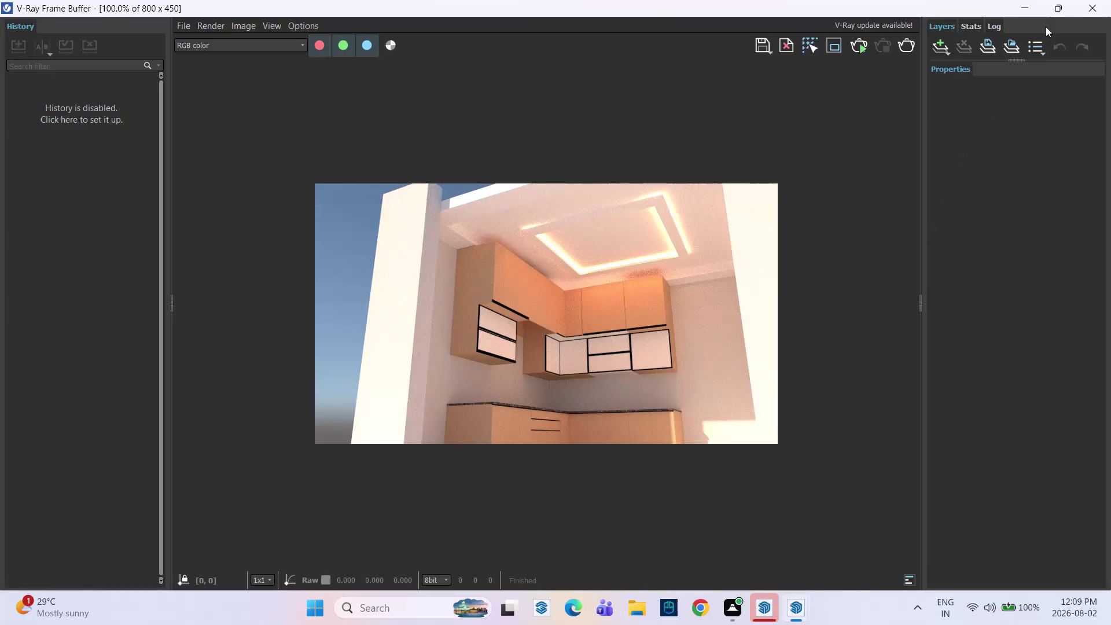
Close the V-Ray Frame Buffer showing the finished kitchen render.
click(1093, 3)
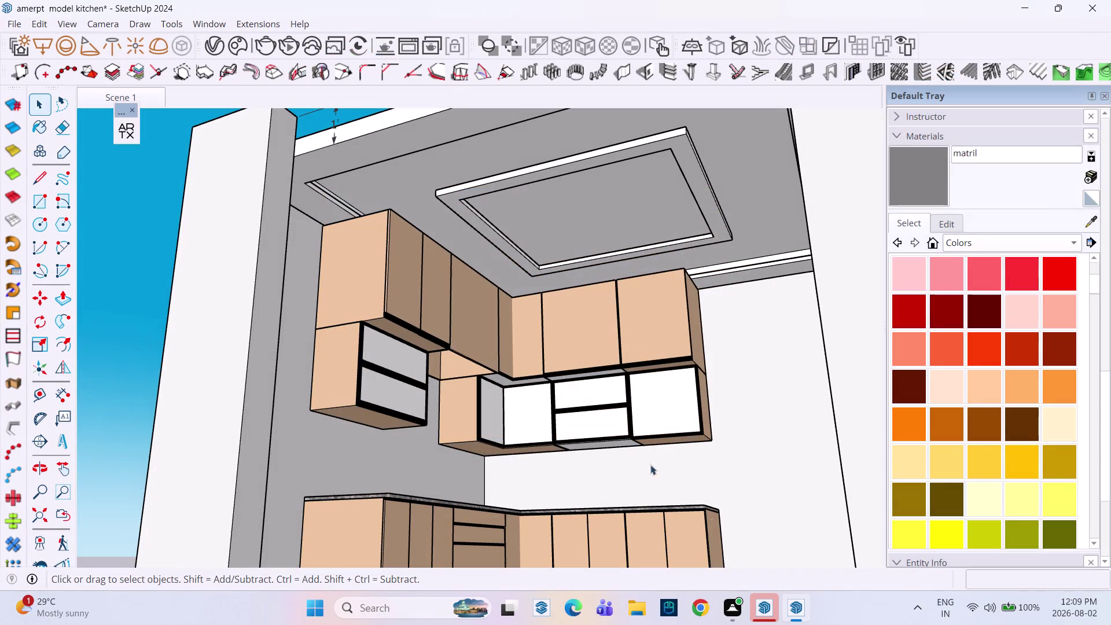
Orbit above the ceiling and delete the inner ceiling panel face.
scroll(down, 3)
middle_drag(572, 405, 569, 393)
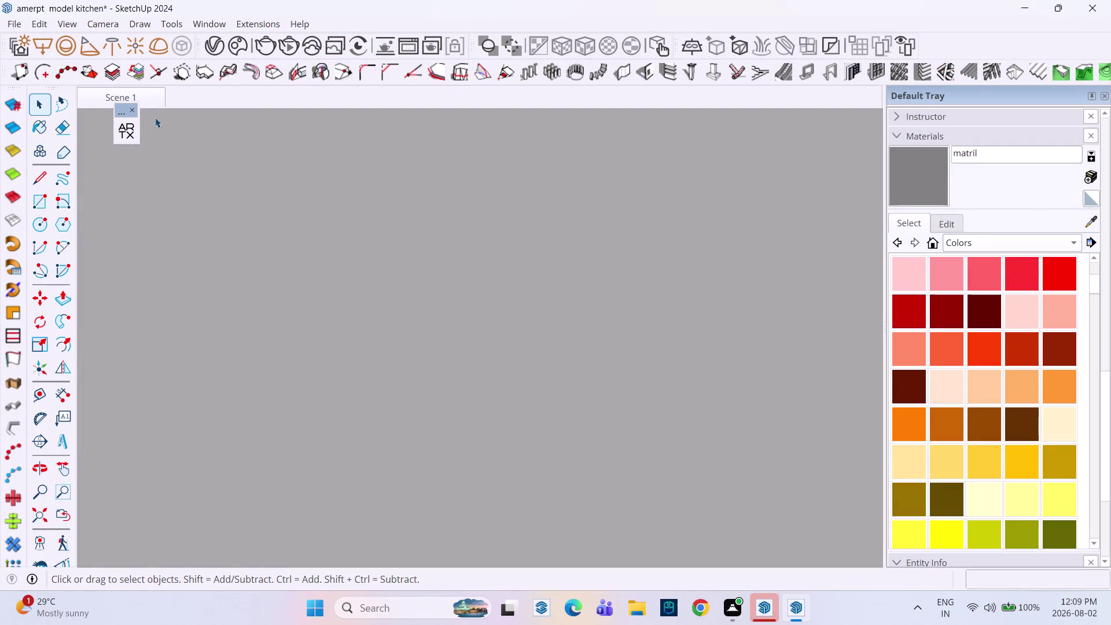
click(96, 90)
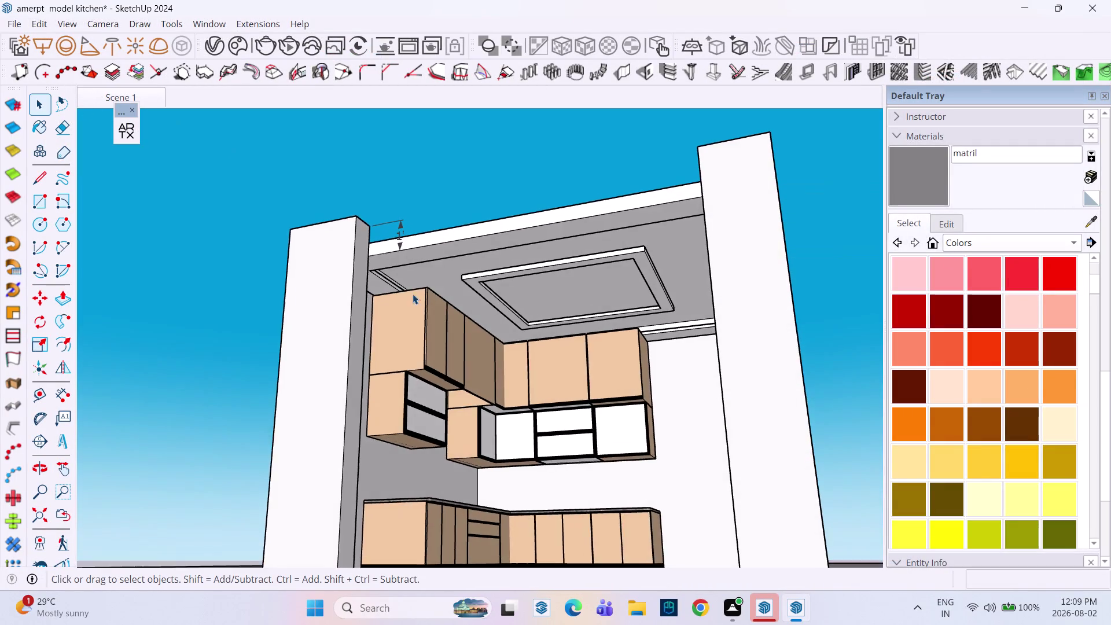
middle_drag(499, 312, 593, 375)
scroll(up, 3)
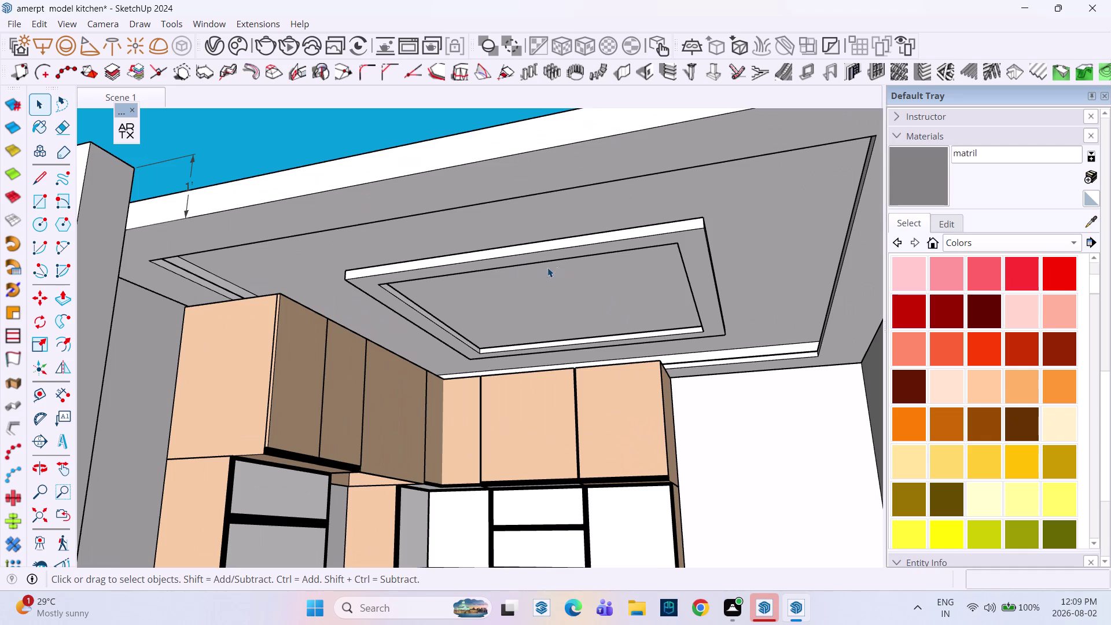
middle_drag(511, 267, 685, 489)
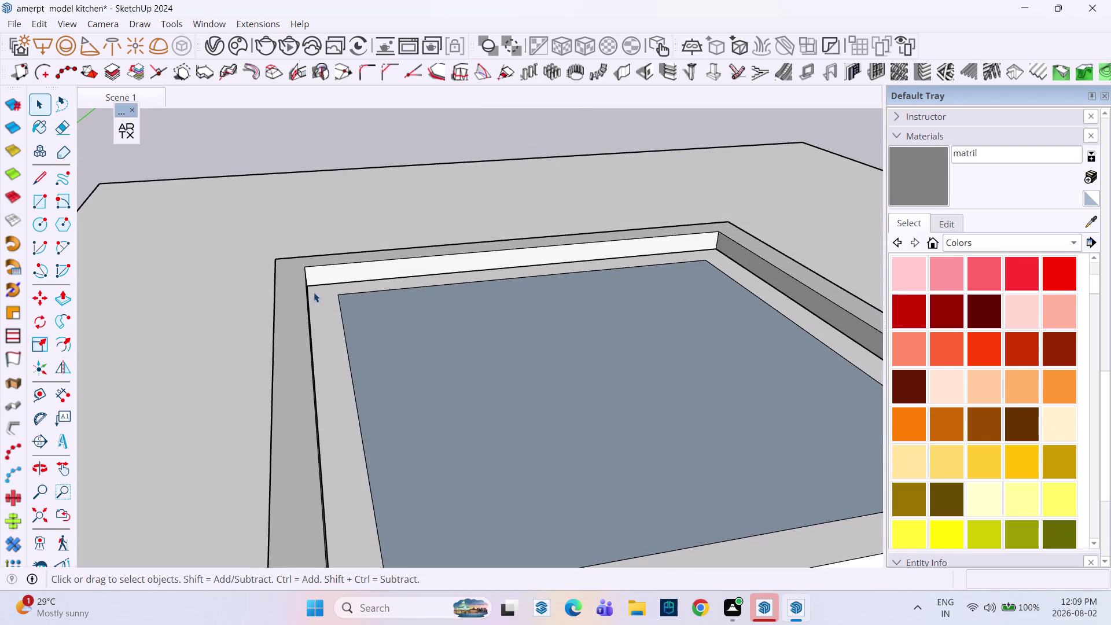
click(397, 335)
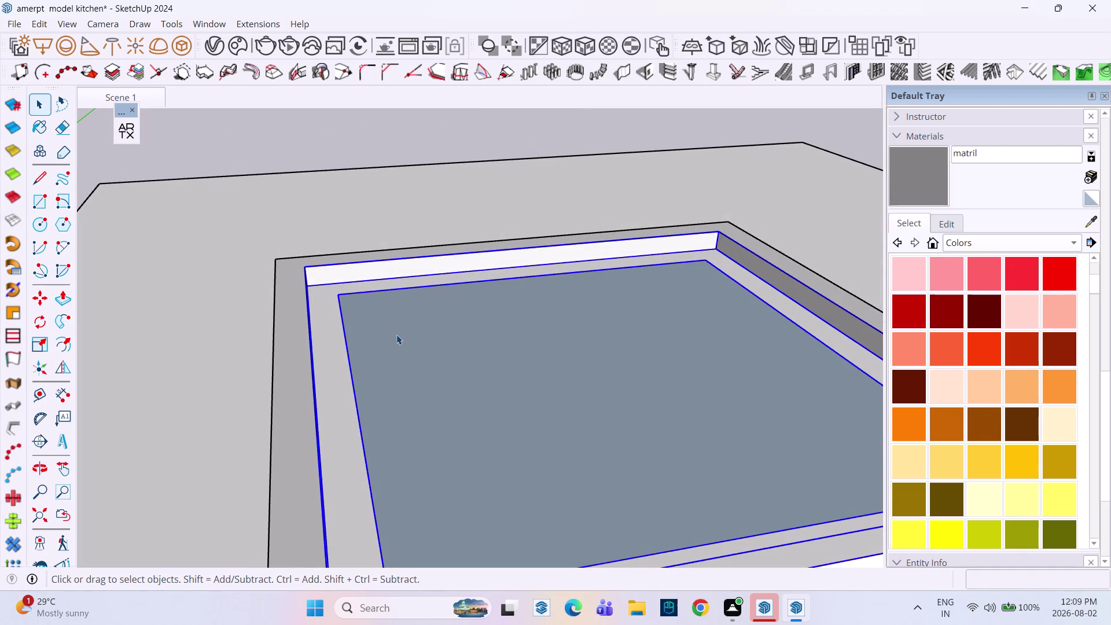
click(425, 346)
click(430, 346)
click(525, 388)
middle_drag(544, 392, 412, 471)
middle_click(411, 471)
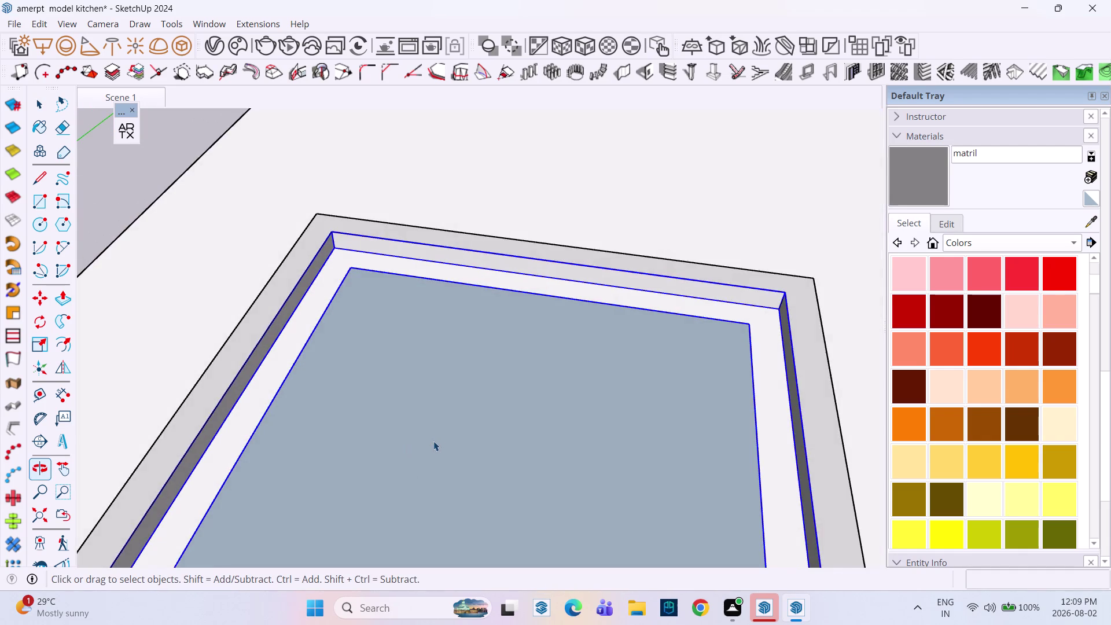
double_click(437, 439)
click(437, 439)
scroll(up, 3)
click(460, 433)
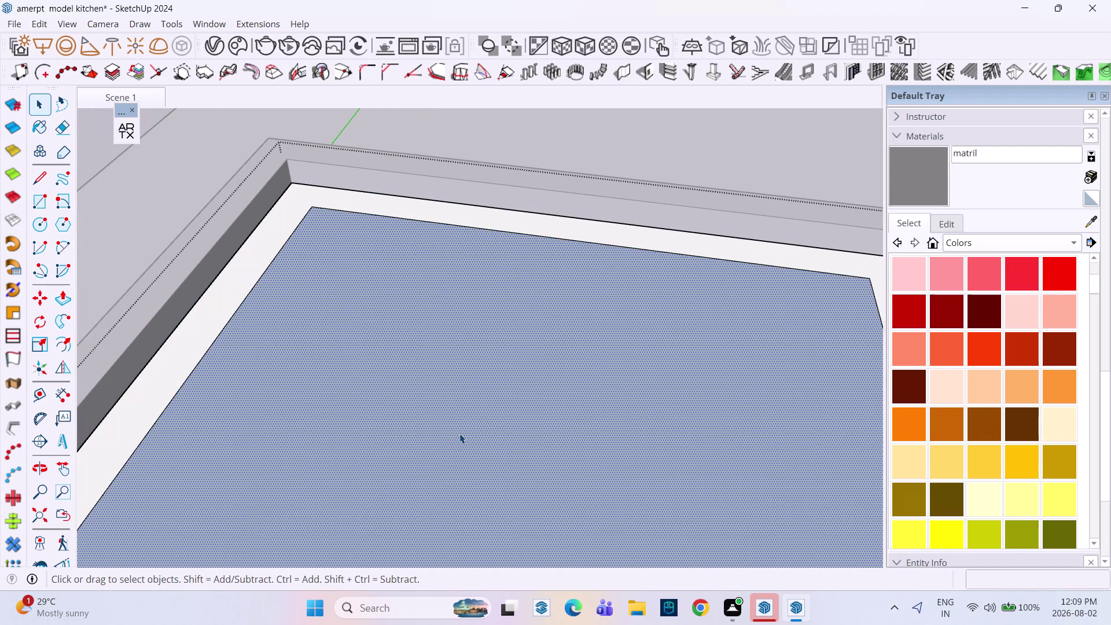
key(Delete)
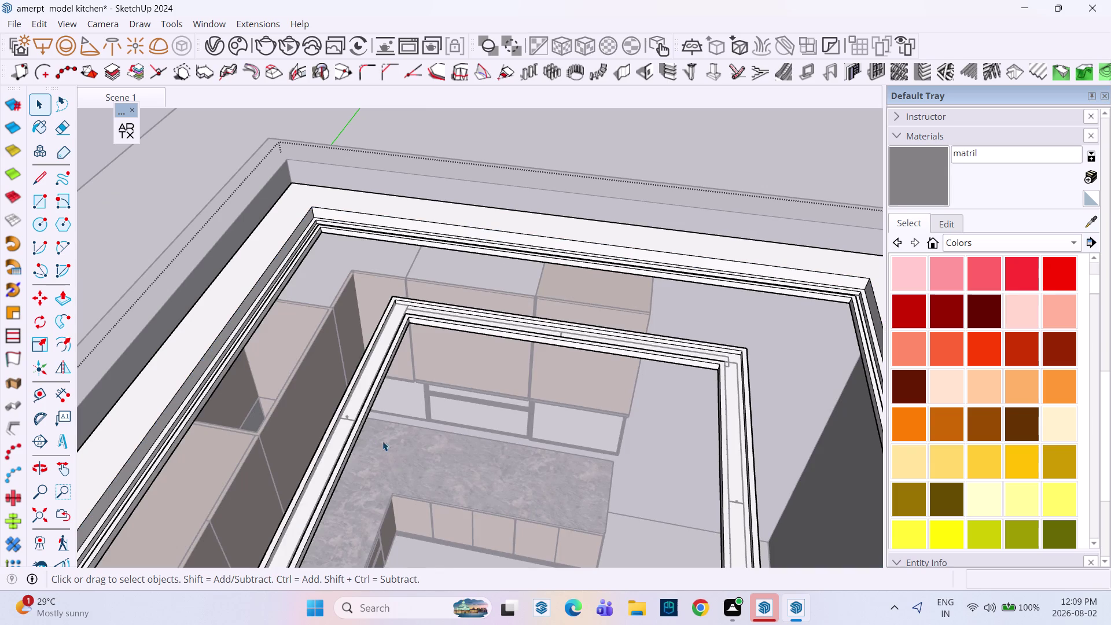
Orbit through the opened cove to inspect the frame and L-shaped granite counter.
scroll(down, 3)
middle_drag(397, 398, 418, 319)
middle_drag(412, 424, 460, 490)
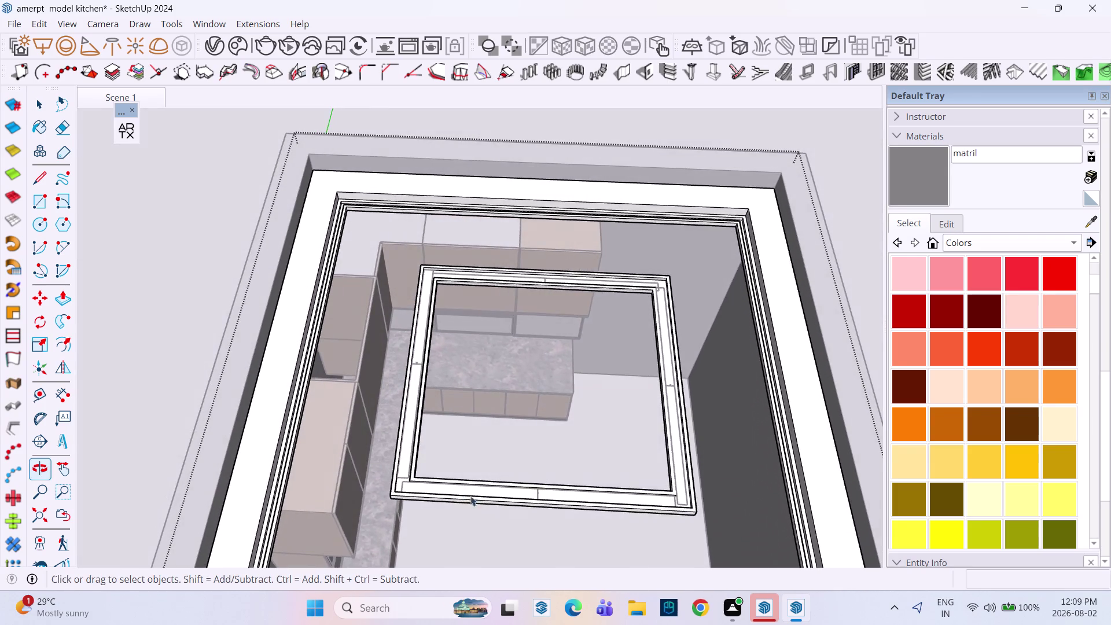
scroll(up, 3)
click(547, 439)
click(582, 384)
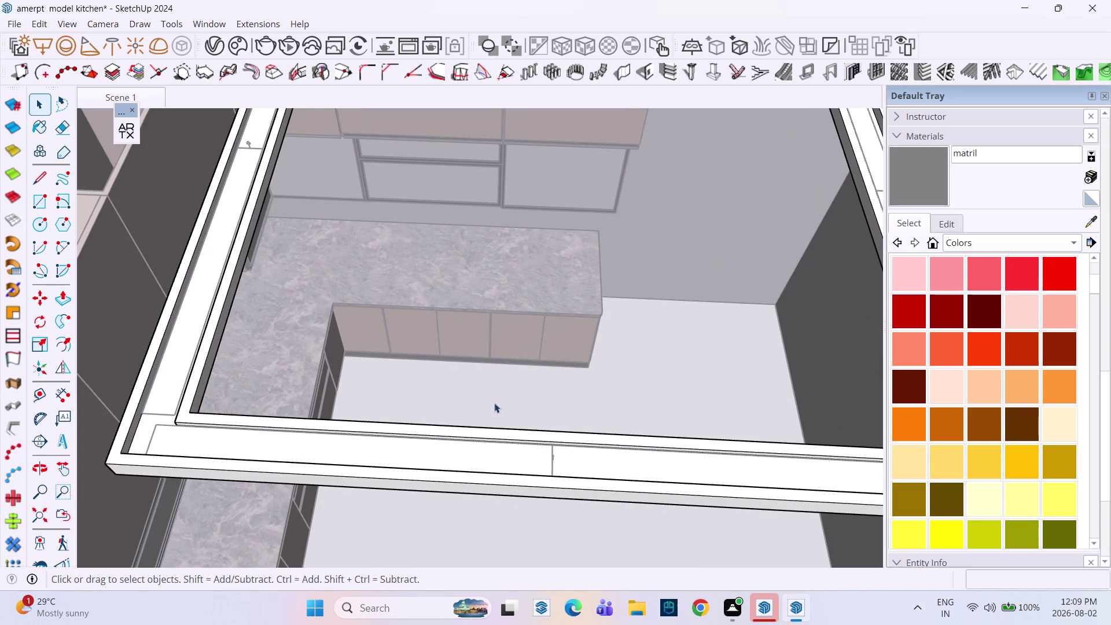
scroll(down, 3)
middle_drag(579, 487, 332, 471)
middle_drag(397, 444, 192, 409)
middle_click(192, 410)
scroll(down, 3)
middle_drag(243, 328, 465, 439)
scroll(up, 3)
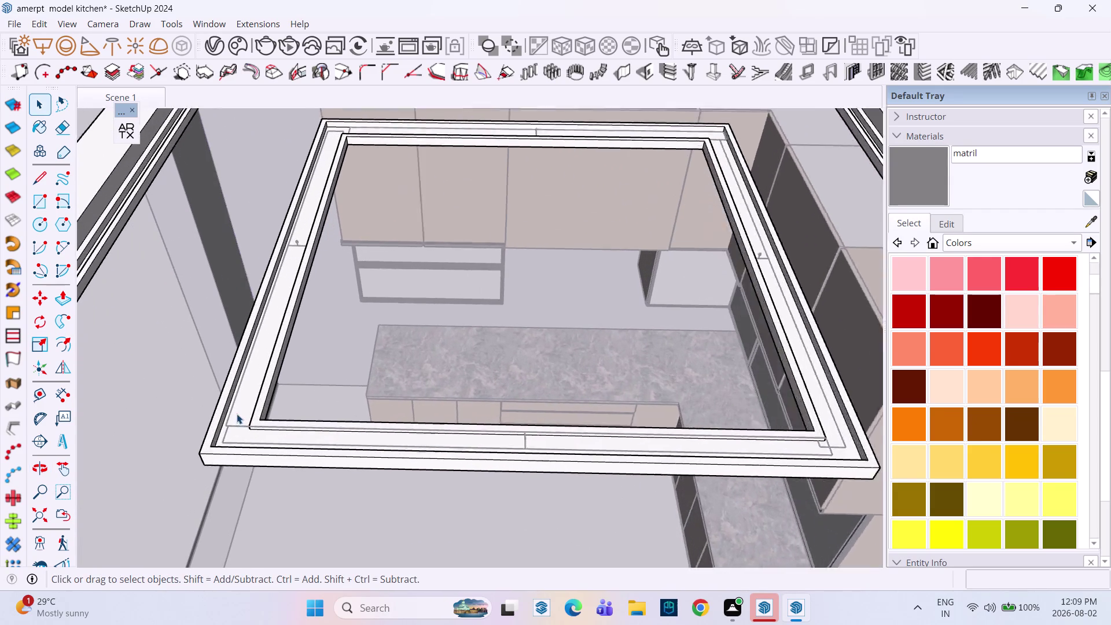
scroll(up, 3)
middle_drag(306, 231, 461, 265)
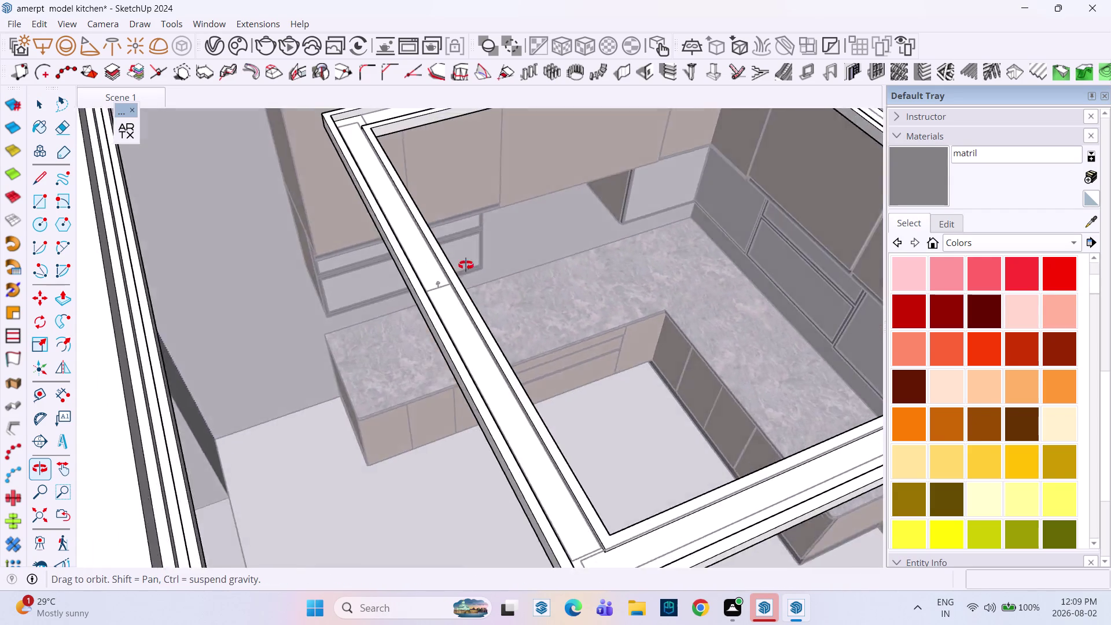
middle_drag(462, 265, 465, 289)
click(591, 278)
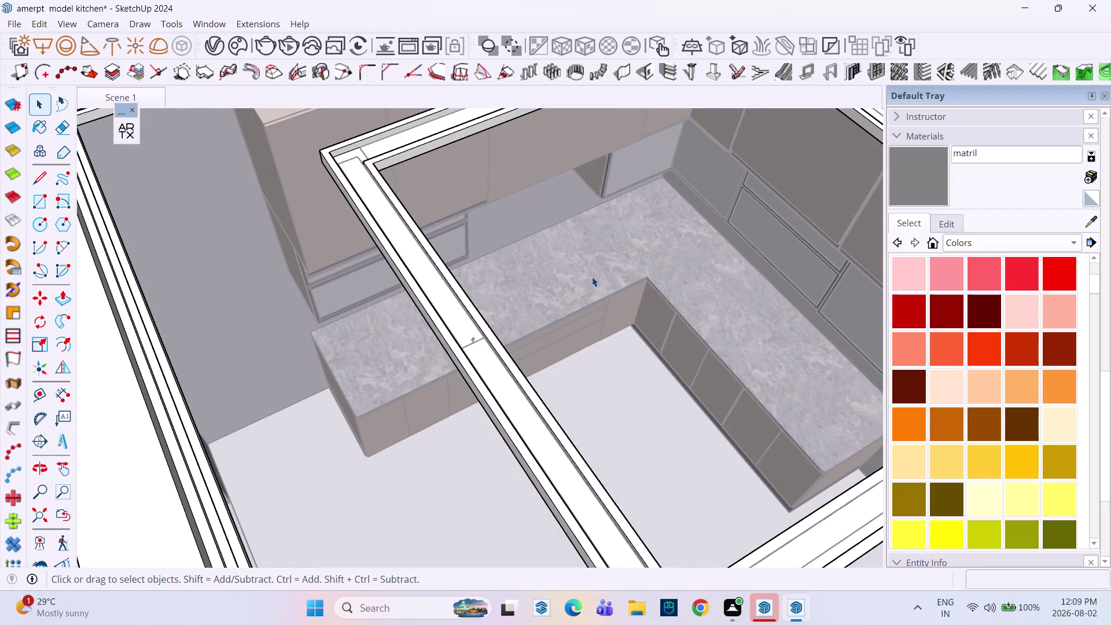
scroll(down, 3)
scroll(up, 3)
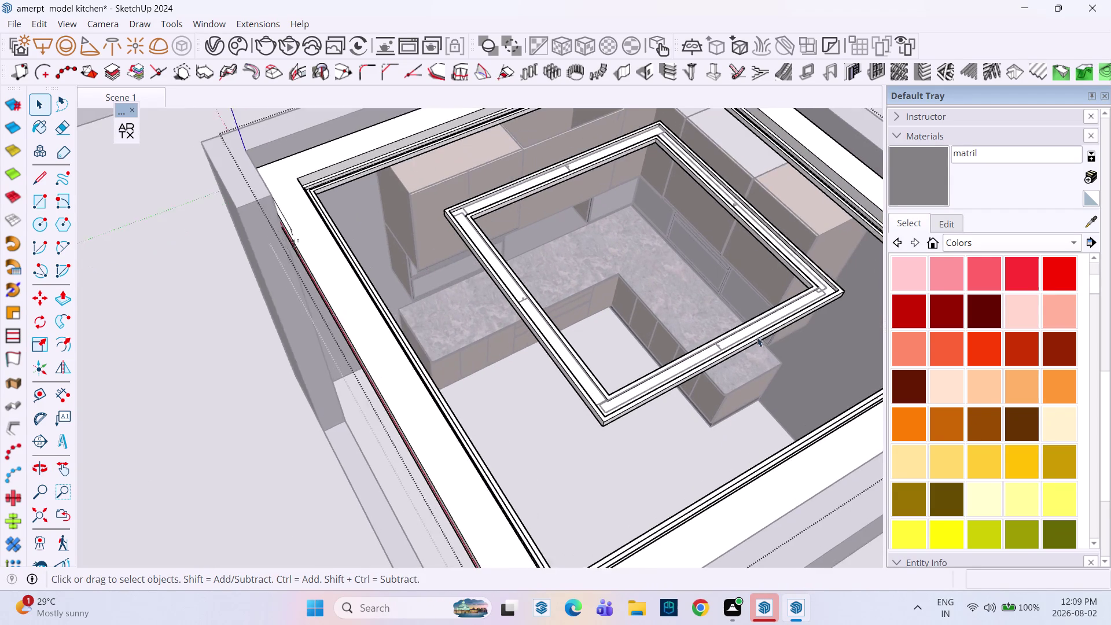
scroll(up, 3)
scroll(down, 3)
scroll(up, 3)
scroll(down, 3)
scroll(up, 3)
scroll(down, 3)
scroll(down, 3)
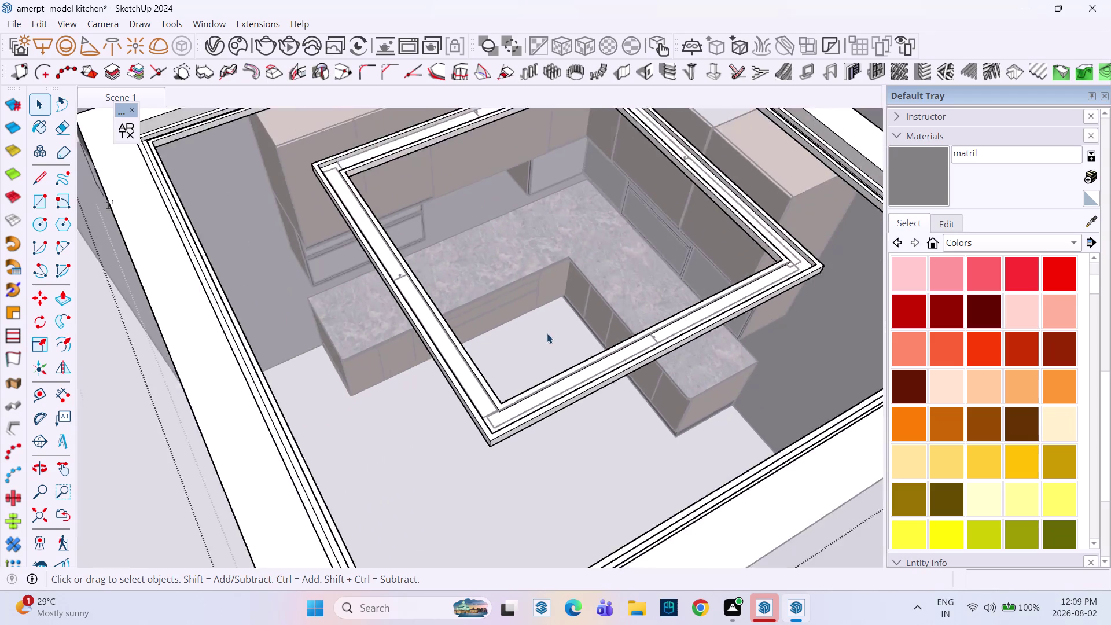
scroll(down, 3)
key(Escape)
Orbit around the room box from outside and above toward the upper cabinets.
click(215, 250)
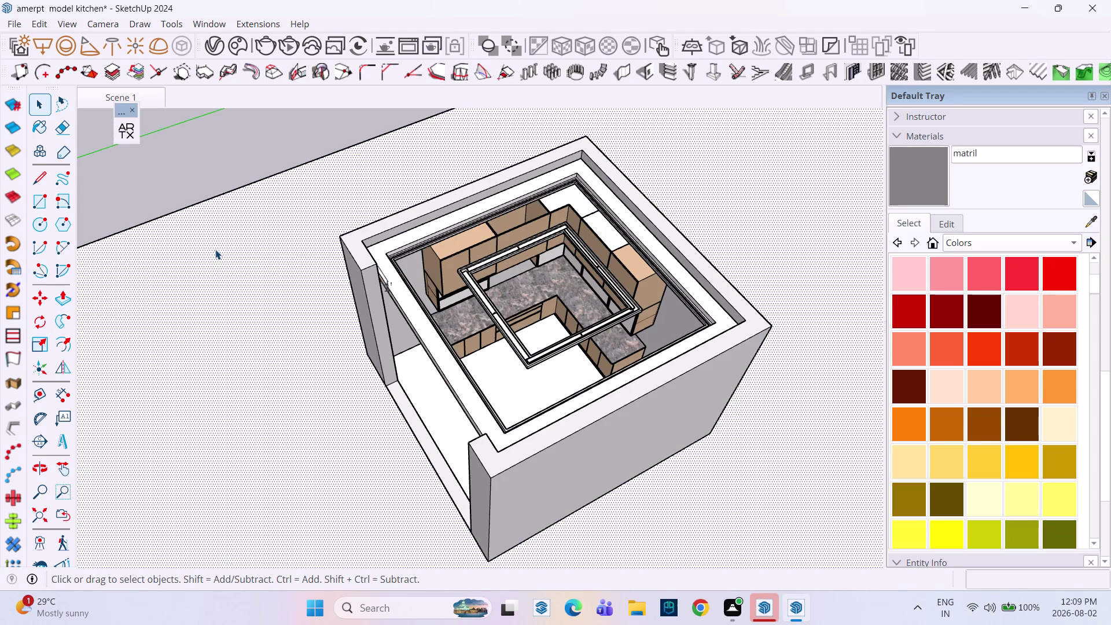
middle_drag(593, 265, 564, 390)
middle_click(564, 390)
scroll(up, 3)
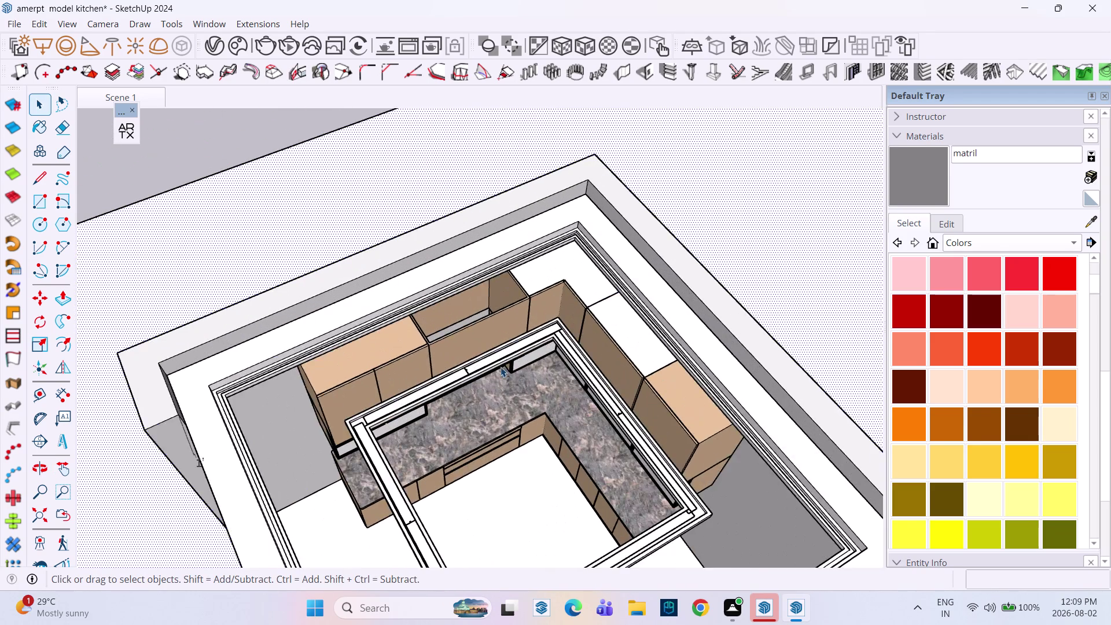
scroll(up, 3)
scroll(down, 3)
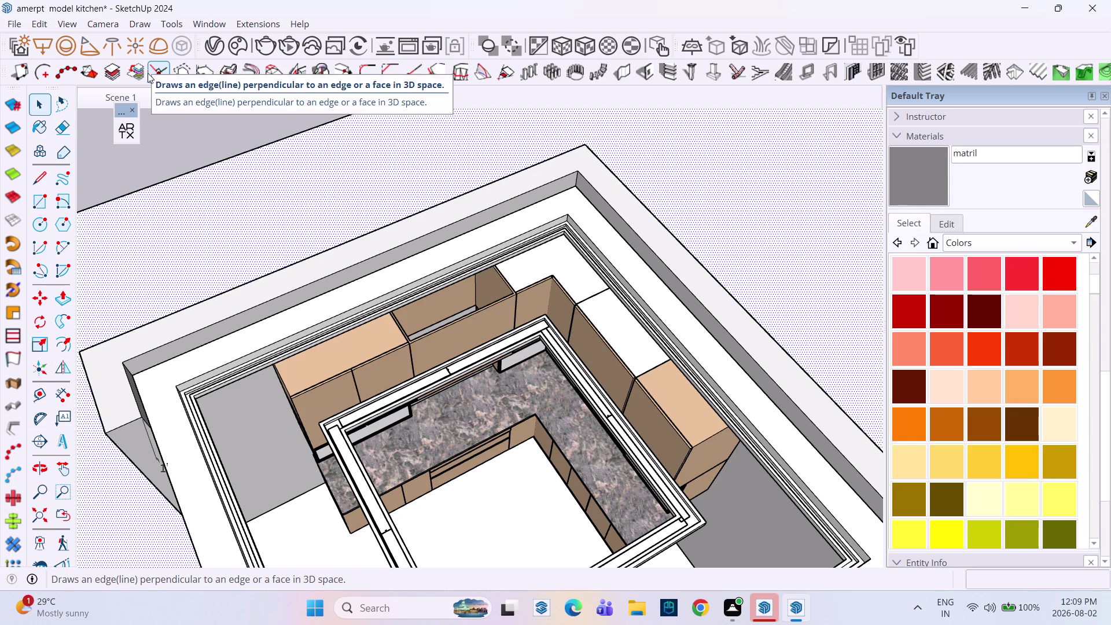
key(Escape)
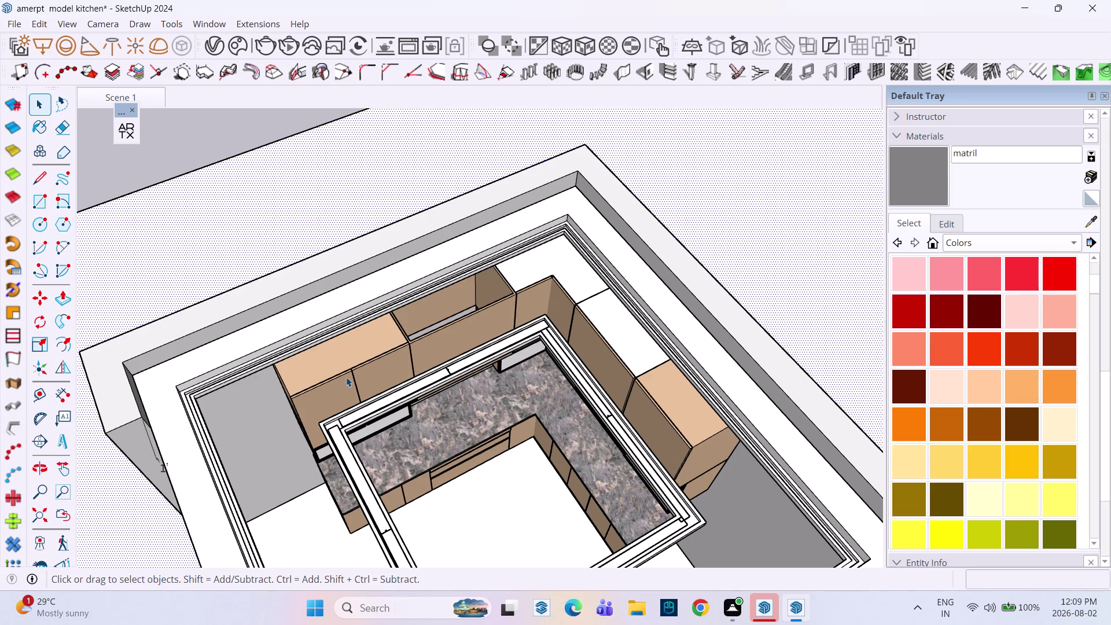
drag(258, 402, 265, 402)
scroll(down, 3)
middle_drag(296, 405, 448, 257)
middle_click(448, 256)
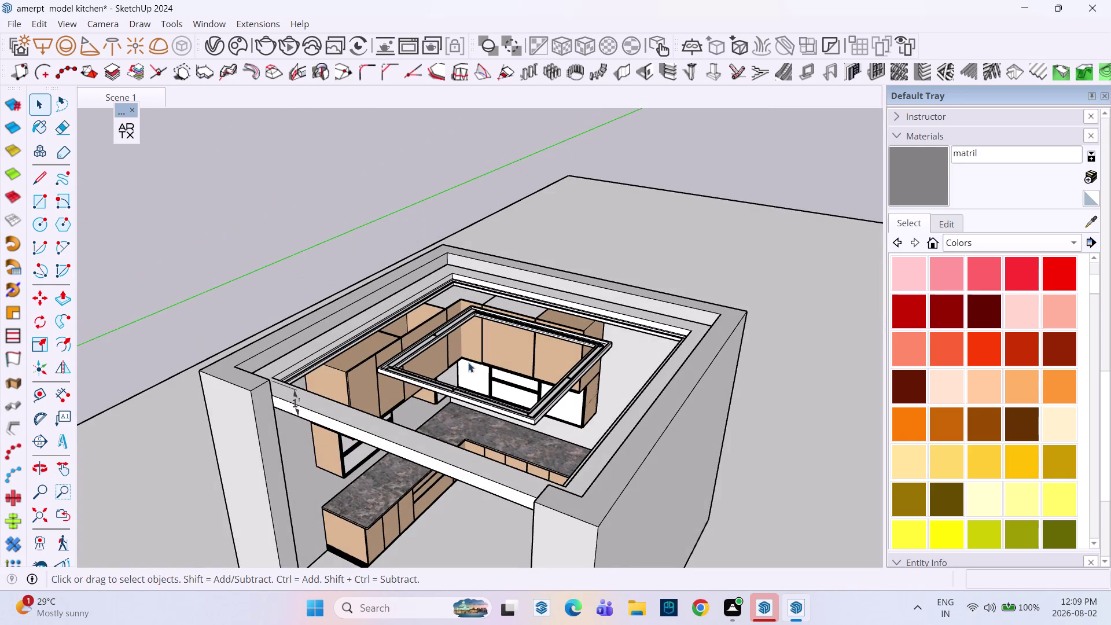
middle_drag(468, 368, 256, 464)
scroll(down, 3)
middle_drag(325, 394, 289, 454)
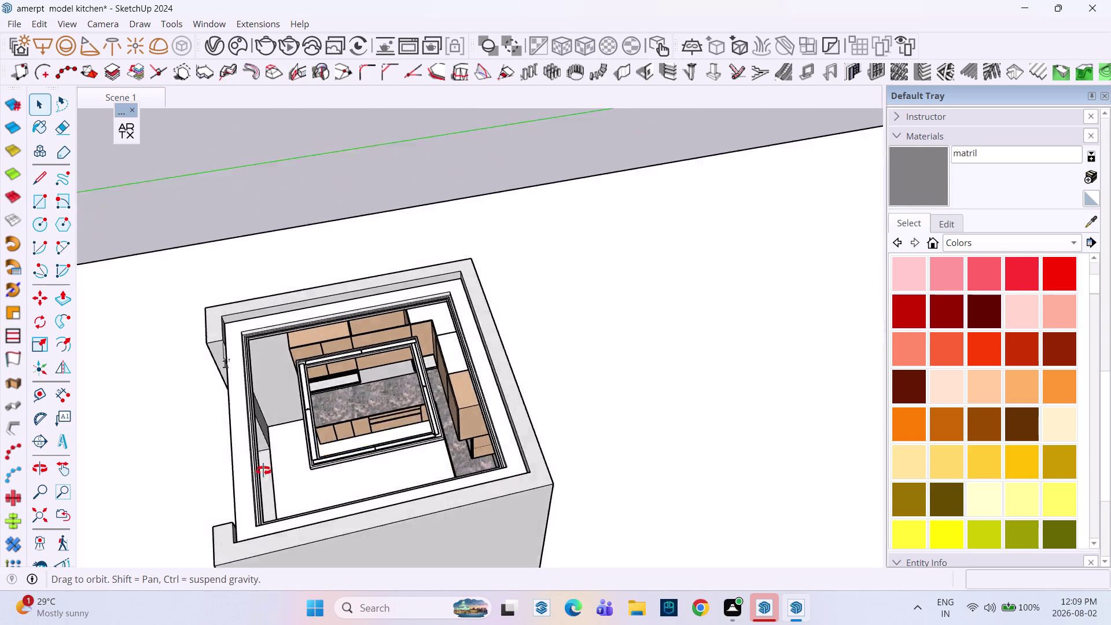
middle_drag(289, 455, 229, 481)
middle_click(229, 480)
scroll(up, 3)
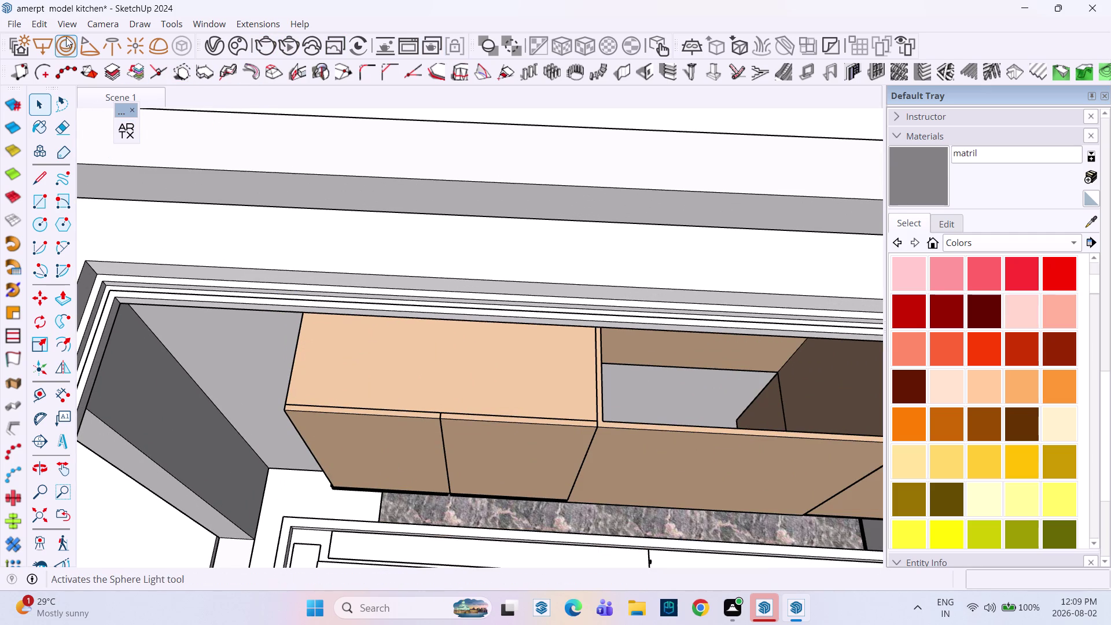
click(35, 42)
scroll(up, 3)
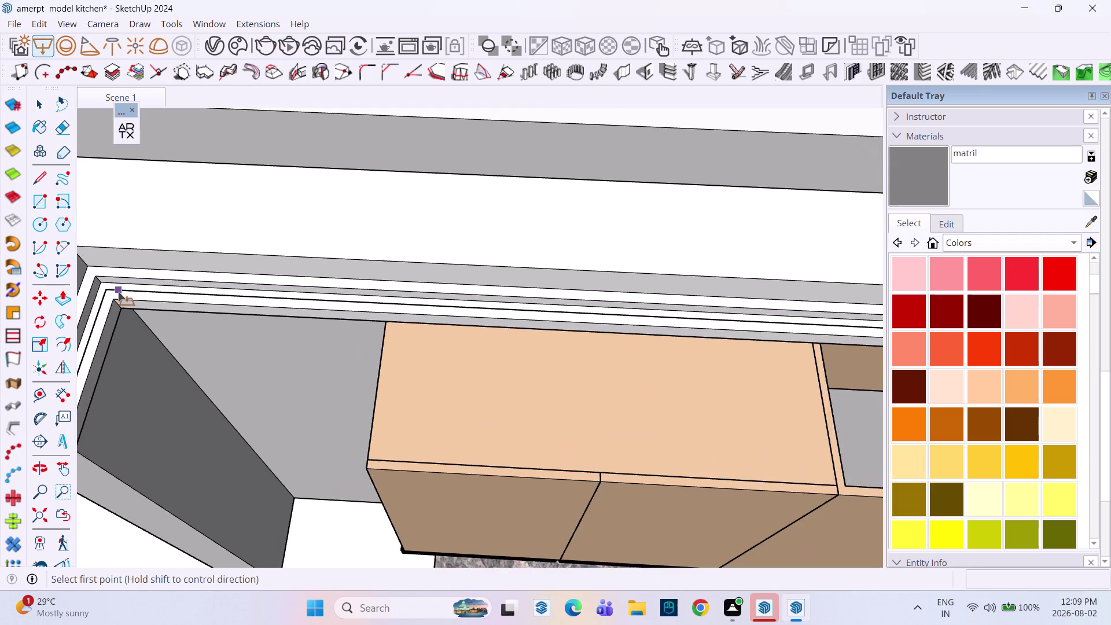
scroll(up, 3)
click(105, 271)
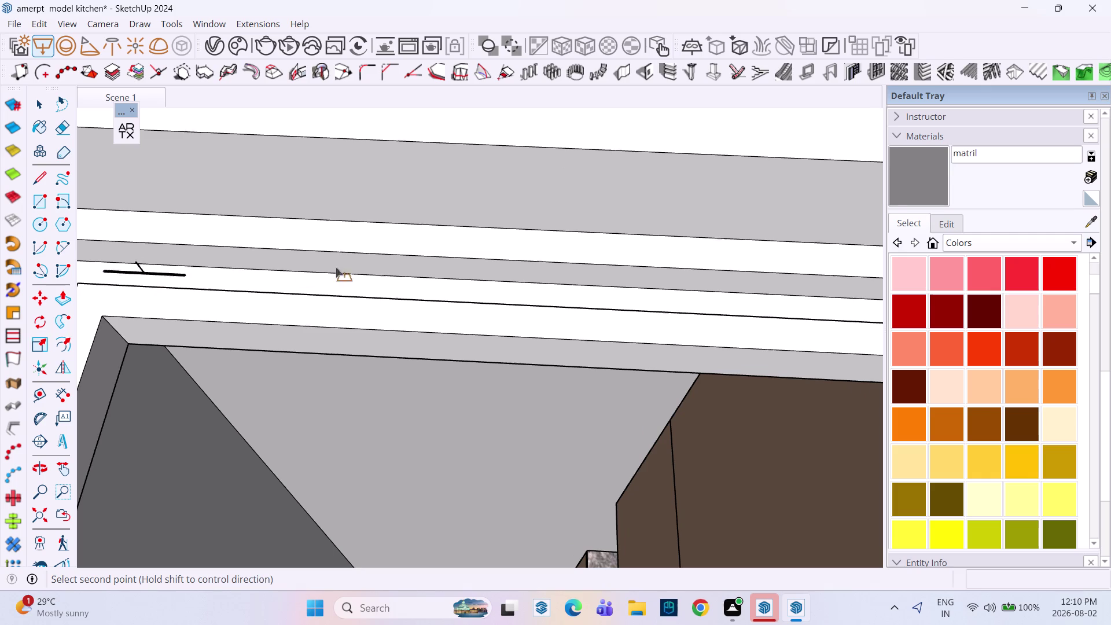
scroll(down, 3)
scroll(down, 3)
middle_drag(641, 299, 339, 332)
middle_click(339, 332)
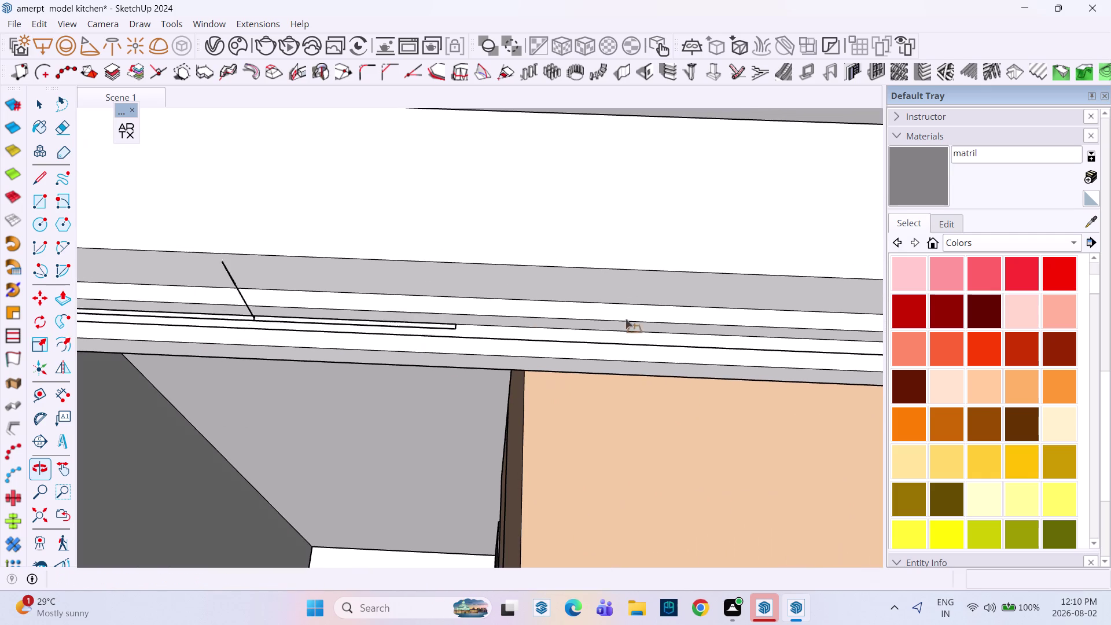
middle_drag(775, 346, 472, 402)
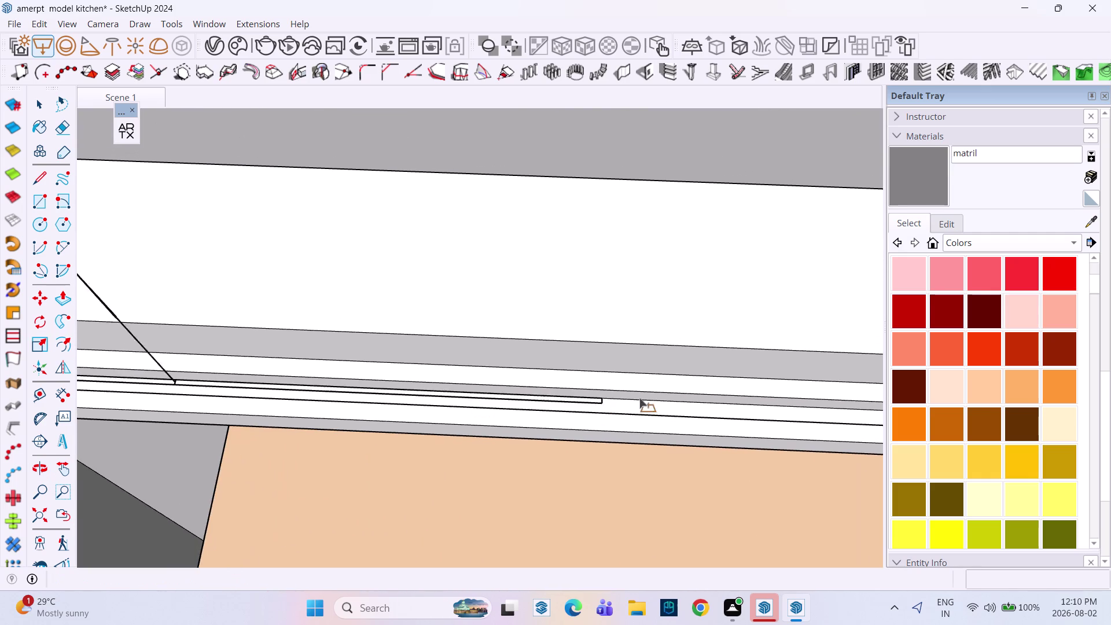
scroll(down, 3)
middle_drag(776, 412, 334, 463)
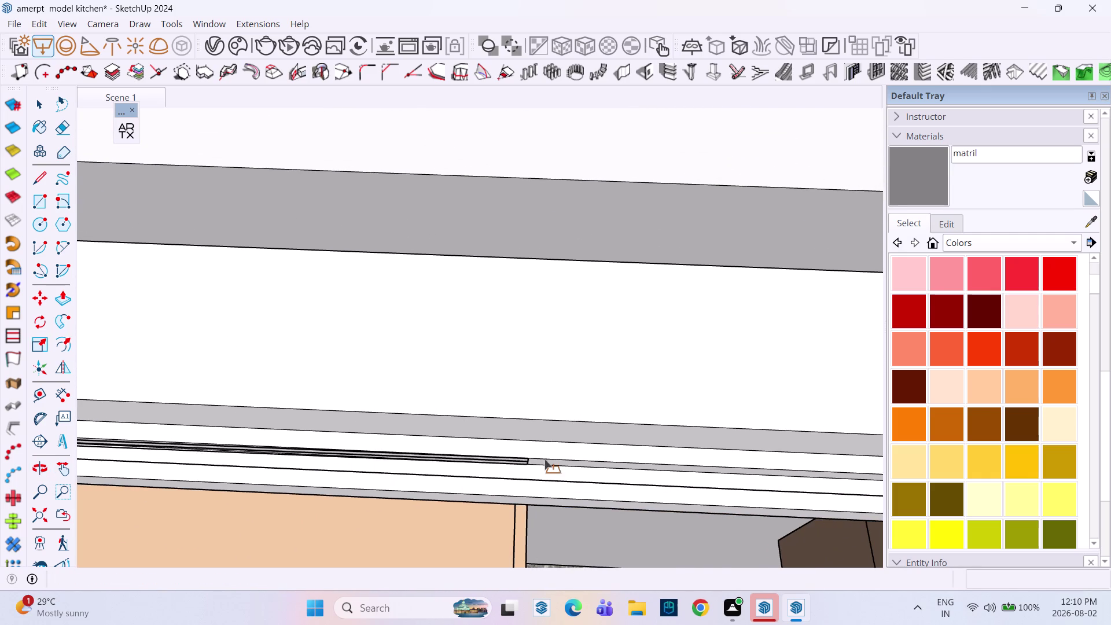
scroll(down, 3)
middle_drag(582, 465, 216, 501)
scroll(down, 3)
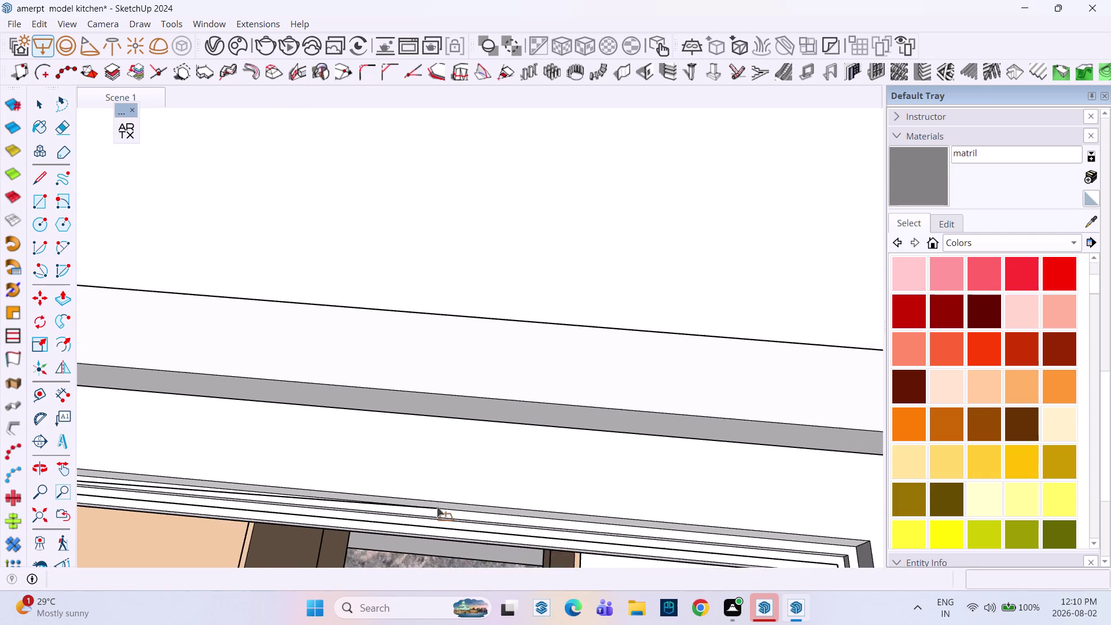
scroll(down, 3)
scroll(up, 3)
scroll(up, 3)
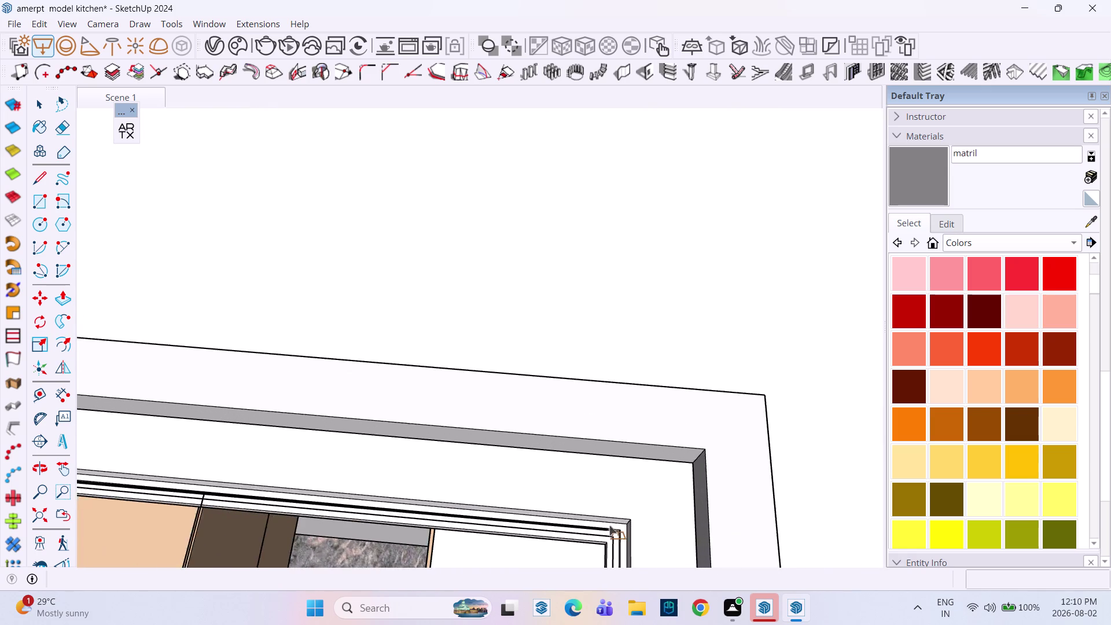
scroll(up, 3)
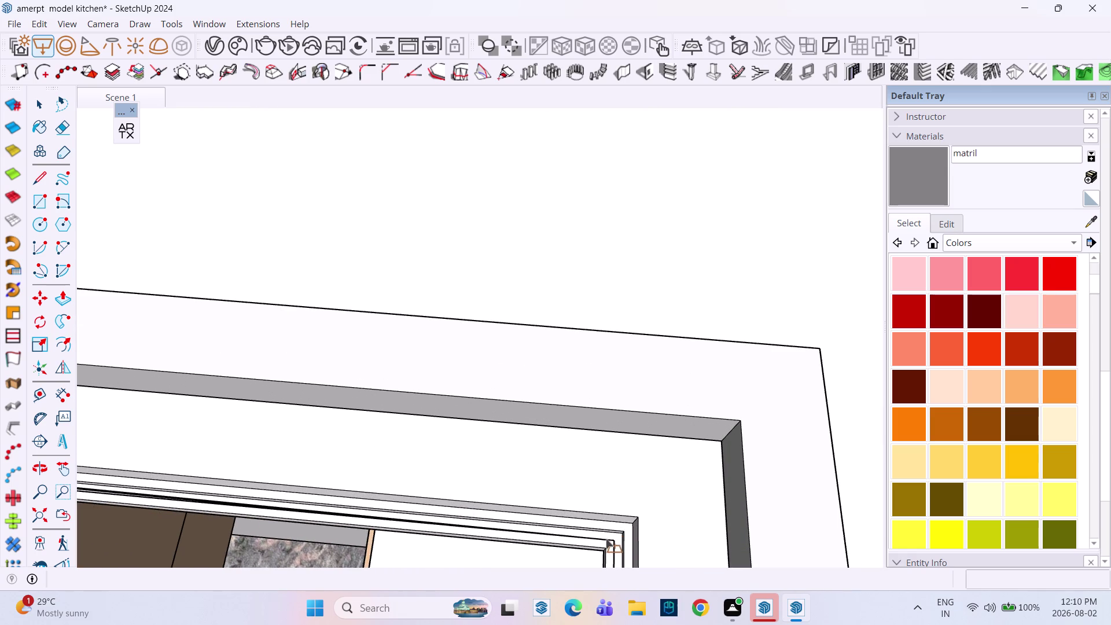
scroll(down, 3)
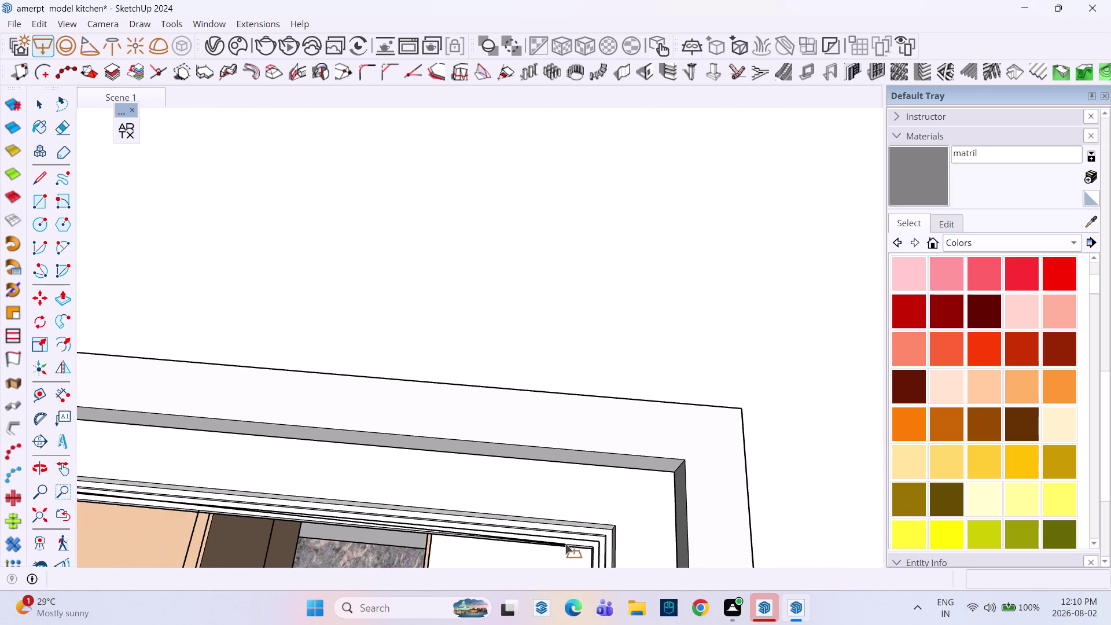
middle_drag(565, 544, 648, 509)
scroll(down, 3)
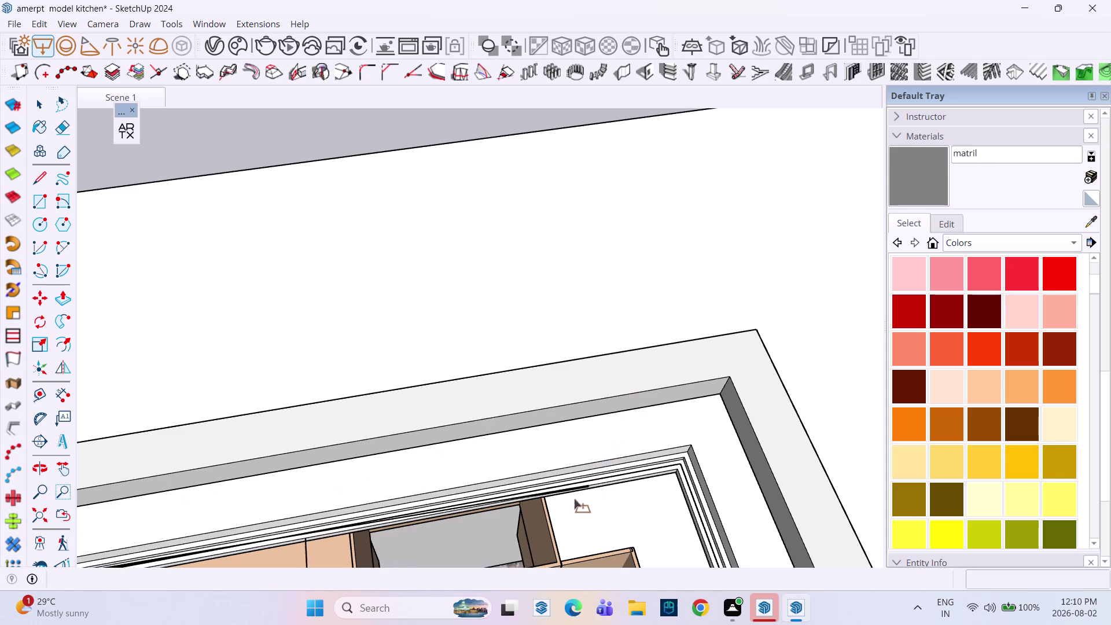
scroll(down, 3)
middle_drag(484, 500, 363, 456)
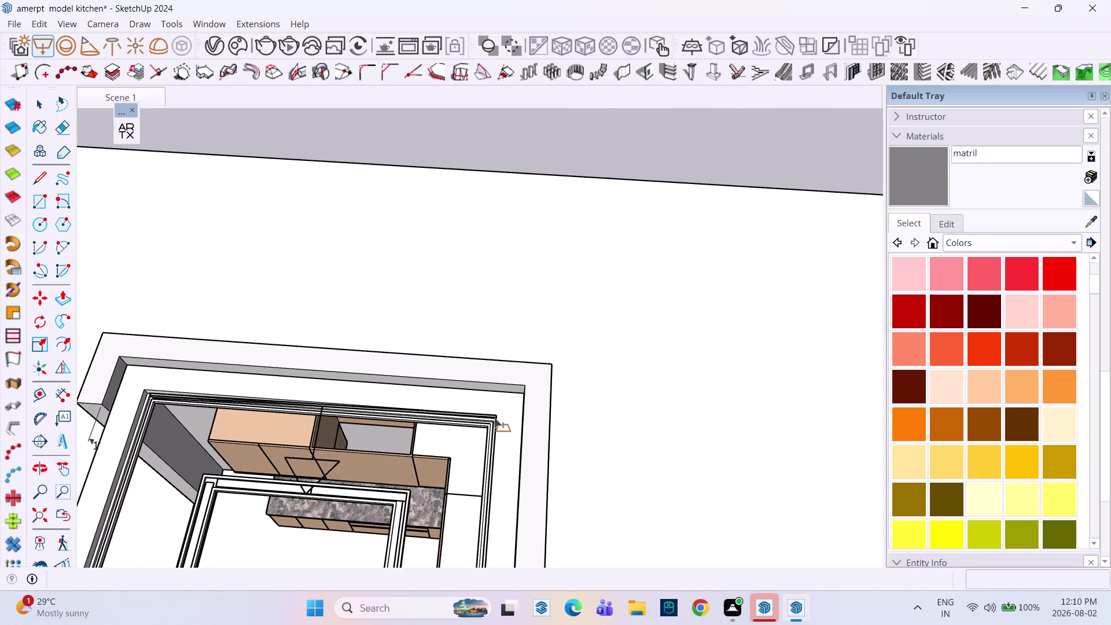
scroll(up, 3)
scroll(up, 3)
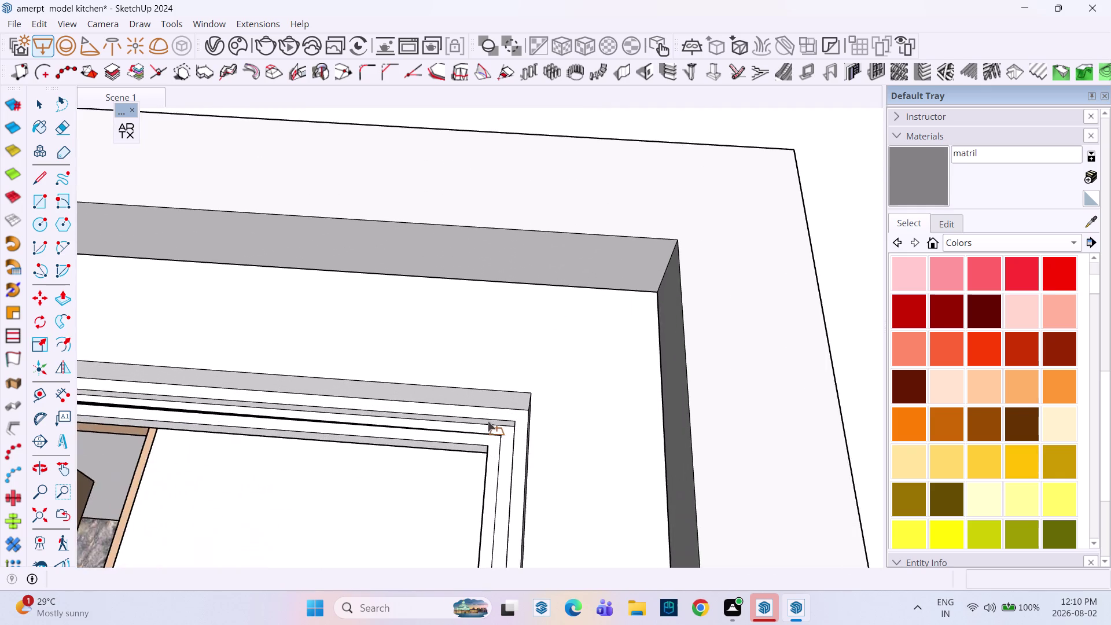
scroll(up, 3)
scroll(up, 3)
scroll(down, 3)
scroll(up, 3)
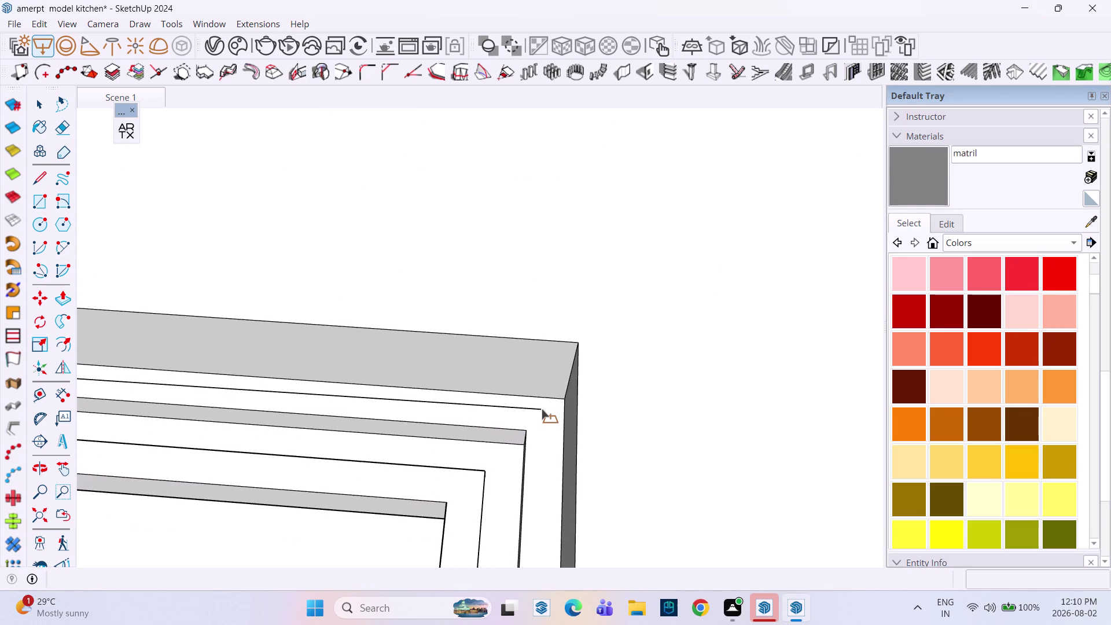
click(542, 409)
scroll(down, 3)
scroll(up, 3)
scroll(down, 3)
scroll(down, 3)
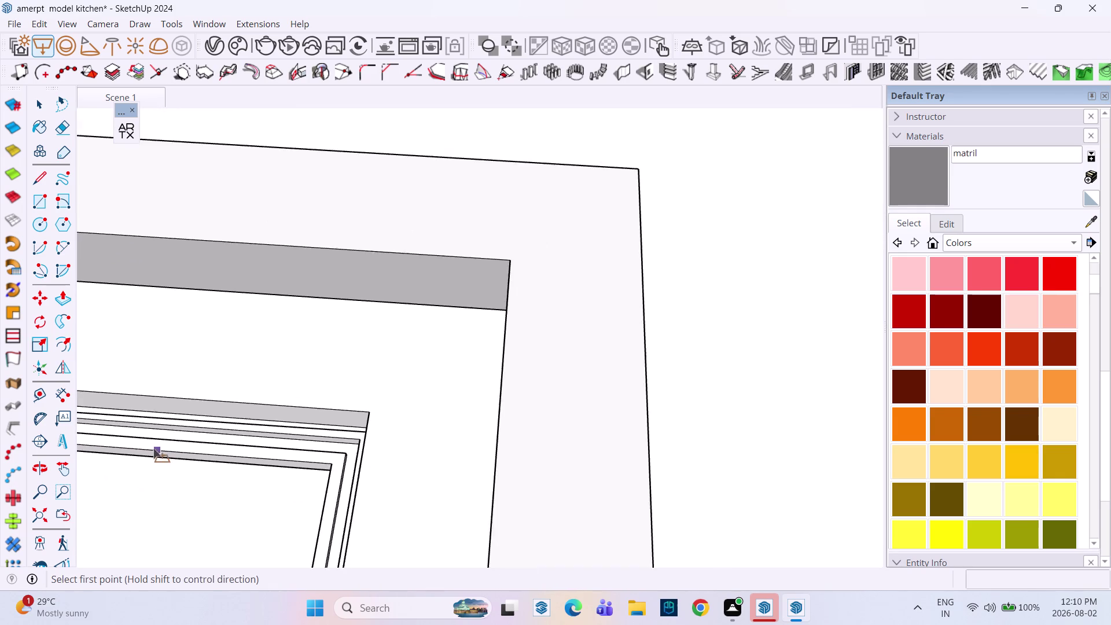
scroll(down, 3)
scroll(down, 3)
middle_drag(153, 447, 507, 386)
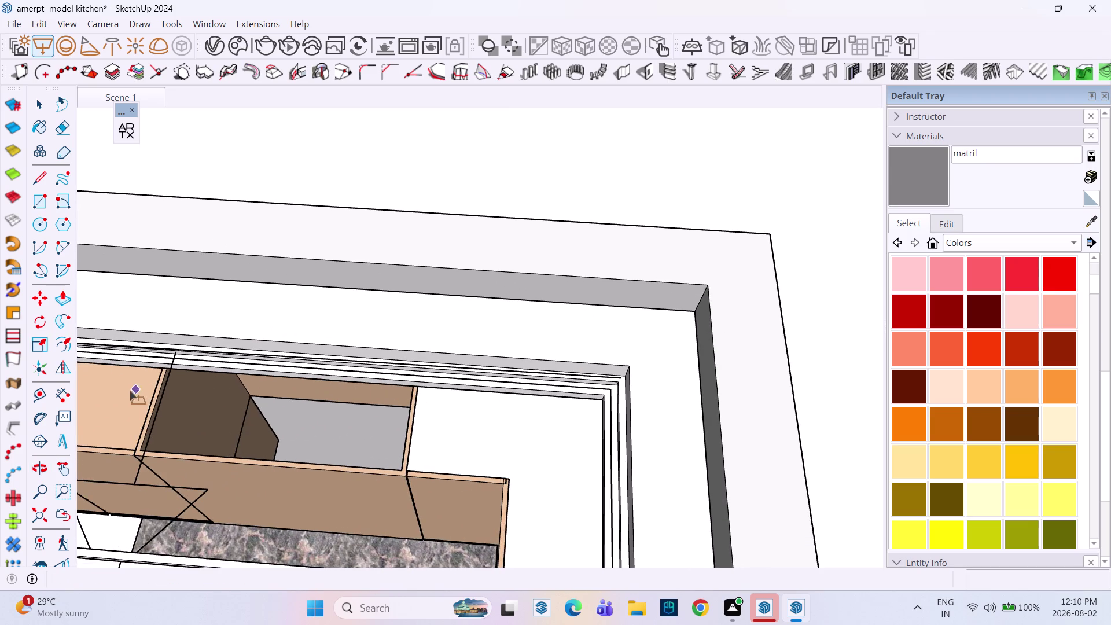
middle_drag(143, 388, 428, 326)
key(space)
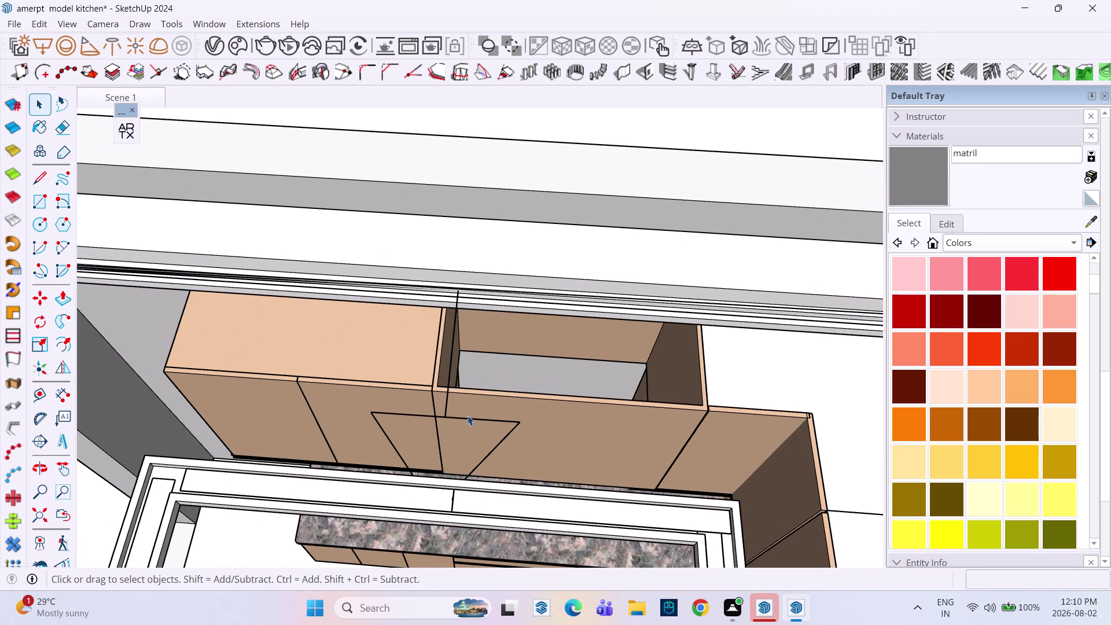
click(468, 416)
click(399, 419)
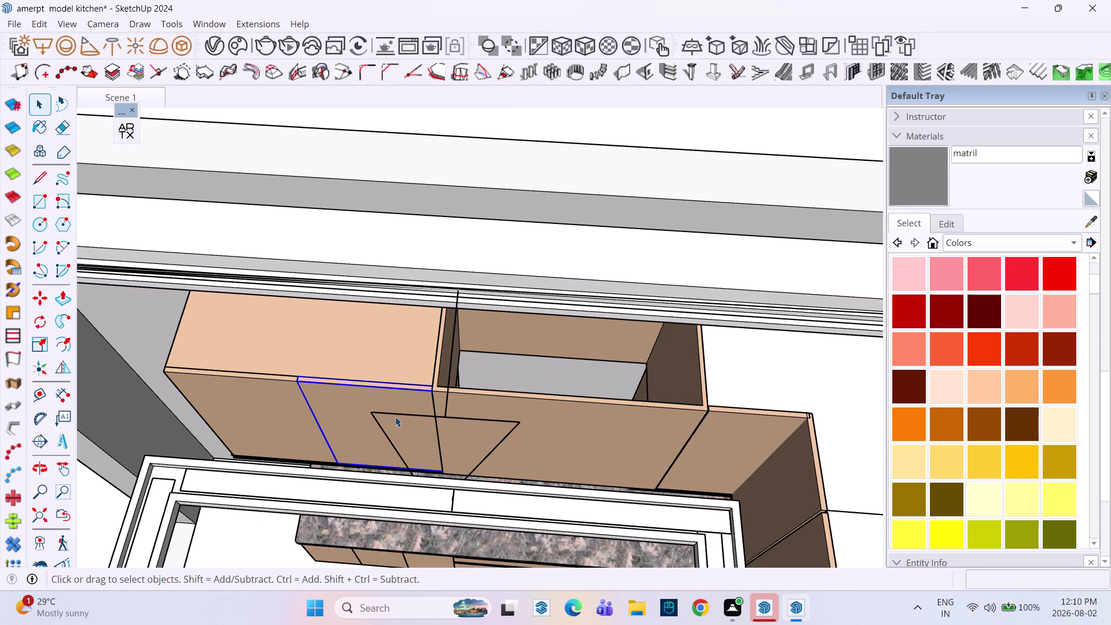
double_click(404, 412)
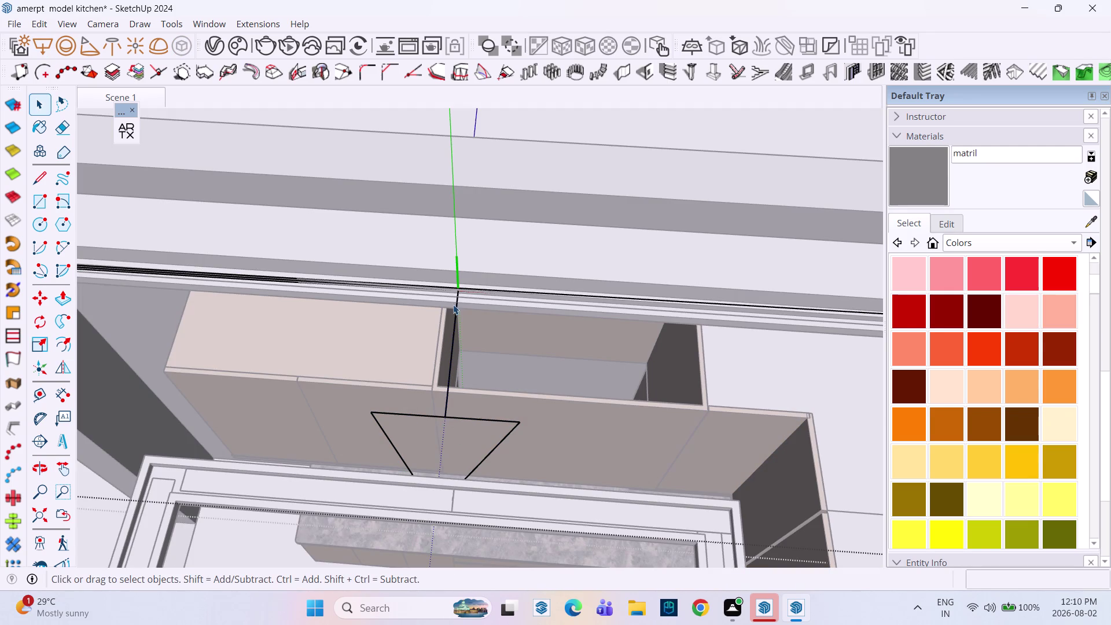
click(456, 297)
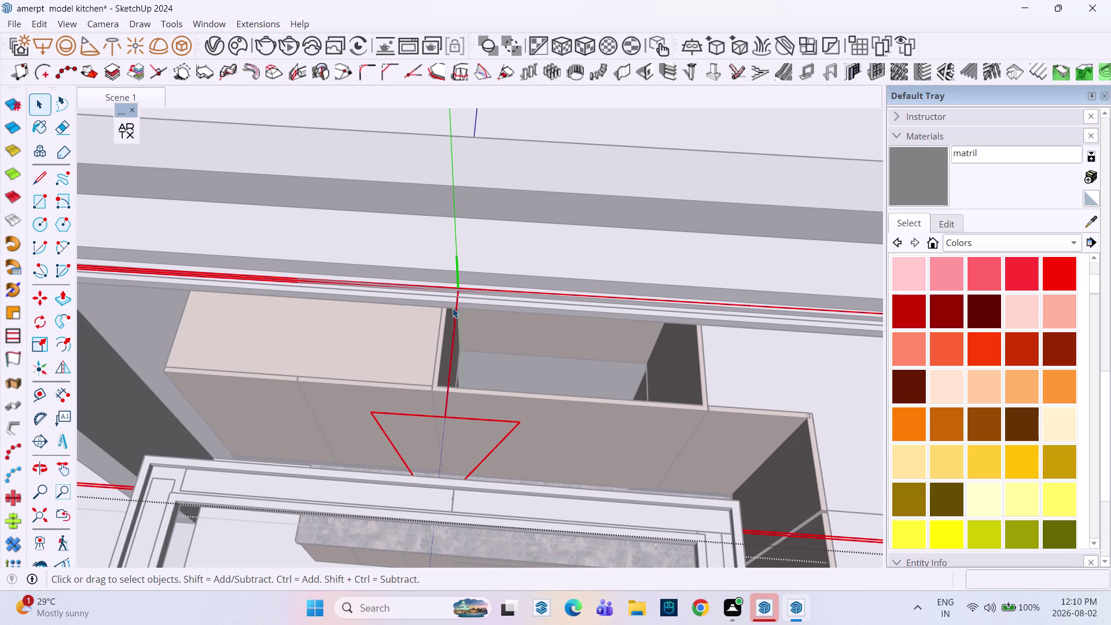
key(q)
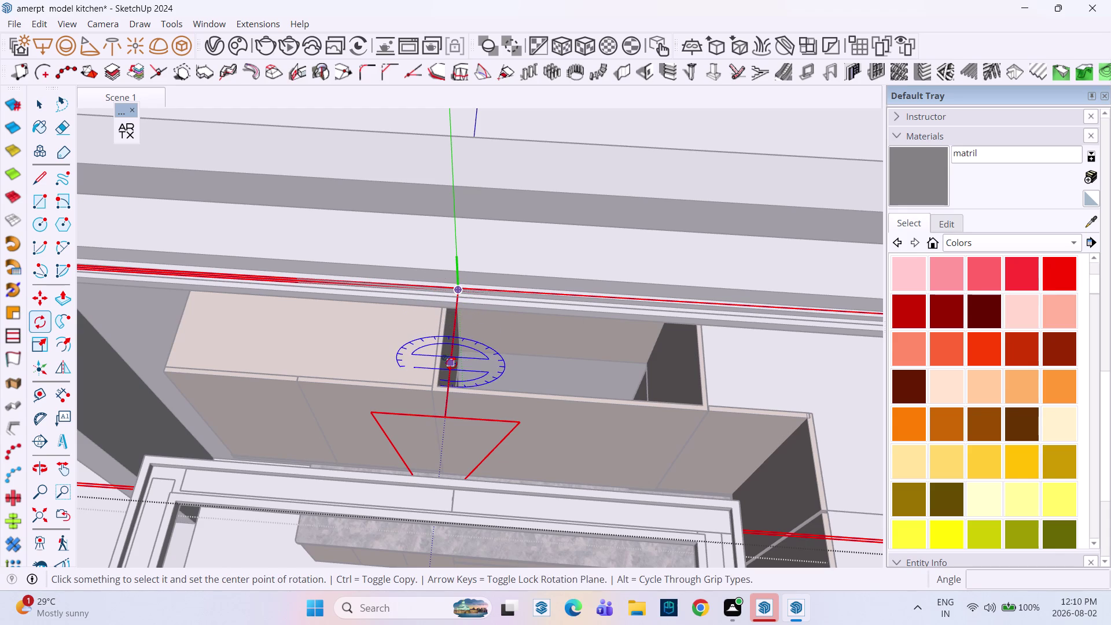
key(Left)
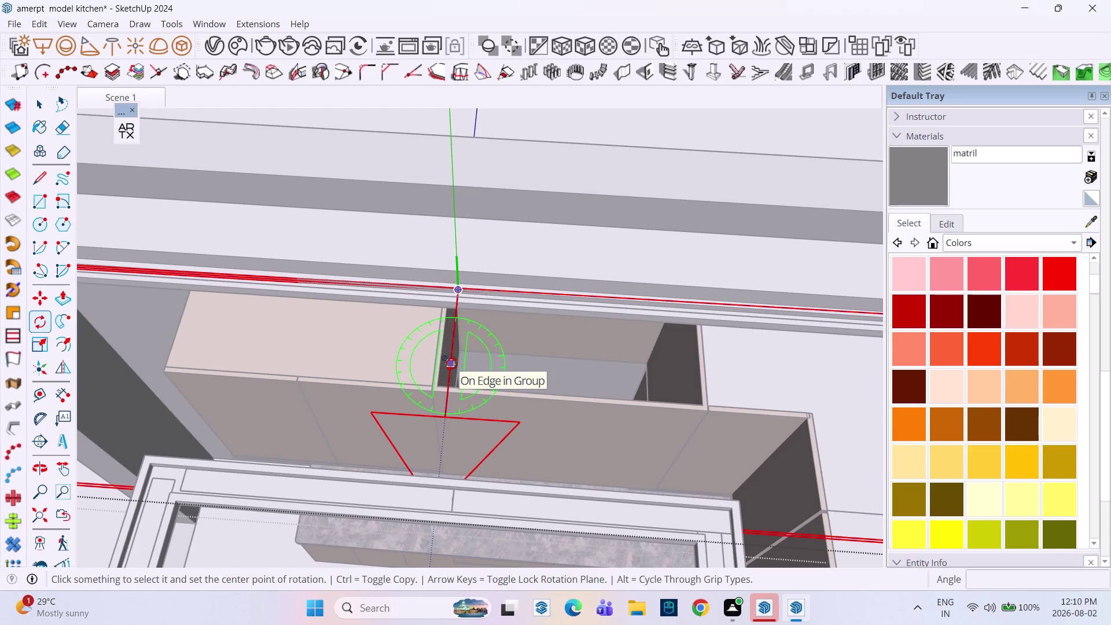
key(Up)
click(452, 364)
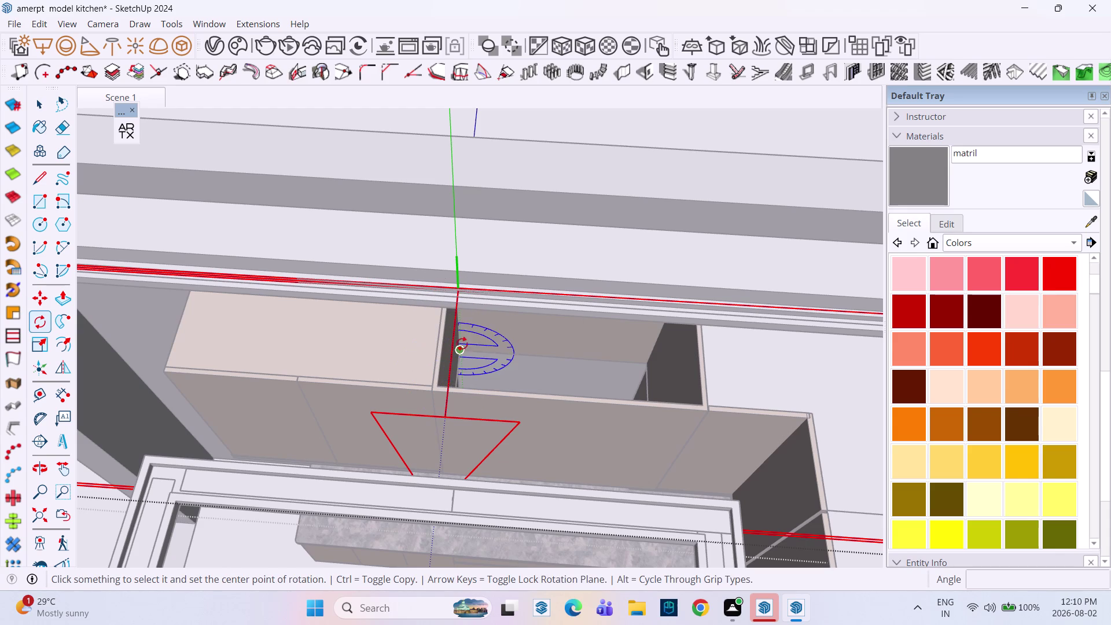
click(455, 333)
key(Escape)
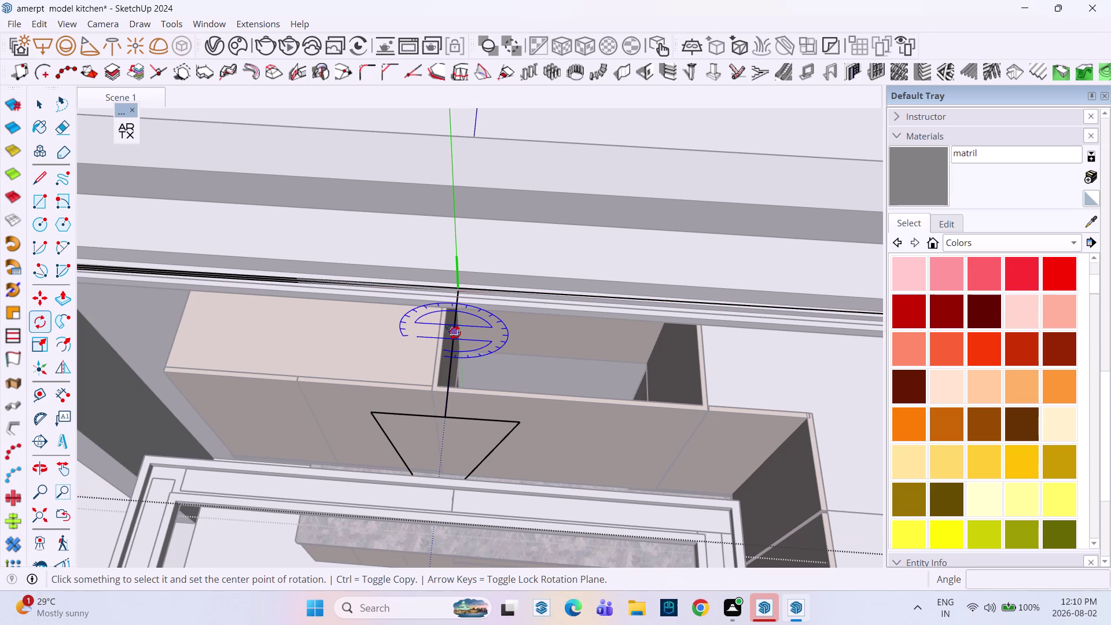
key(Left)
key(Up)
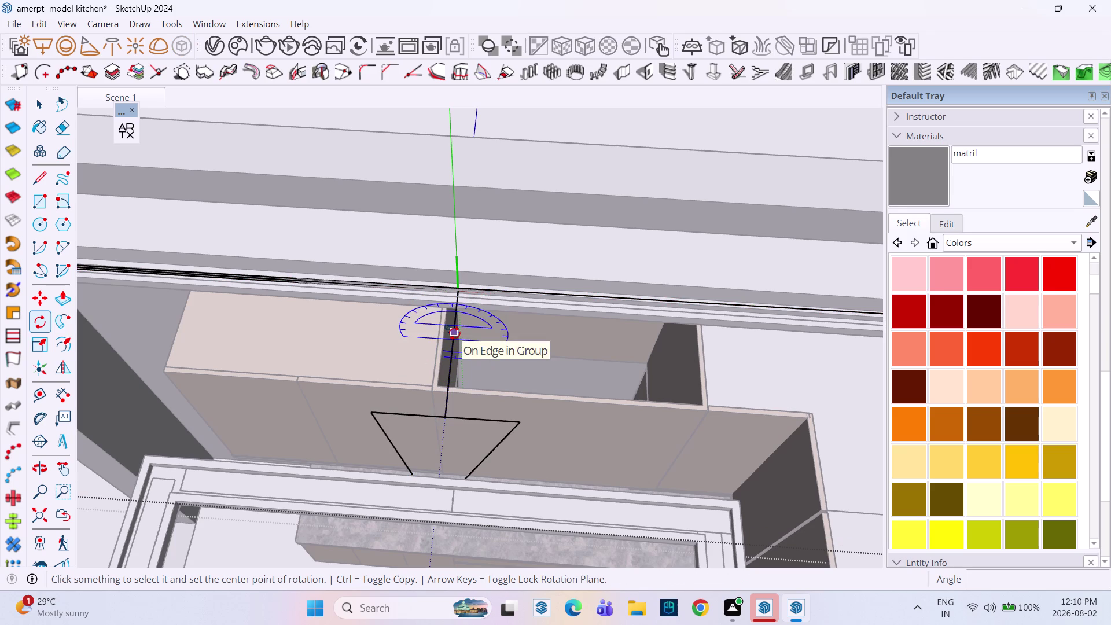
key(Right)
click(454, 333)
click(456, 310)
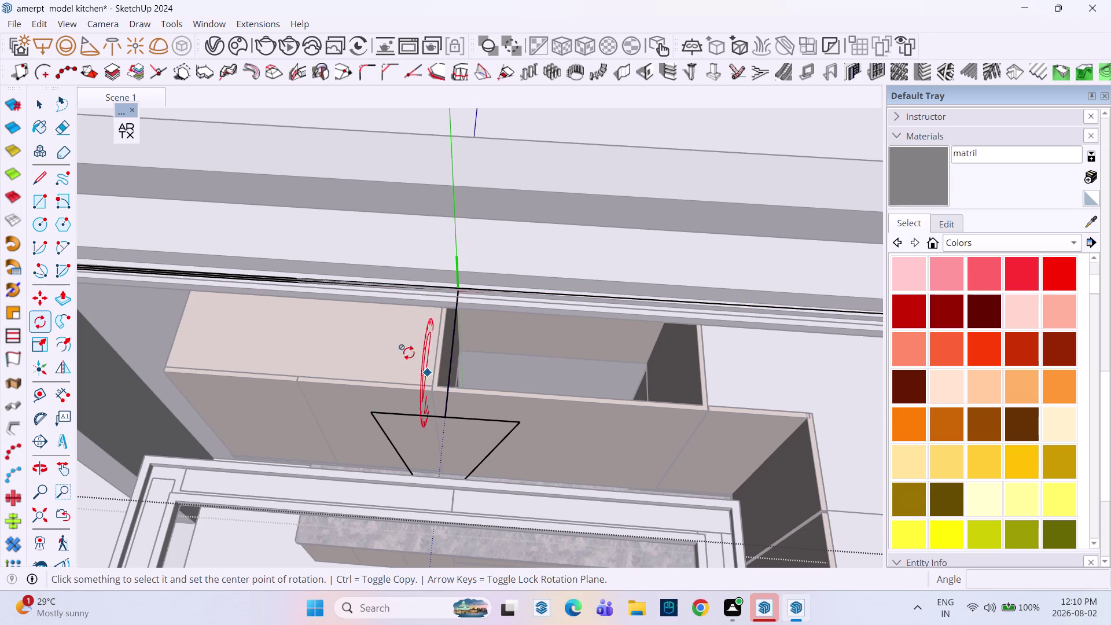
middle_drag(416, 317, 607, 318)
middle_drag(463, 354, 687, 339)
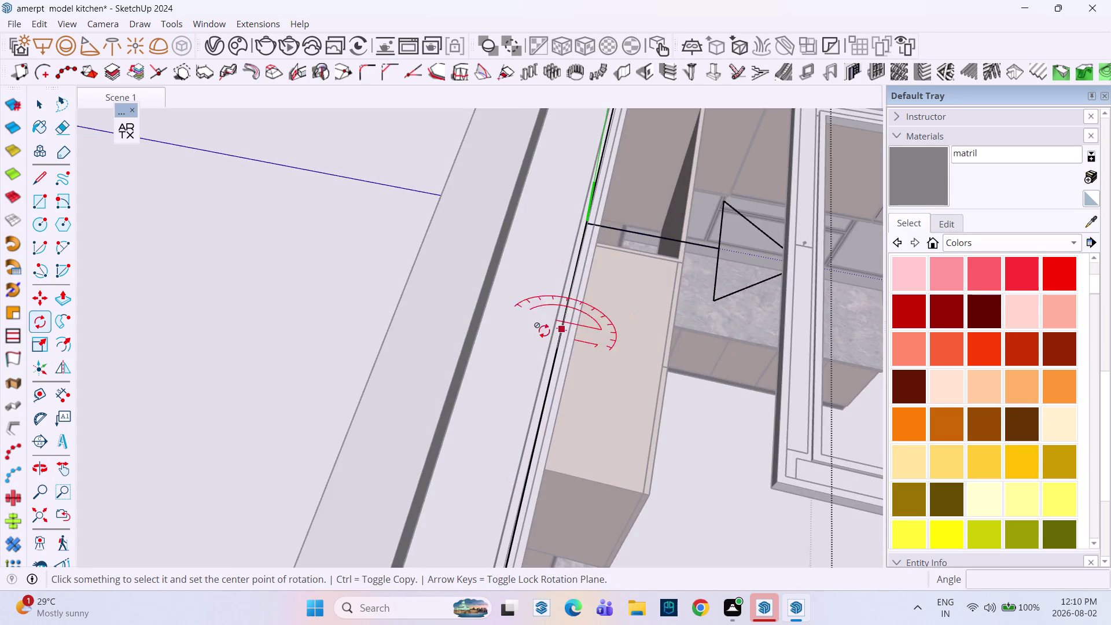
scroll(down, 3)
middle_drag(511, 331, 562, 408)
key(Escape)
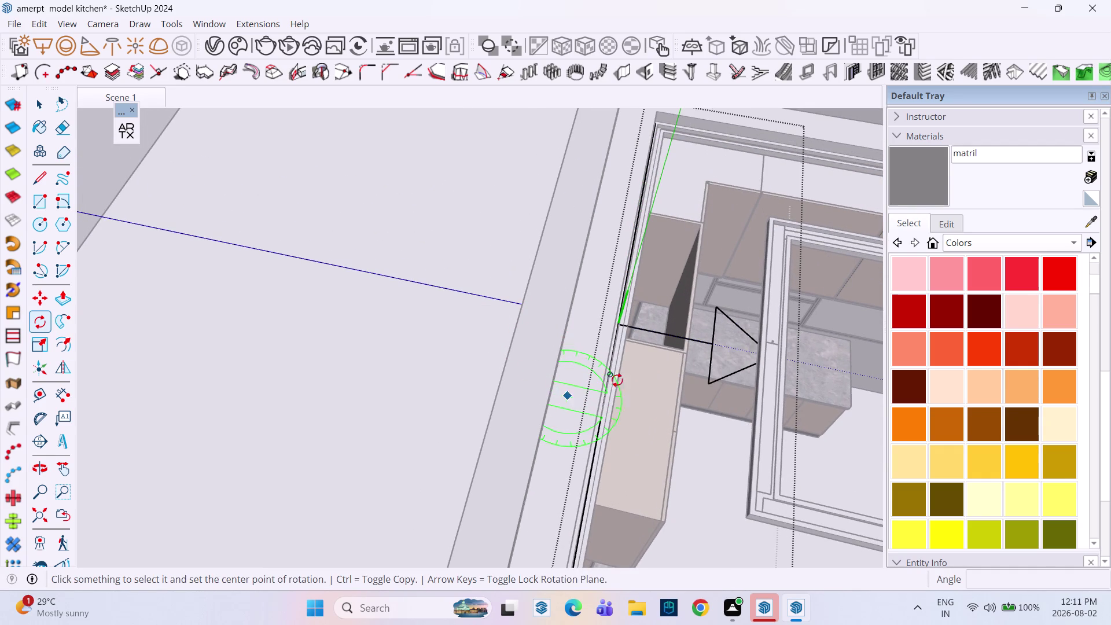
key(Escape)
click(654, 332)
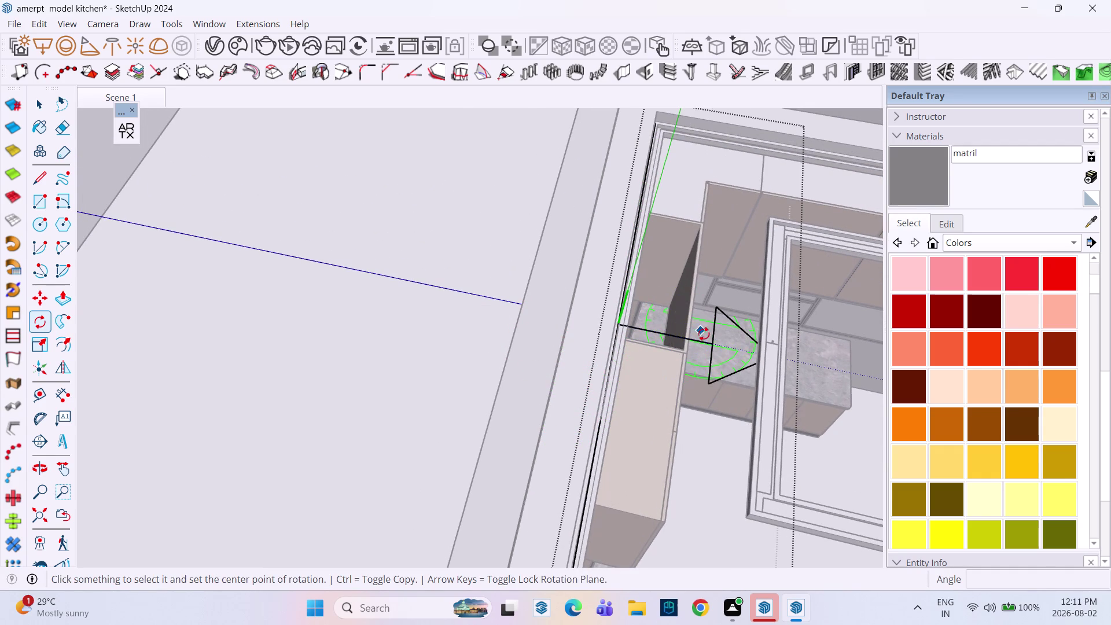
click(707, 340)
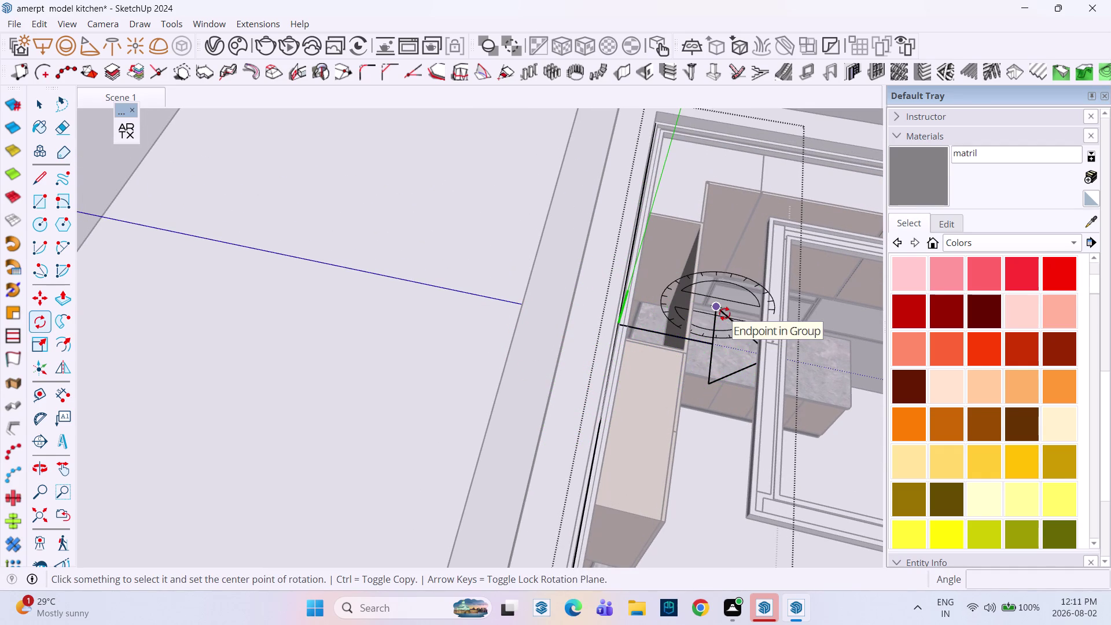
key(Escape)
key(Escape)
key(space)
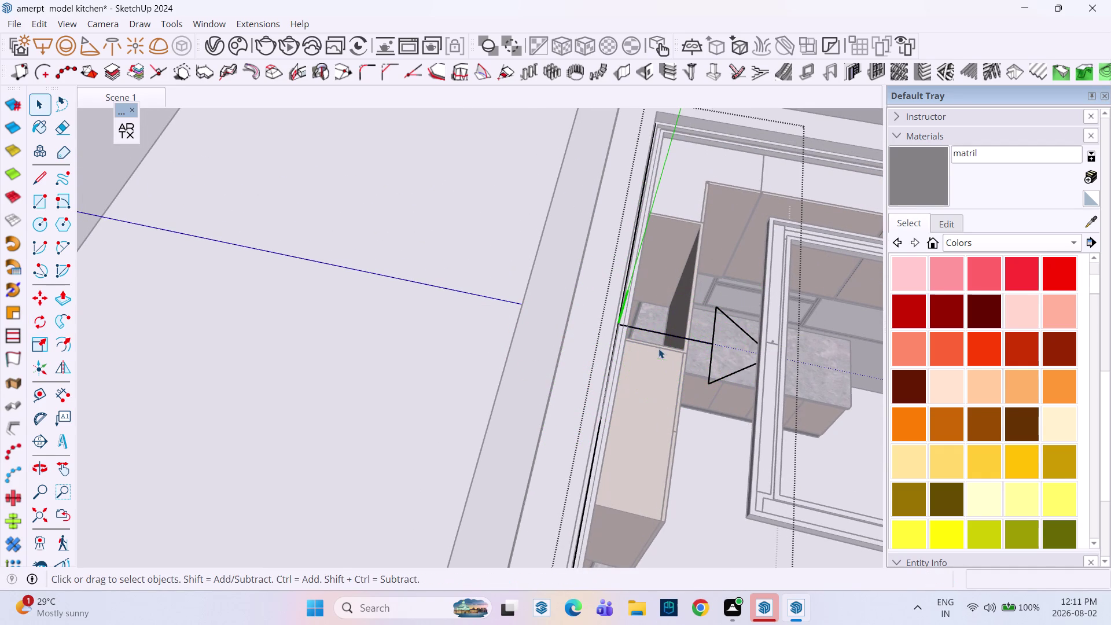
click(684, 336)
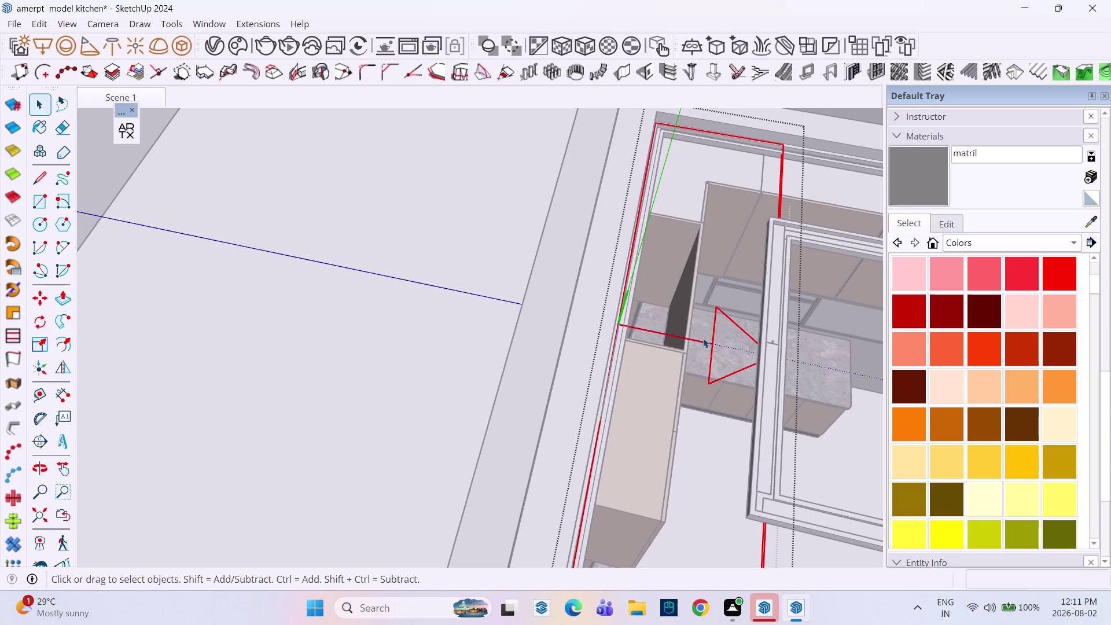
key(q)
click(647, 333)
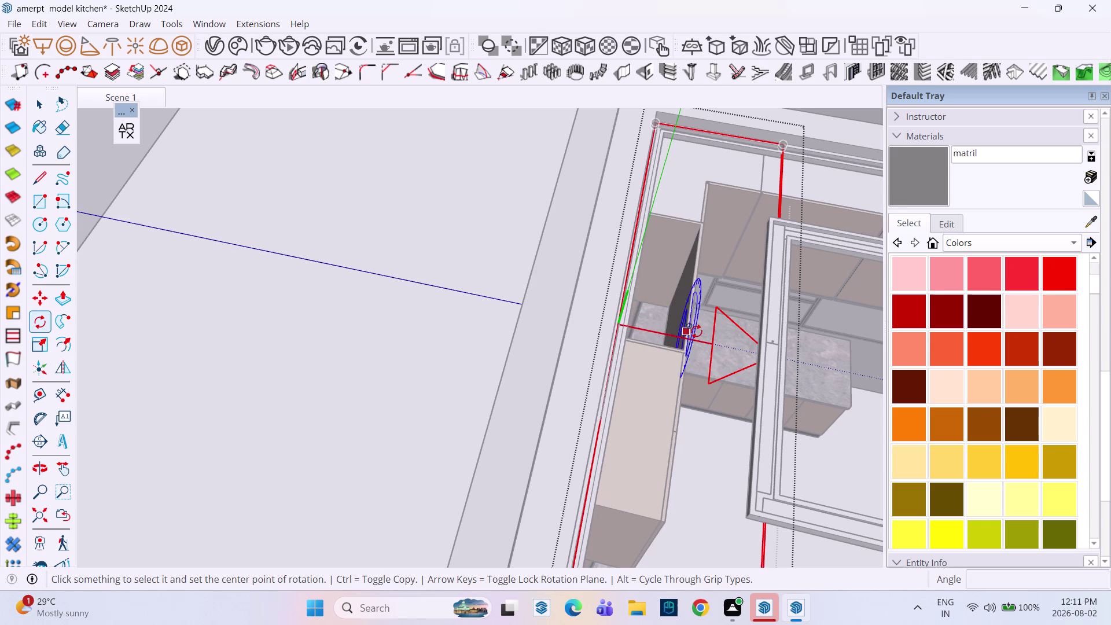
click(718, 341)
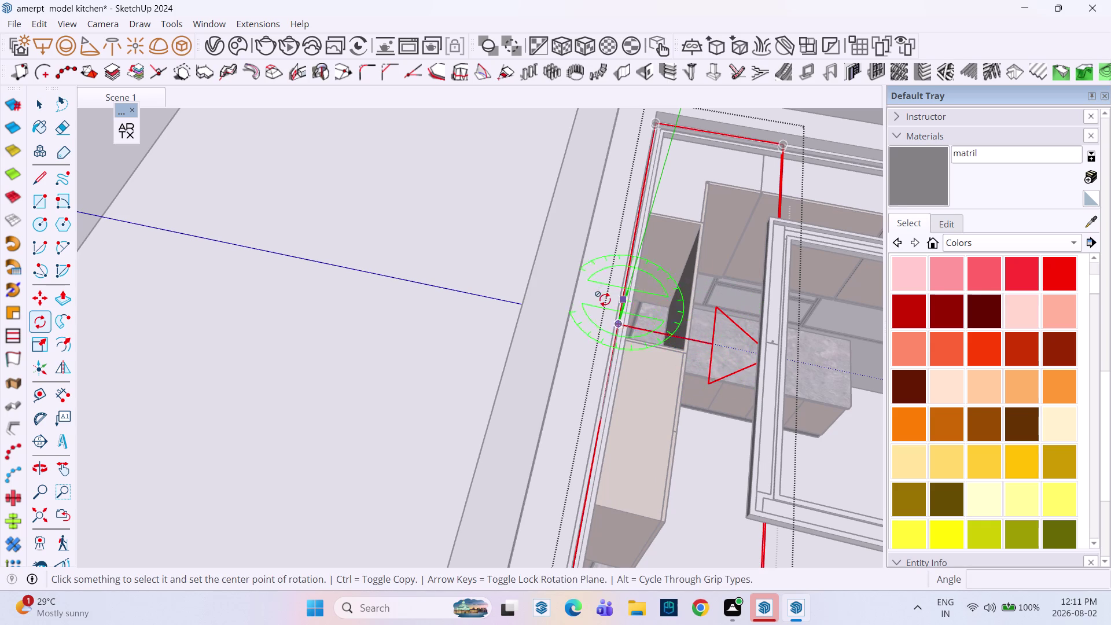
key(Escape)
key(space)
click(406, 293)
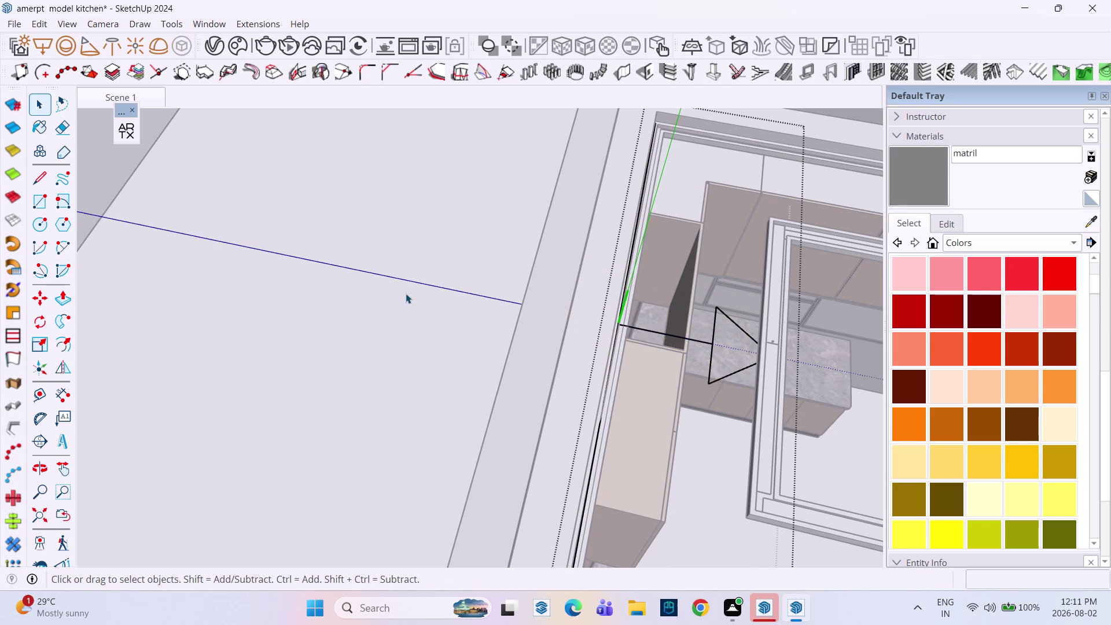
Delete the triangle symbol beside the tall cabinets and view the whole kitchen.
scroll(down, 3)
scroll(up, 3)
scroll(up, 3)
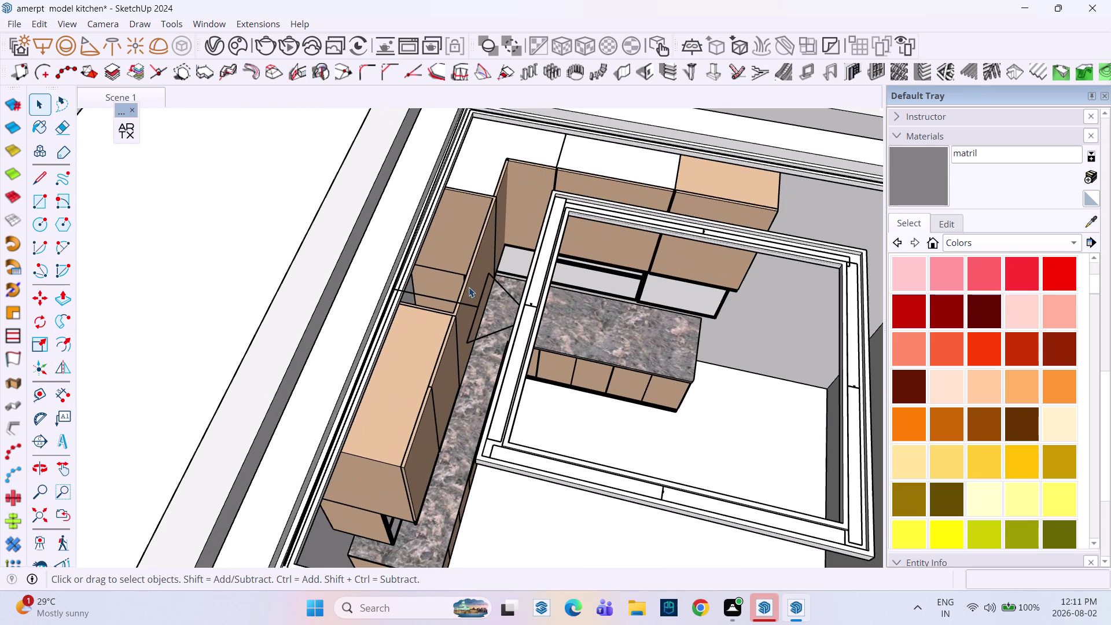
click(470, 304)
scroll(up, 3)
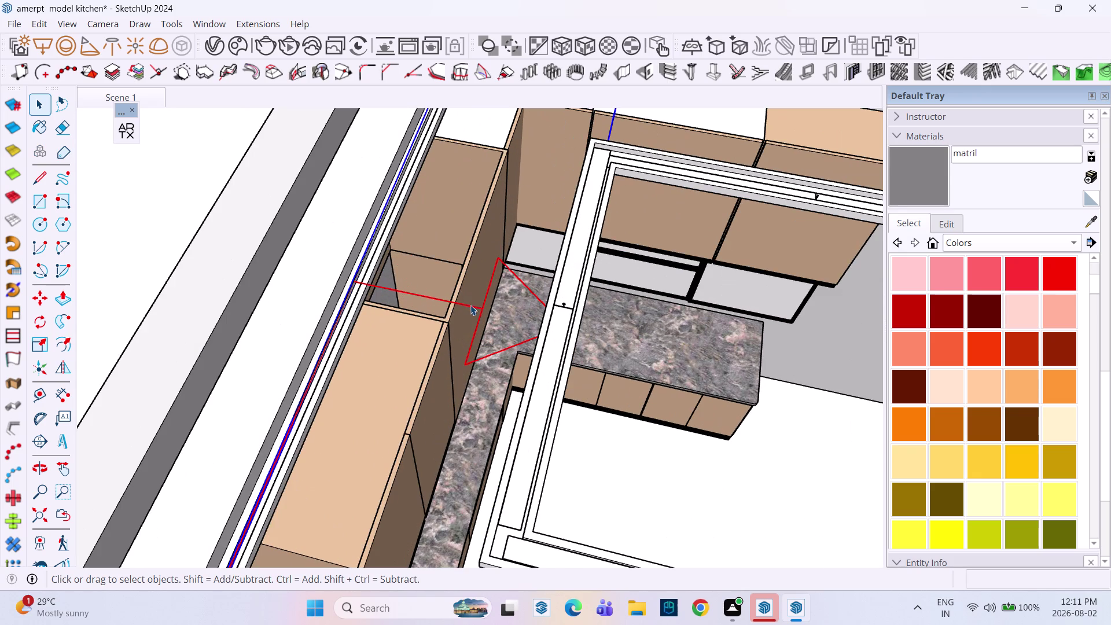
key(Delete)
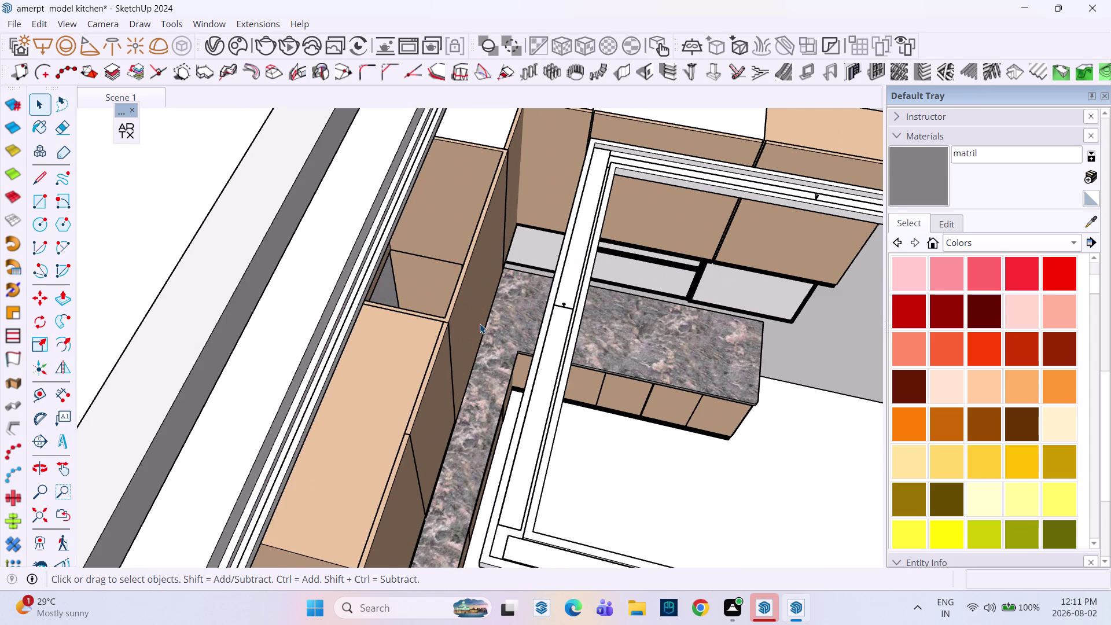
scroll(down, 3)
scroll(down, 3)
middle_drag(380, 348, 444, 347)
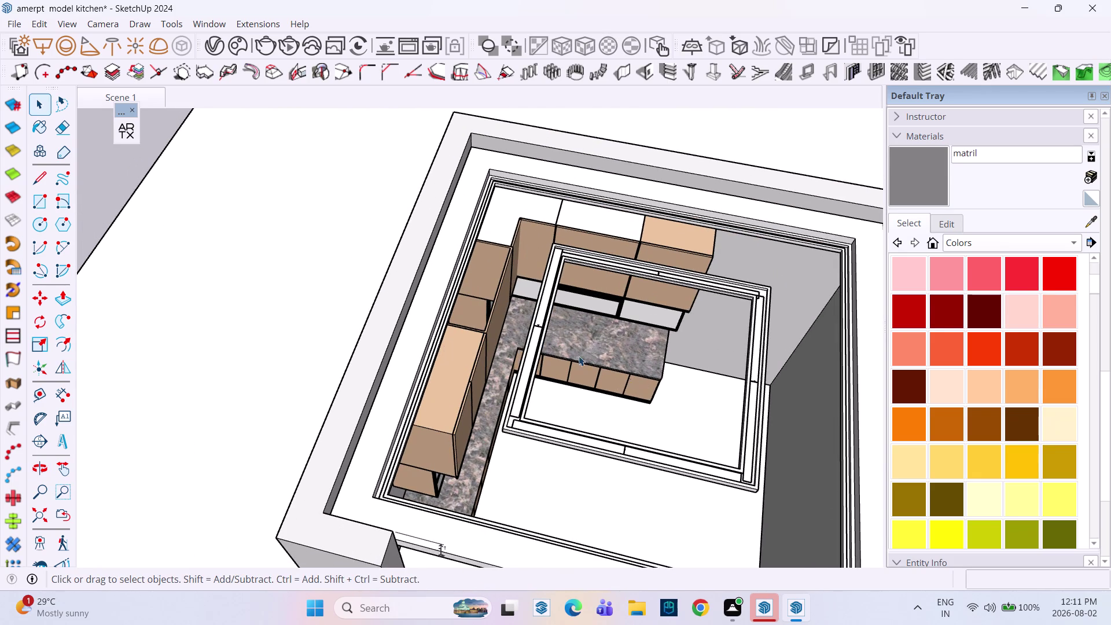
scroll(up, 3)
scroll(up, 3)
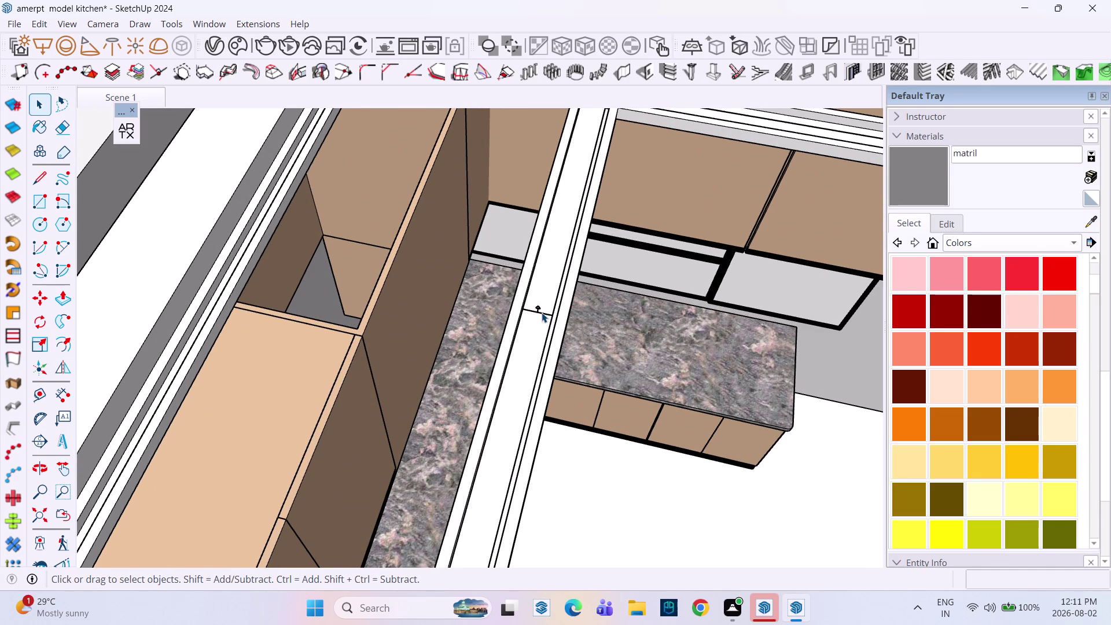
Select the cove strip group and pick up a copy with Move.
click(541, 312)
key(m)
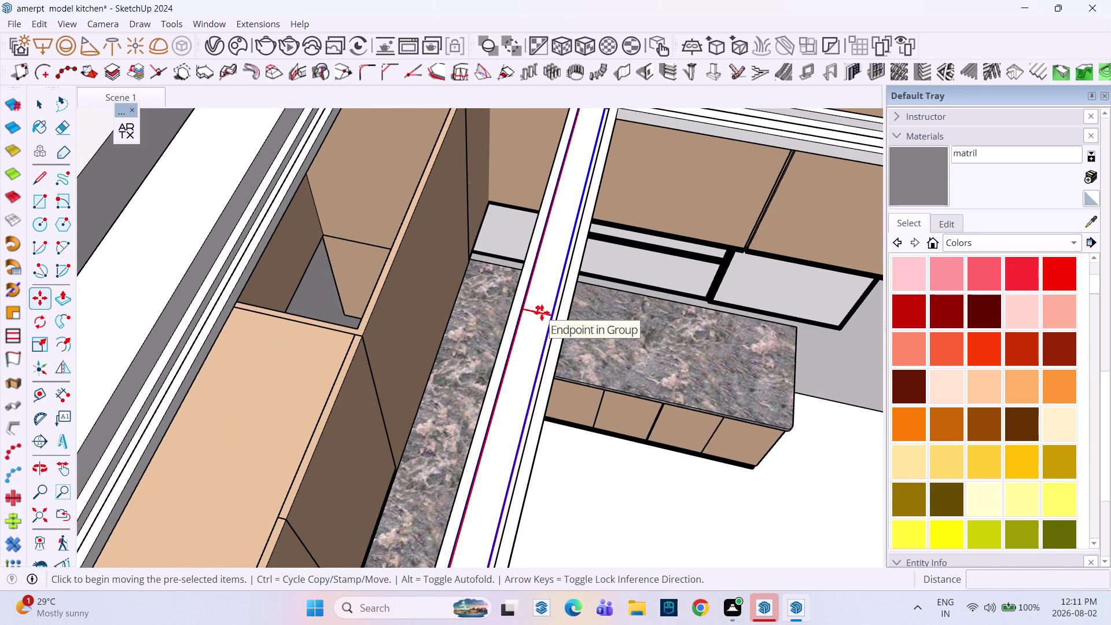
scroll(down, 3)
middle_drag(537, 305, 586, 410)
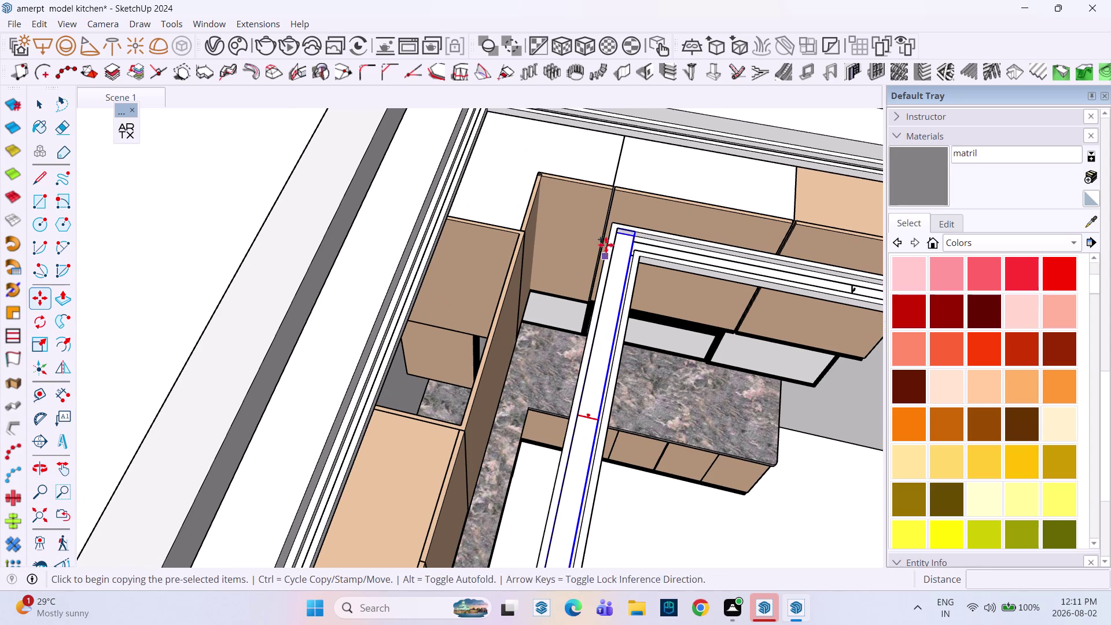
click(620, 231)
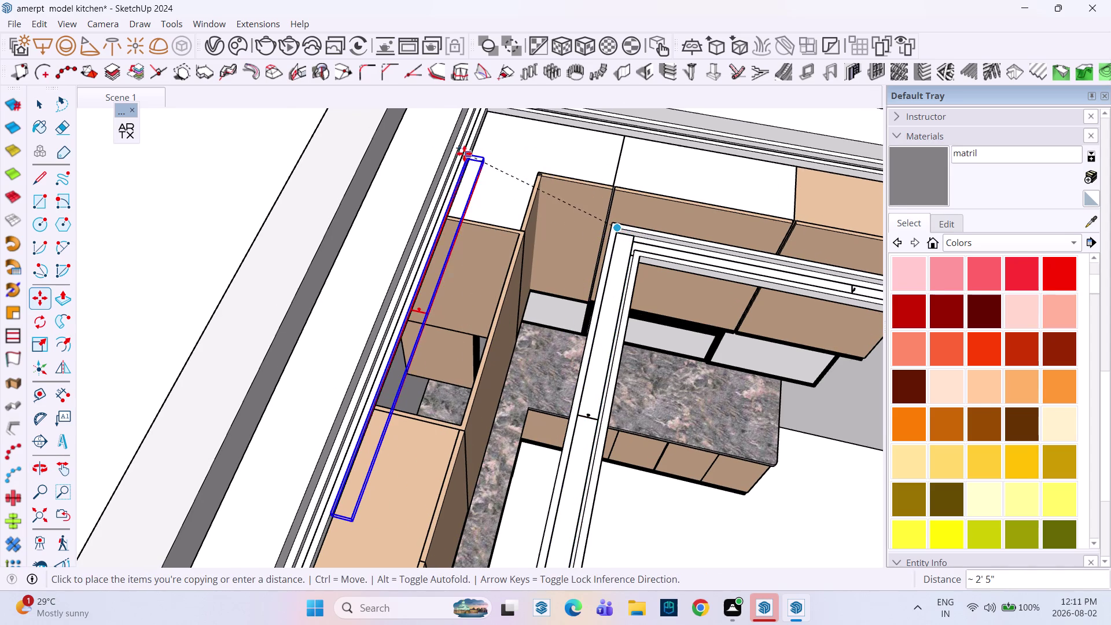
Snap the copied cove strip to the top-left ceiling corner endpoint.
middle_drag(464, 168, 508, 374)
scroll(up, 3)
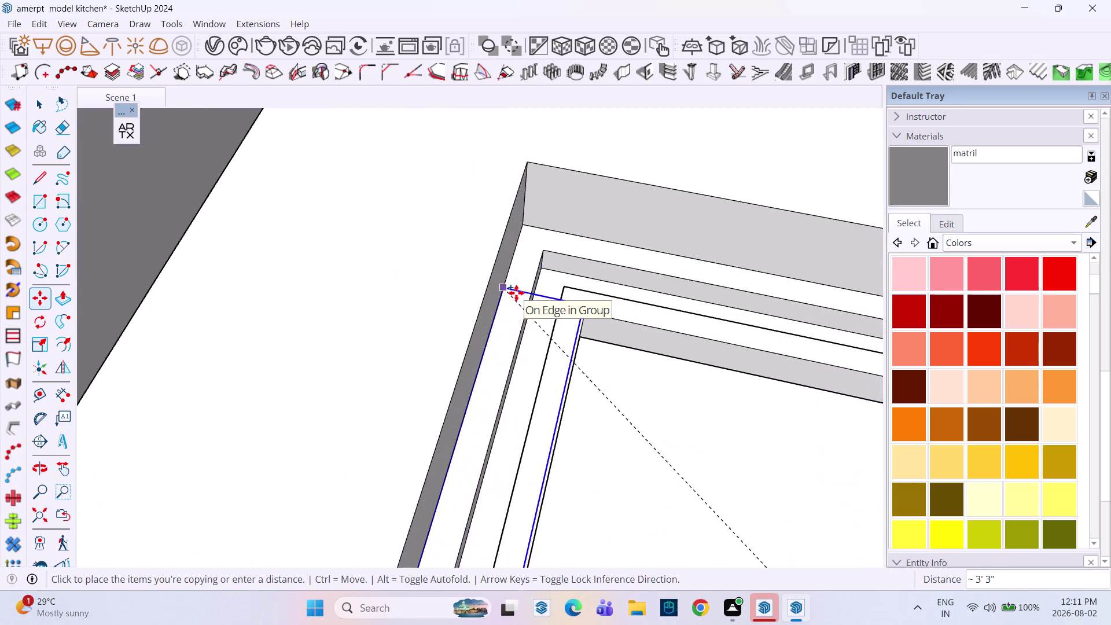
scroll(up, 3)
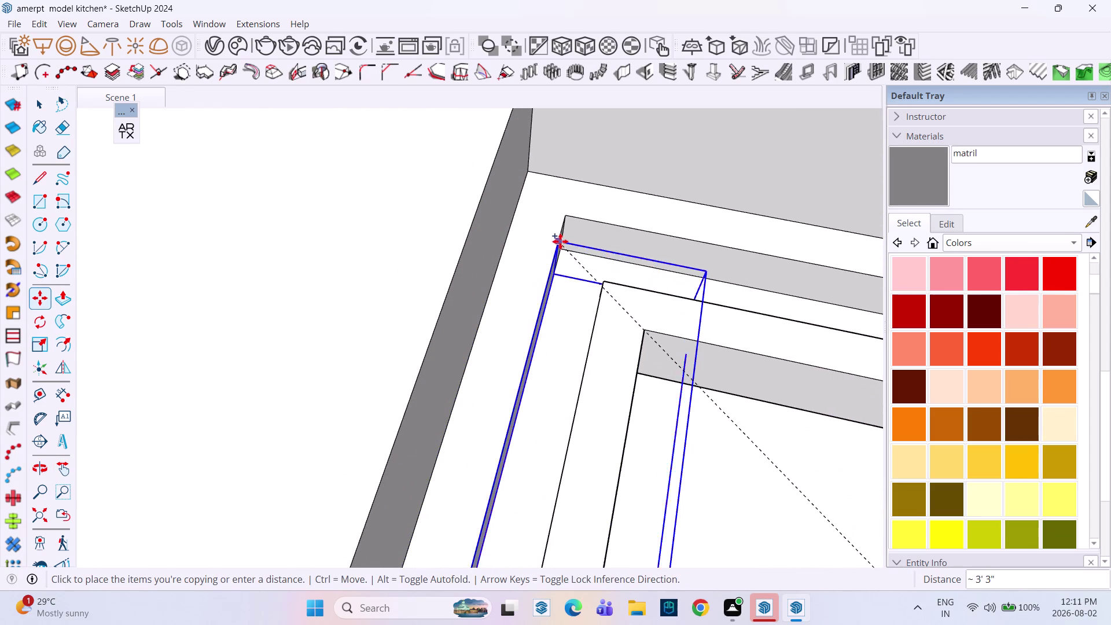
click(562, 236)
scroll(down, 3)
scroll(up, 3)
scroll(down, 3)
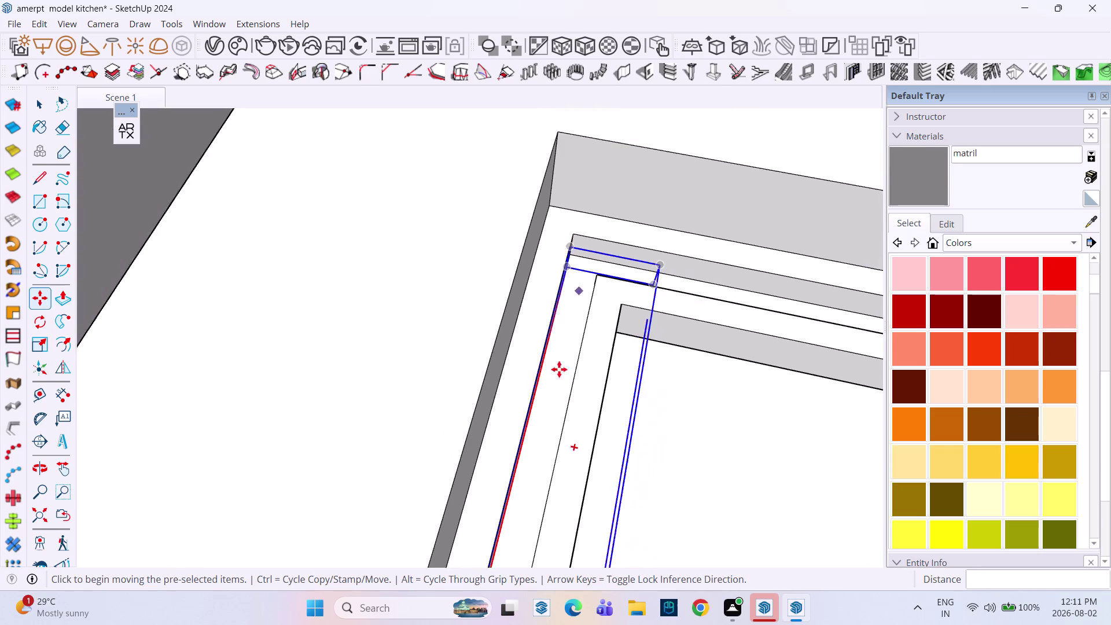
scroll(down, 3)
scroll(down, 3)
scroll(down, 3)
scroll(down, 3)
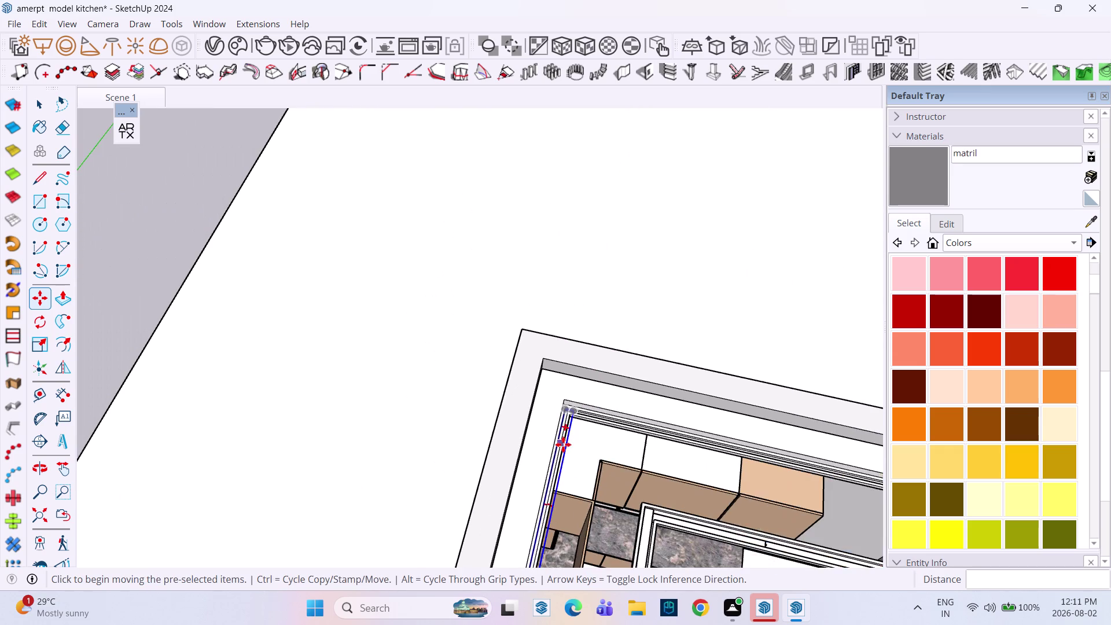
middle_drag(563, 444, 566, 252)
scroll(up, 3)
Activate Scale on the copied strip and zoom in on its far end.
key(s)
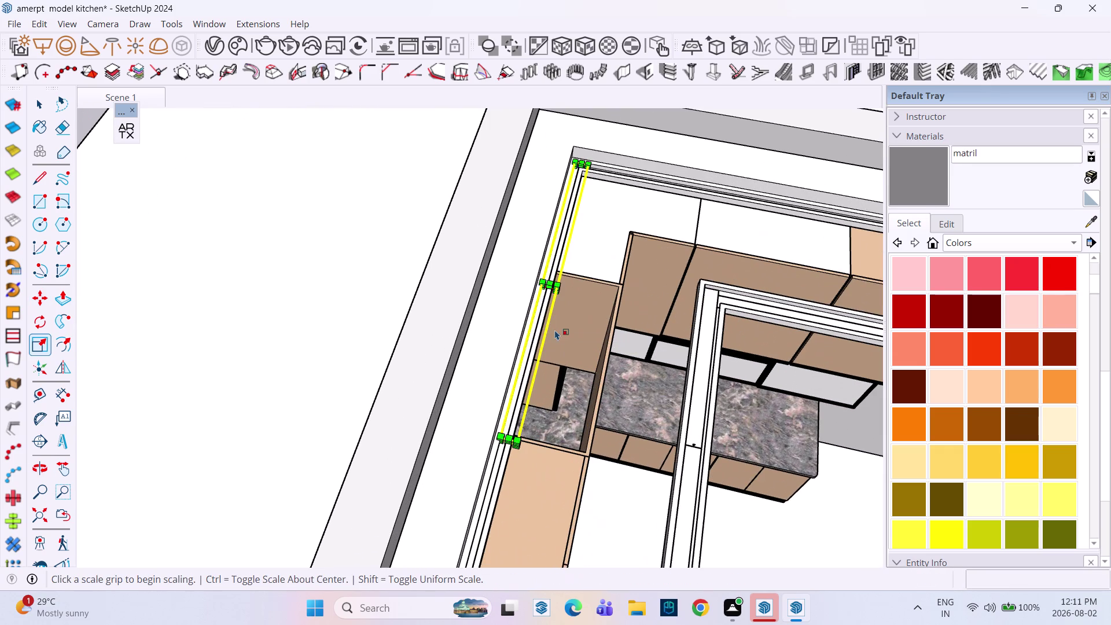
middle_drag(550, 422, 684, 189)
middle_drag(718, 263, 665, 272)
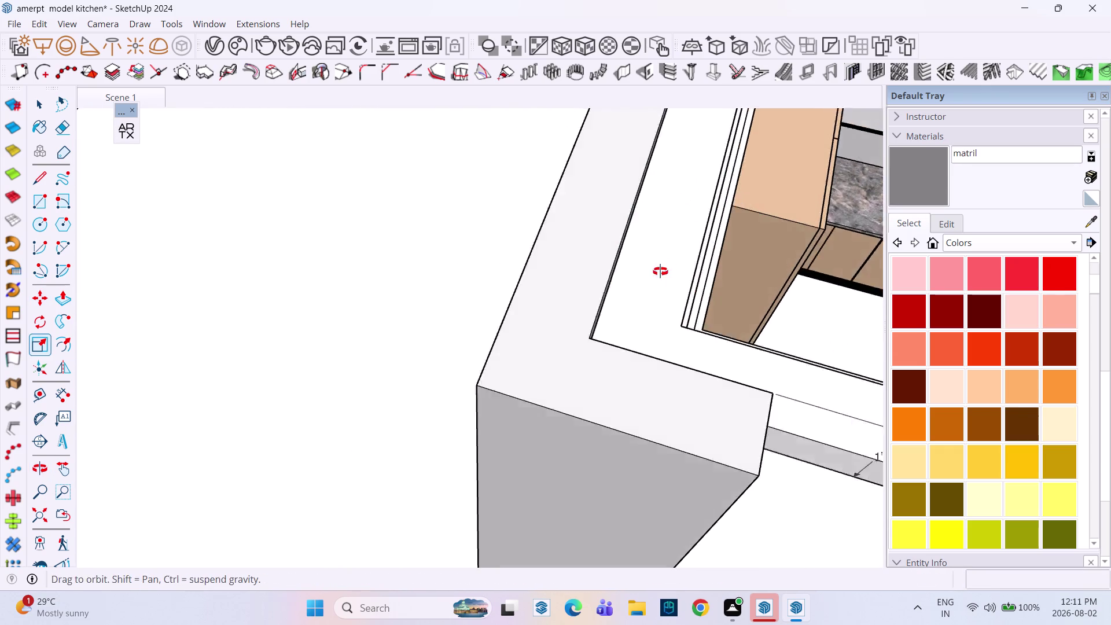
middle_drag(664, 271, 647, 271)
scroll(up, 3)
middle_drag(725, 238, 571, 287)
scroll(down, 3)
scroll(down, 3)
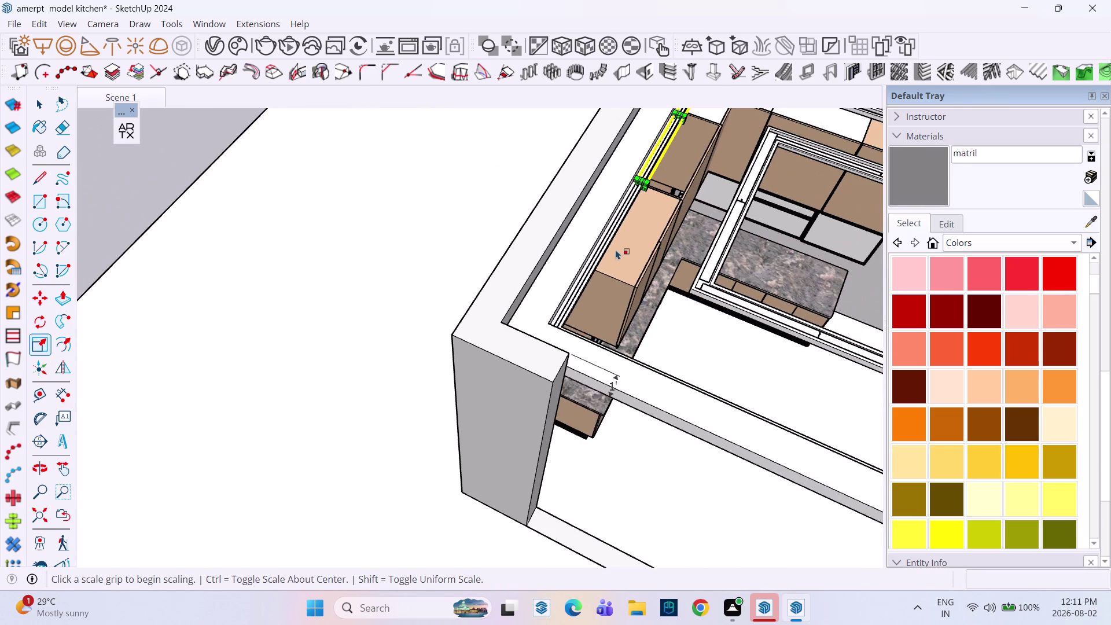
scroll(up, 3)
scroll(up, 3)
scroll(up, 3)
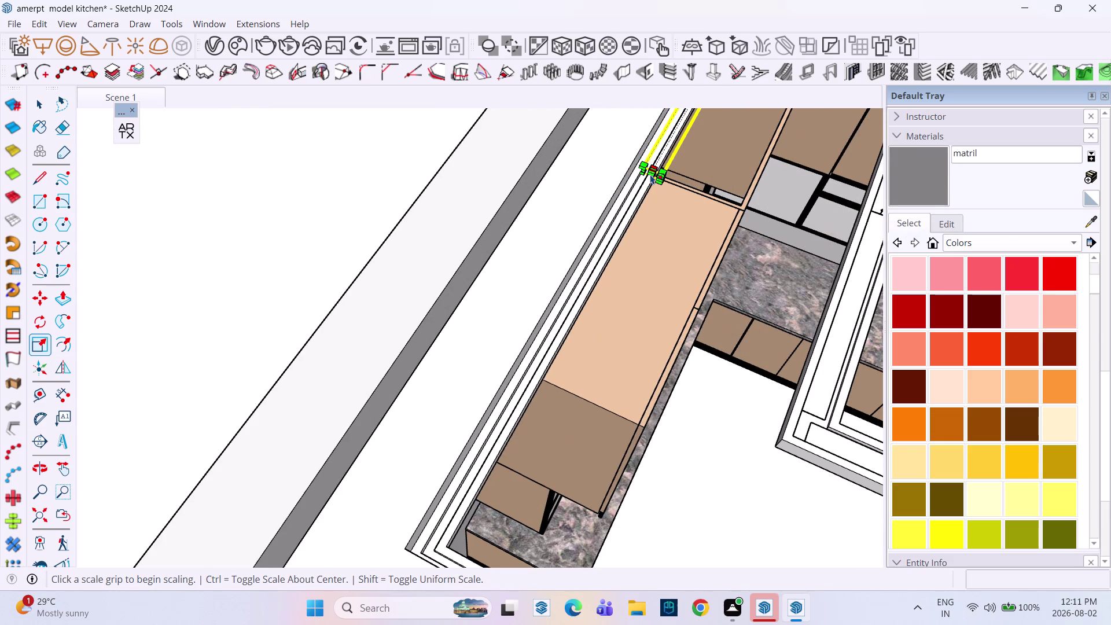
scroll(up, 3)
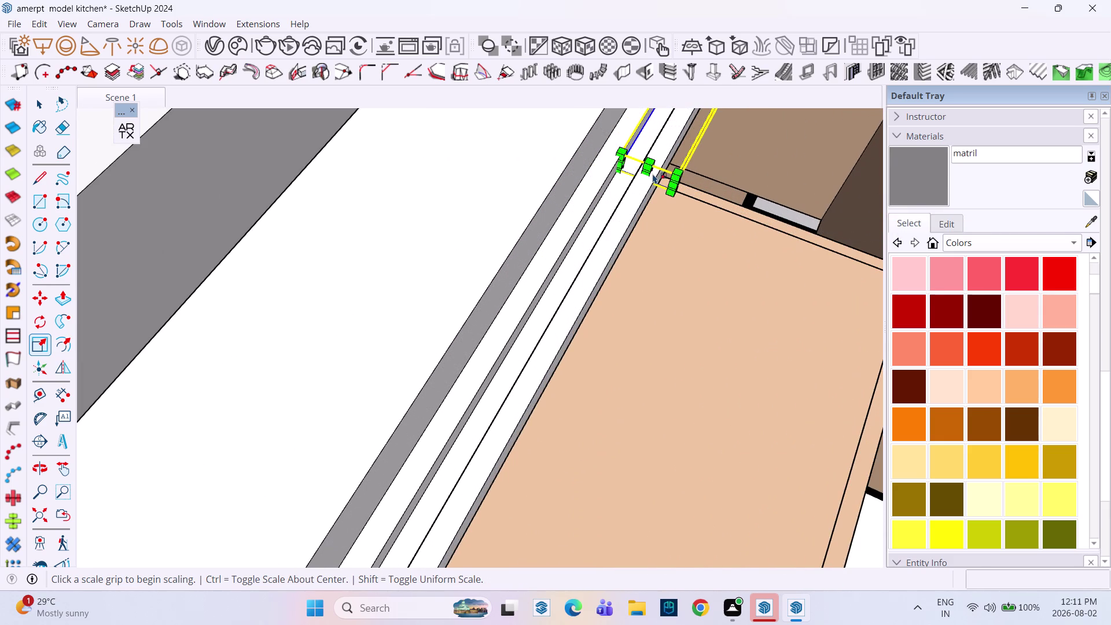
Stretch the strip's end grip along the green axis to the wall's far end.
click(647, 175)
scroll(down, 3)
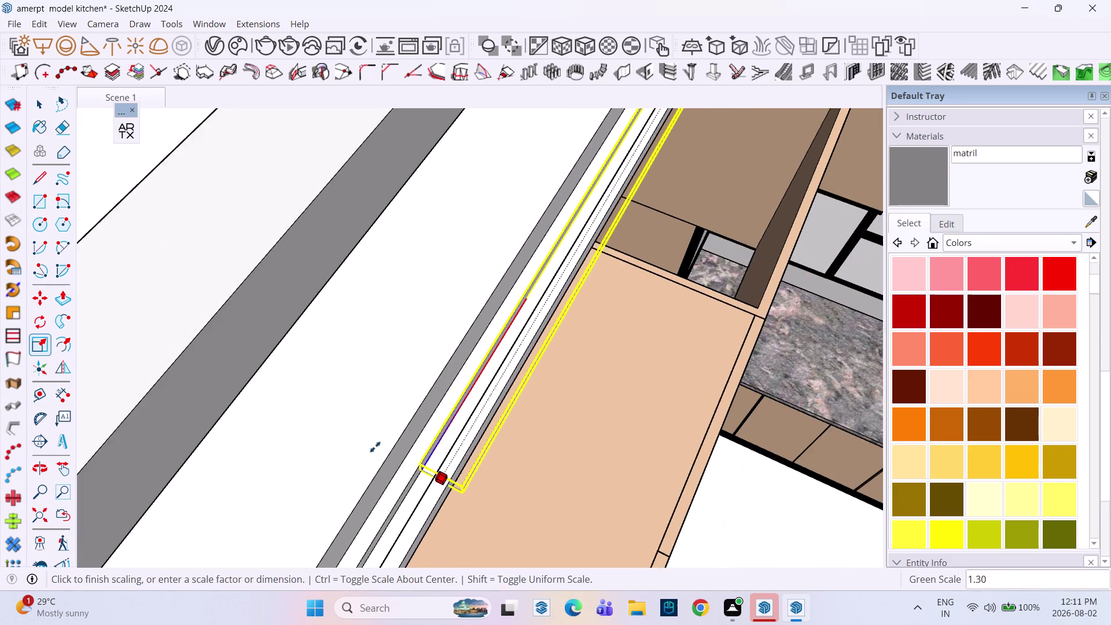
scroll(down, 3)
scroll(down, 3)
middle_drag(365, 469, 551, 314)
scroll(down, 3)
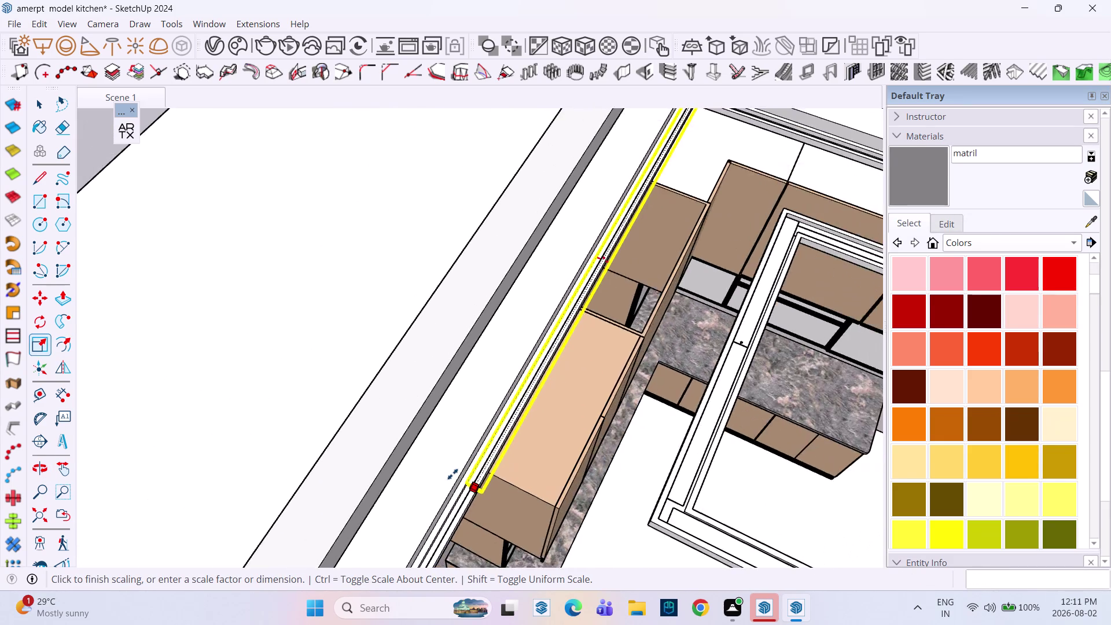
scroll(down, 3)
middle_drag(460, 484, 511, 364)
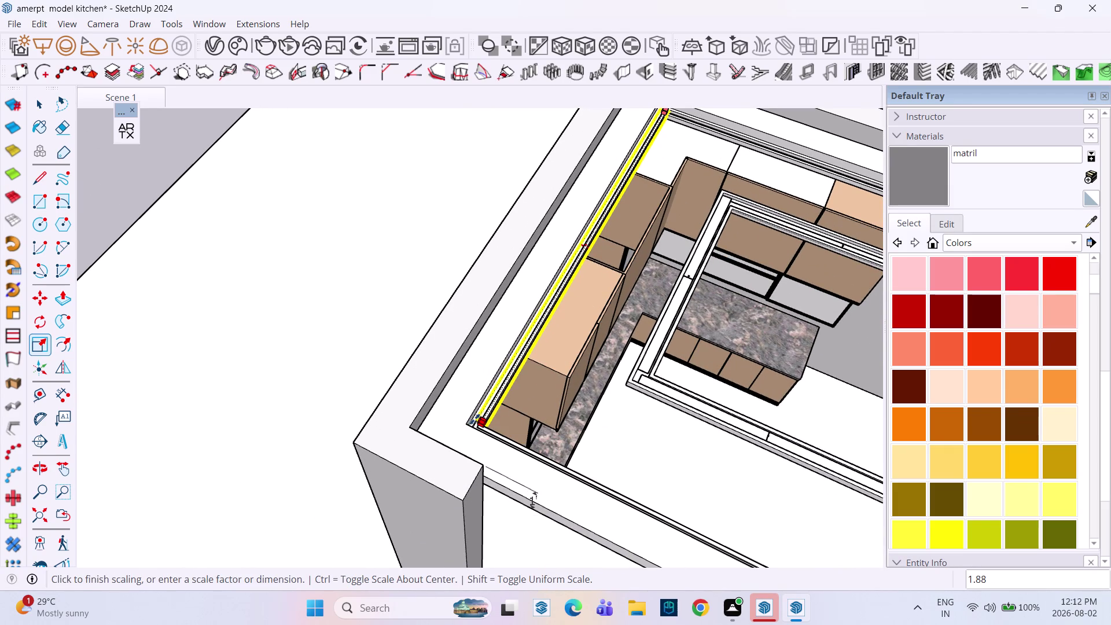
click(475, 420)
key(space)
scroll(up, 3)
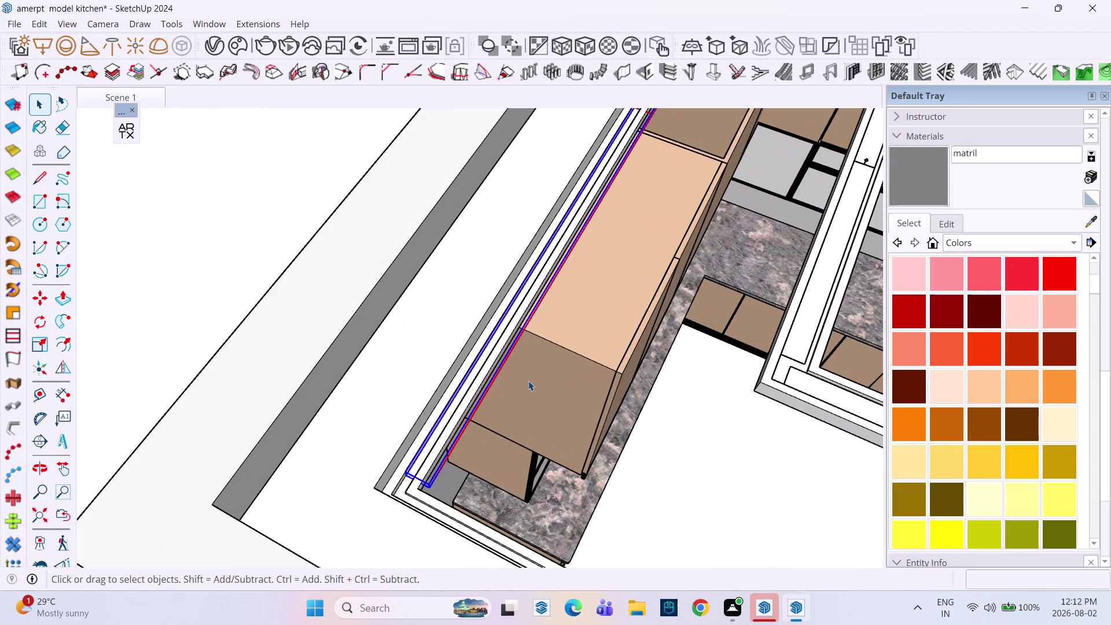
Move the stretched strip about 1" by its end corner into the ceiling corner.
key(m)
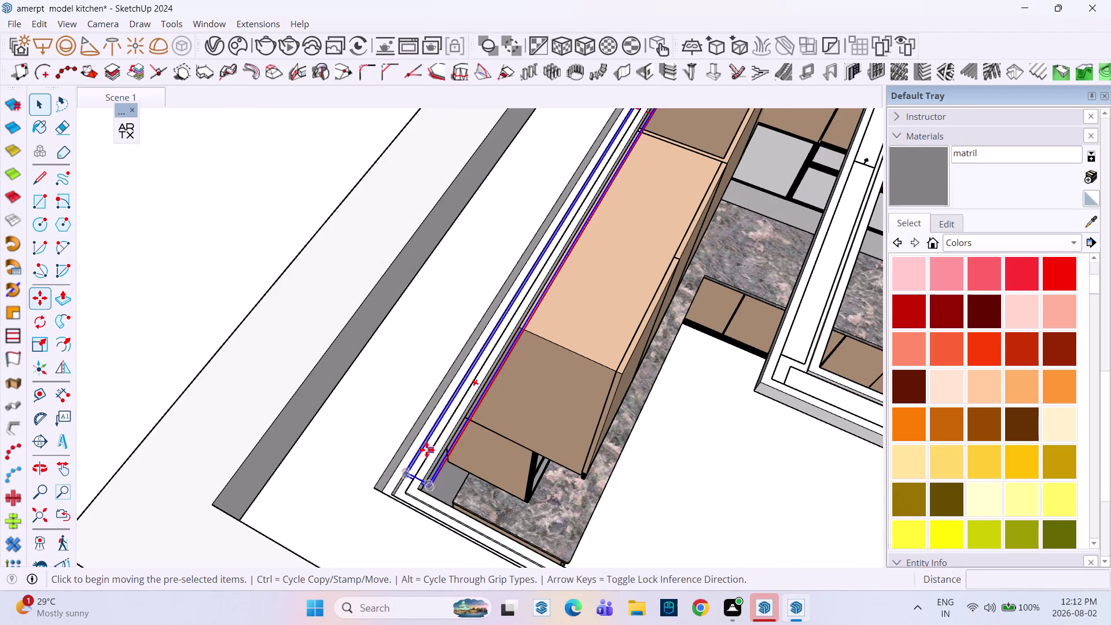
click(405, 472)
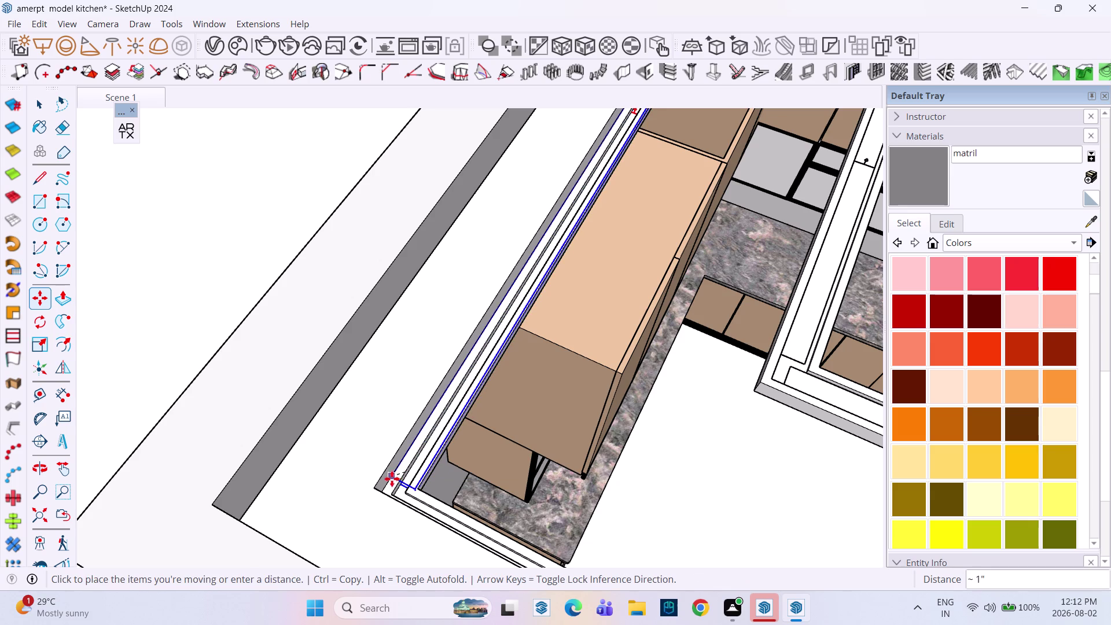
click(388, 481)
key(space)
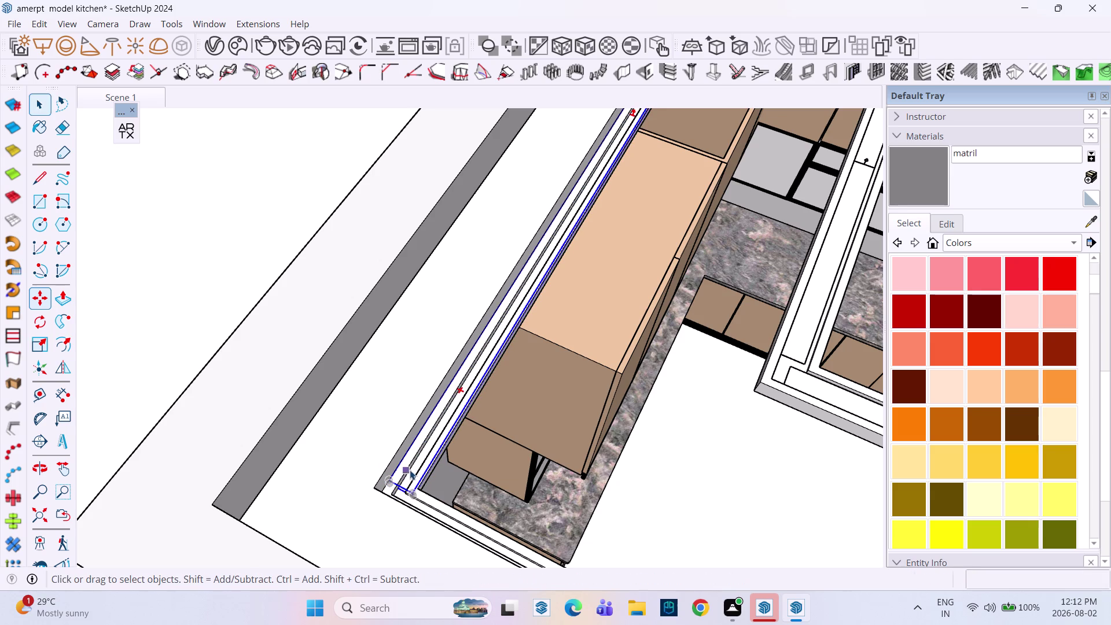
key(space)
scroll(down, 3)
middle_drag(590, 393, 574, 342)
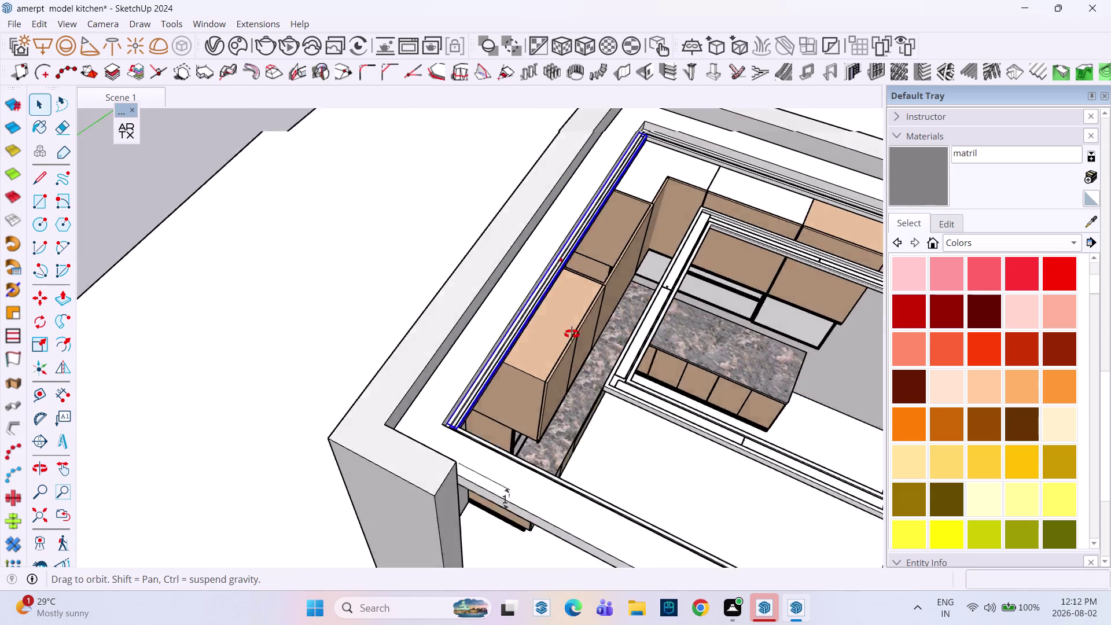
middle_drag(575, 342, 450, 202)
middle_drag(536, 319, 626, 160)
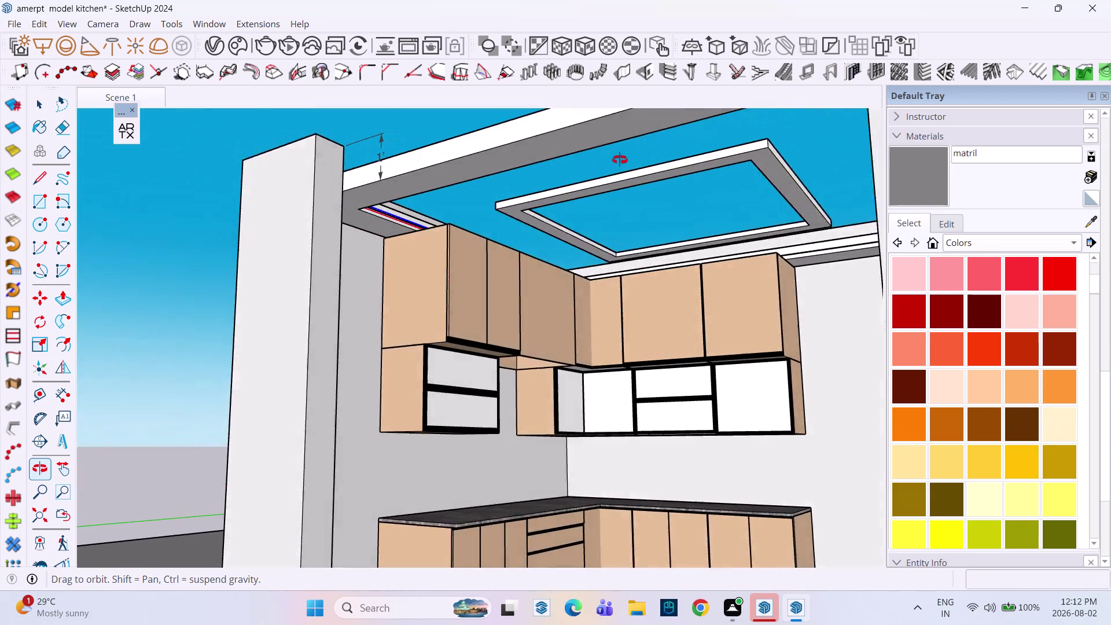
middle_drag(626, 160, 737, 440)
scroll(up, 3)
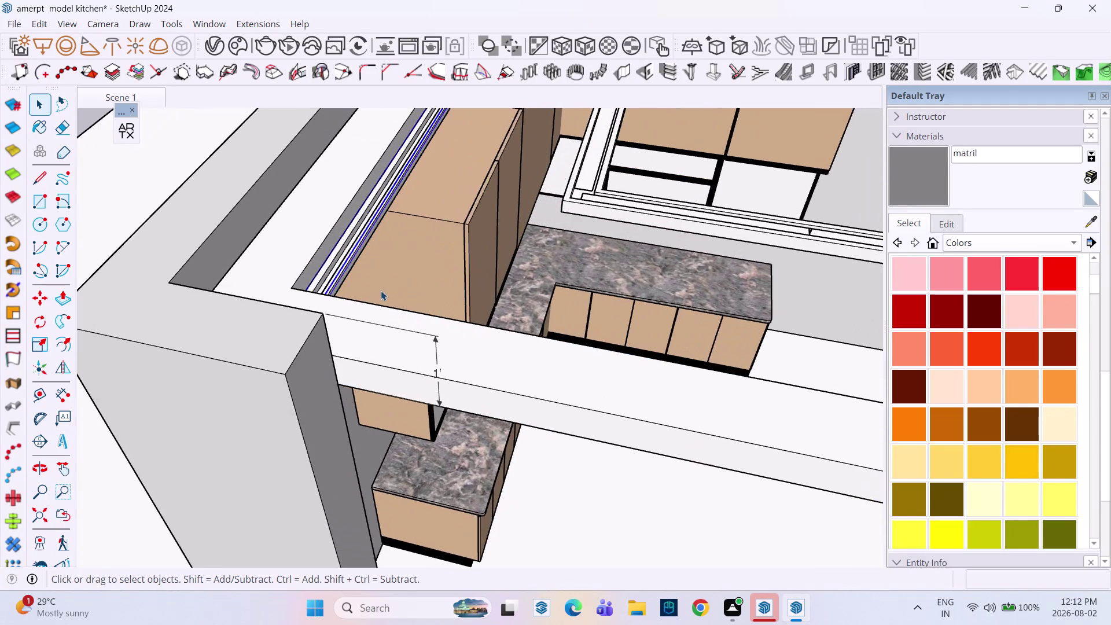
scroll(up, 3)
middle_drag(387, 286, 234, 214)
scroll(down, 3)
scroll(down, 3)
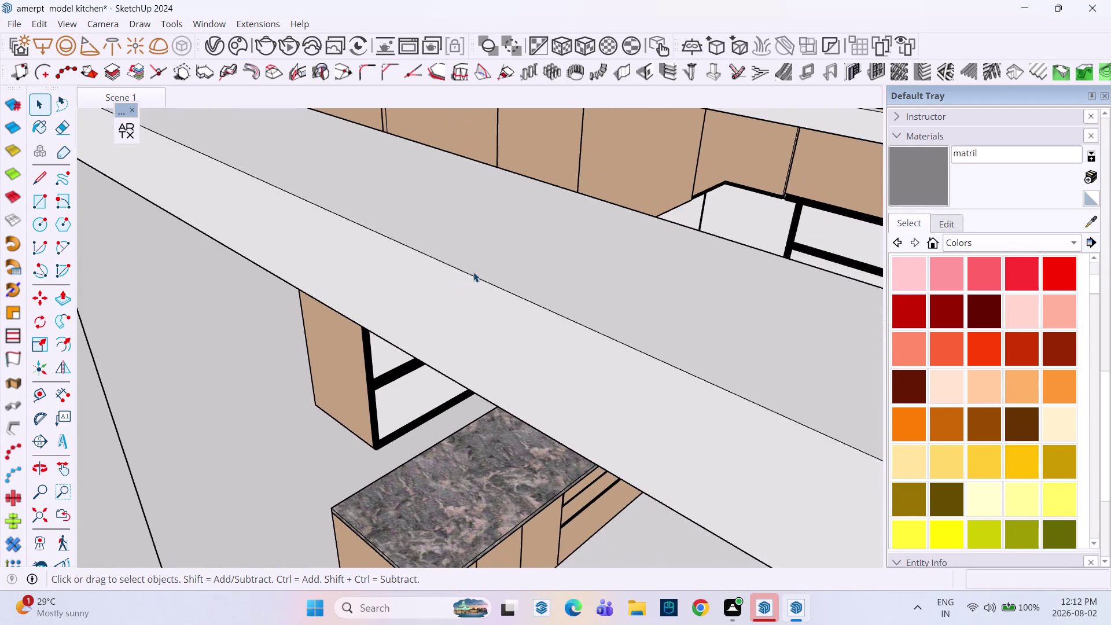
scroll(down, 3)
scroll(down, 3)
scroll(up, 3)
scroll(down, 3)
middle_drag(568, 213, 547, 295)
middle_click(547, 296)
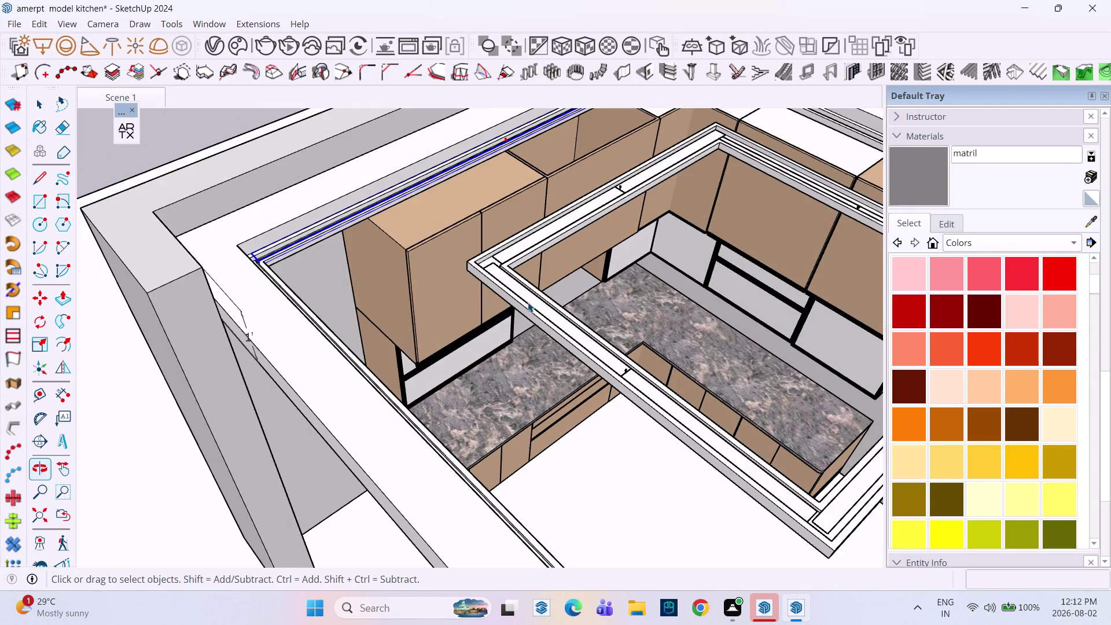
scroll(down, 3)
middle_drag(363, 329, 691, 330)
middle_drag(538, 240, 528, 256)
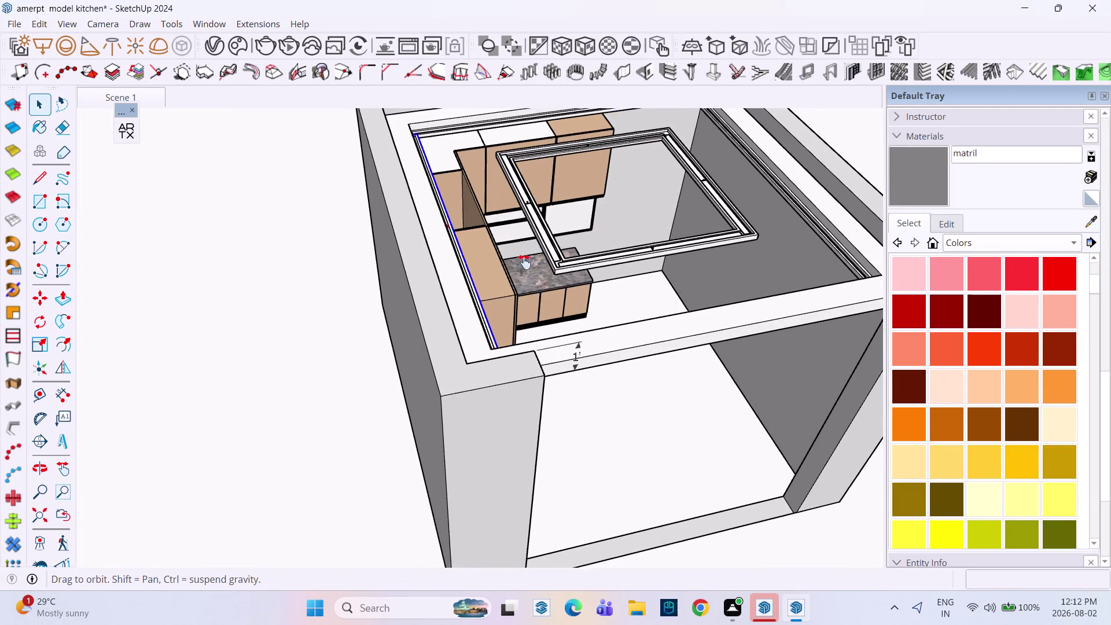
middle_drag(528, 256, 472, 395)
scroll(up, 3)
scroll(up, 3)
scroll(up, 3)
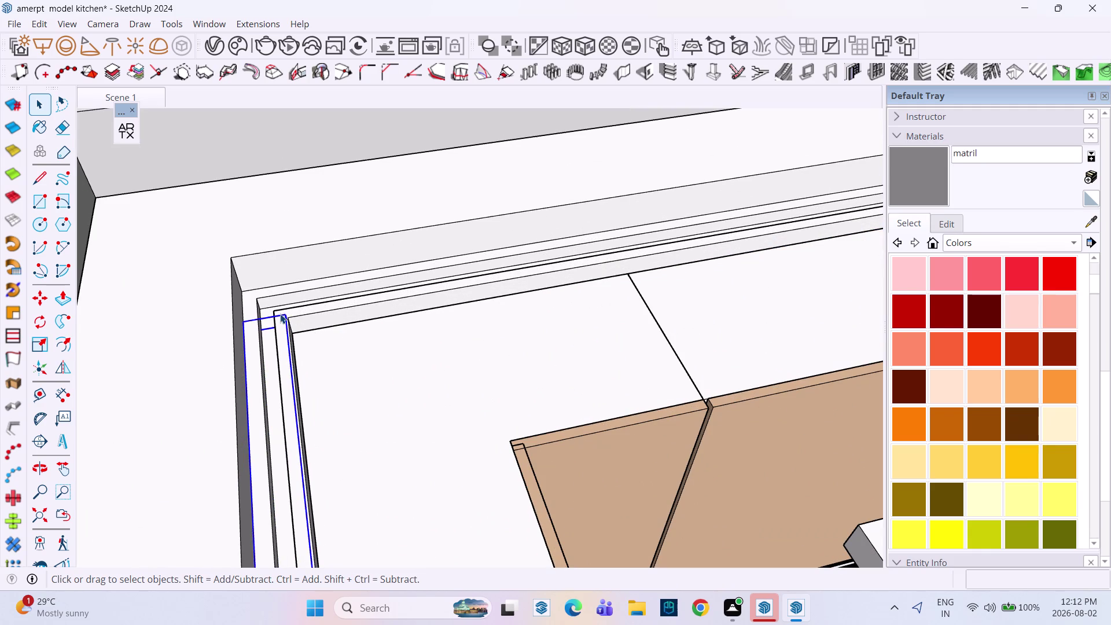
Scale the ceiling trim strip narrower so its width fits the cove edge.
key(s)
scroll(down, 3)
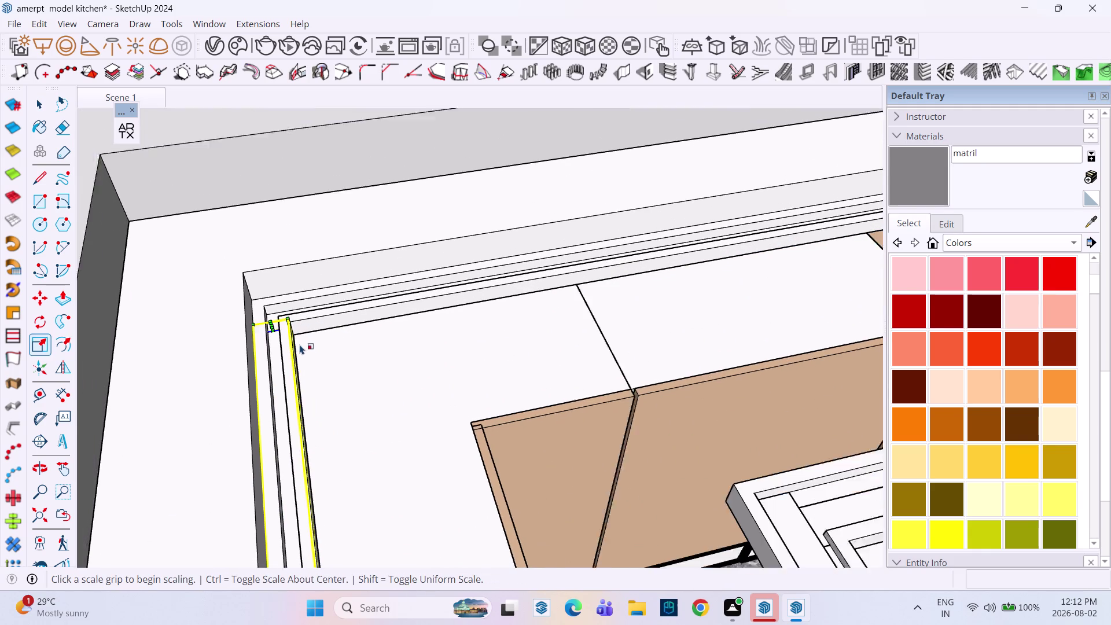
scroll(down, 3)
scroll(down, 3)
middle_drag(316, 372, 325, 142)
scroll(down, 3)
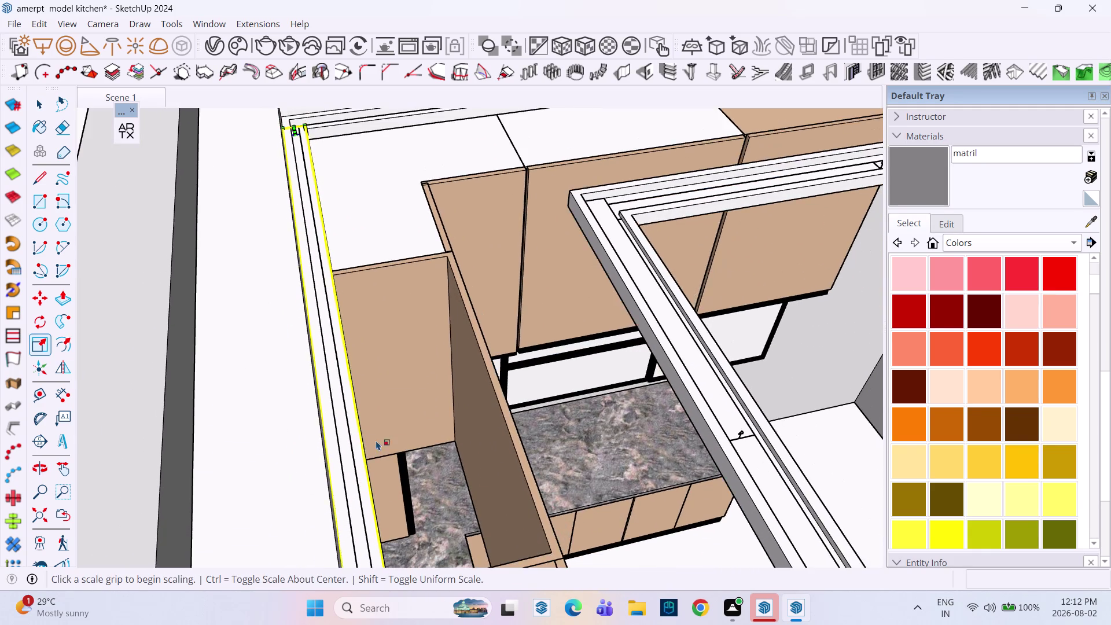
scroll(down, 3)
scroll(up, 3)
scroll(down, 3)
middle_drag(435, 433, 203, 403)
scroll(up, 3)
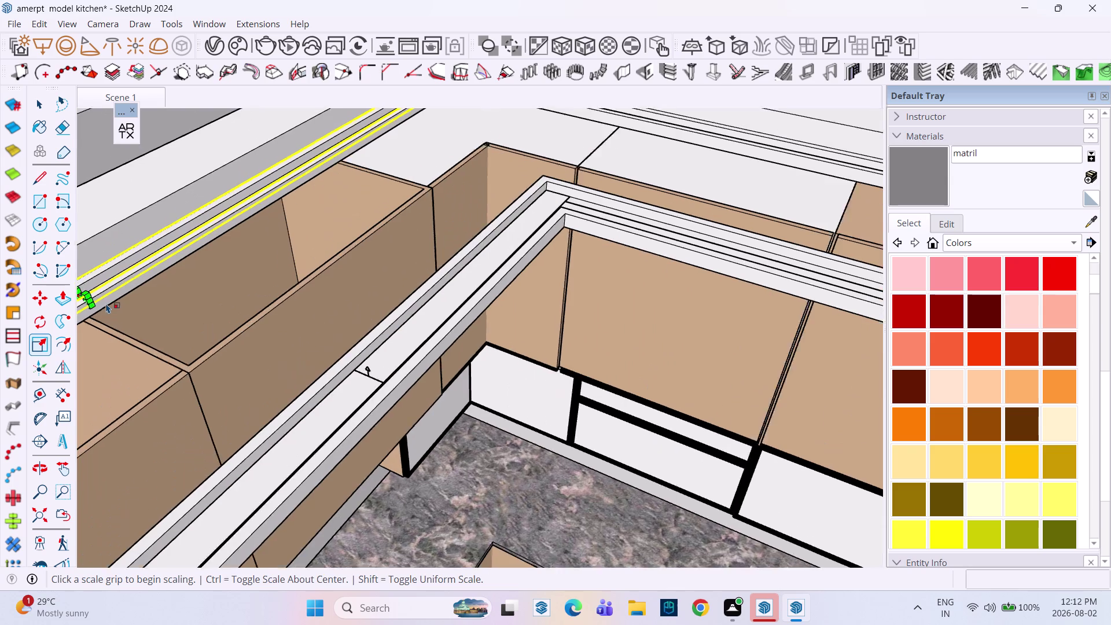
scroll(up, 3)
middle_drag(110, 304, 344, 313)
scroll(up, 3)
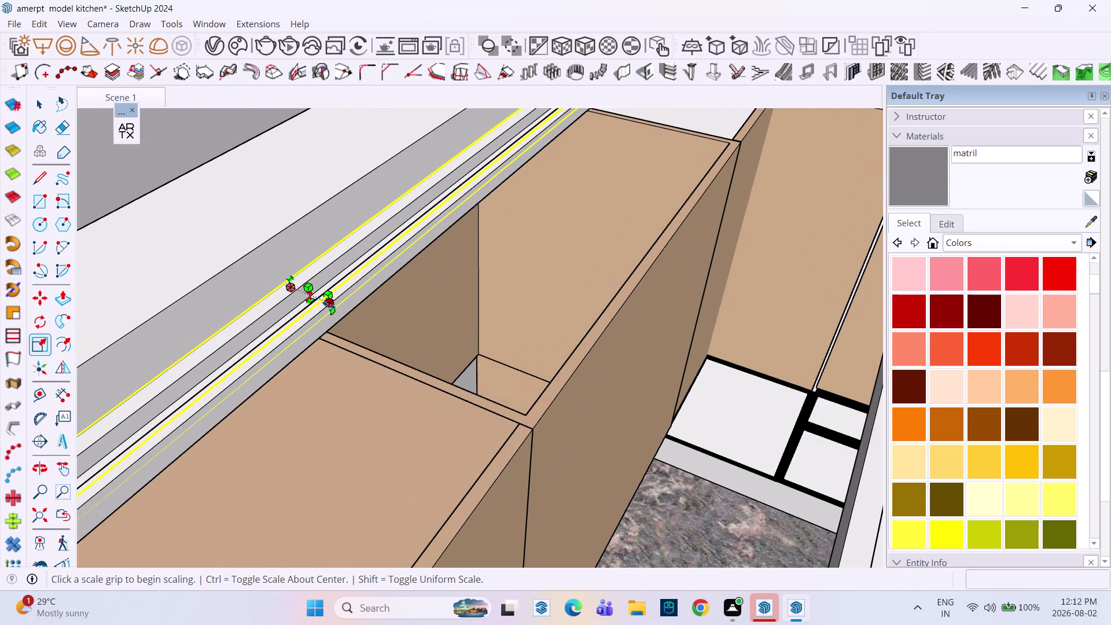
click(330, 304)
click(307, 302)
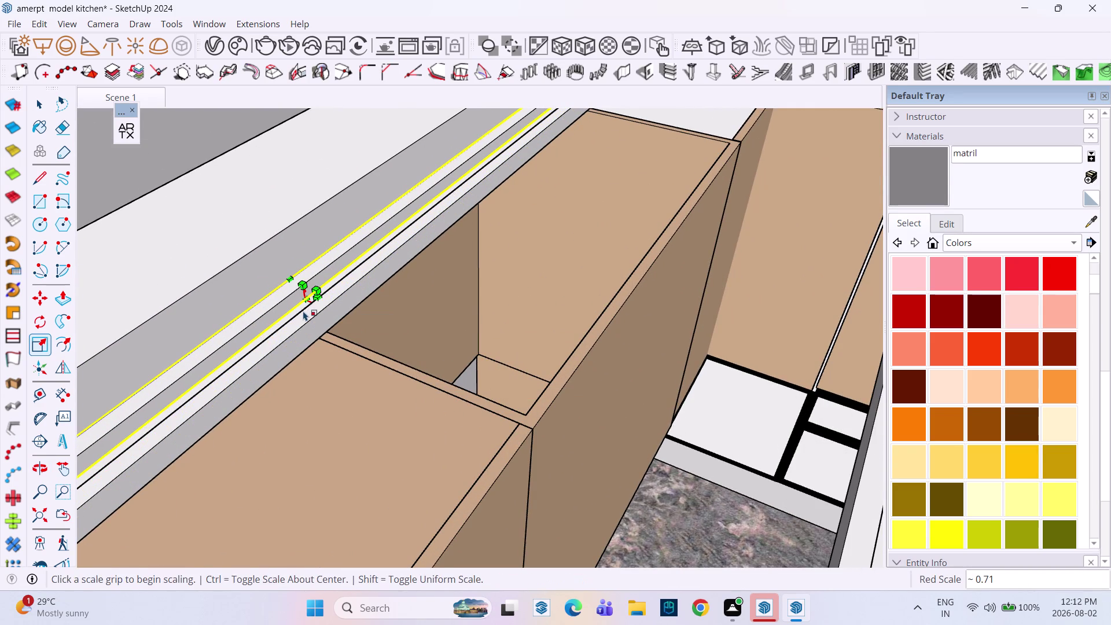
key(space)
scroll(down, 3)
scroll(down, 3)
scroll(up, 3)
scroll(down, 3)
scroll(down, 3)
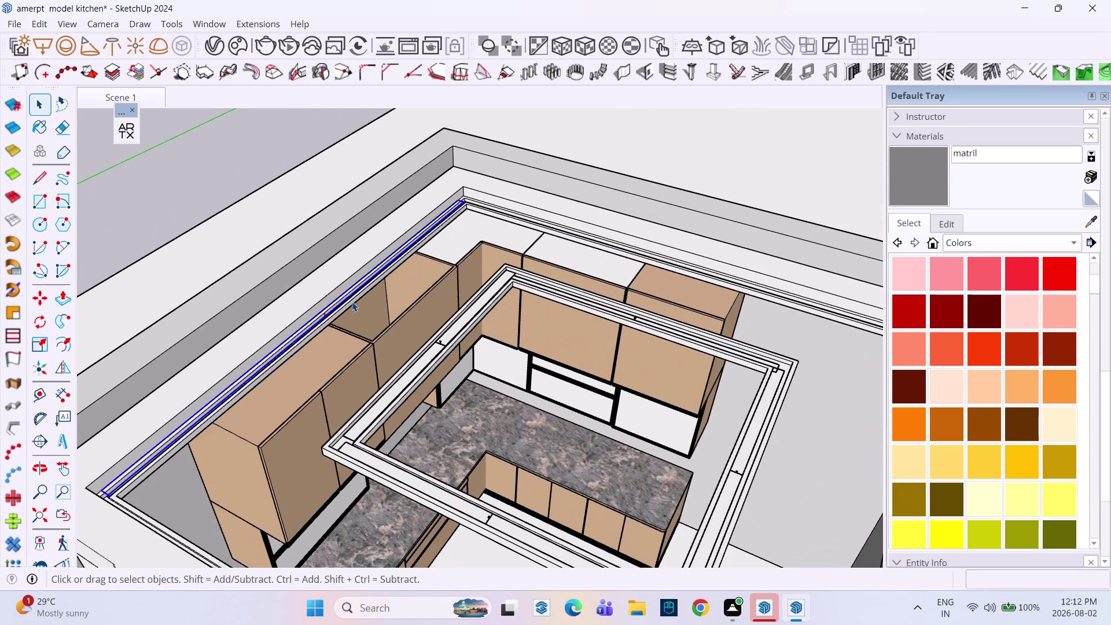
Copy the trim strip onto the cove's right inner corner and inspect the result.
key(m)
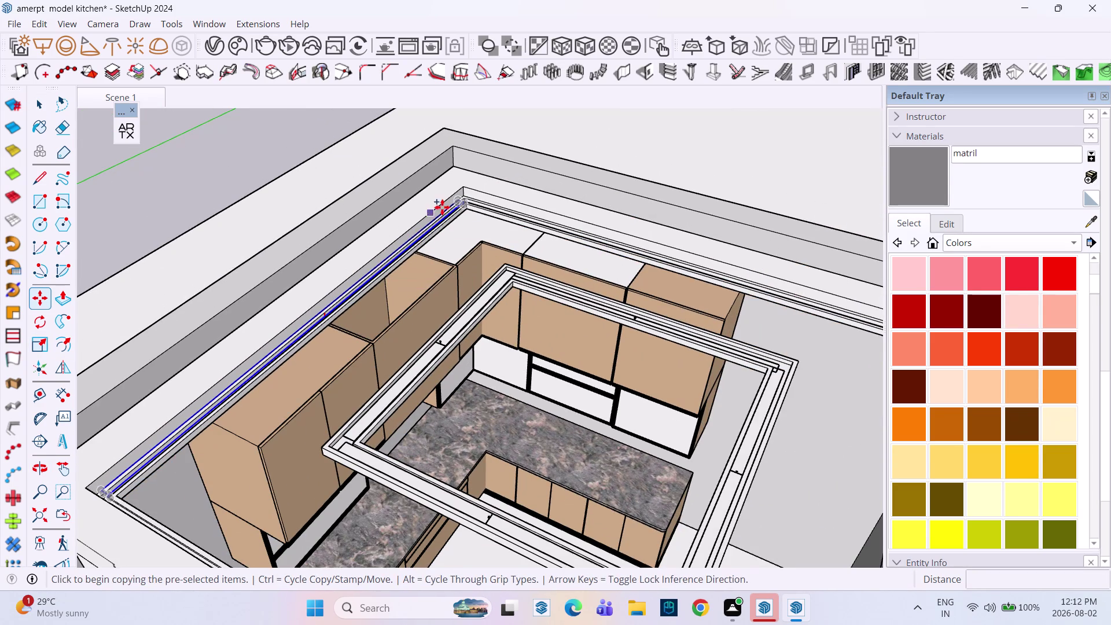
click(456, 198)
scroll(down, 3)
middle_drag(693, 299, 508, 220)
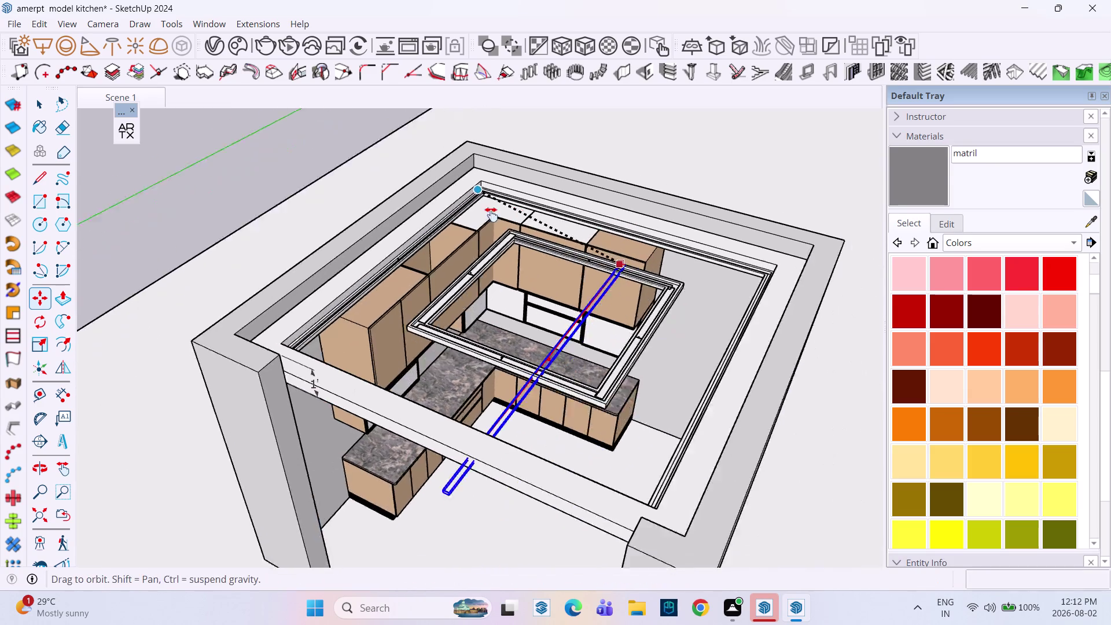
middle_drag(508, 220, 475, 207)
middle_drag(589, 210, 772, 253)
scroll(up, 3)
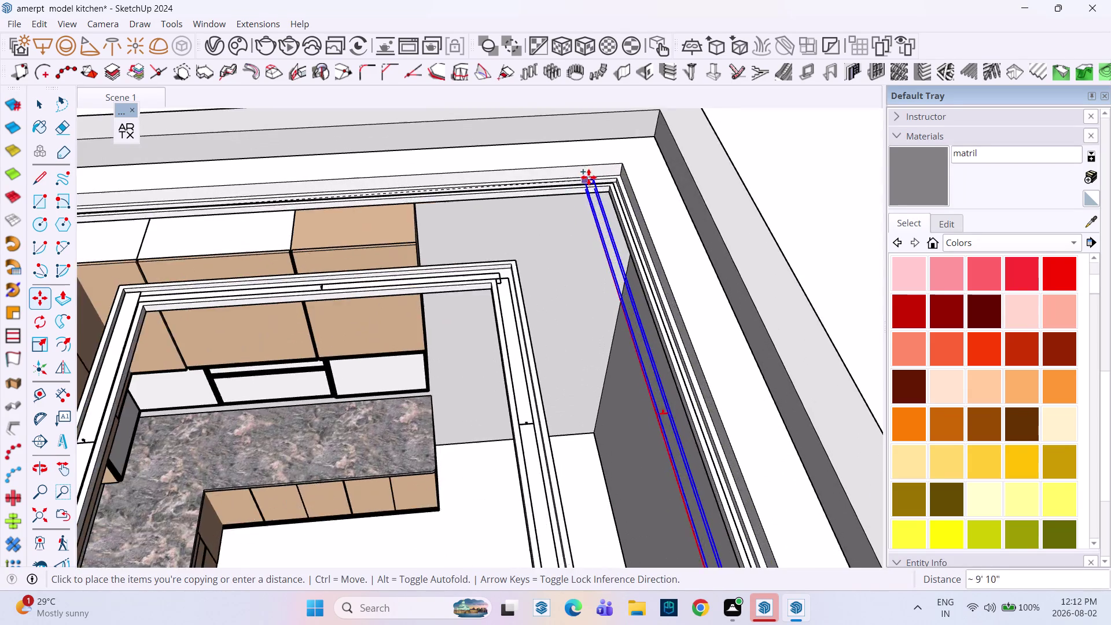
scroll(up, 3)
scroll(down, 3)
scroll(up, 3)
scroll(up, 3)
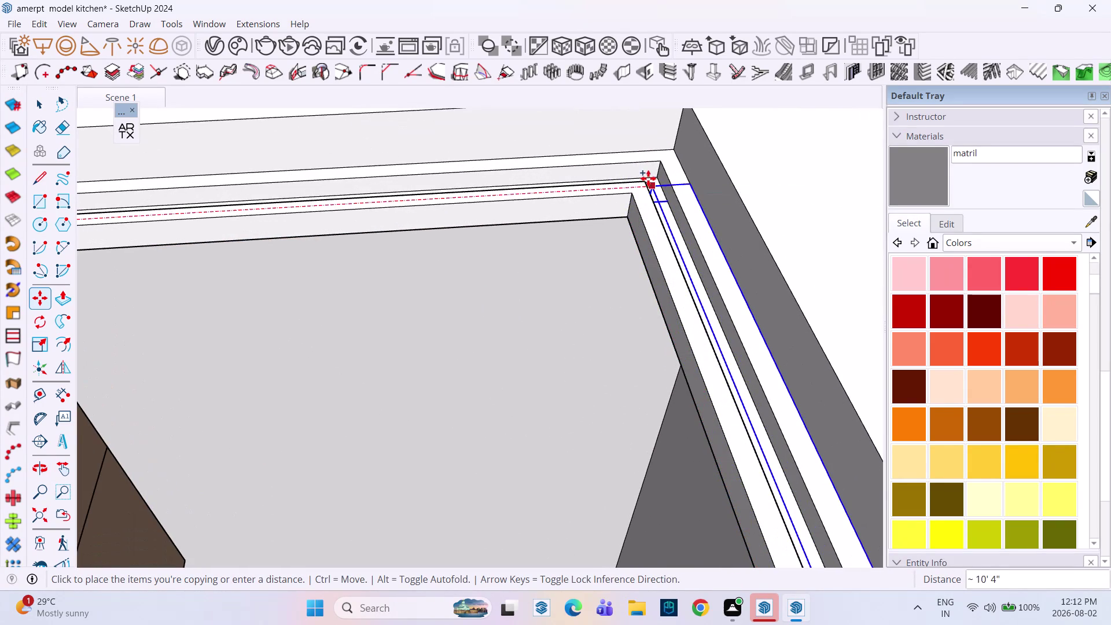
click(648, 177)
scroll(down, 3)
scroll(down, 3)
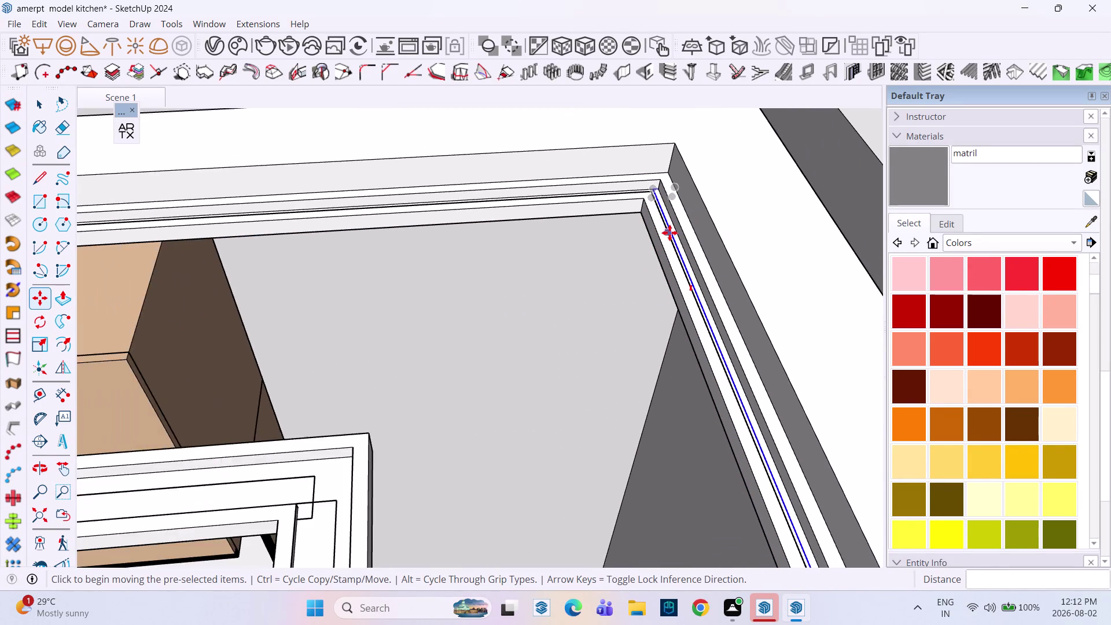
scroll(down, 3)
scroll(down, 3)
scroll(down, 3)
scroll(up, 3)
scroll(down, 3)
middle_drag(468, 294, 507, 294)
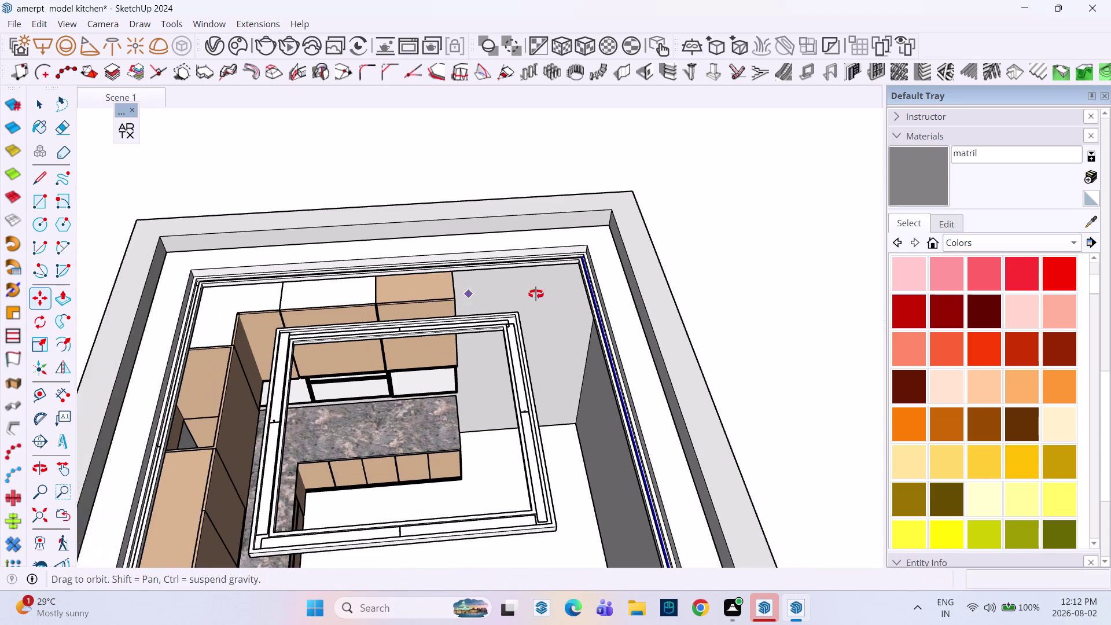
middle_drag(506, 294, 615, 288)
middle_drag(532, 307, 293, 320)
scroll(down, 3)
middle_drag(324, 309, 475, 326)
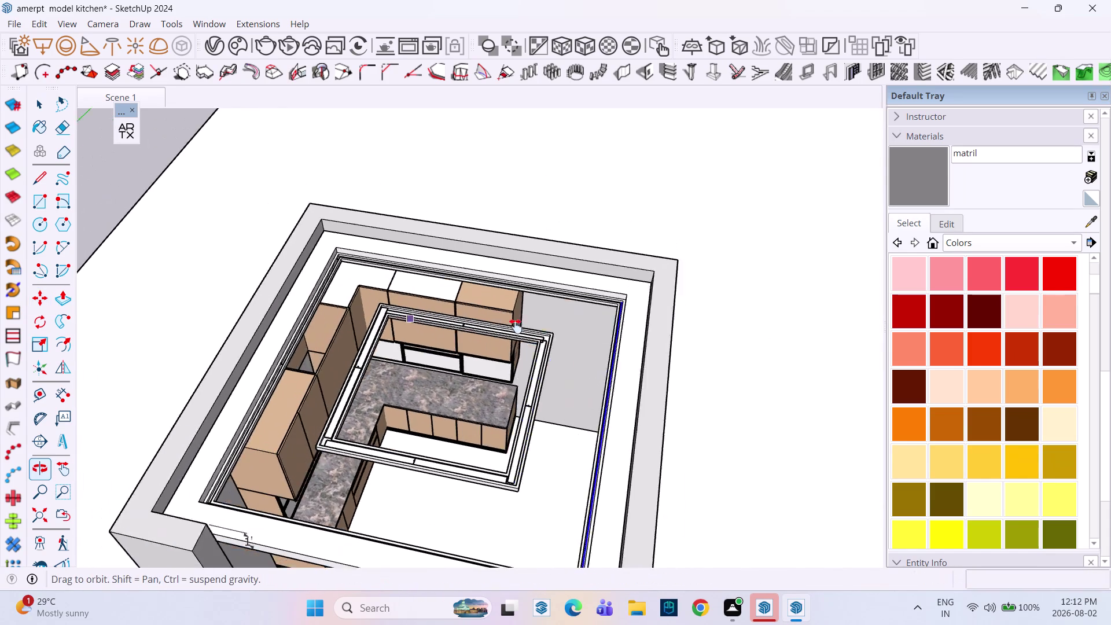
middle_drag(475, 326, 523, 327)
scroll(up, 3)
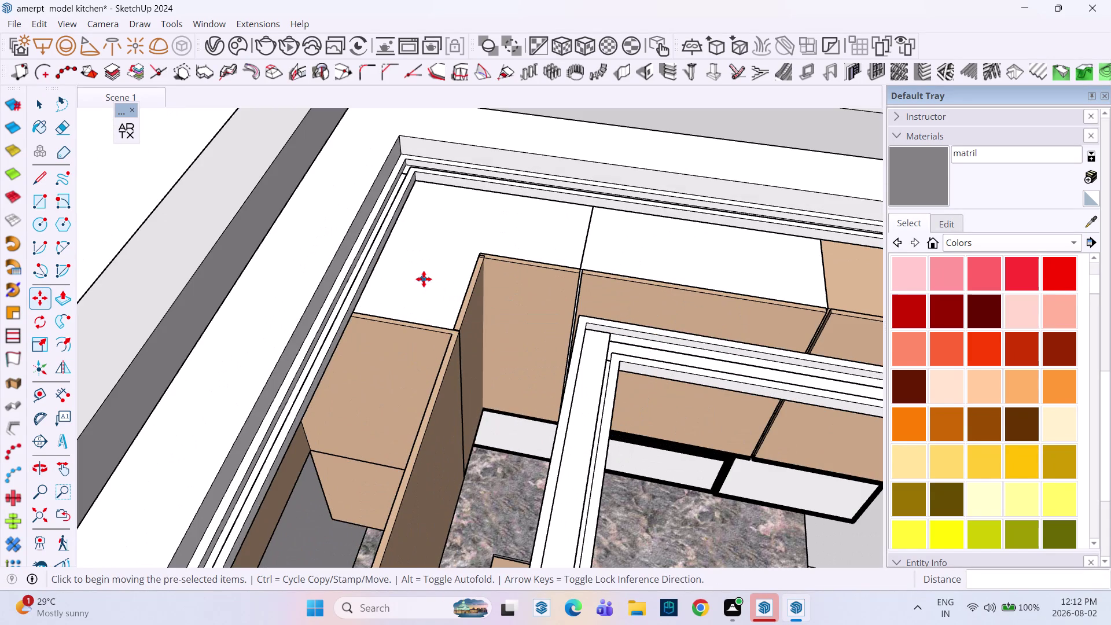
middle_drag(342, 350, 422, 286)
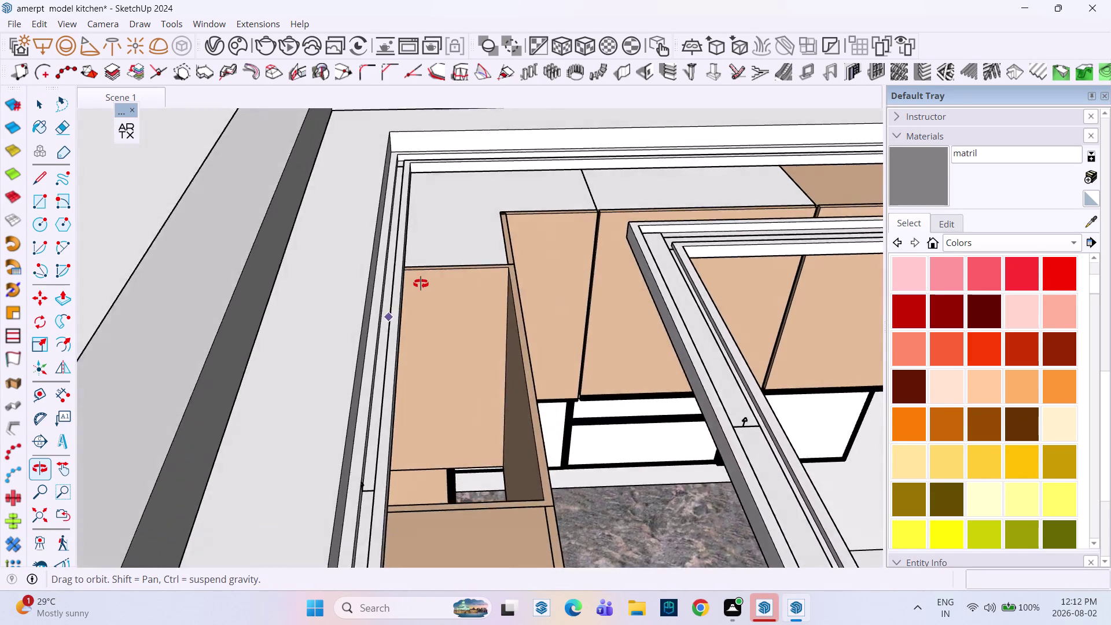
middle_drag(422, 286, 400, 272)
key(space)
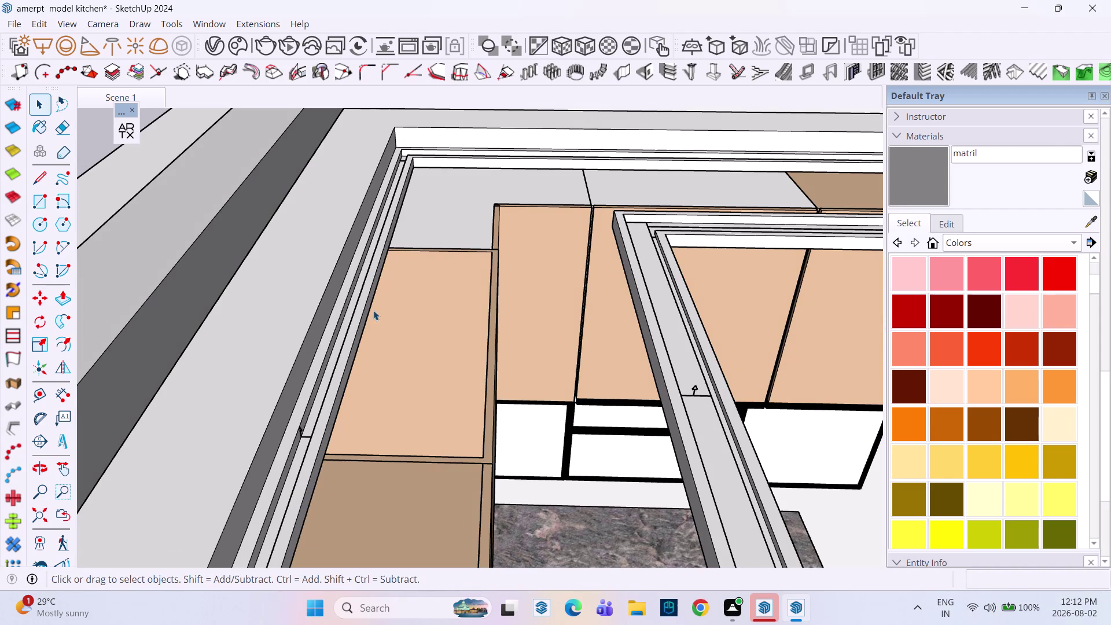
Rotate a copy of the left cove strip by 90 degrees about its end.
click(301, 434)
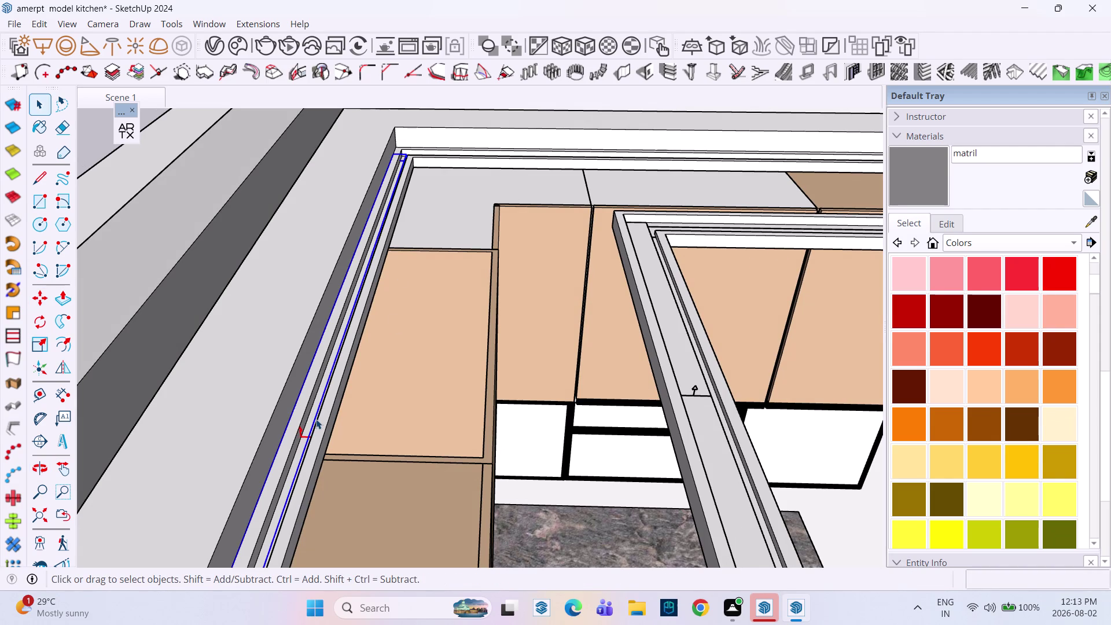
key(q)
click(312, 424)
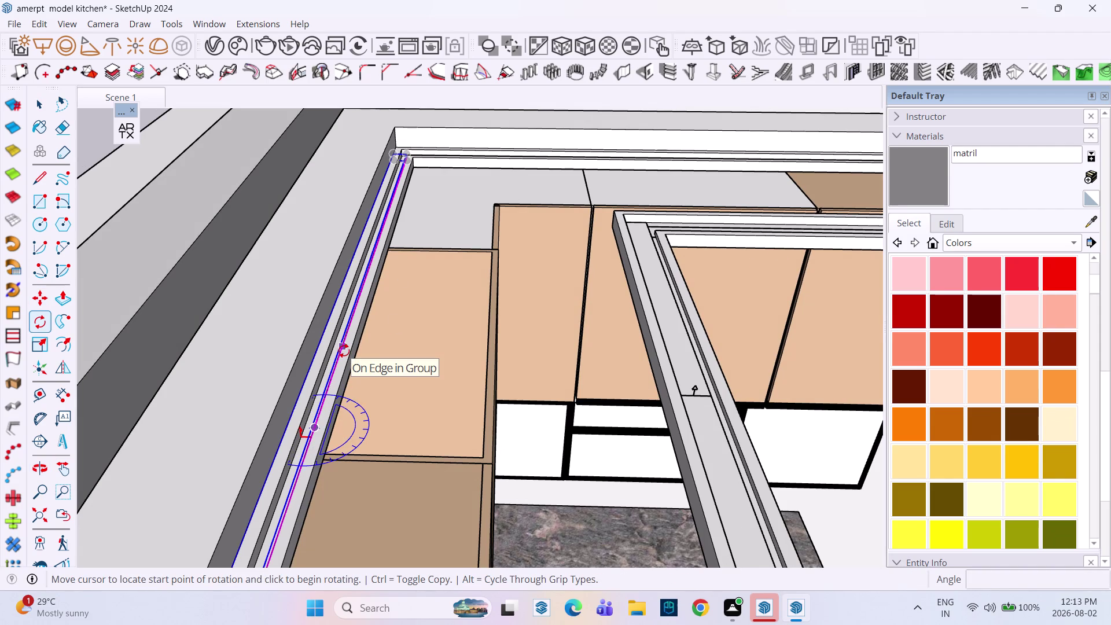
click(343, 350)
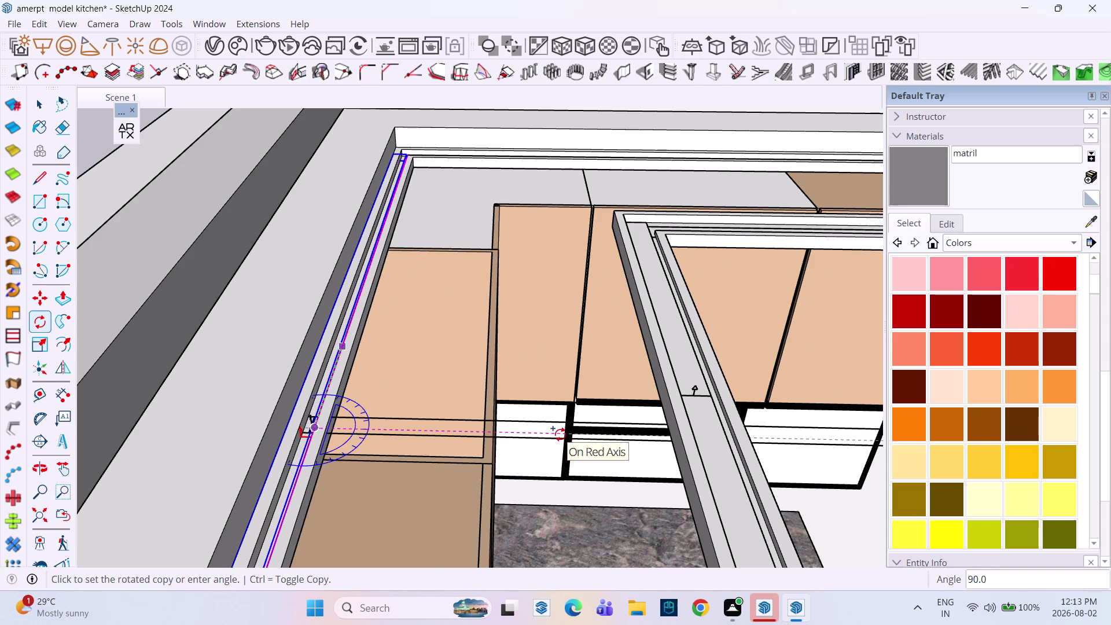
text(90)
key(Return)
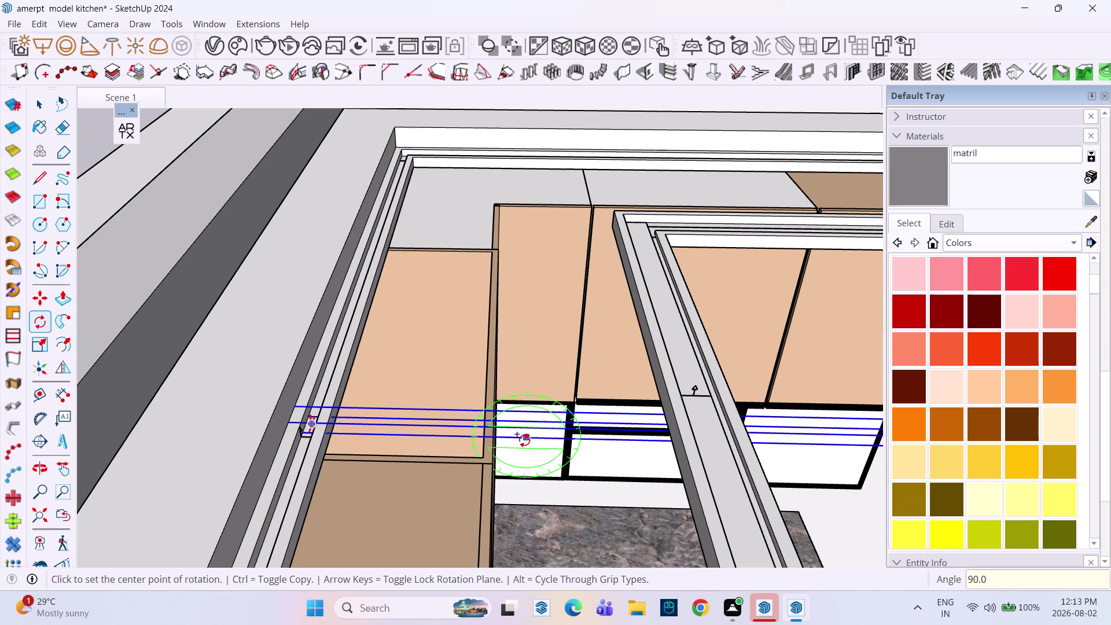
Pick up the rotated strip by its end to reposition it.
key(m)
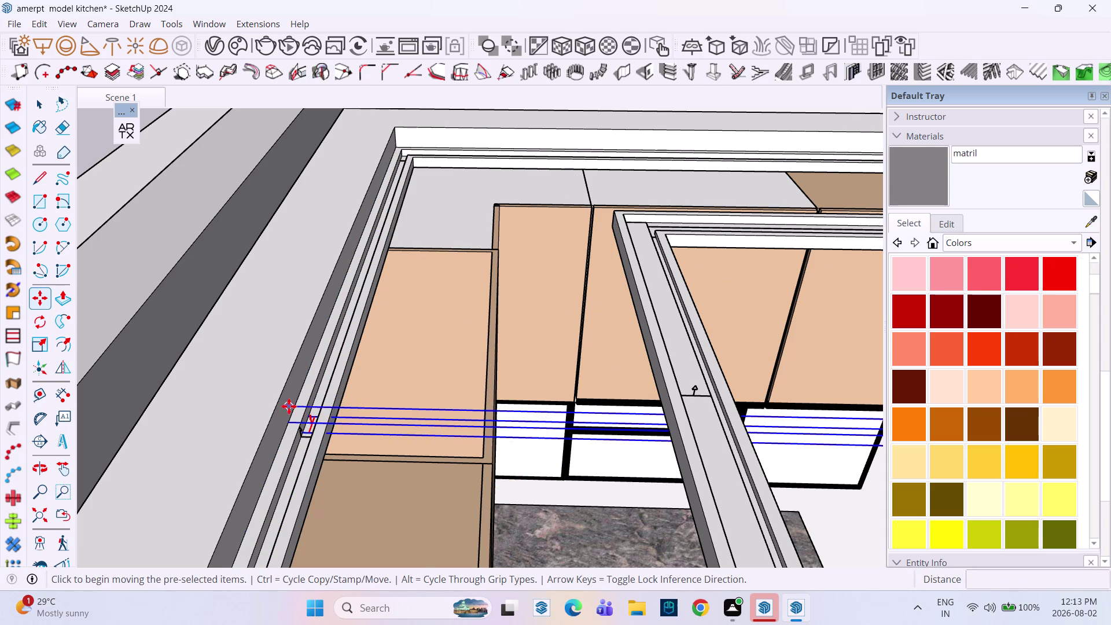
click(290, 407)
scroll(down, 3)
Place the rotated strip along the top cove edge.
scroll(down, 3)
middle_drag(503, 202, 518, 290)
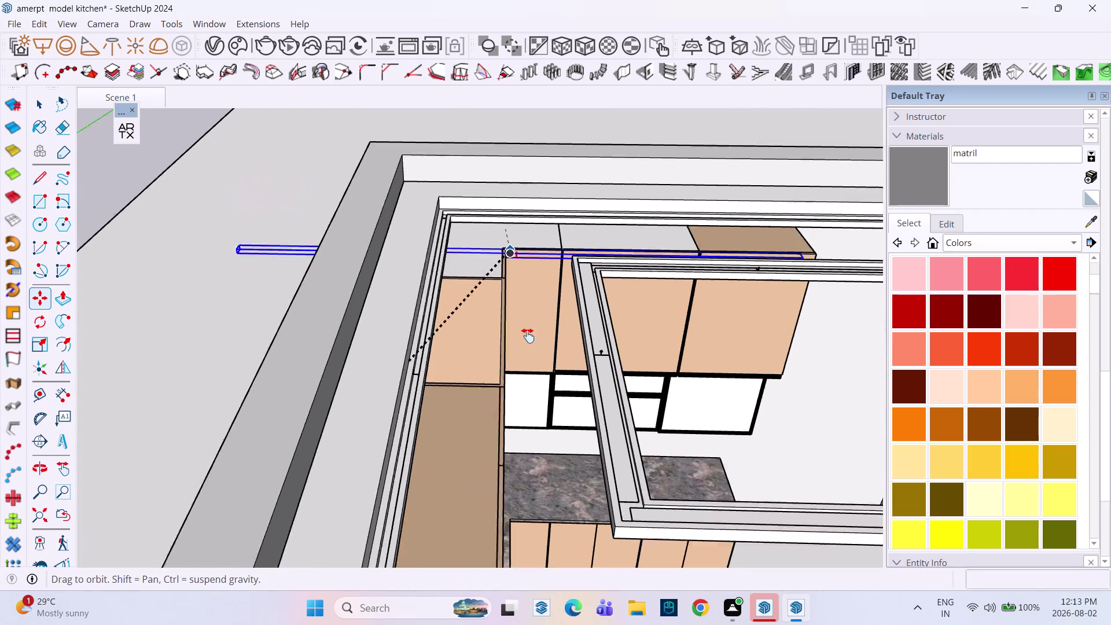
middle_drag(518, 290, 546, 405)
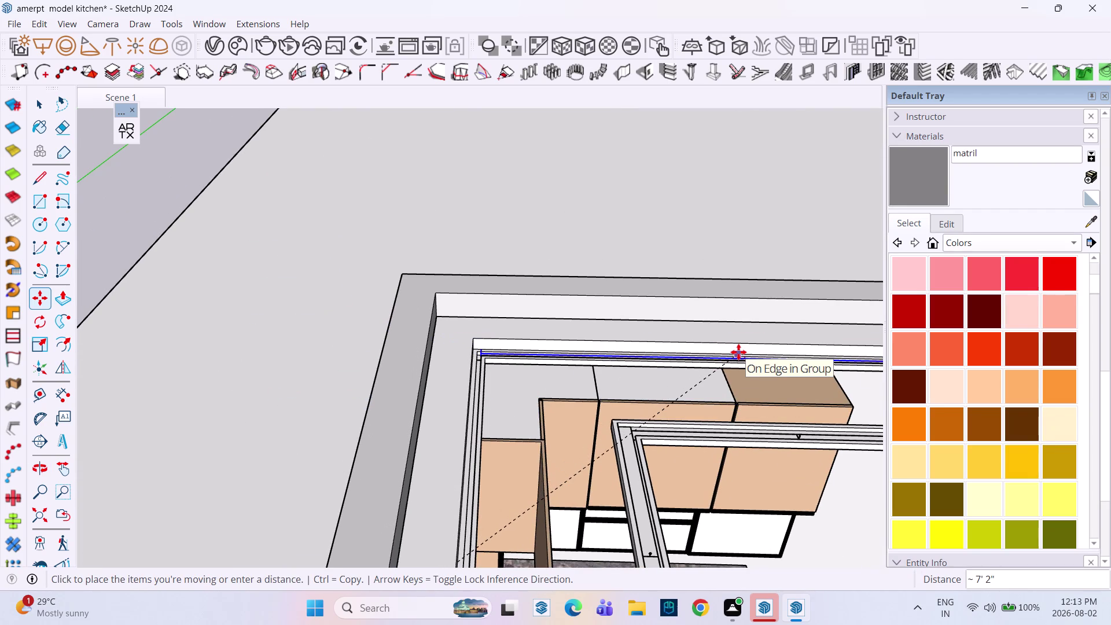
click(737, 353)
Copy the strip onto the bottom cove edge at the bottom-left corner.
scroll(down, 3)
key(m)
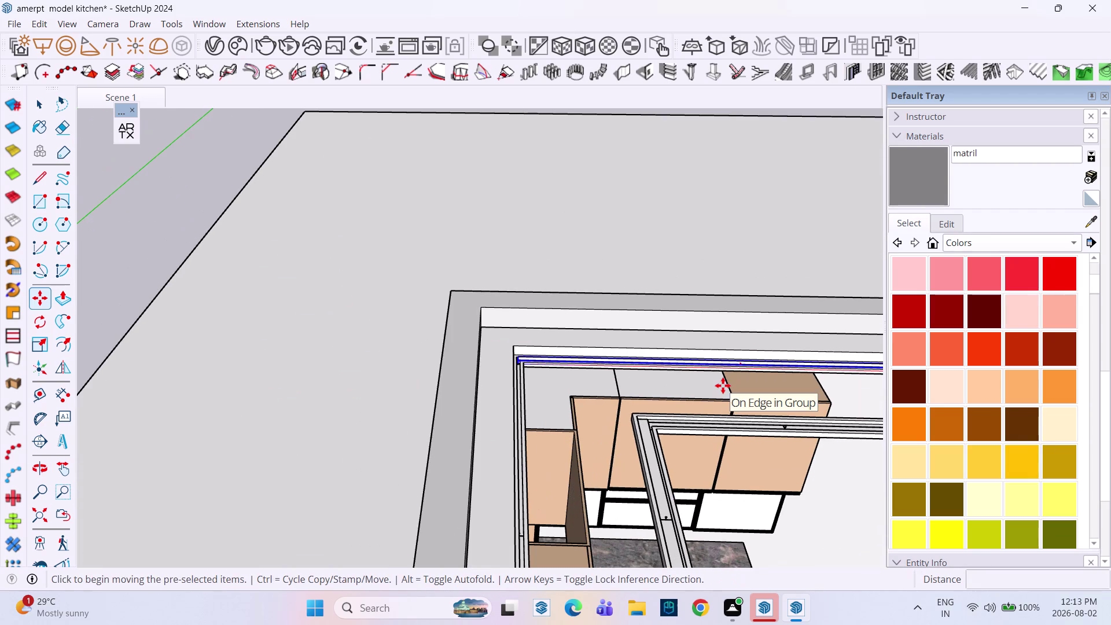
click(522, 353)
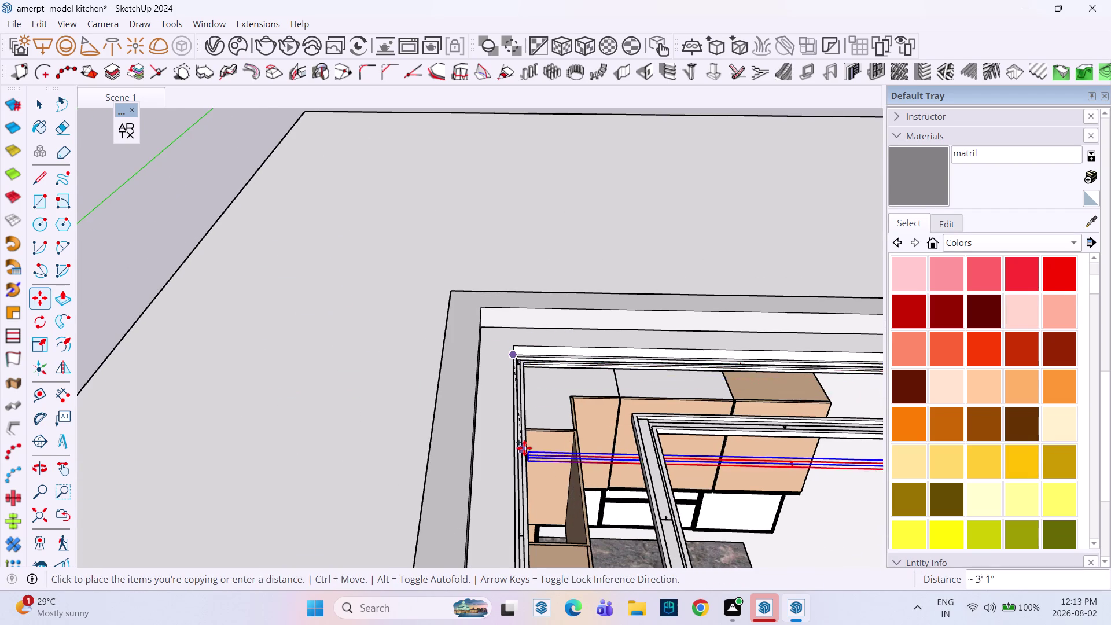
scroll(down, 3)
scroll(up, 3)
scroll(down, 3)
scroll(down, 3)
middle_drag(573, 452, 545, 202)
scroll(up, 3)
middle_drag(564, 245, 631, 489)
scroll(down, 3)
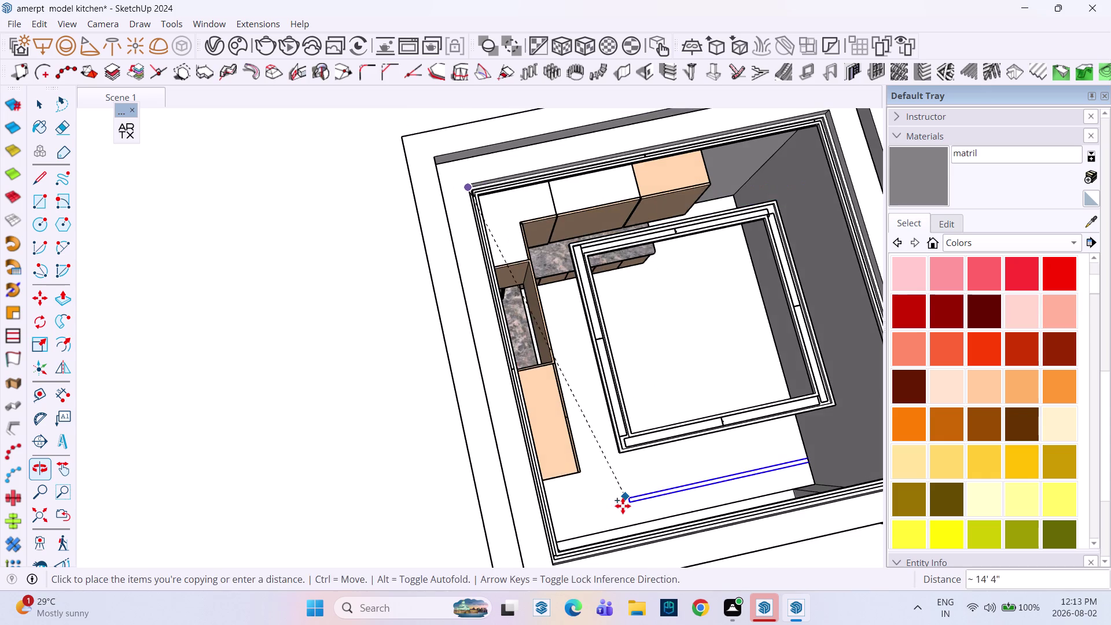
middle_drag(613, 493, 584, 472)
scroll(up, 3)
scroll(up, 3)
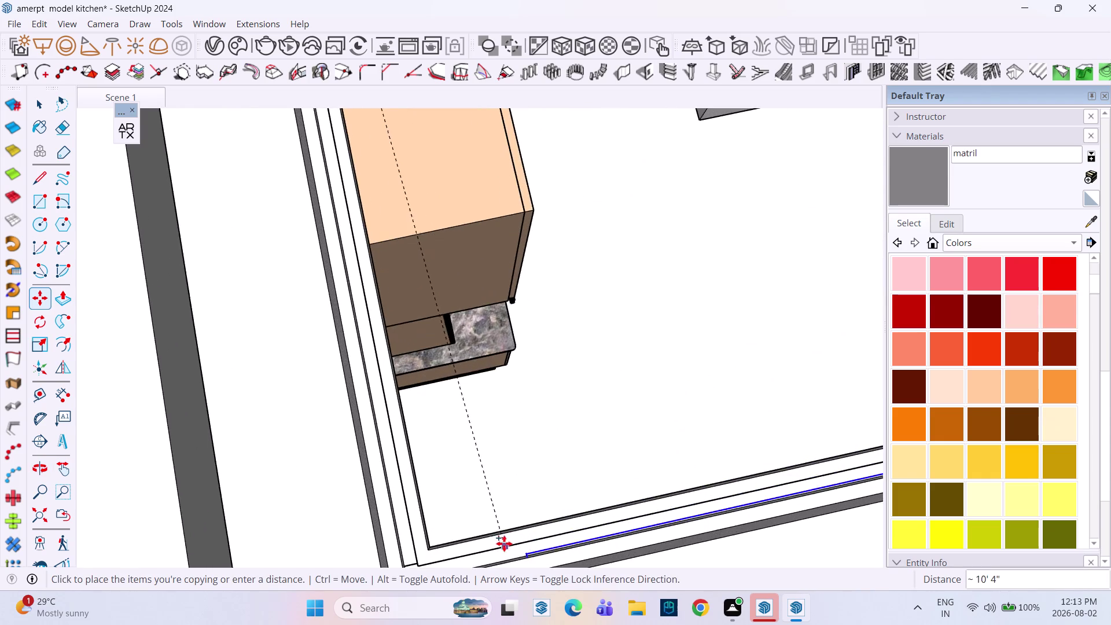
middle_drag(494, 534, 492, 444)
scroll(up, 3)
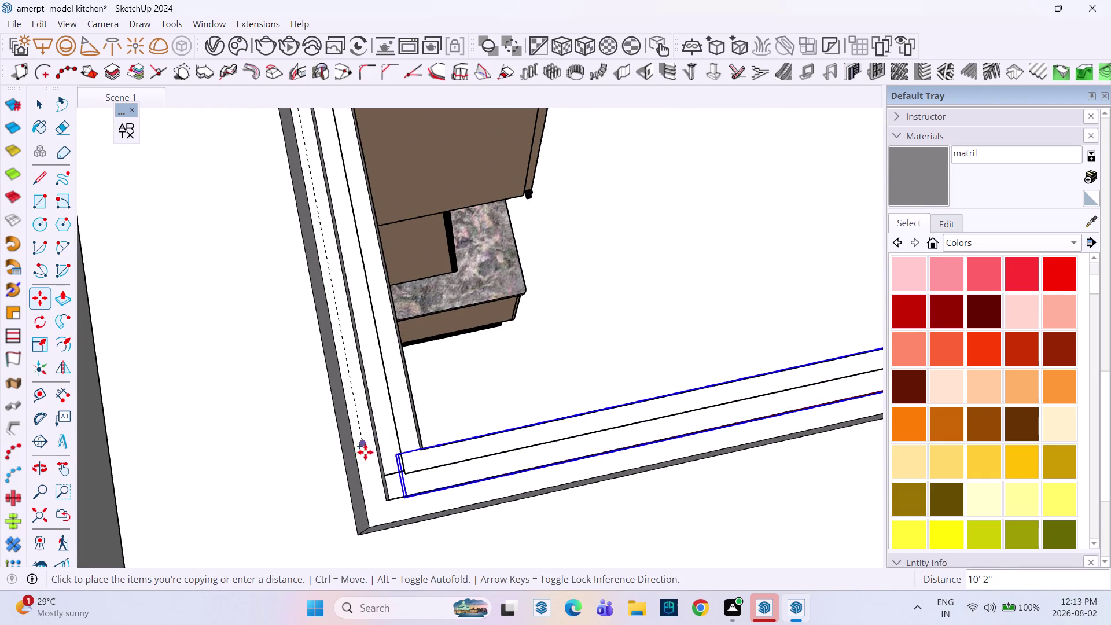
click(368, 449)
Orbit around the room to check the placed strips, then open the V-Ray Asset Editor.
scroll(down, 3)
scroll(down, 3)
scroll(up, 3)
scroll(down, 3)
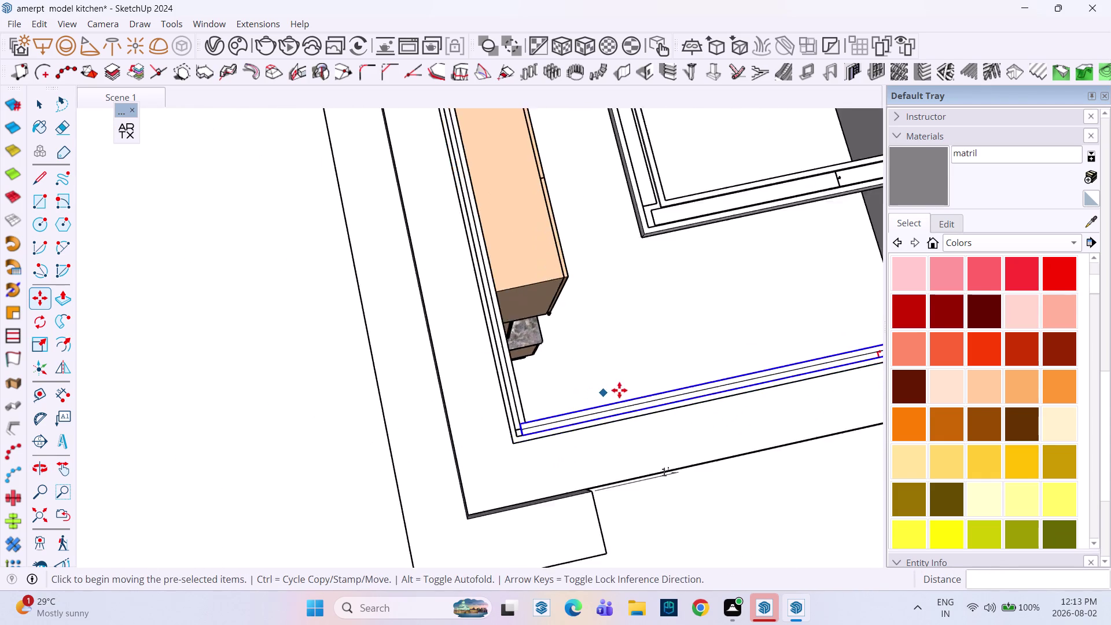
scroll(down, 3)
scroll(up, 3)
scroll(down, 3)
middle_drag(734, 369, 496, 353)
scroll(up, 3)
middle_drag(585, 334, 353, 266)
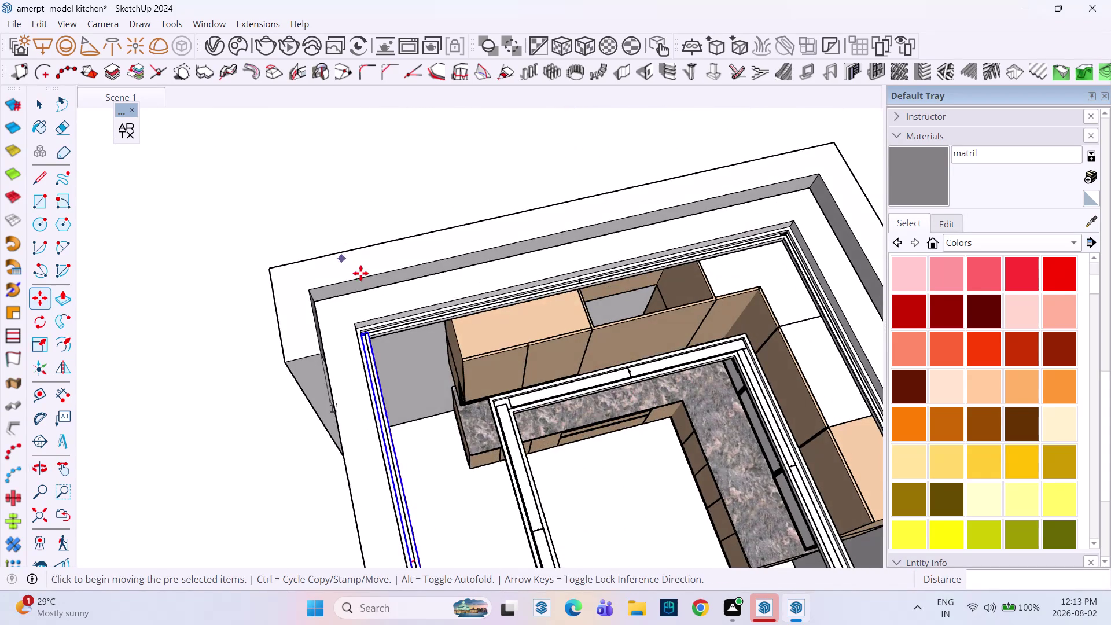
scroll(down, 3)
middle_drag(424, 319, 206, 258)
key(space)
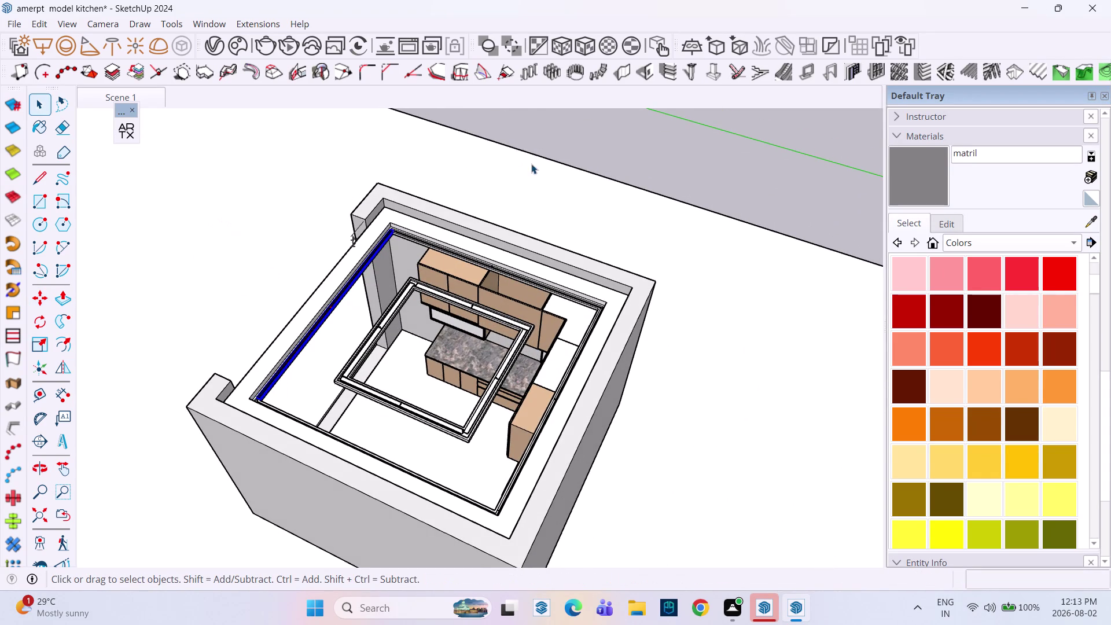
middle_drag(385, 269, 510, 235)
scroll(up, 3)
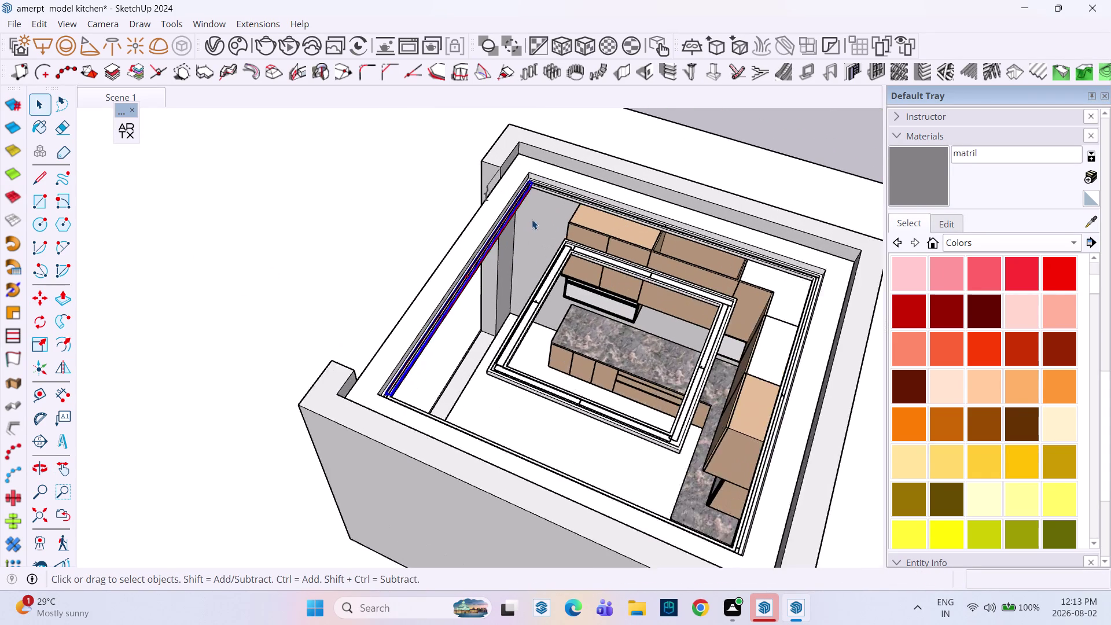
scroll(up, 3)
middle_drag(534, 187, 582, 99)
scroll(down, 3)
middle_drag(513, 240, 526, 288)
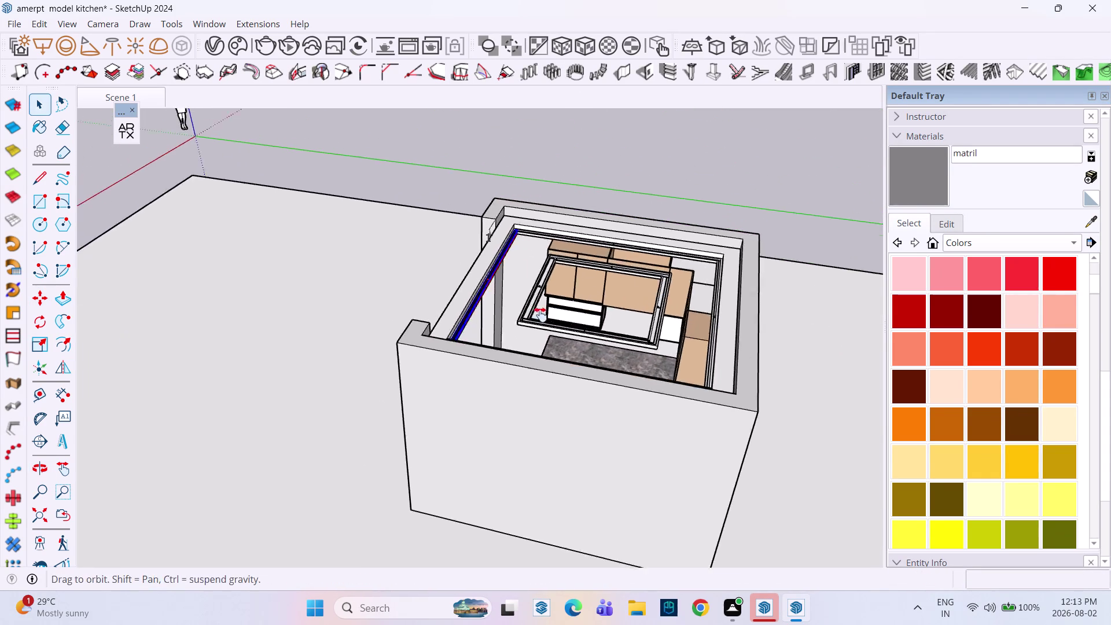
middle_drag(526, 288, 559, 340)
middle_drag(509, 324, 777, 306)
middle_drag(584, 297, 782, 271)
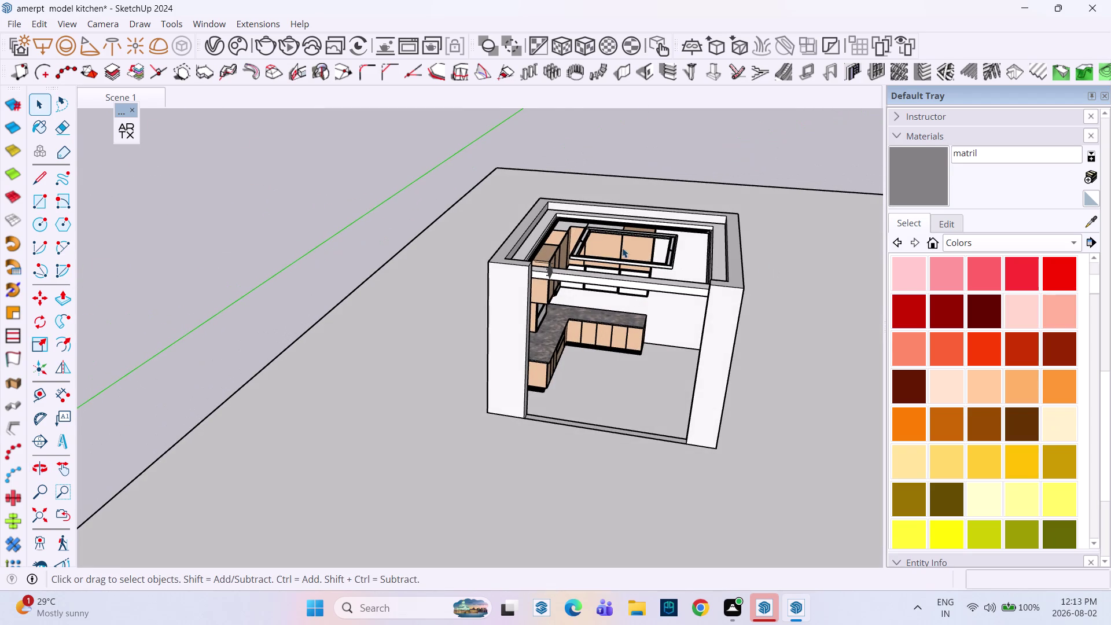
middle_drag(590, 246, 762, 402)
middle_drag(771, 376, 454, 370)
scroll(up, 3)
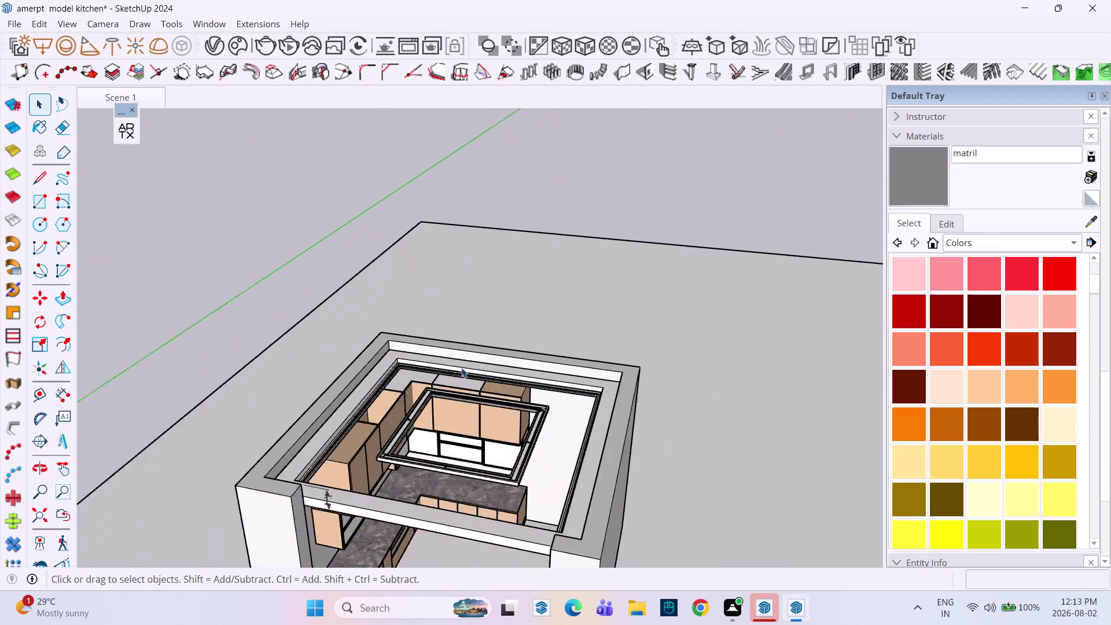
scroll(up, 3)
scroll(up, 3)
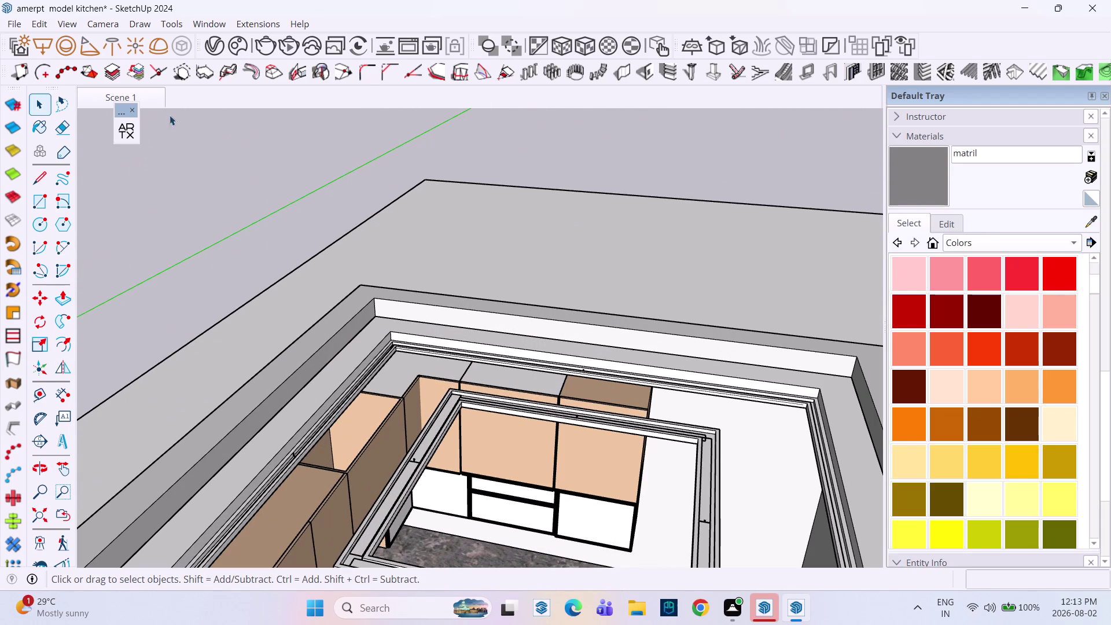
click(218, 46)
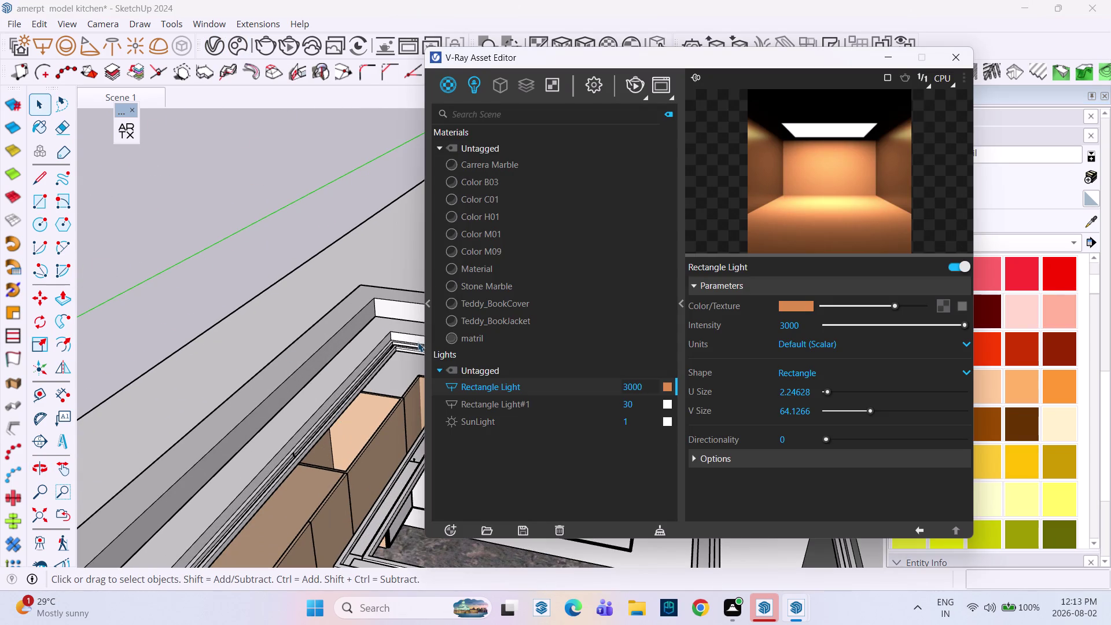
Try yellow, blue and green hues on the second rectangle light, then cancel.
click(637, 404)
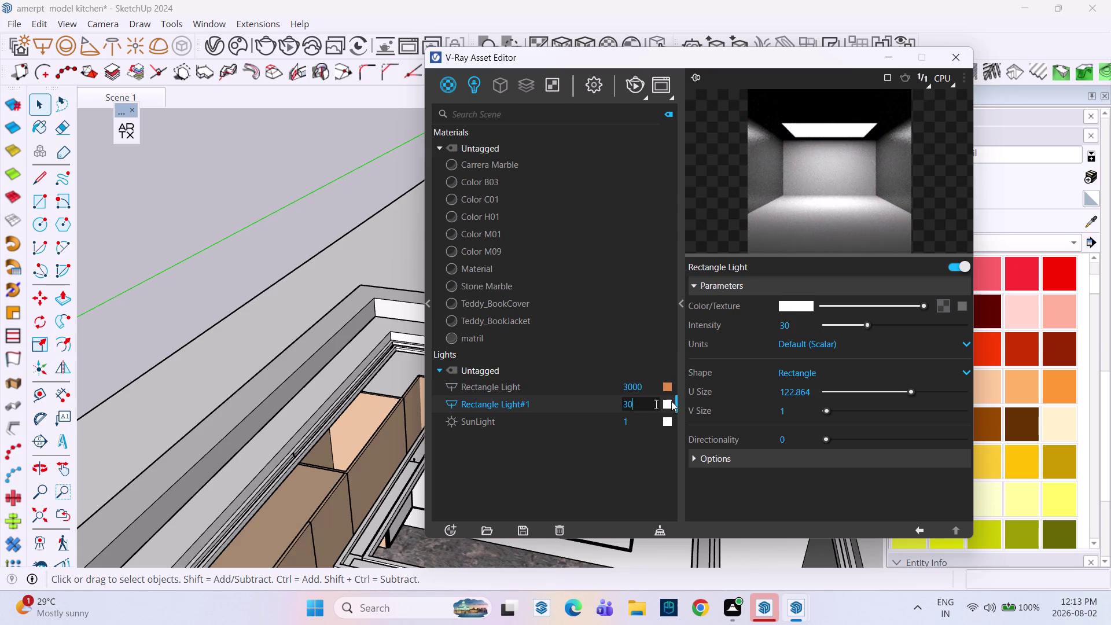
click(795, 306)
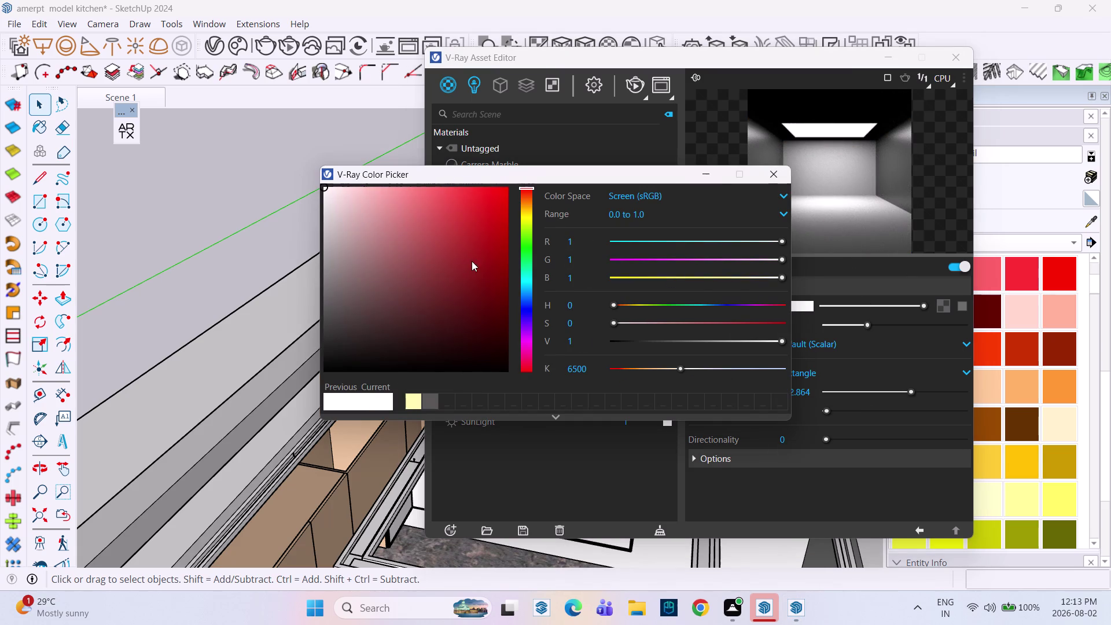
click(527, 209)
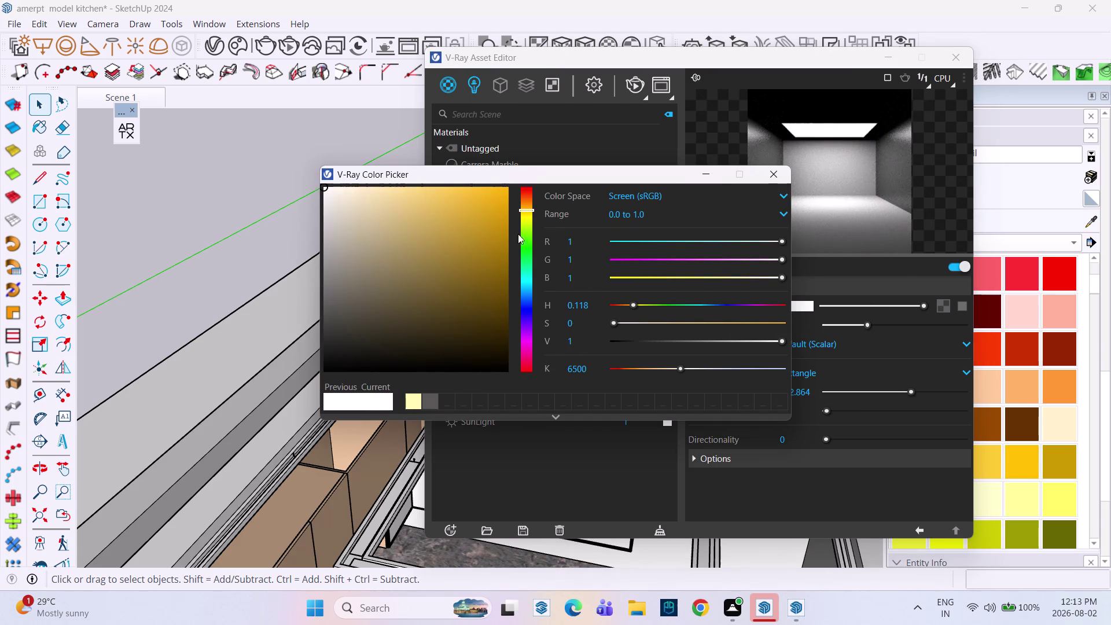
click(526, 288)
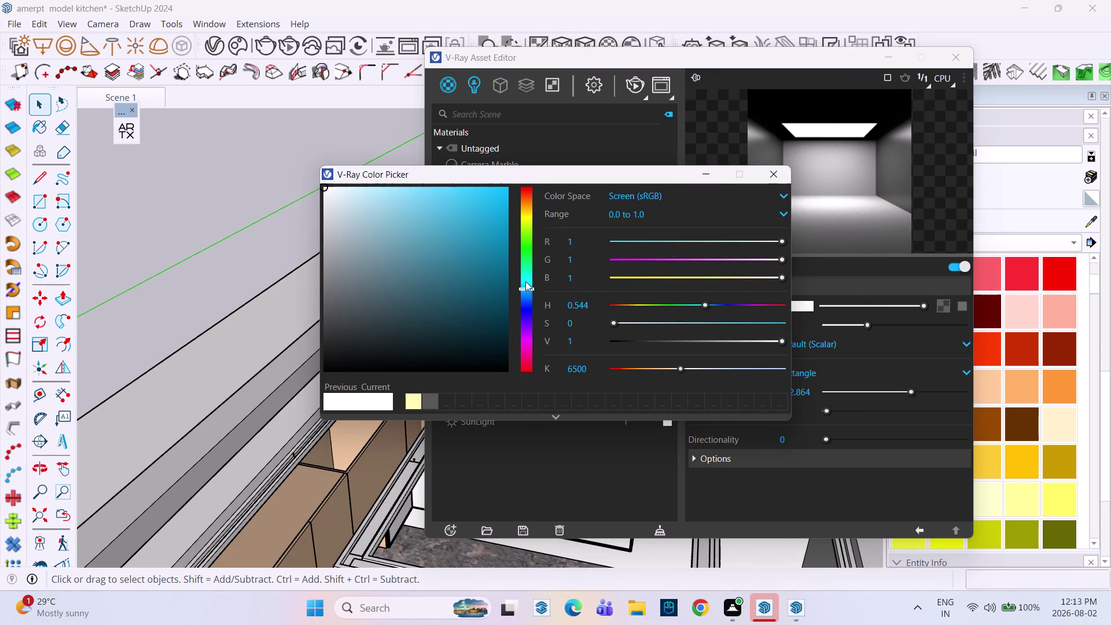
click(531, 266)
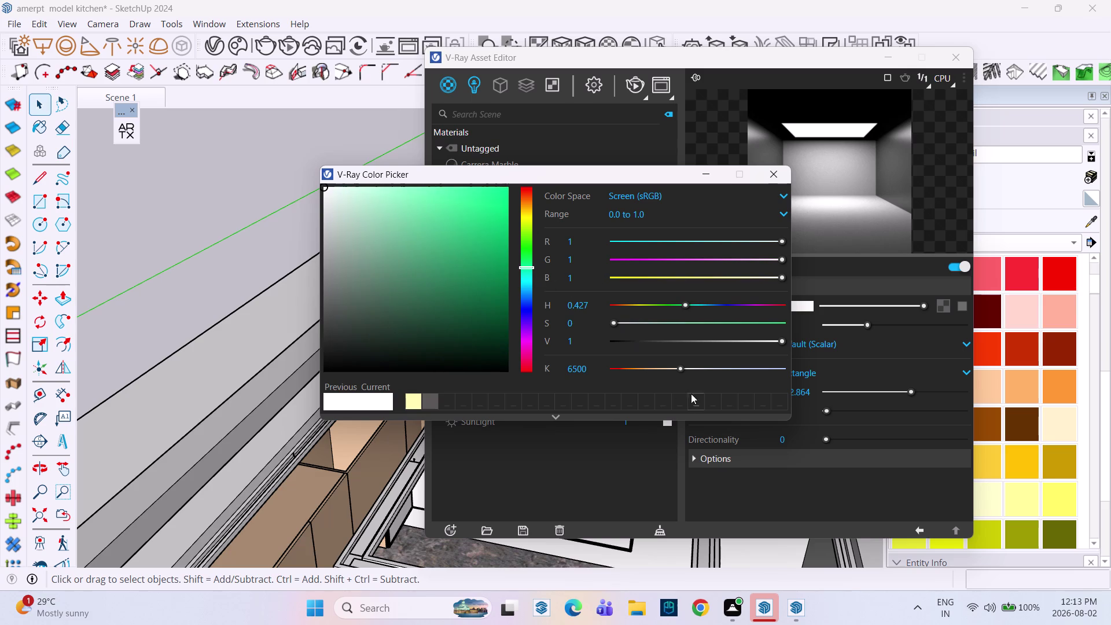
click(771, 179)
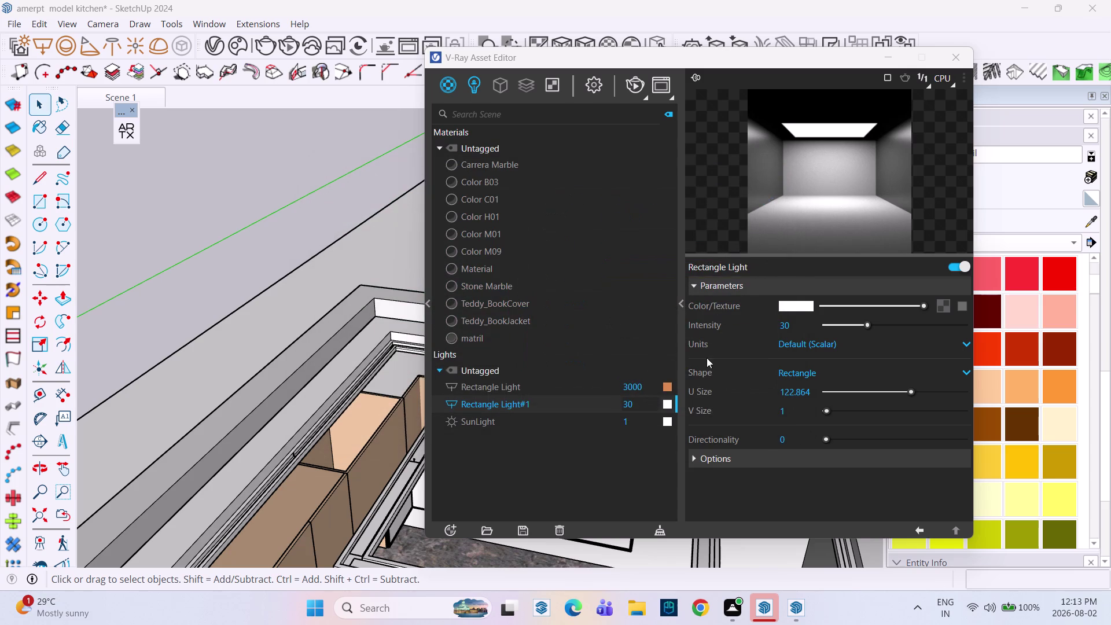
Give Rectangle Light#1 intensity 3000 and a strong orange colour.
click(801, 330)
text(00)
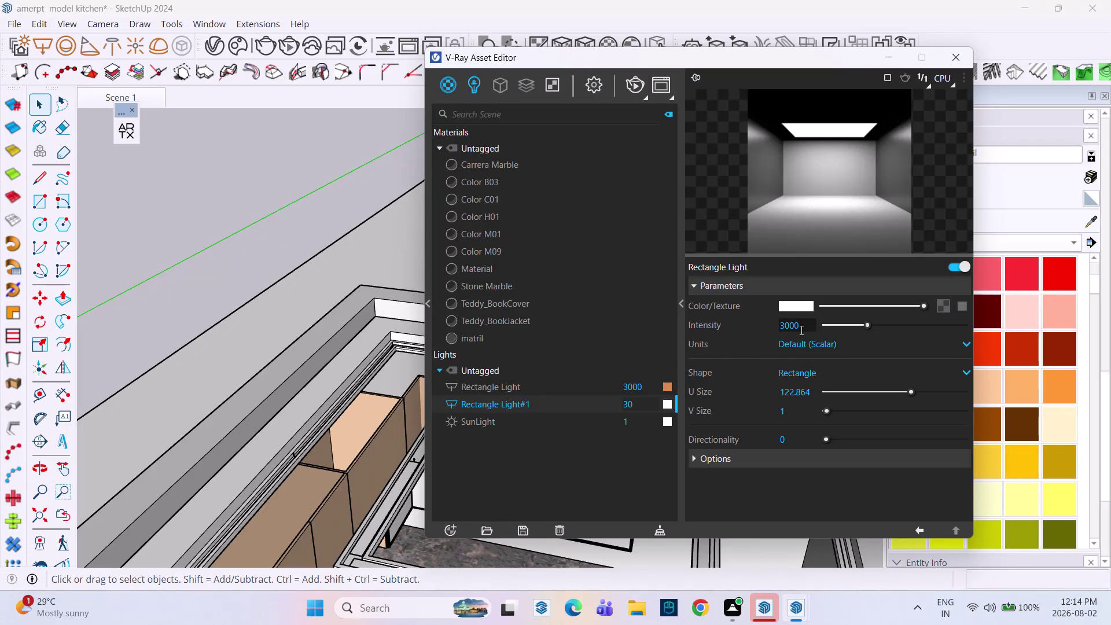
click(671, 404)
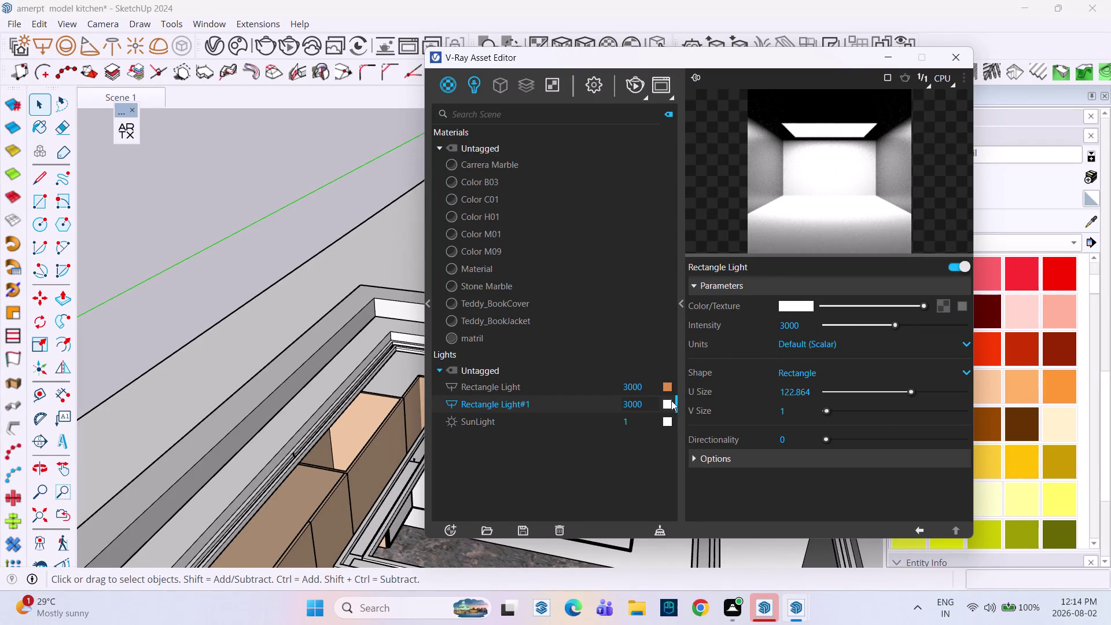
click(670, 405)
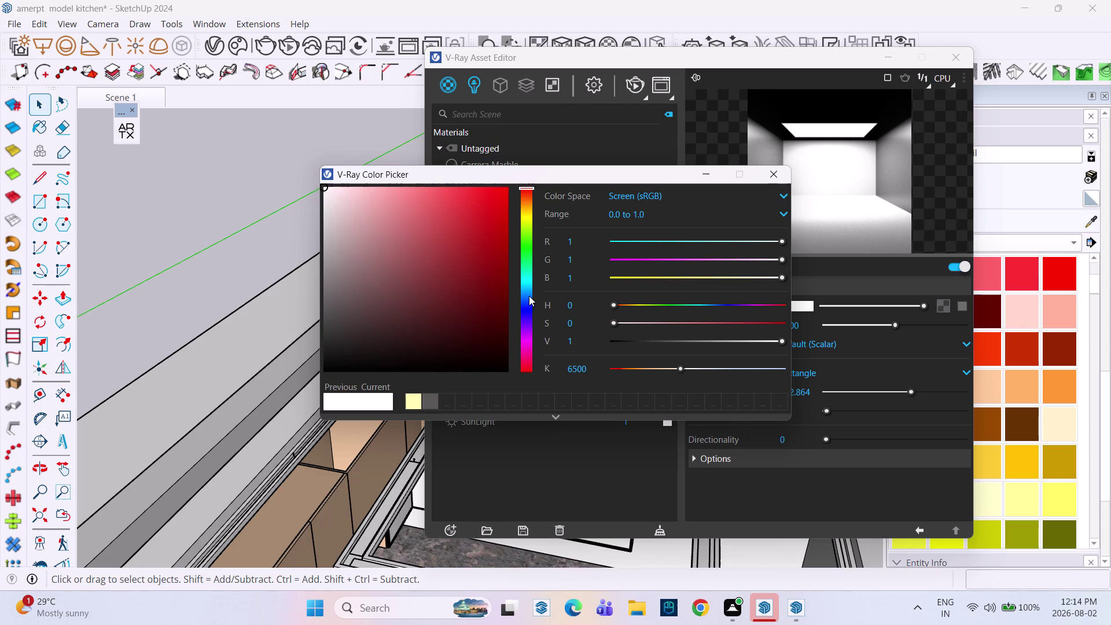
drag(664, 369, 643, 367)
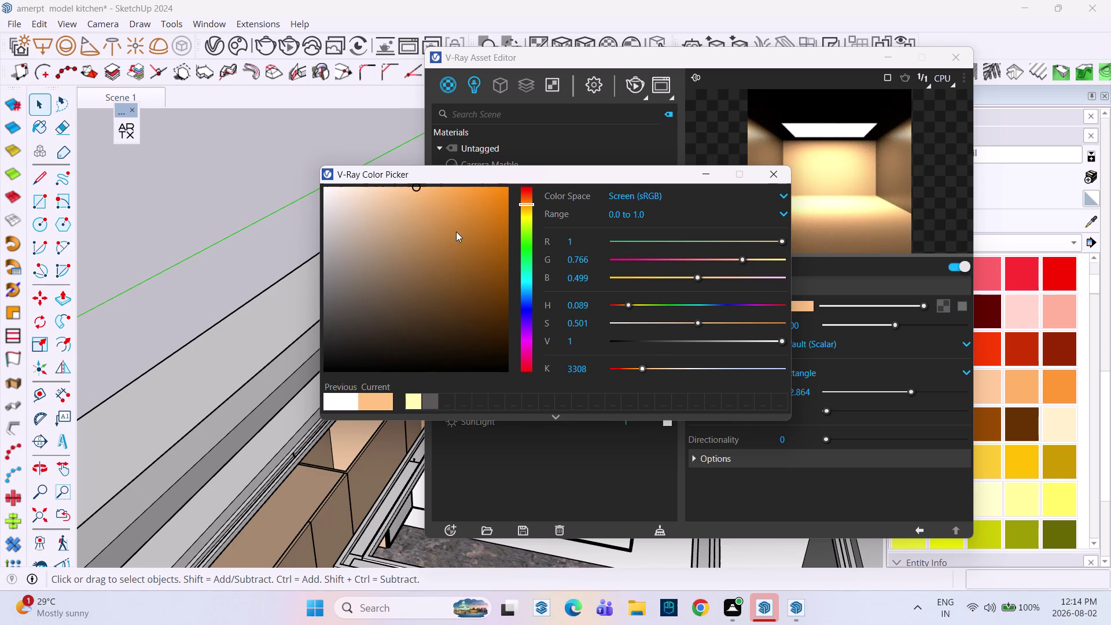
click(494, 194)
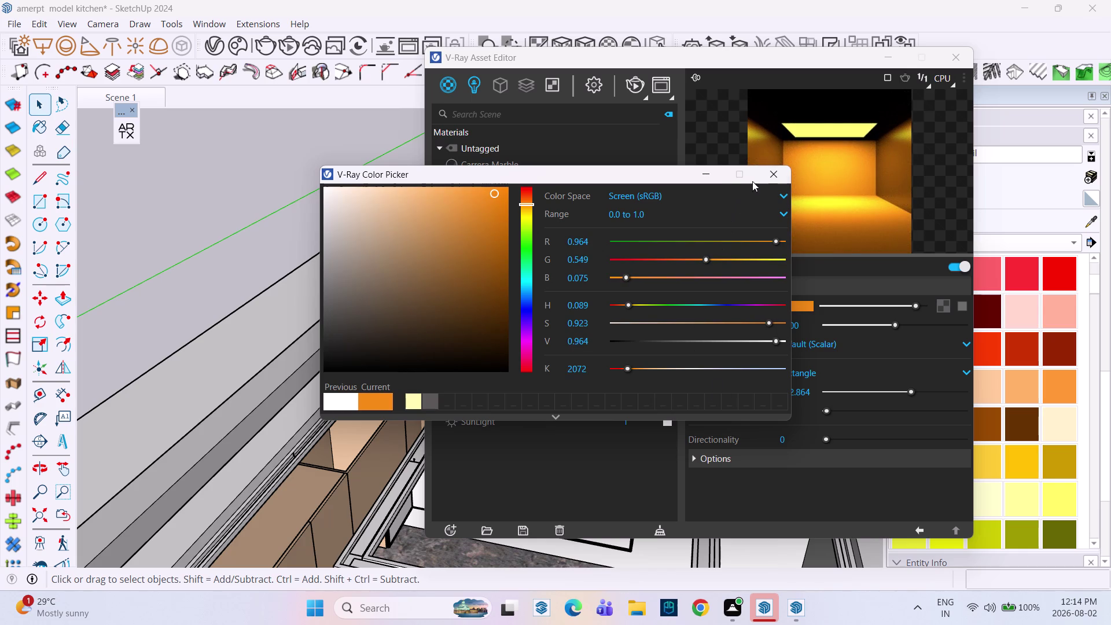
click(767, 173)
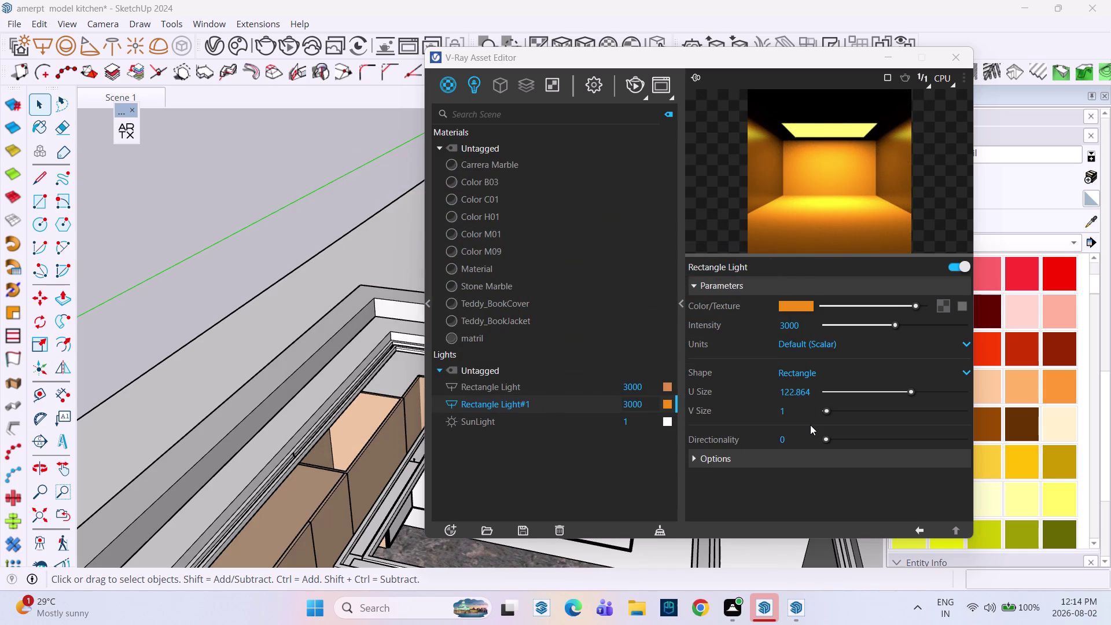
Recolour Rectangle Light yellow-green and close the Asset Editor.
click(665, 382)
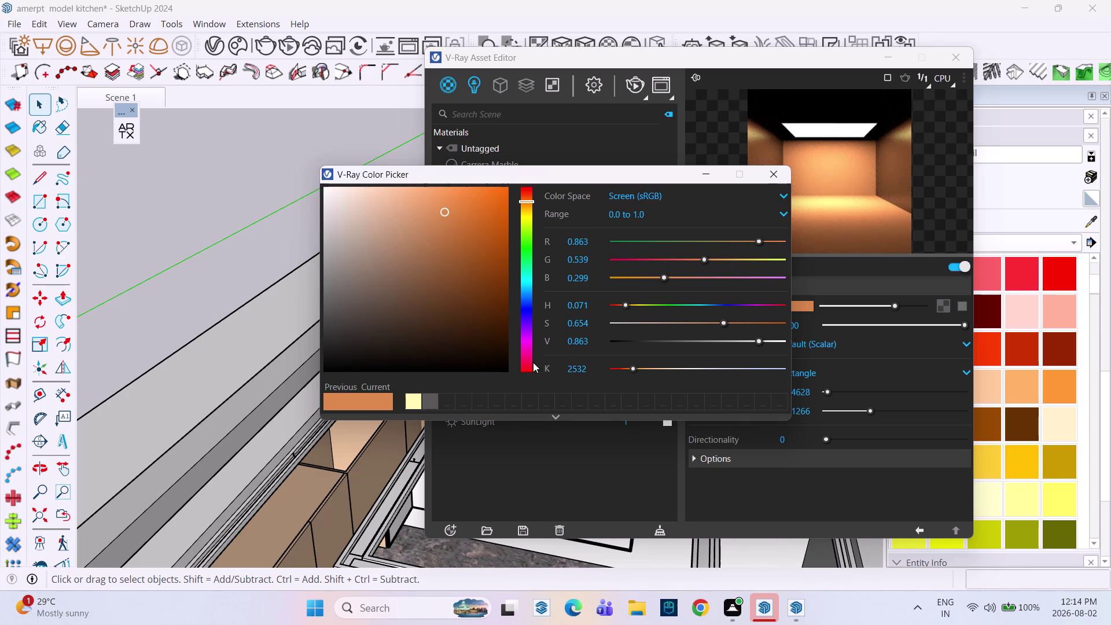
click(523, 364)
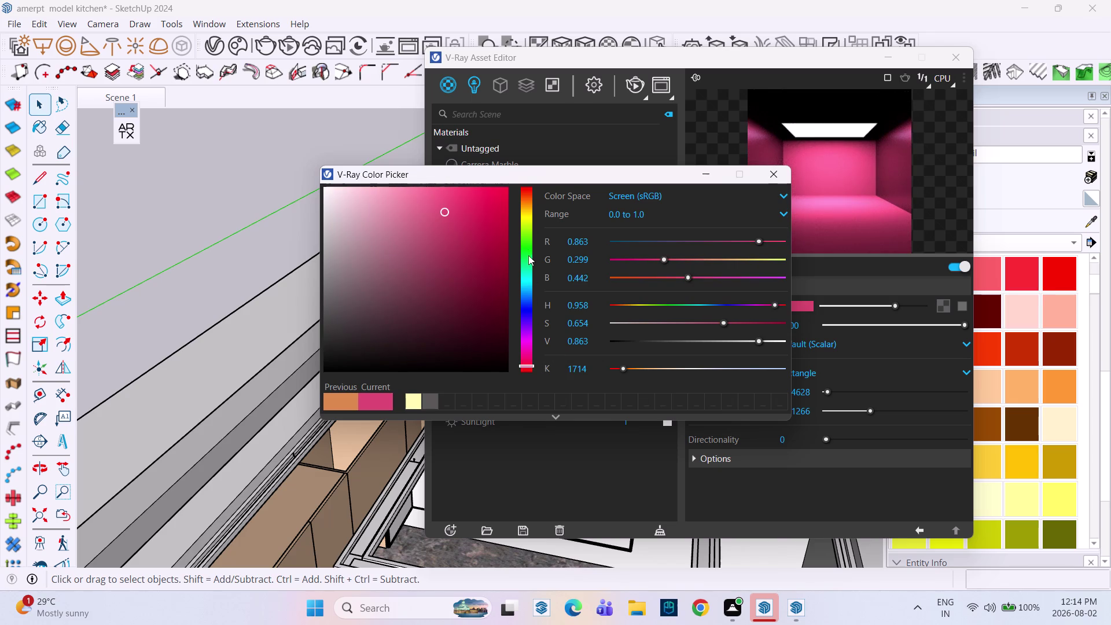
click(528, 220)
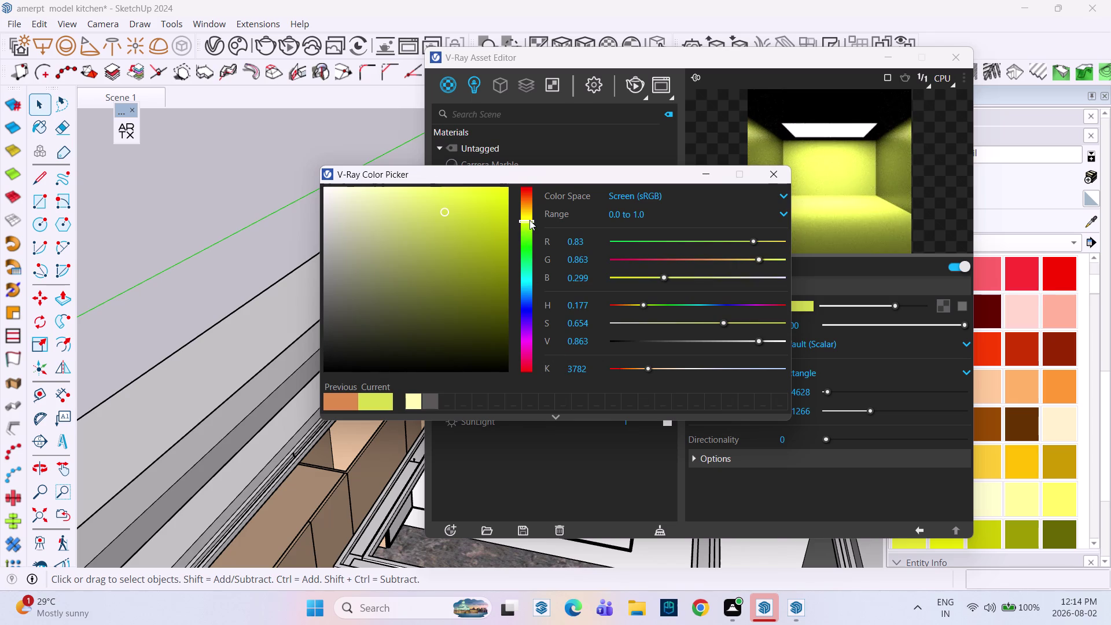
click(774, 174)
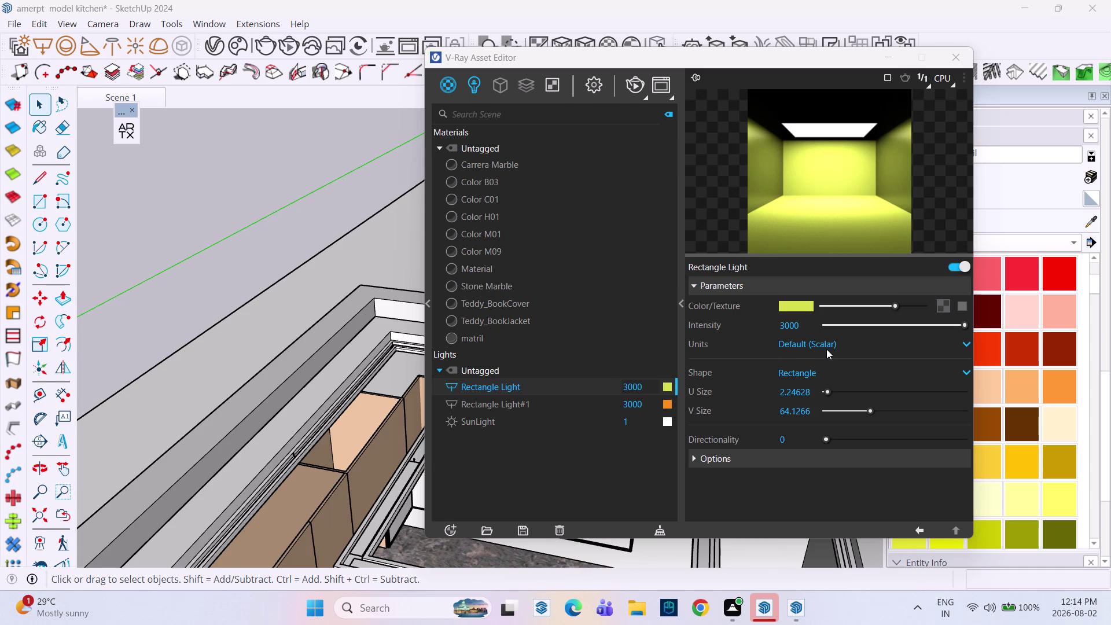
click(955, 55)
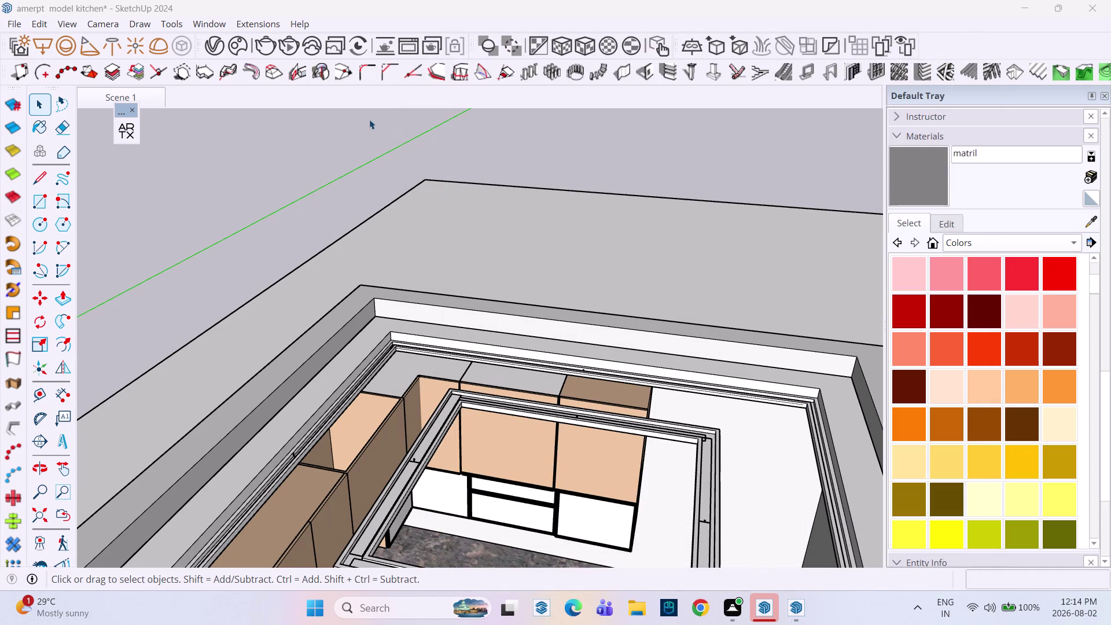
Render the cove-lit kitchen in V-Ray, close the Frame Buffer, and look into the kitchen.
click(287, 48)
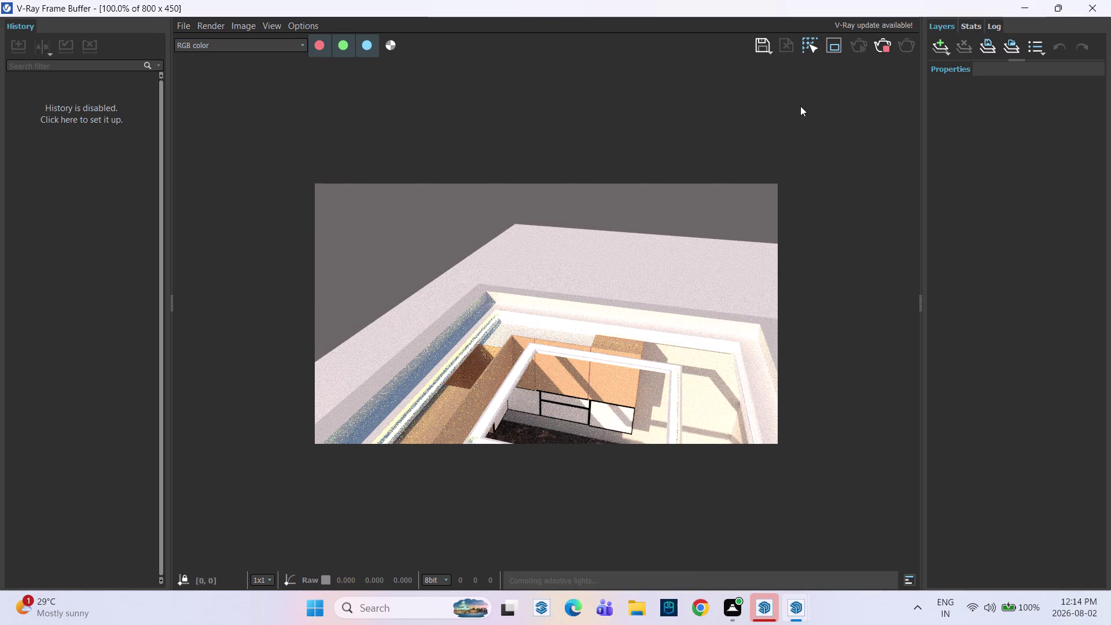
click(884, 46)
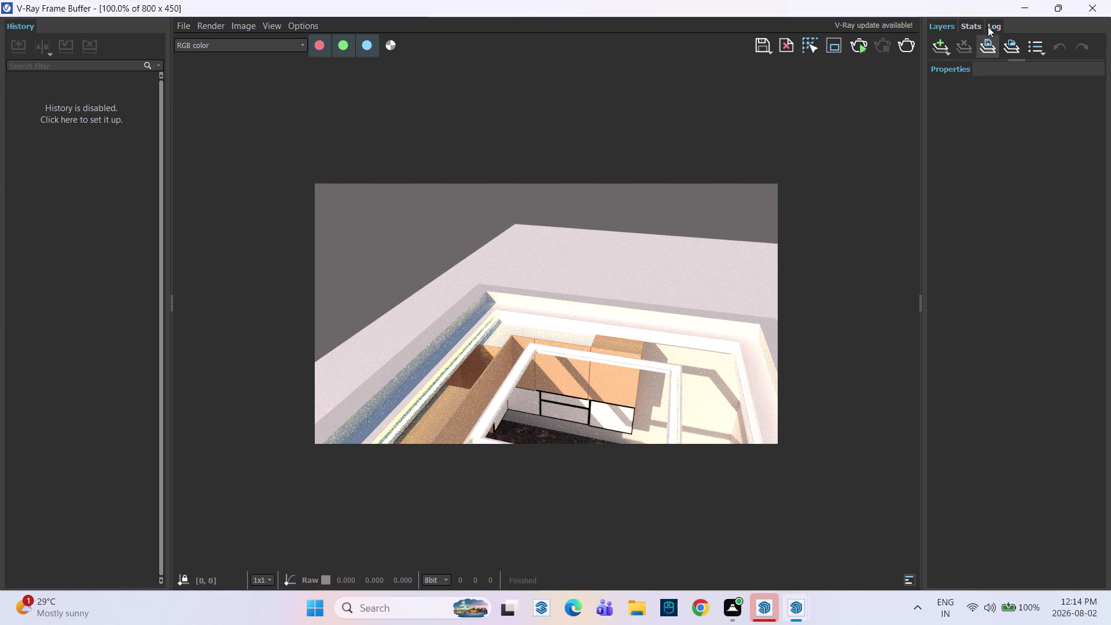
click(1109, 11)
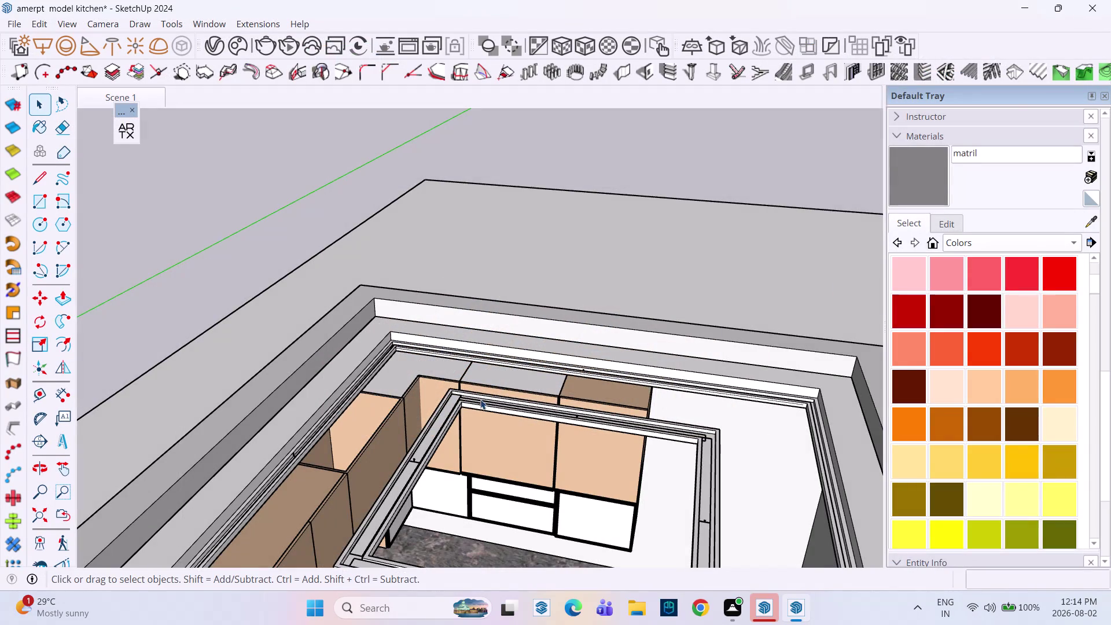
scroll(down, 3)
scroll(down, 3)
middle_drag(471, 406, 491, 516)
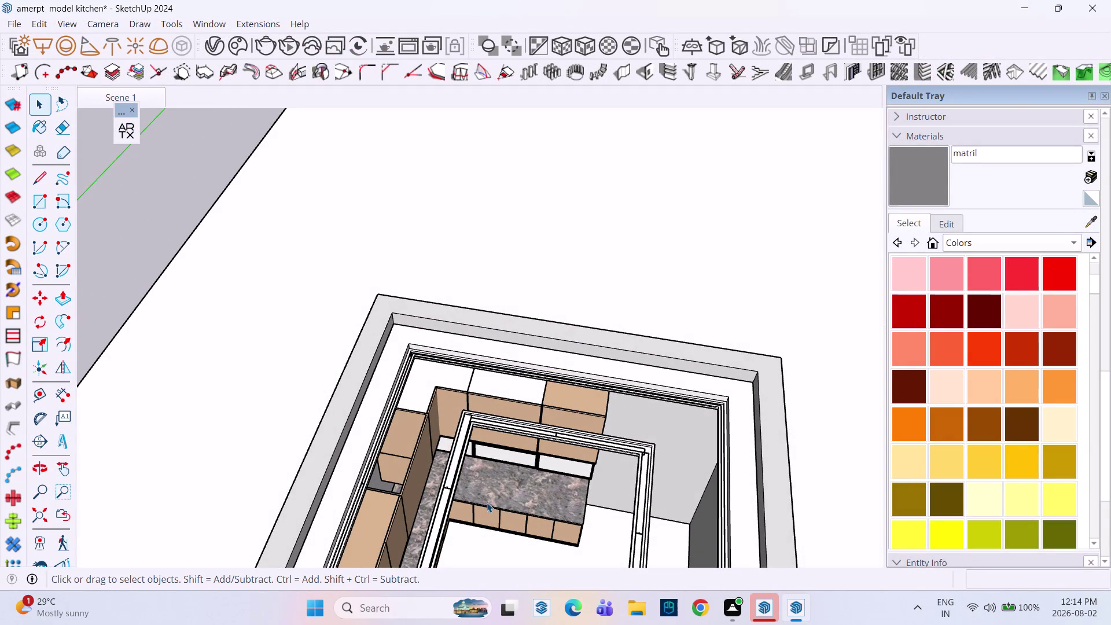
Draw a rectangle across the wall tops from one corner to the opposite far corner.
key(r)
click(395, 321)
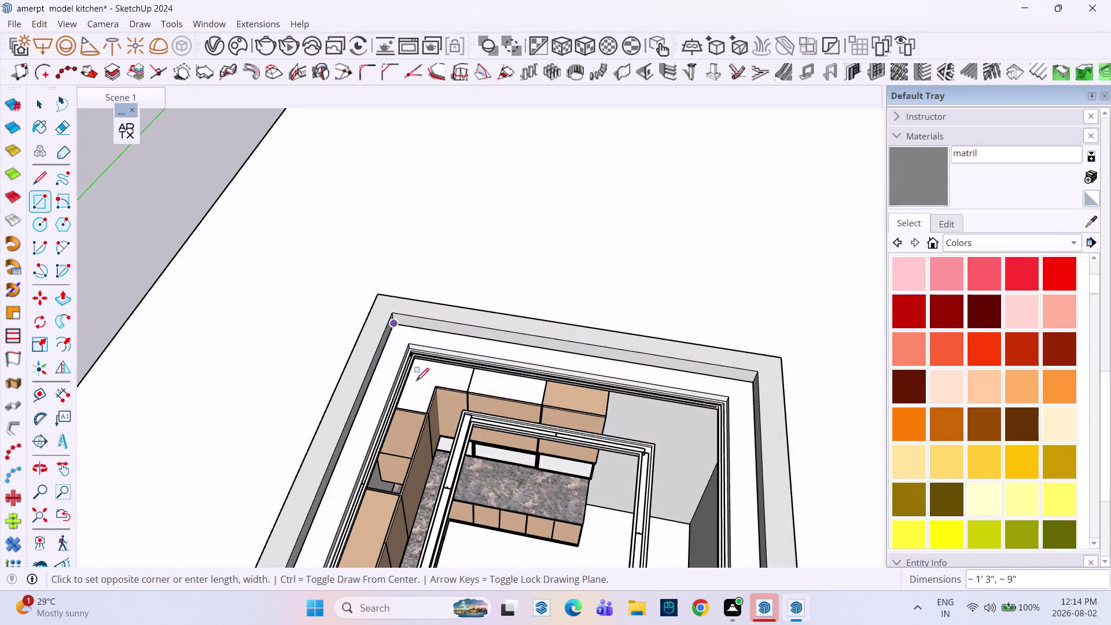
scroll(down, 3)
scroll(down, 3)
middle_drag(520, 511, 545, 396)
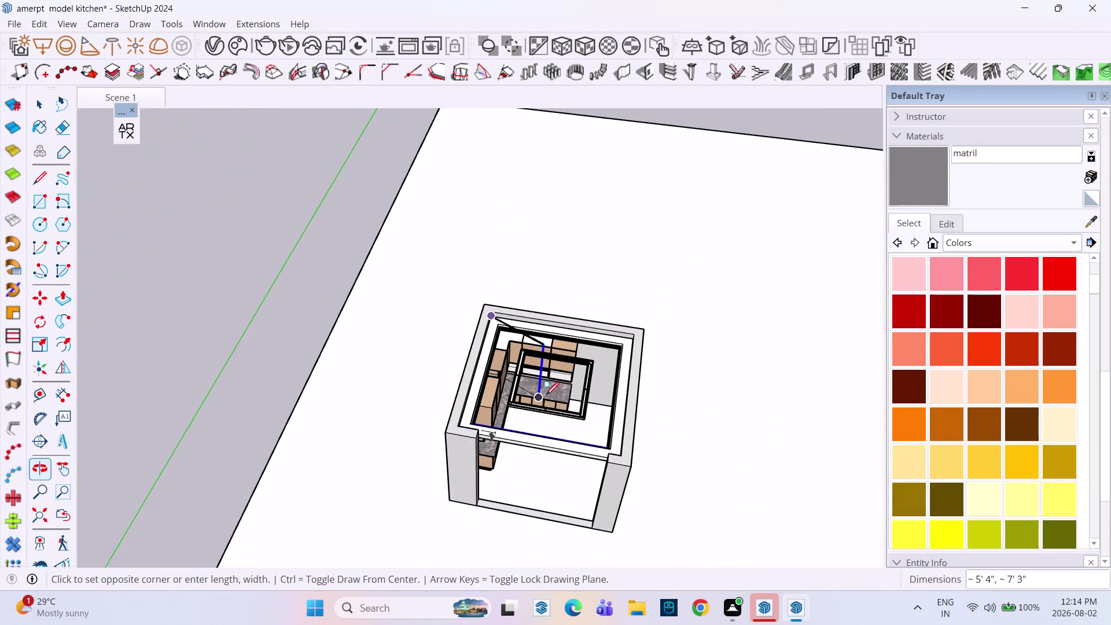
middle_drag(578, 429, 679, 480)
scroll(up, 3)
middle_drag(626, 431, 697, 426)
scroll(up, 3)
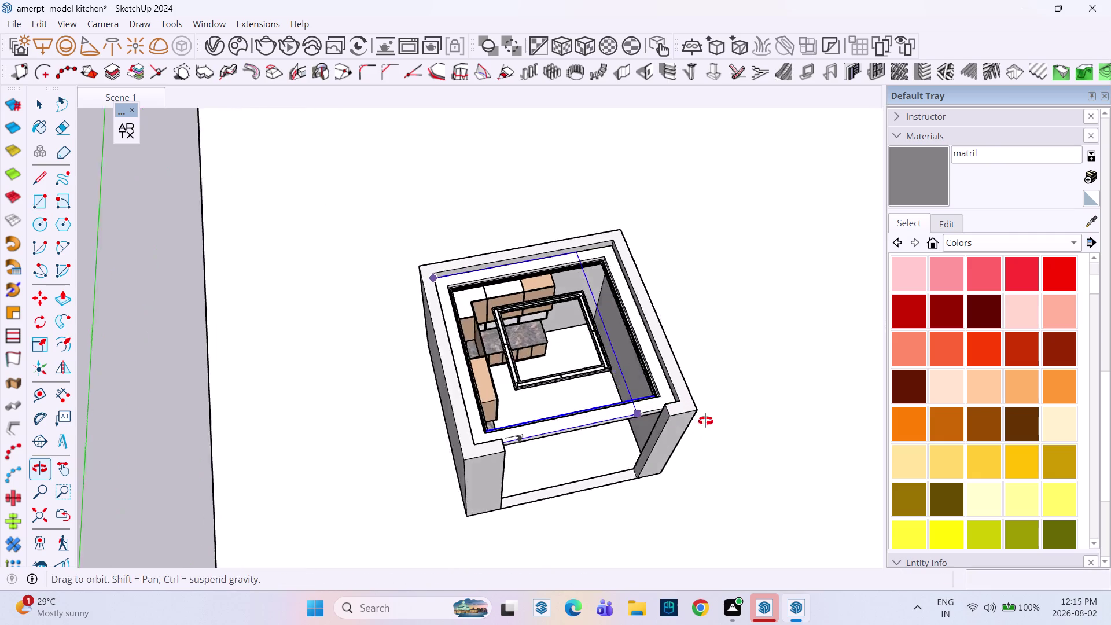
middle_drag(697, 425, 726, 411)
middle_drag(524, 368, 611, 416)
scroll(up, 3)
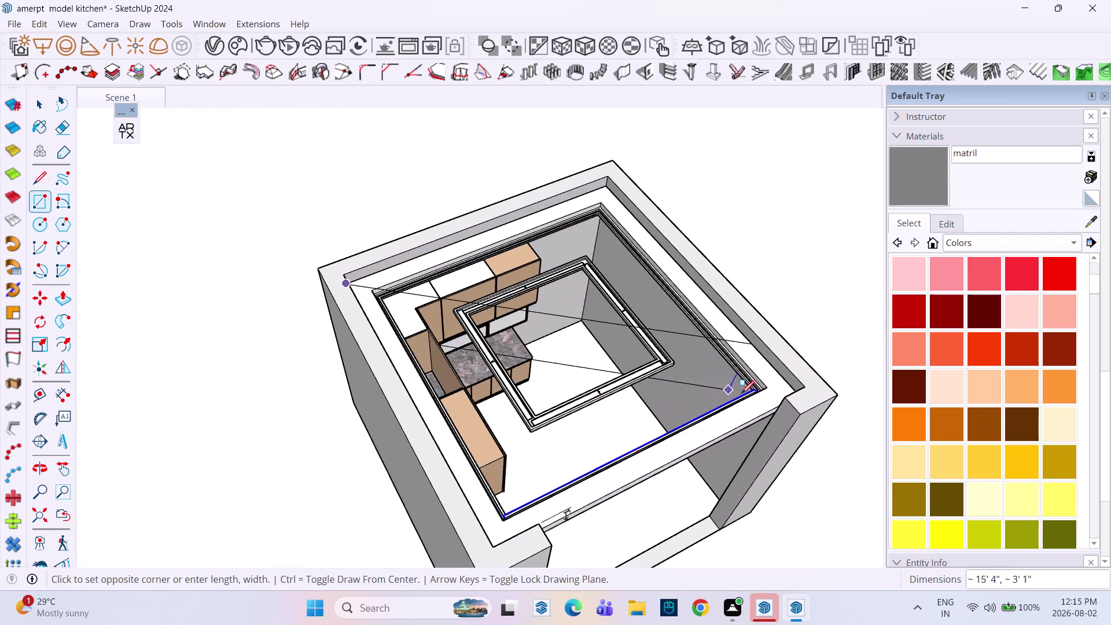
scroll(up, 3)
middle_drag(727, 392, 871, 364)
middle_drag(659, 340, 586, 467)
middle_drag(637, 441, 670, 418)
scroll(up, 3)
scroll(up, 3)
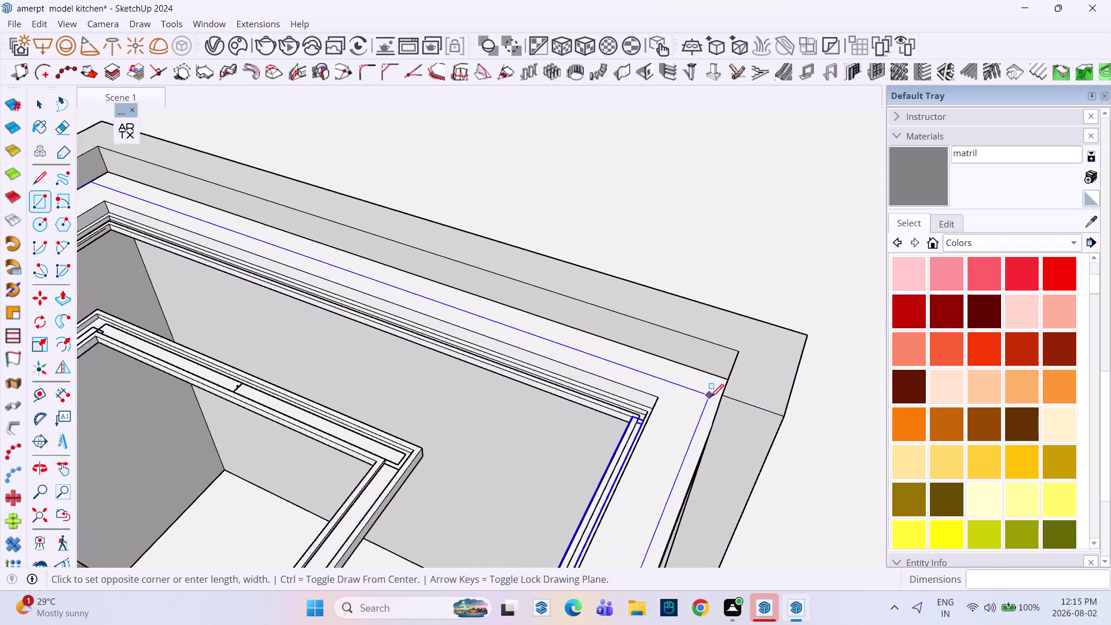
scroll(up, 3)
middle_drag(683, 402, 765, 375)
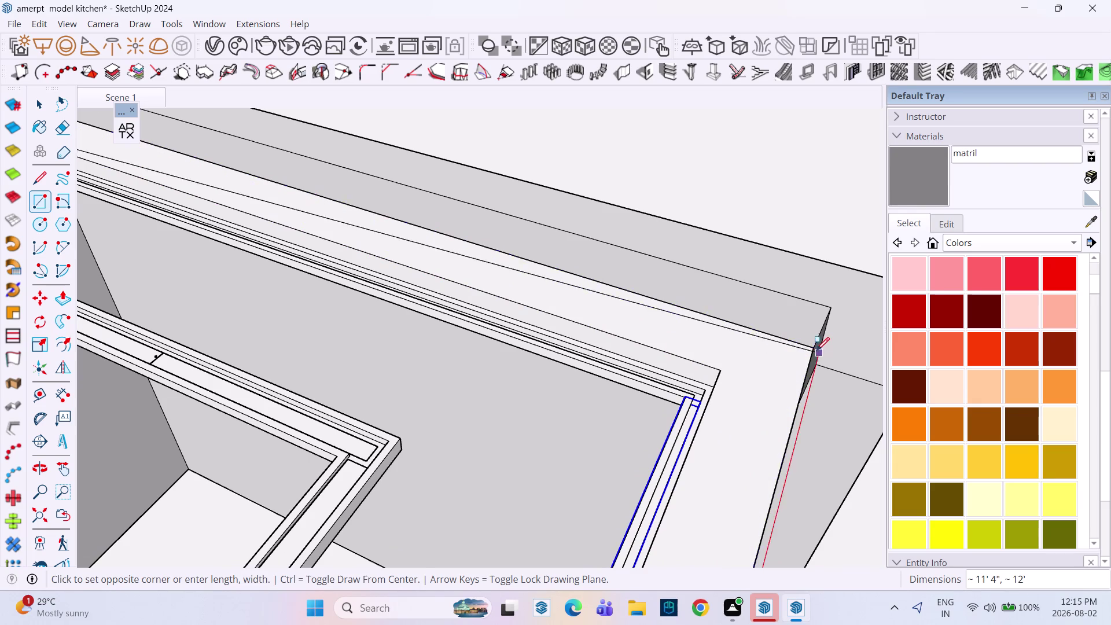
click(808, 350)
key(space)
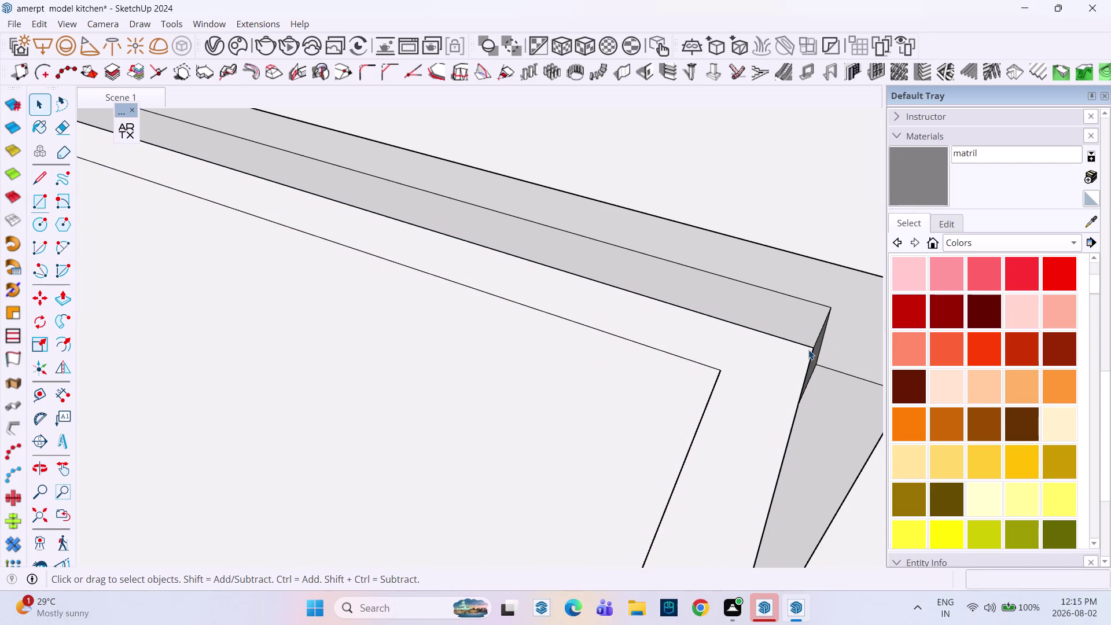
Push/pull the new ceiling face 18 mm to form the slab.
double_click(775, 376)
right_click(775, 377)
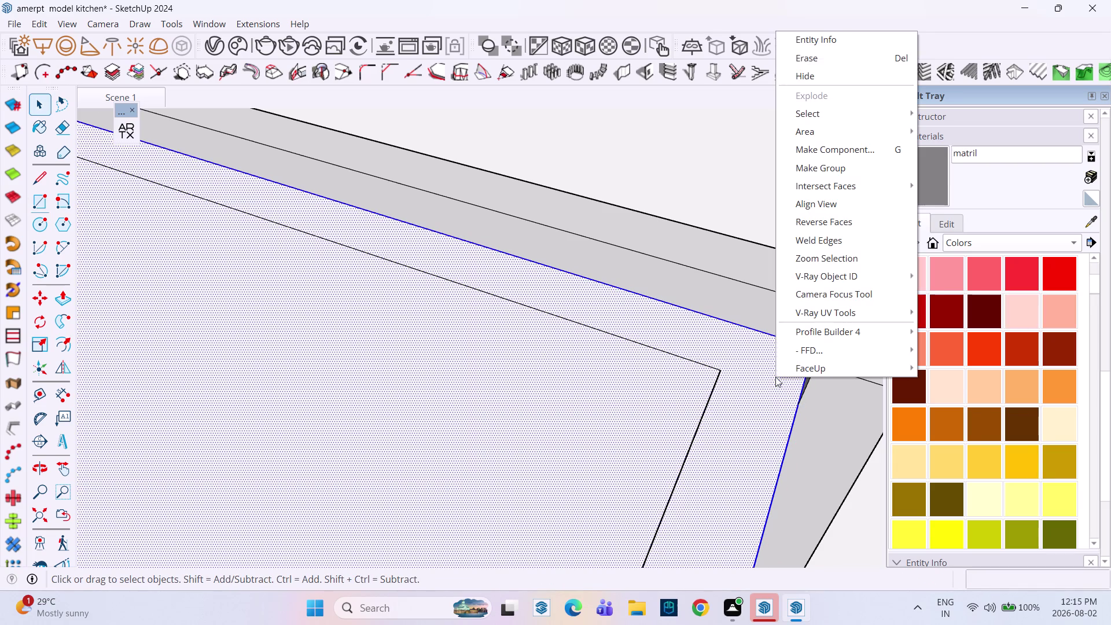
click(808, 162)
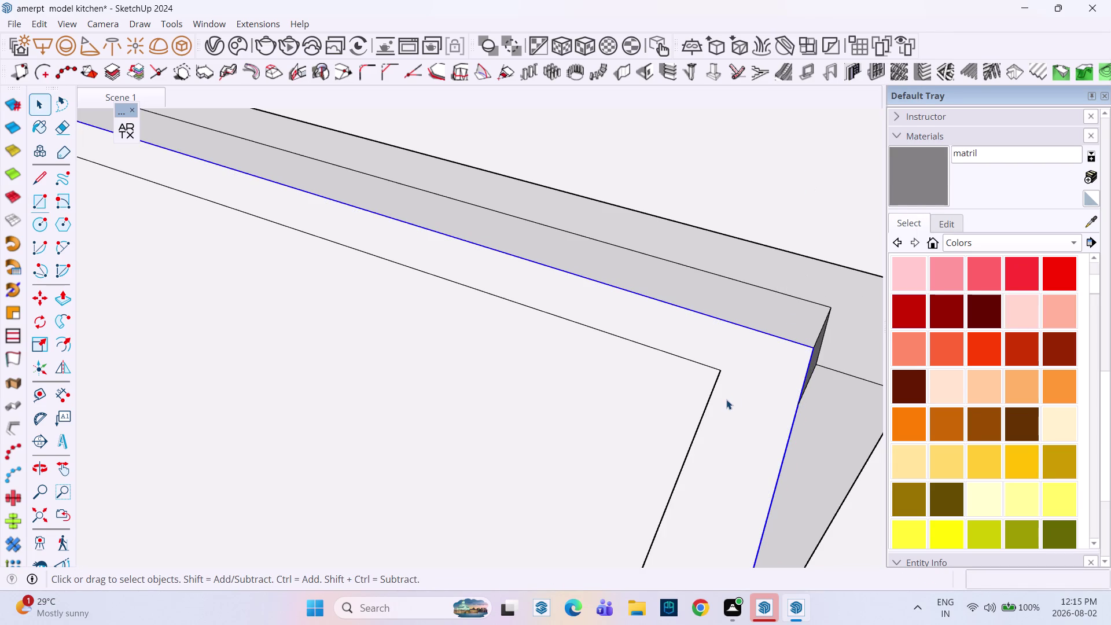
double_click(725, 400)
click(725, 400)
key(p)
click(725, 400)
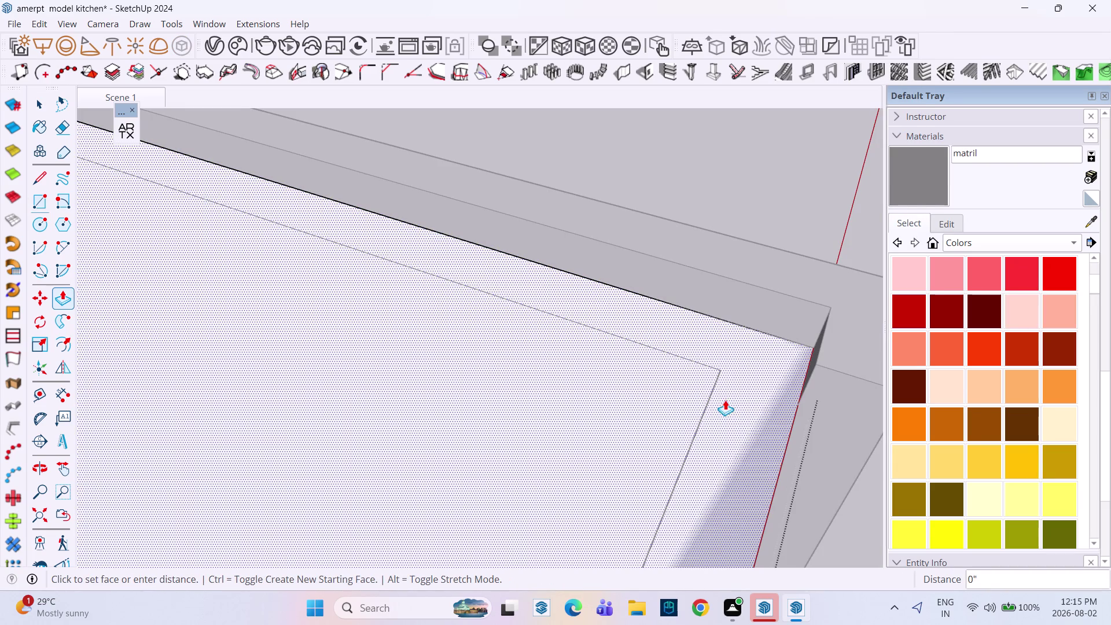
text(18)
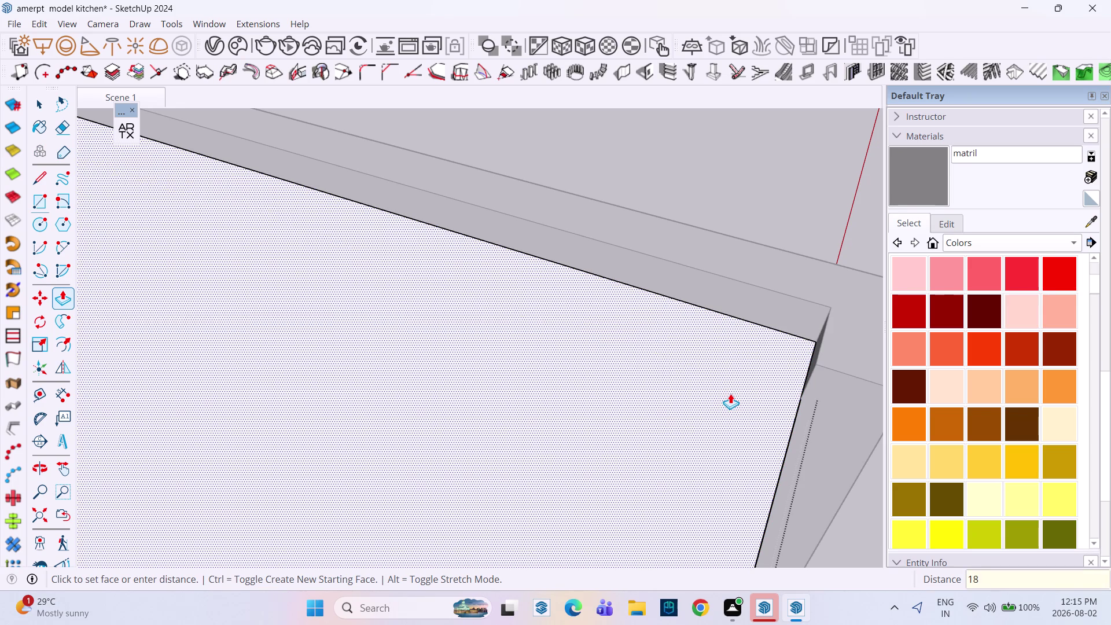
text(mm)
key(Return)
key(space)
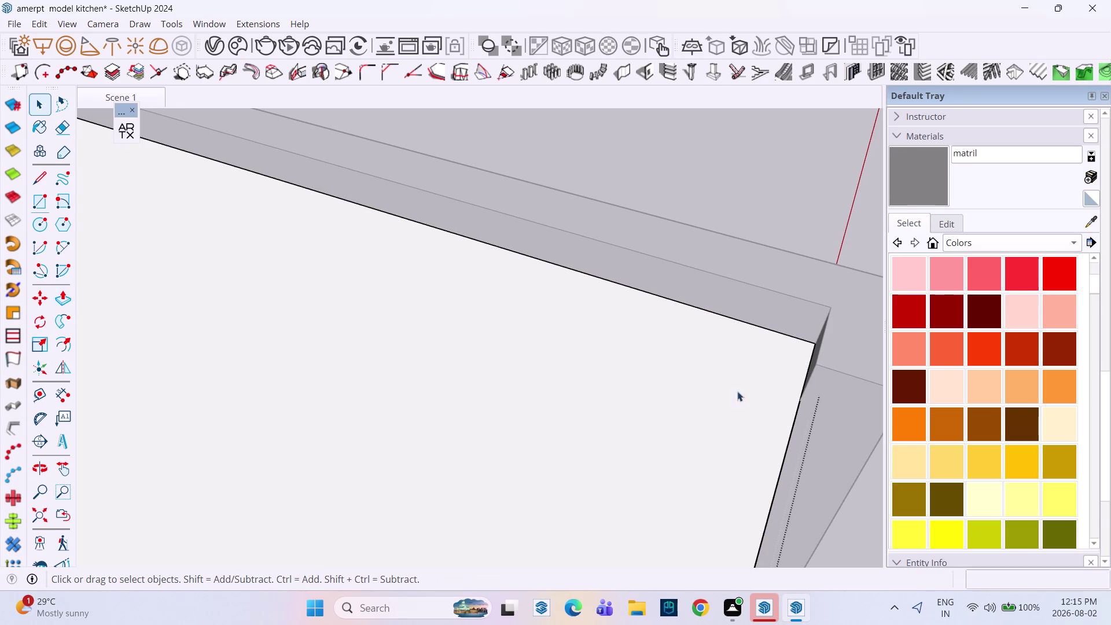
scroll(down, 3)
scroll(up, 3)
scroll(down, 3)
middle_drag(719, 434, 480, 299)
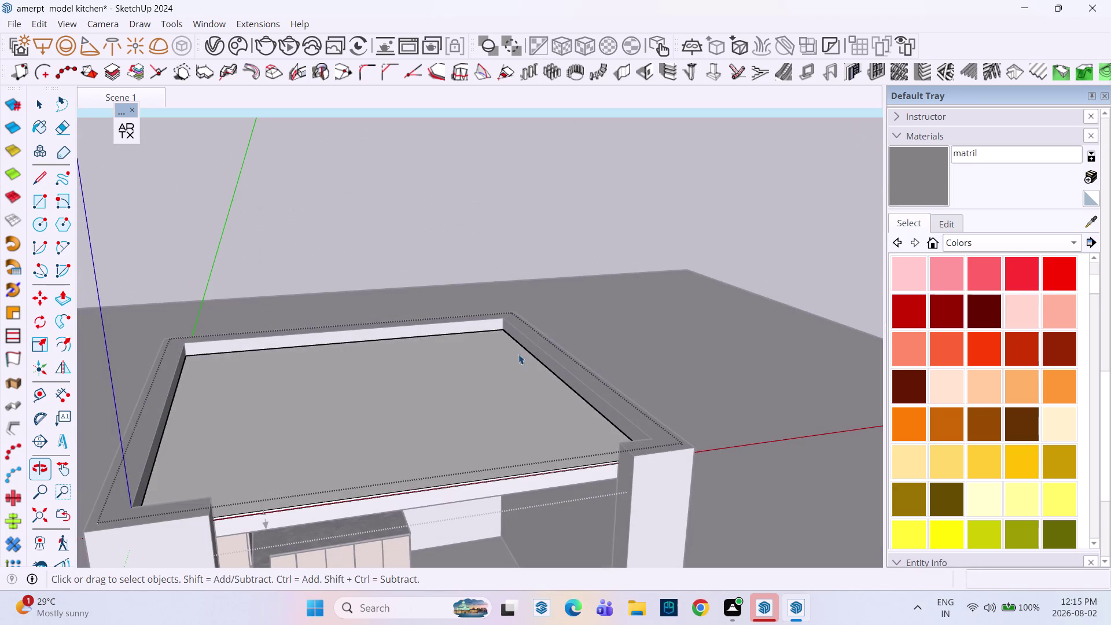
Orbit the view to look up under the ceiling slab toward the cove.
click(619, 184)
middle_drag(375, 496, 336, 411)
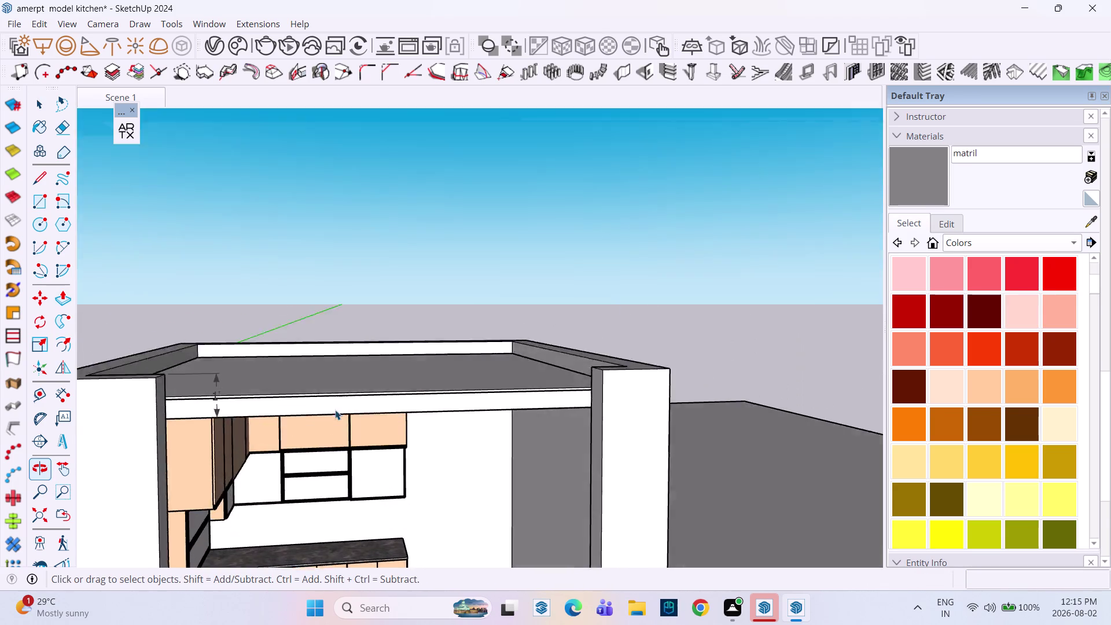
scroll(up, 3)
click(369, 371)
scroll(up, 3)
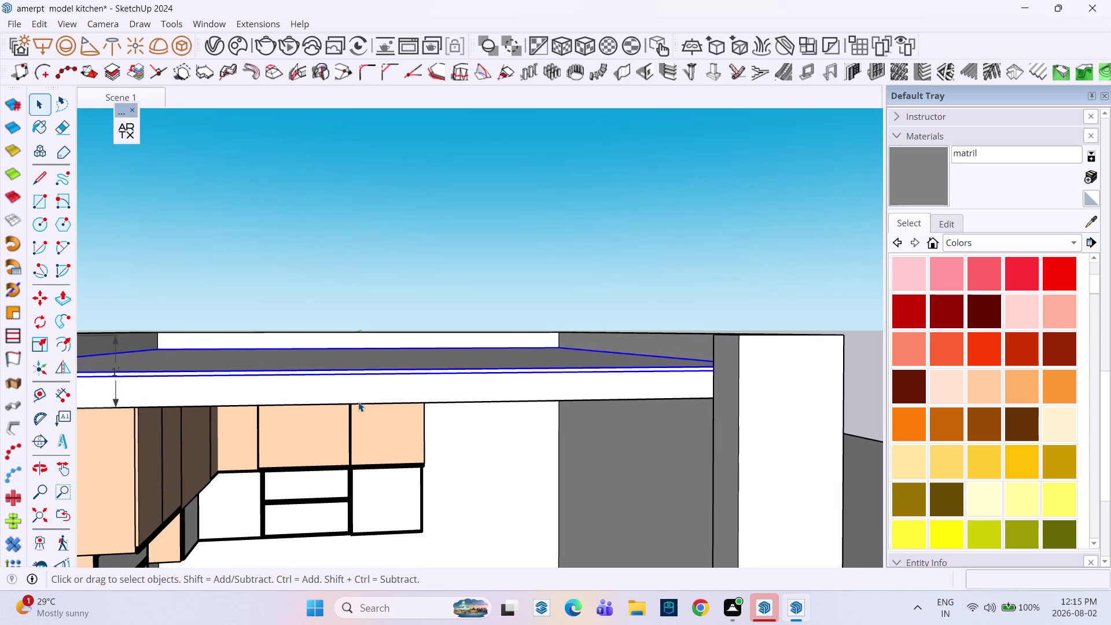
middle_drag(429, 404, 434, 354)
scroll(up, 3)
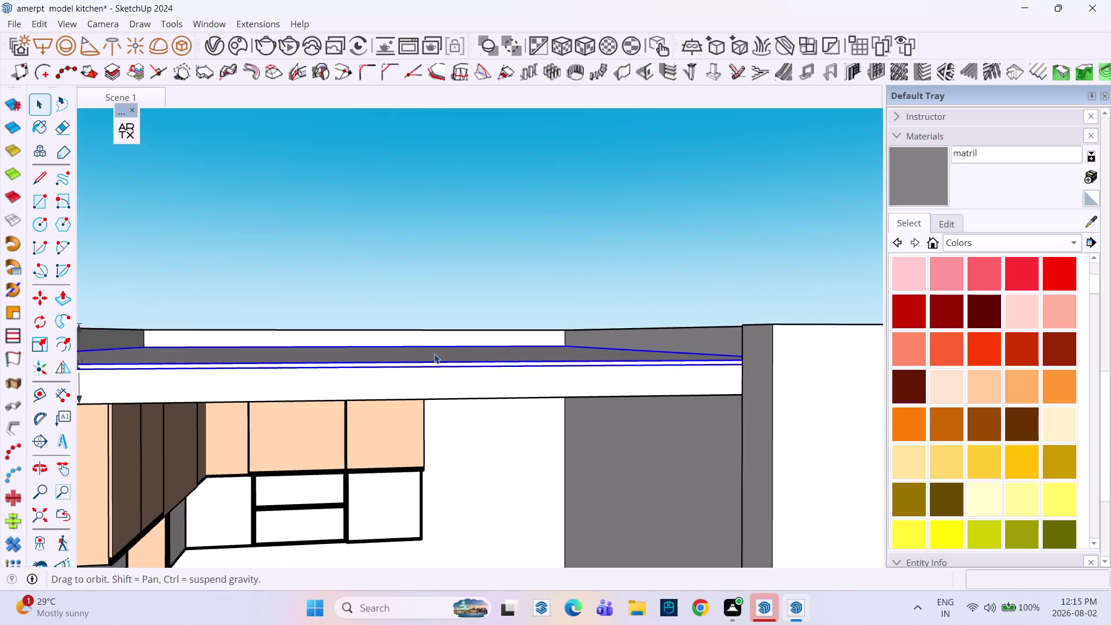
middle_drag(363, 408, 370, 386)
middle_drag(385, 410, 391, 429)
scroll(down, 3)
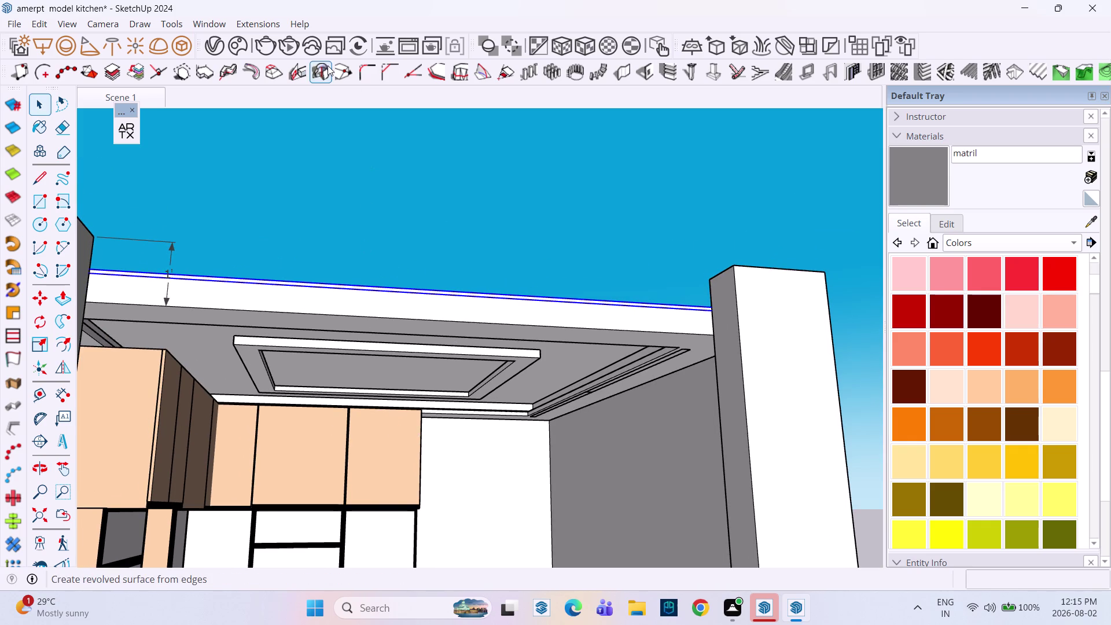
Render the ceiling view in V-Ray and zoom the Frame Buffer to inspect cove lights.
click(298, 48)
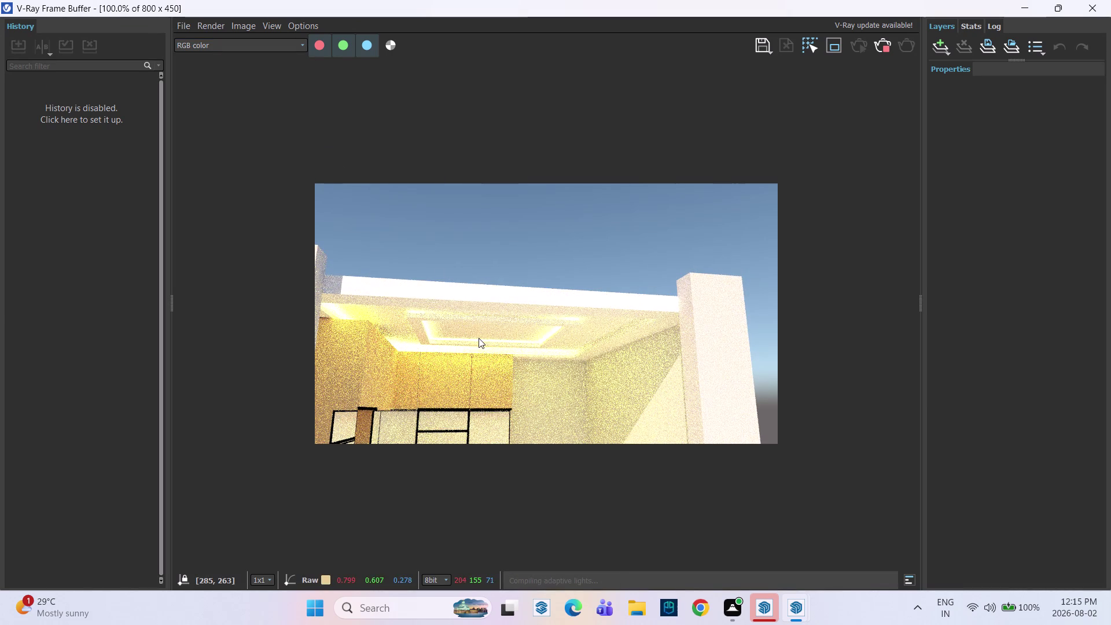
middle_drag(478, 339, 494, 334)
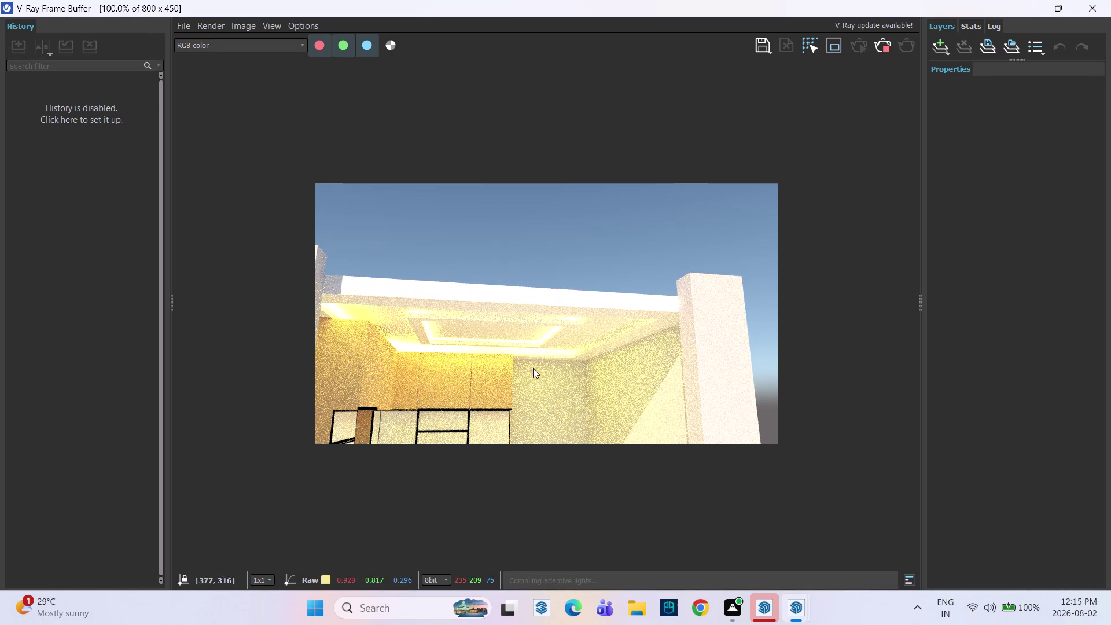
scroll(down, 3)
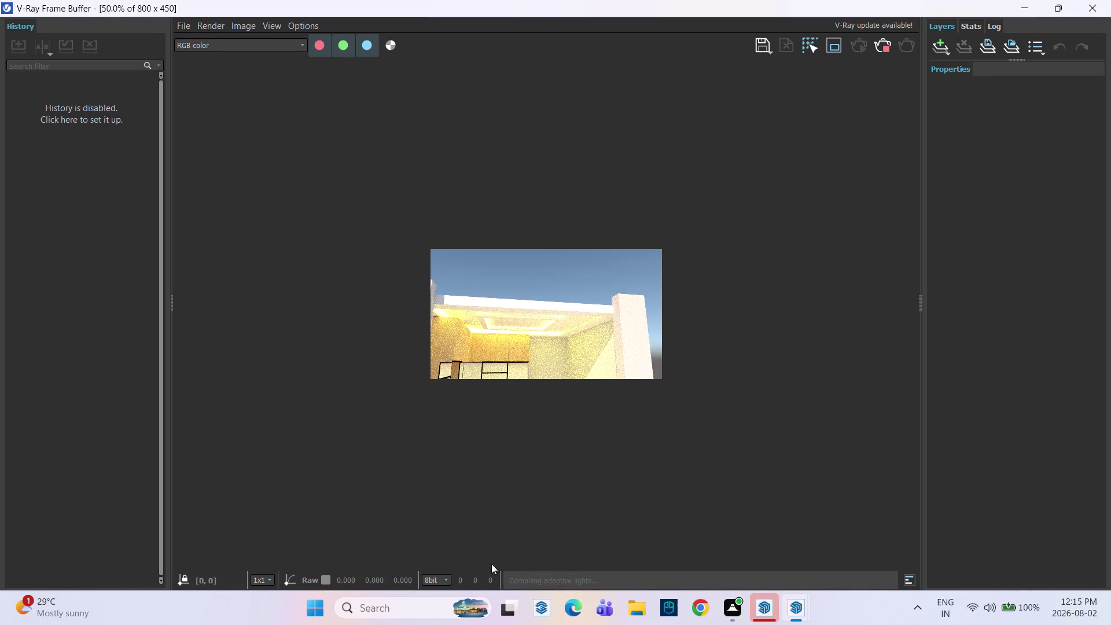
scroll(up, 3)
scroll(up, 3)
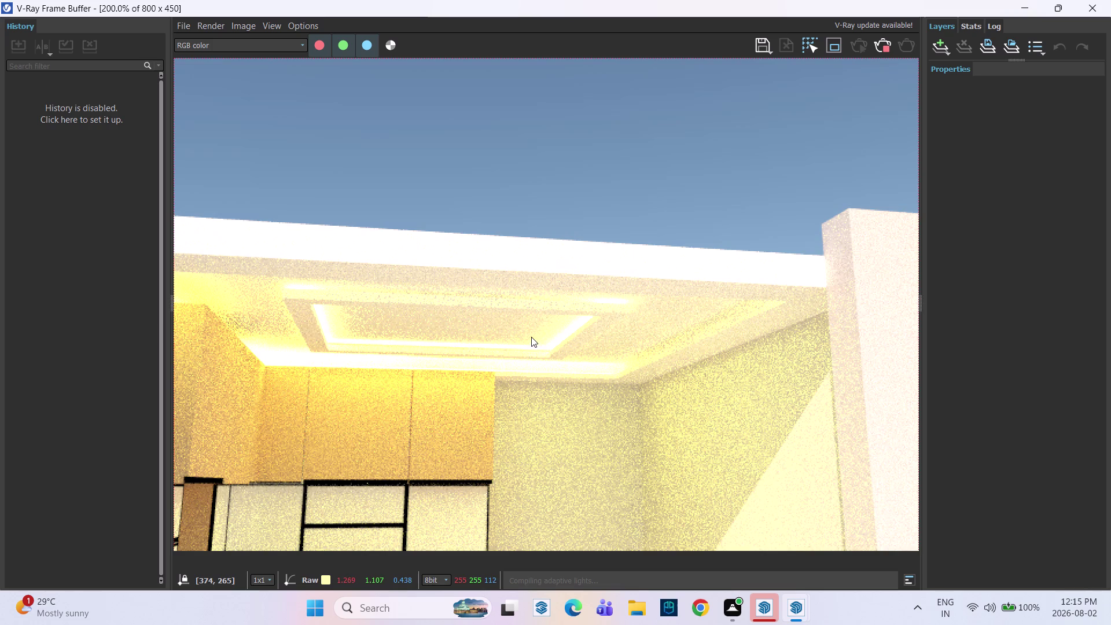
click(879, 45)
click(1101, 2)
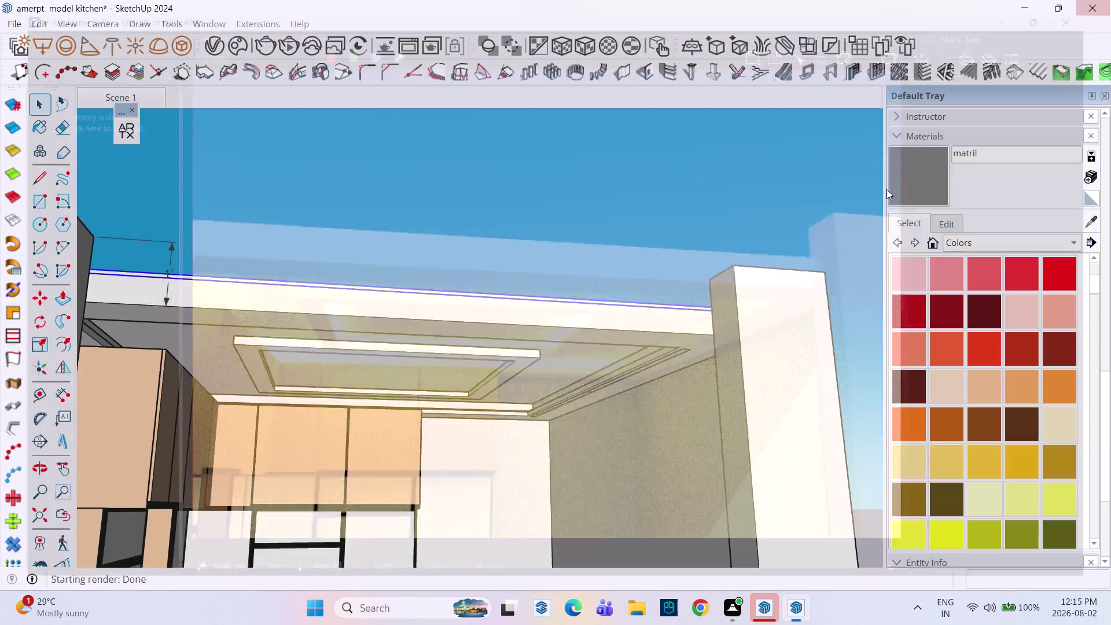
Select Translucent Glass Blue from the Glass and Mirrors materials.
scroll(down, 3)
click(583, 254)
scroll(down, 3)
middle_drag(625, 398, 613, 389)
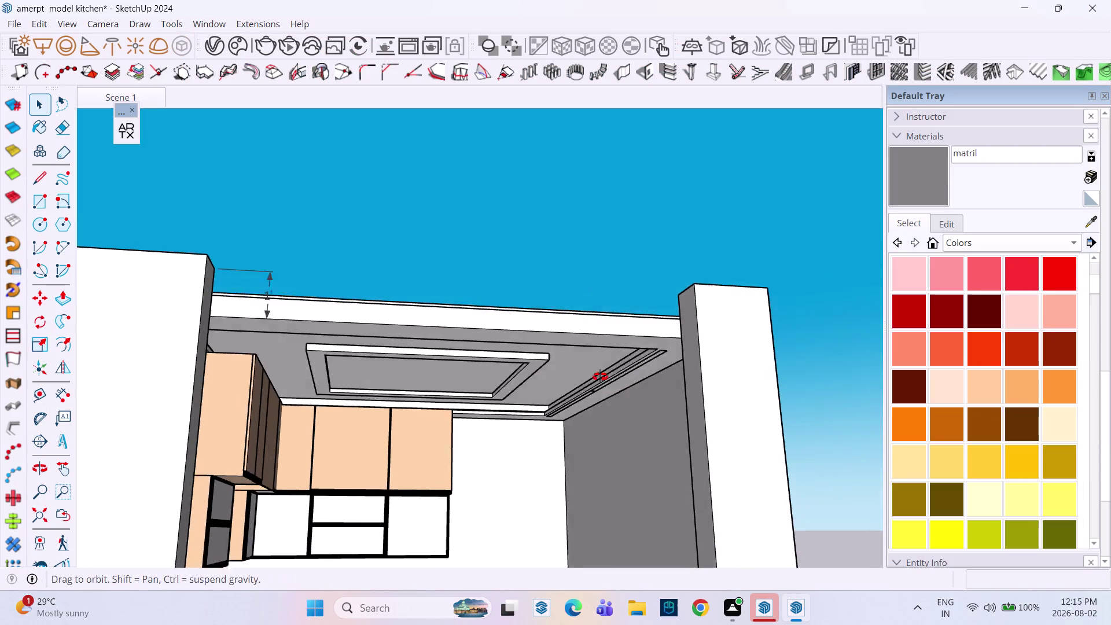
middle_drag(613, 389, 586, 361)
middle_drag(545, 355, 514, 260)
middle_drag(524, 275, 501, 382)
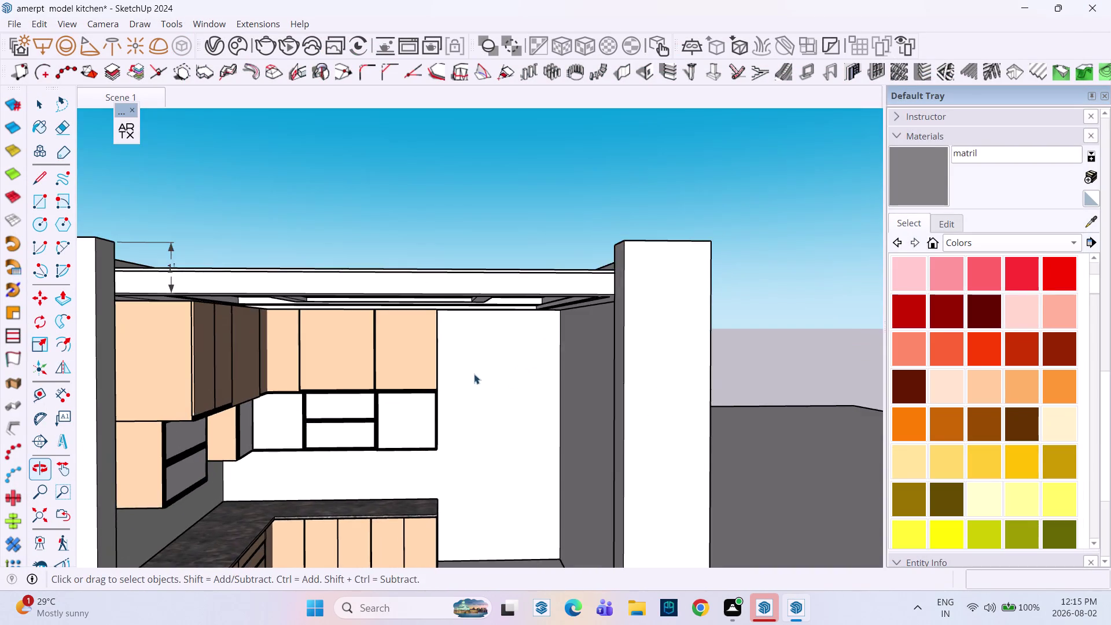
middle_drag(472, 371, 453, 314)
middle_drag(364, 535, 335, 536)
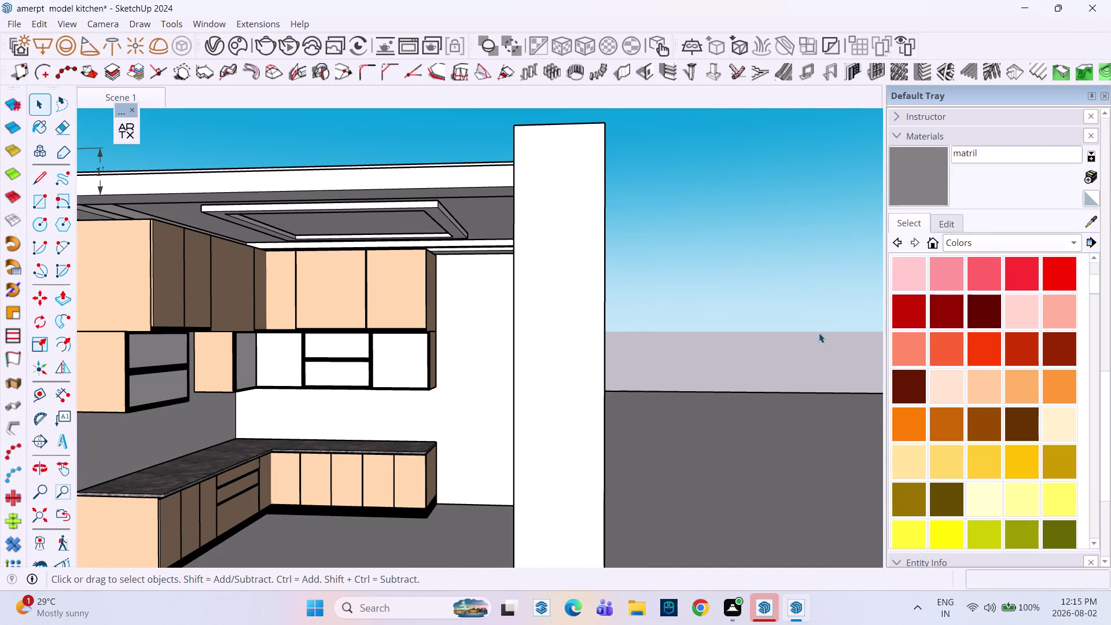
scroll(up, 3)
scroll(up, 3)
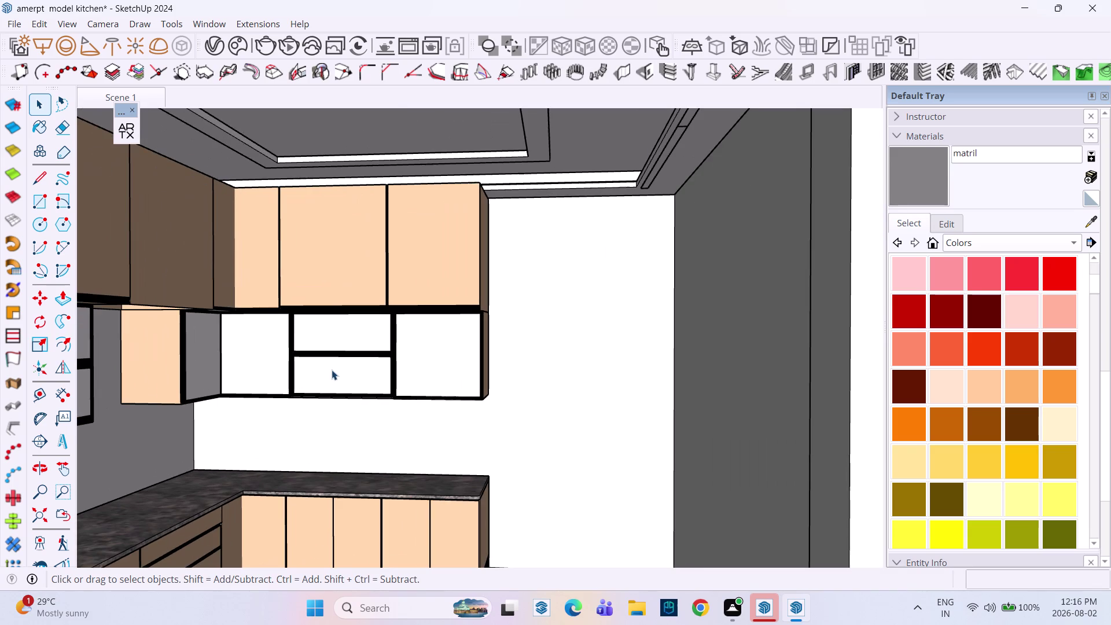
middle_drag(361, 373, 365, 418)
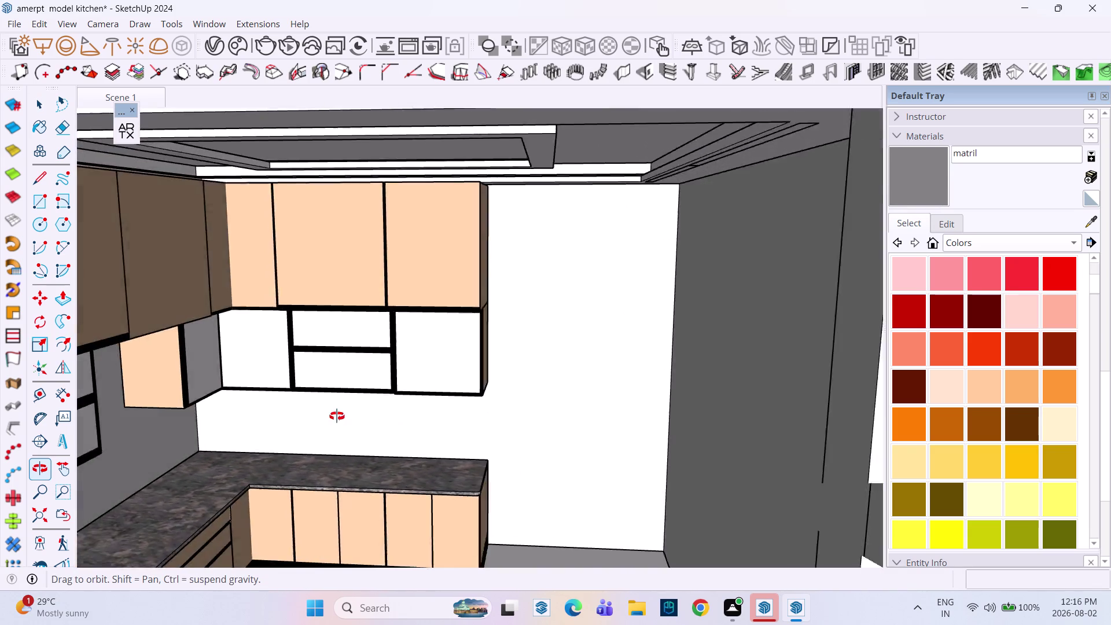
middle_drag(365, 418, 317, 396)
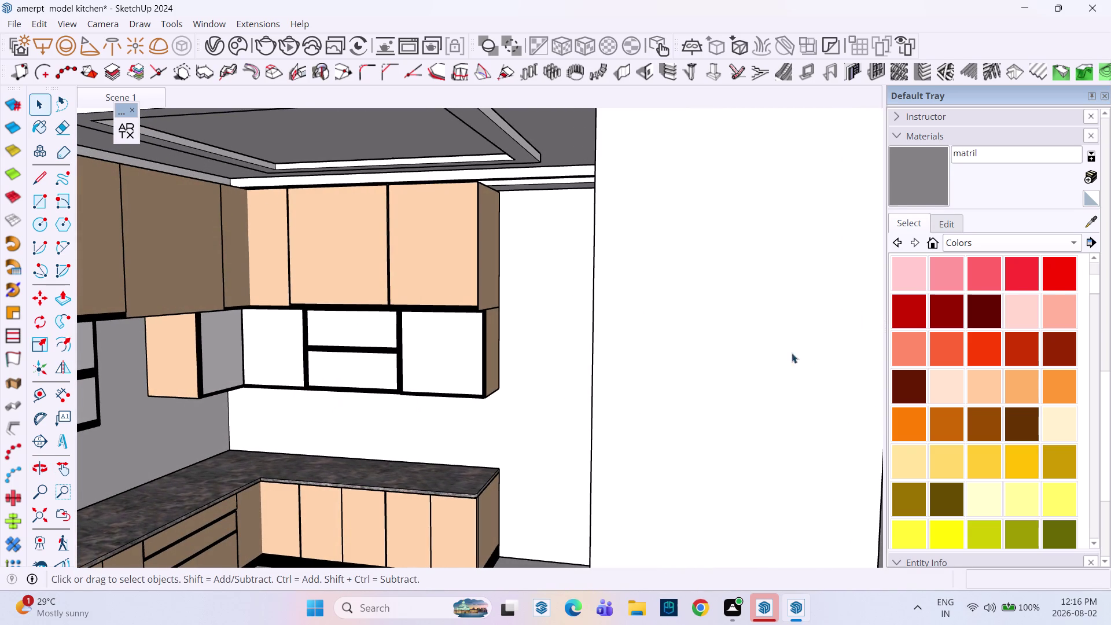
click(979, 243)
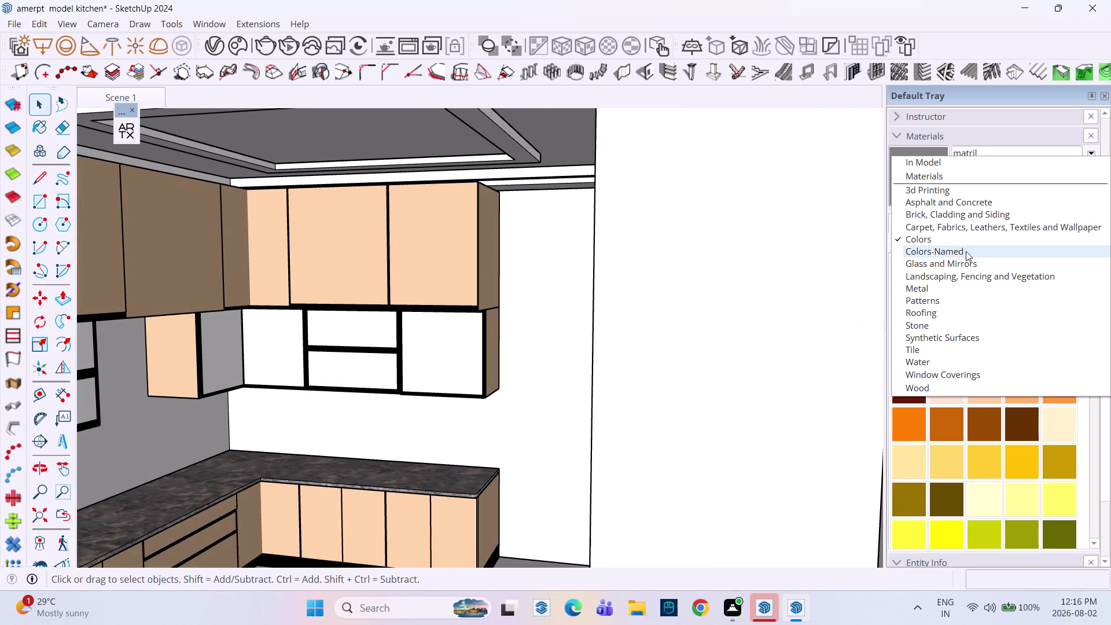
click(945, 262)
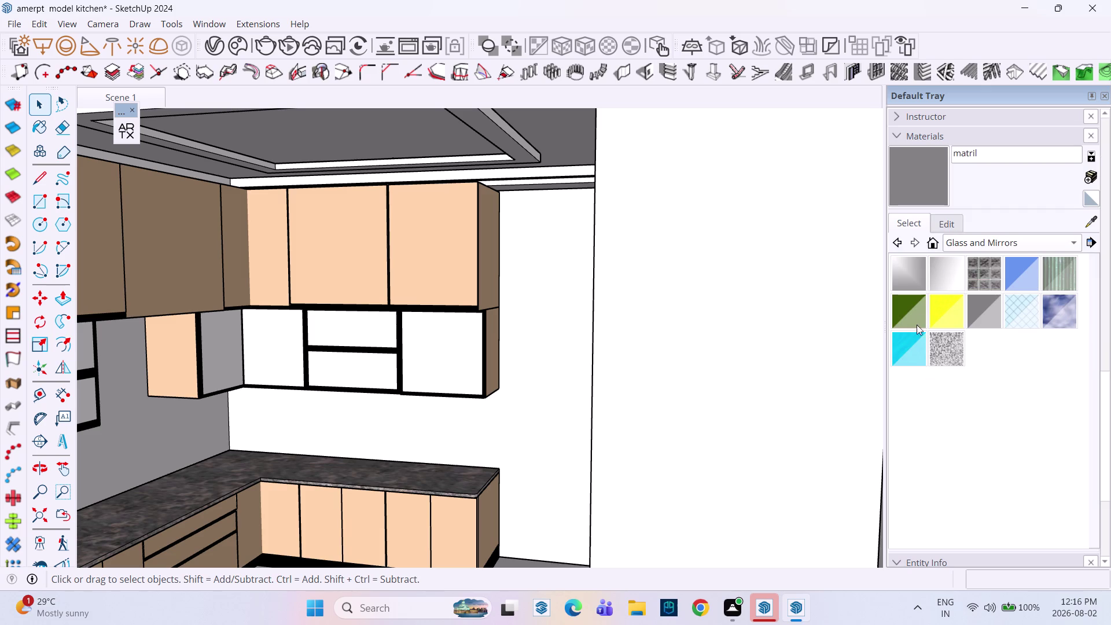
click(1025, 263)
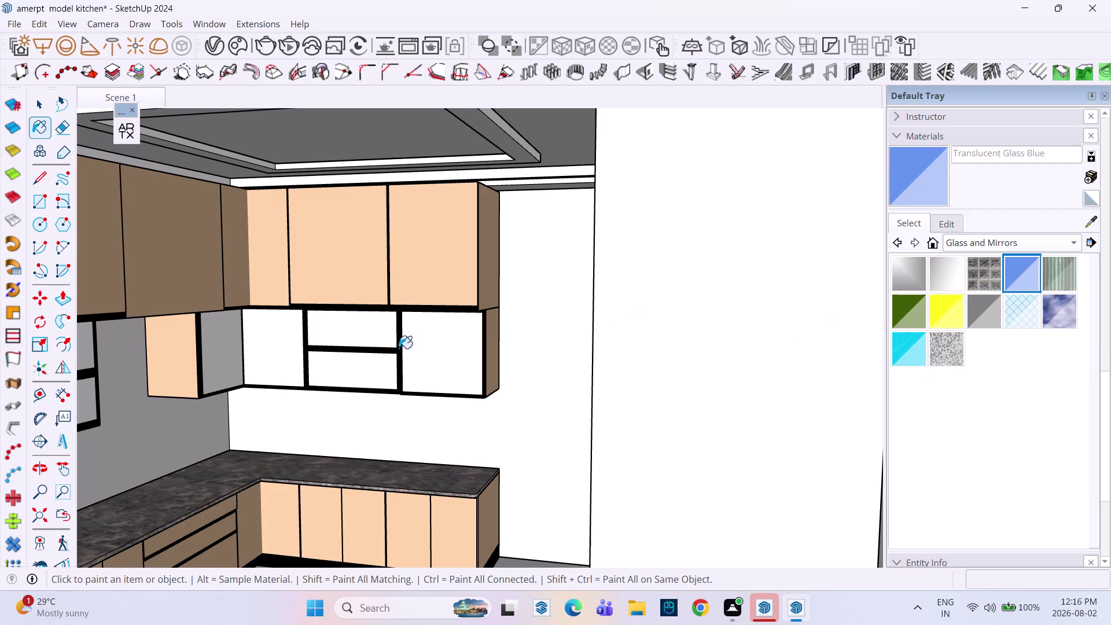
Paint the middle, left open and corner cabinet faces with blue glass.
click(375, 366)
click(380, 341)
click(424, 349)
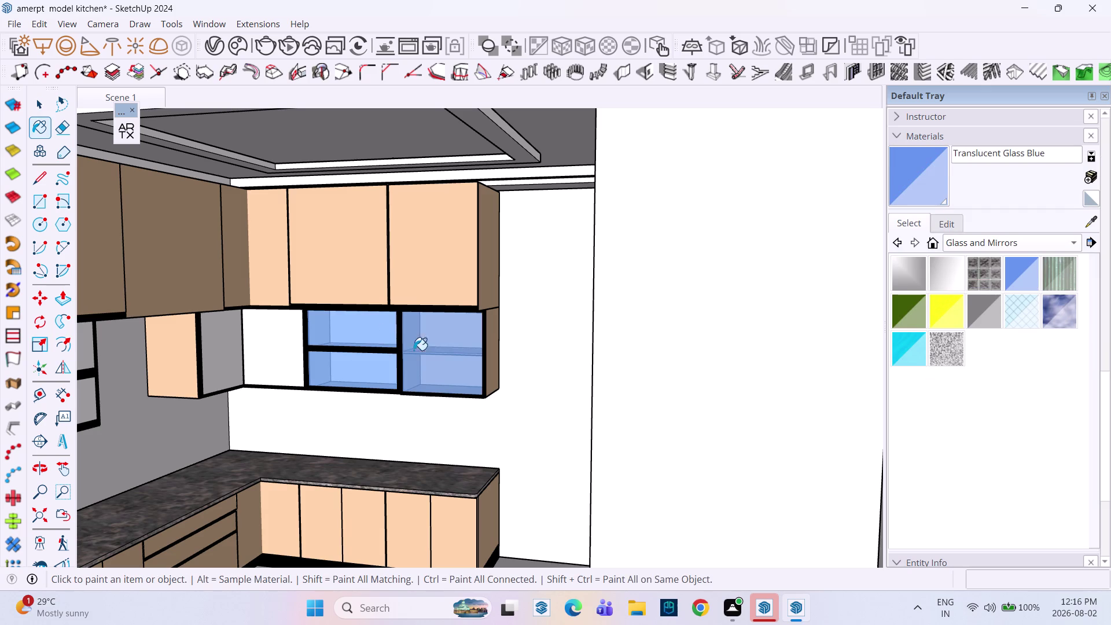
click(287, 352)
click(197, 347)
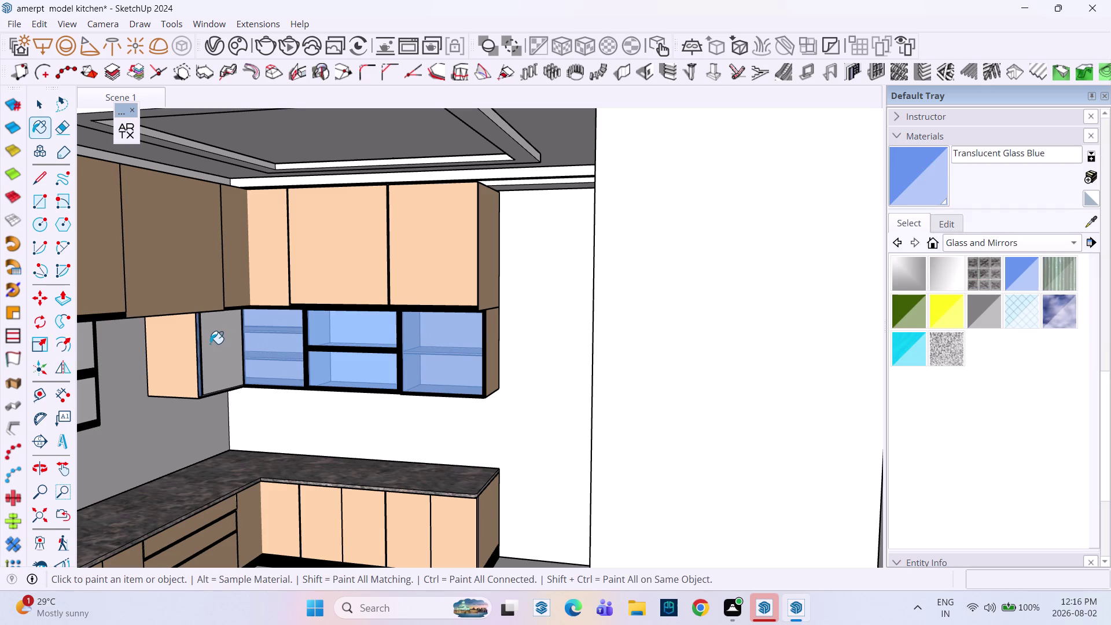
key(ctrl+z)
click(224, 349)
Glaze the cabinet pair on the left wall with the blue glass.
scroll(down, 3)
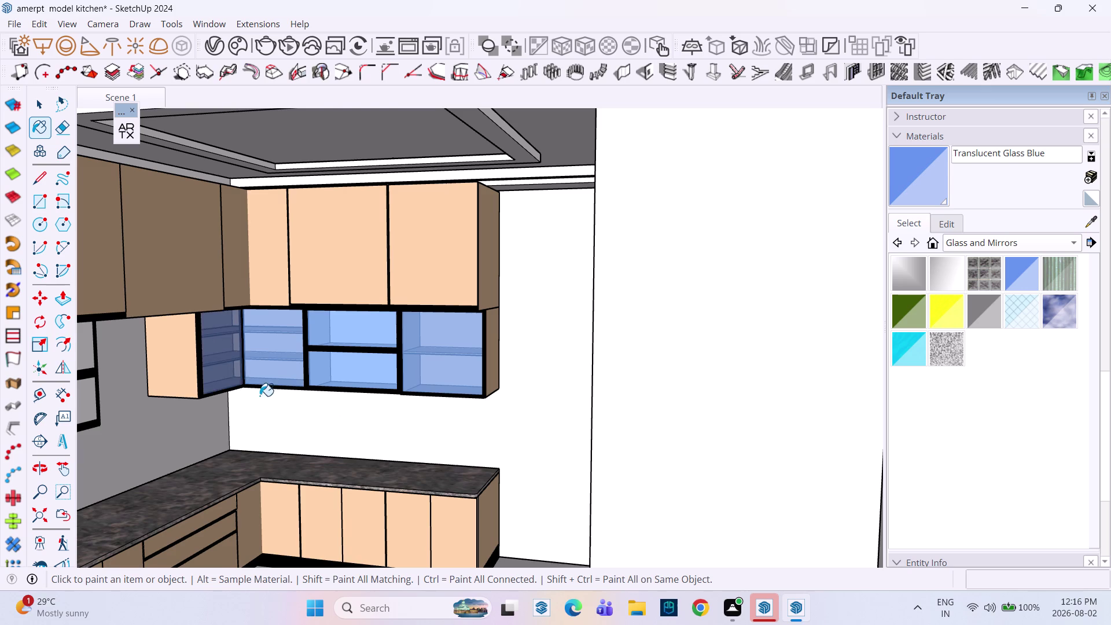
middle_drag(340, 412, 234, 412)
middle_drag(132, 407, 240, 408)
scroll(down, 3)
middle_drag(138, 418, 377, 355)
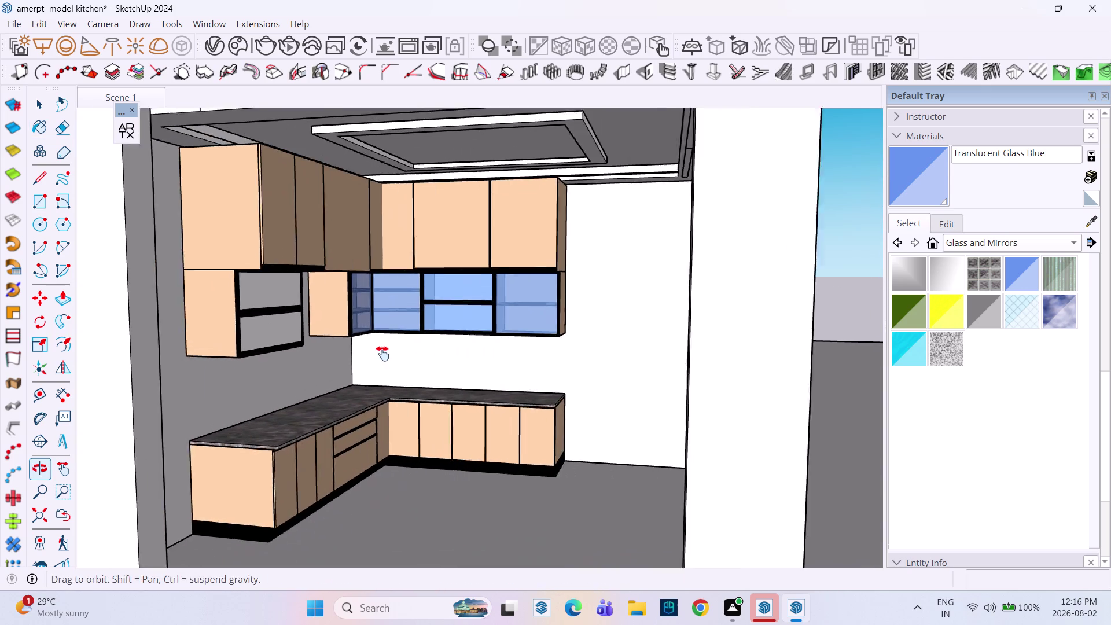
middle_drag(376, 354, 386, 353)
click(307, 323)
click(304, 286)
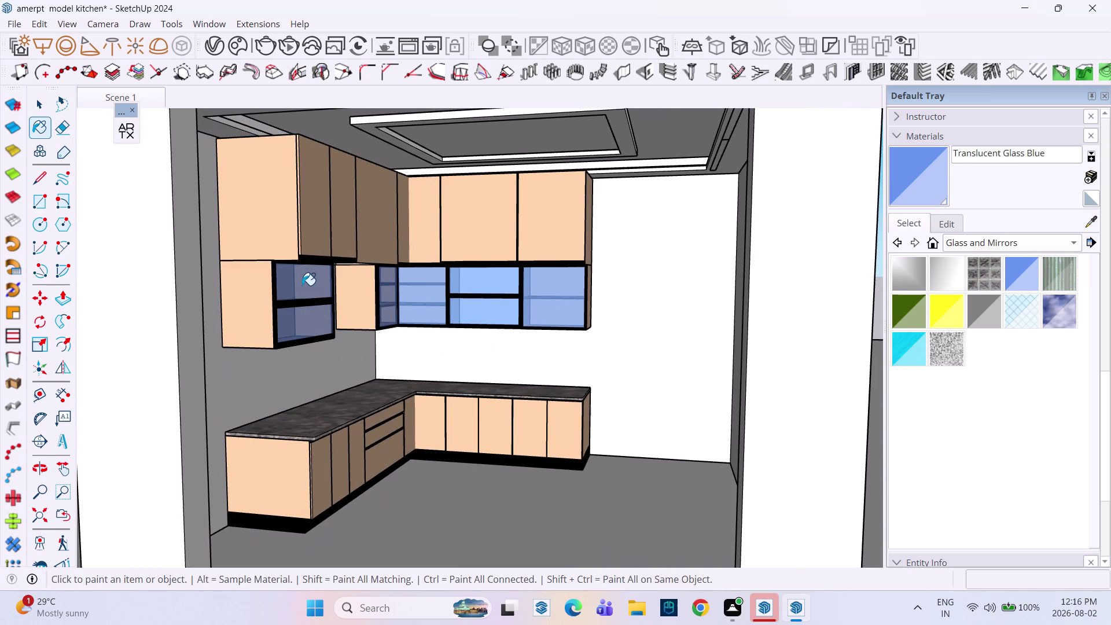
key(Escape)
key(space)
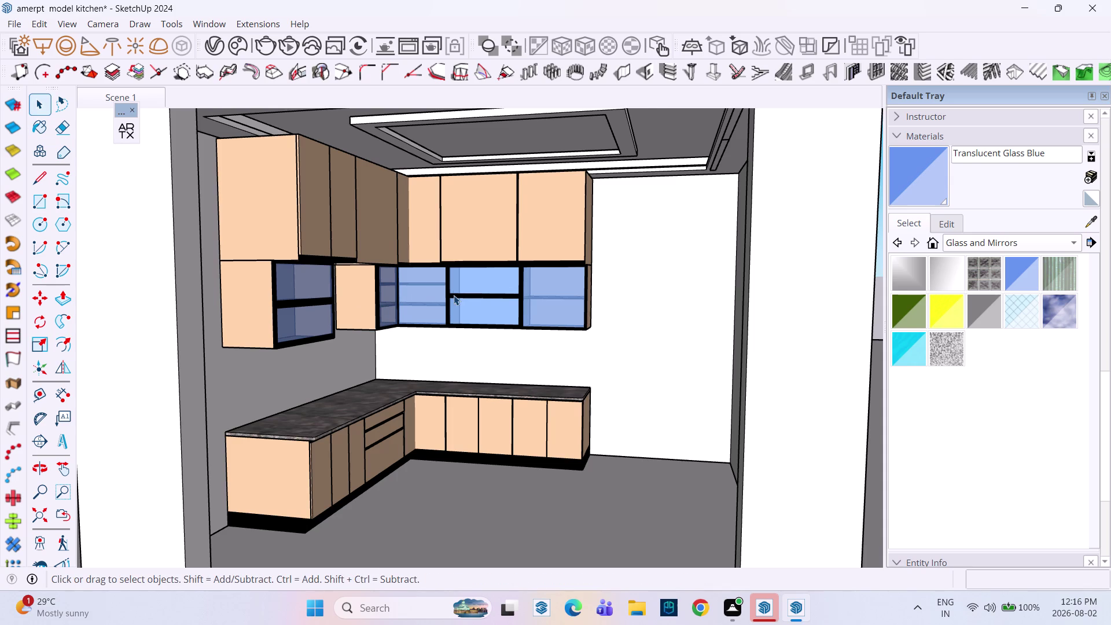
scroll(down, 3)
middle_drag(454, 295, 490, 346)
middle_drag(515, 338, 557, 259)
middle_drag(535, 269, 511, 358)
middle_drag(513, 353, 520, 319)
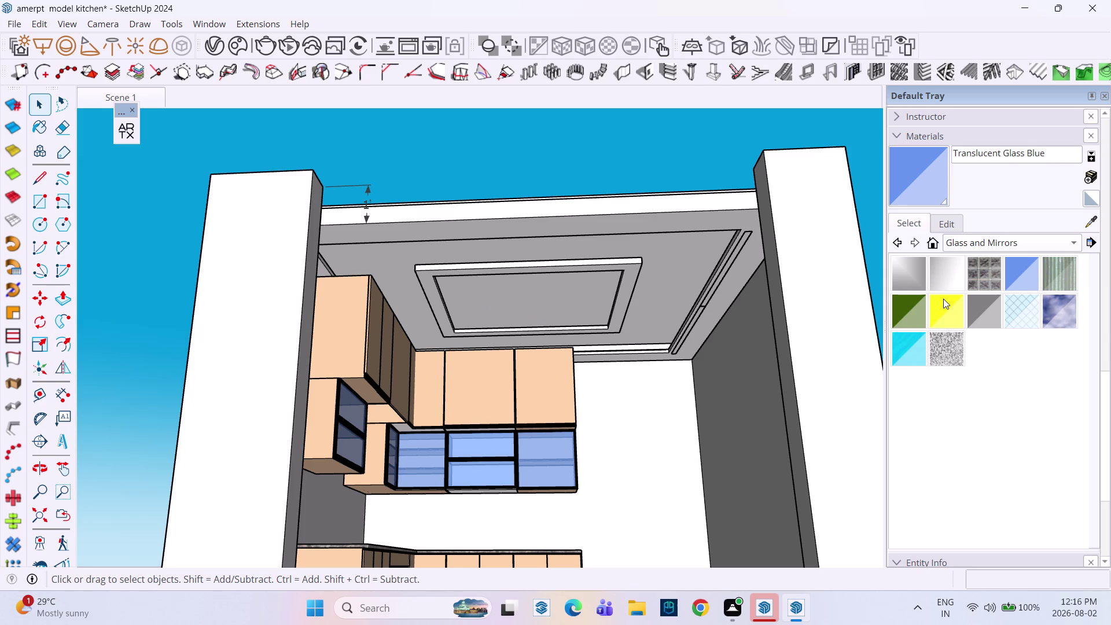
Paint the false ceiling with pale yellow Color D02 from the Colors library.
click(1029, 240)
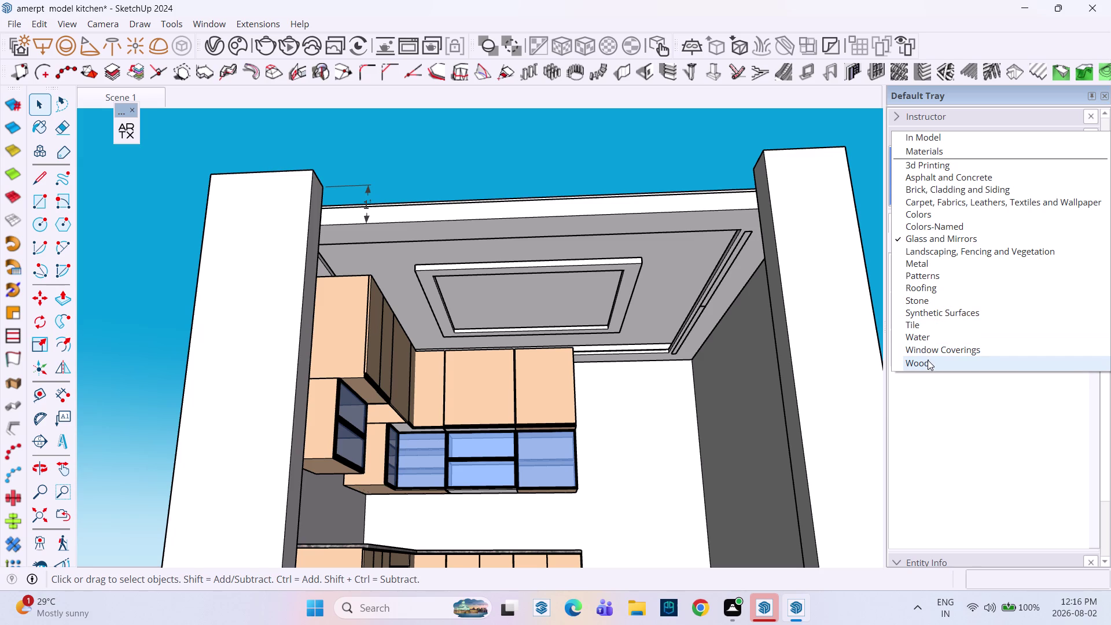
click(935, 213)
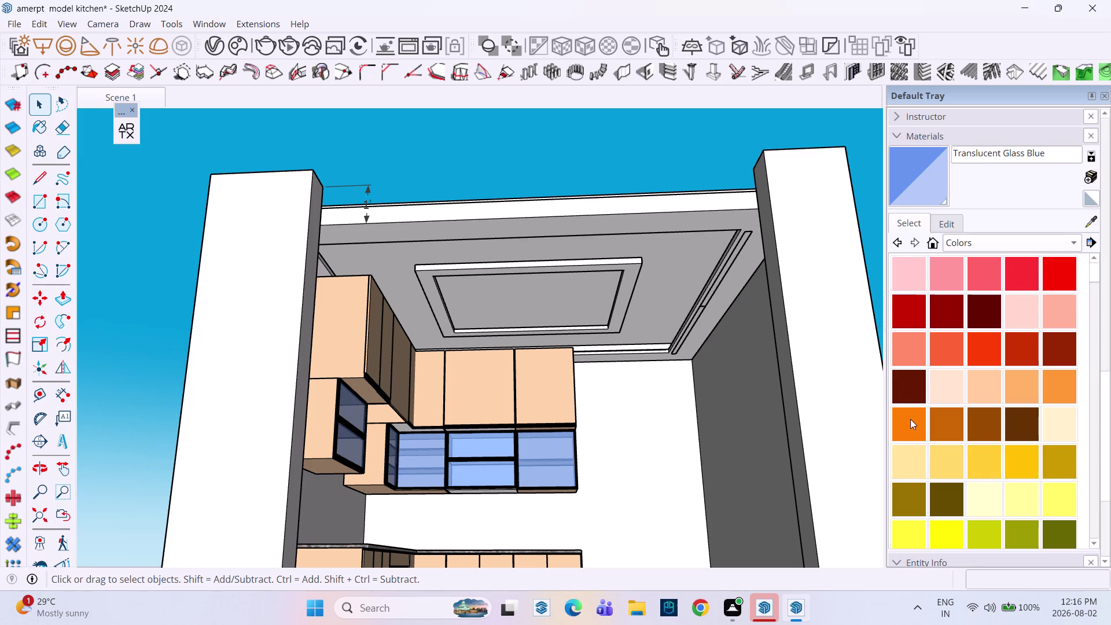
click(905, 456)
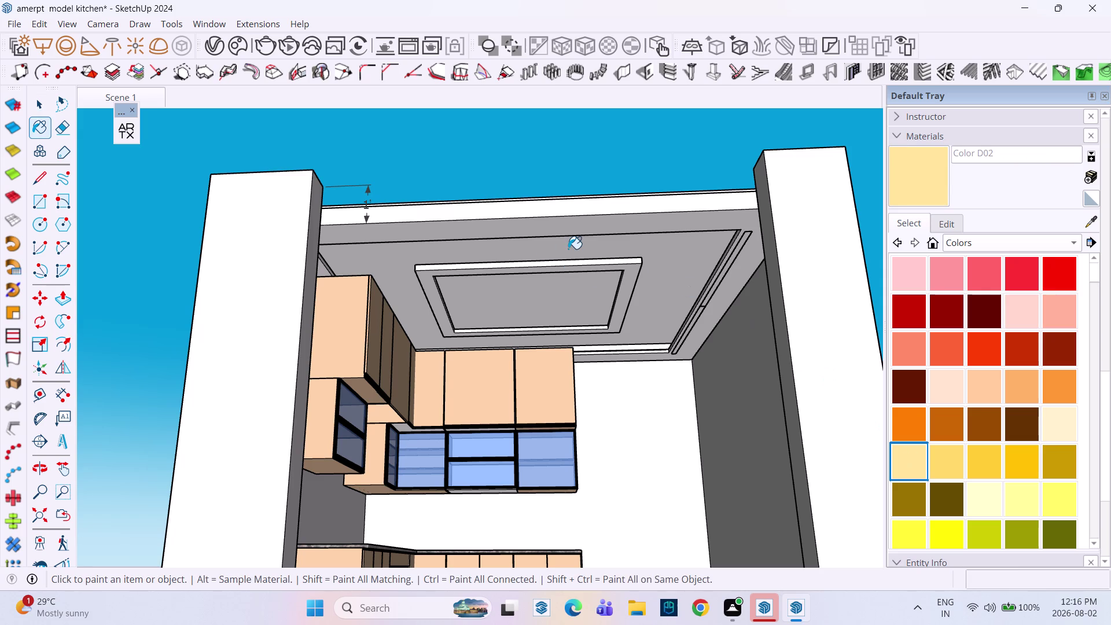
click(568, 248)
click(564, 266)
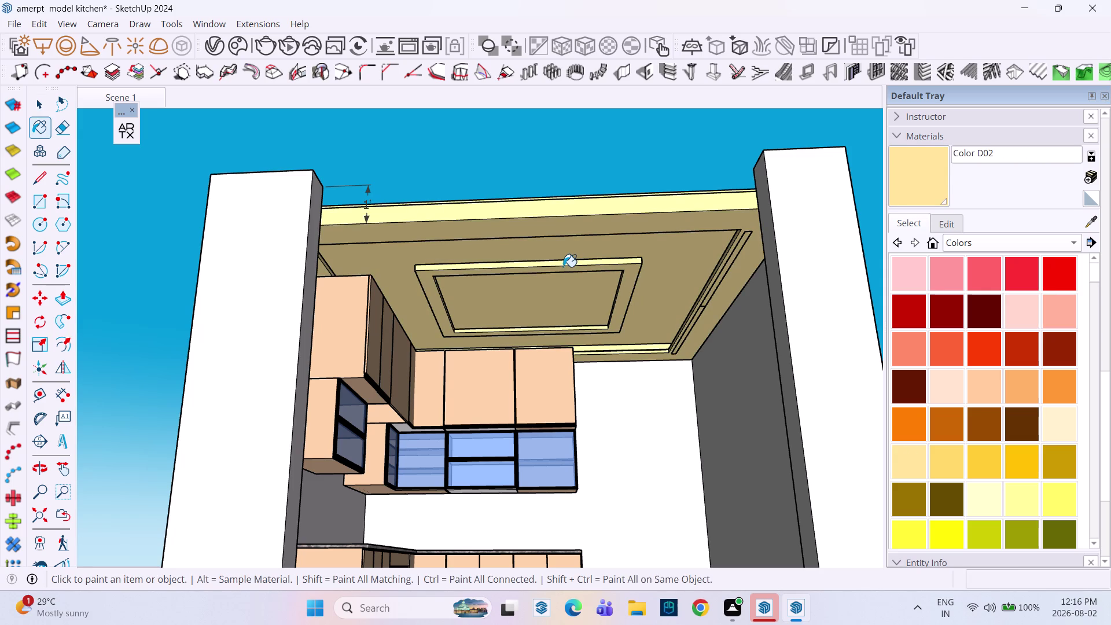
Repaint two ceiling panels with light peach Color C01.
click(942, 388)
click(549, 227)
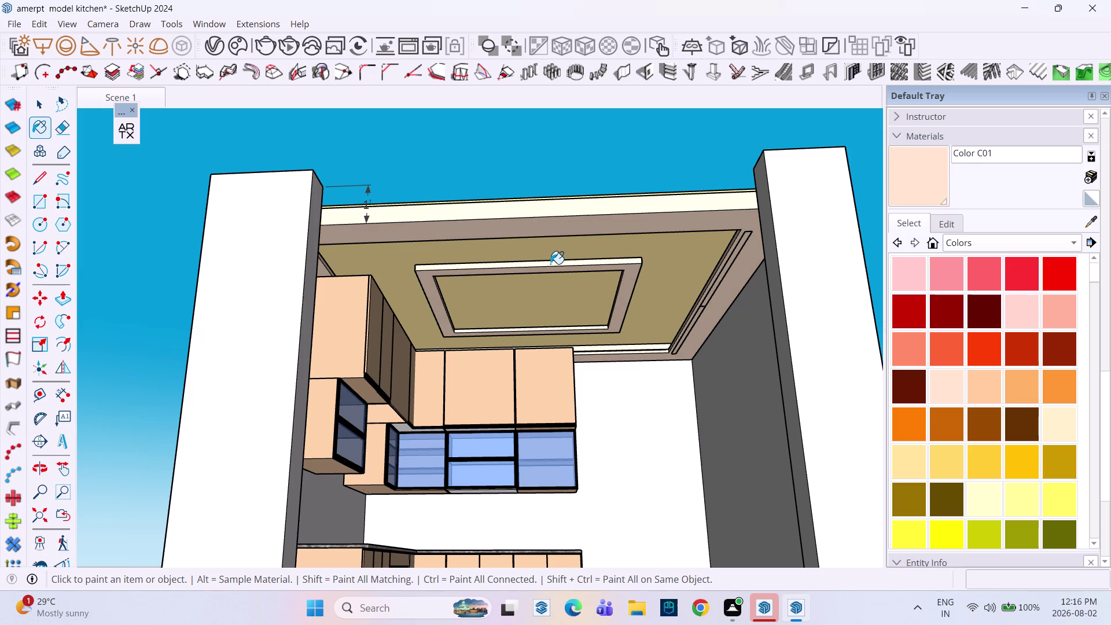
click(552, 288)
Paint a kitchen wall with pale yellow Color D02.
middle_drag(610, 277, 602, 275)
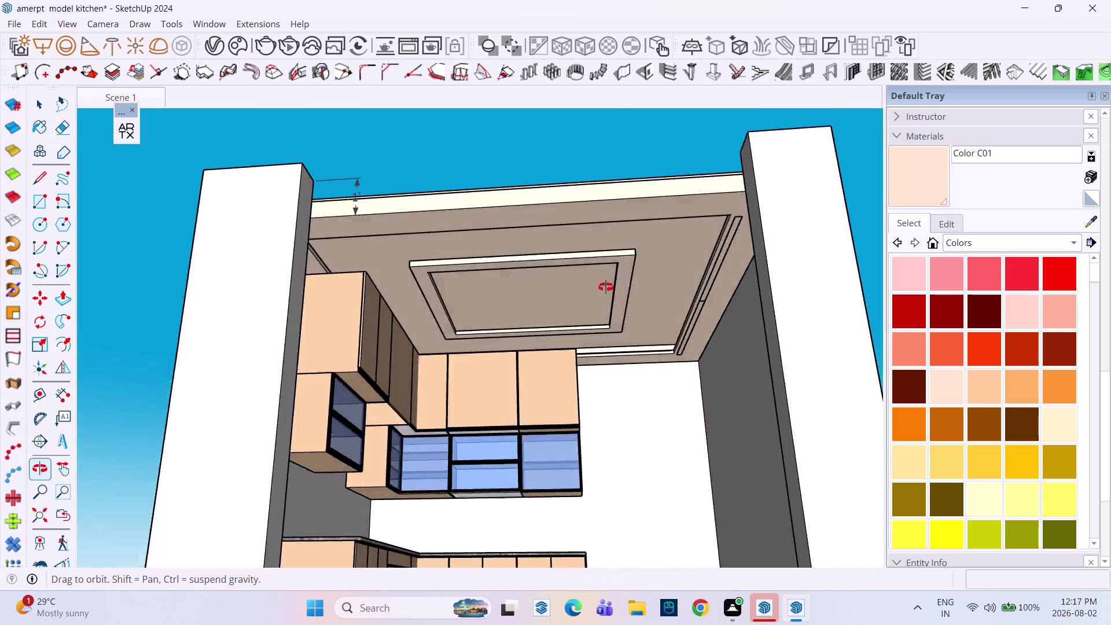
middle_drag(602, 274, 621, 353)
scroll(down, 3)
middle_drag(586, 388, 594, 424)
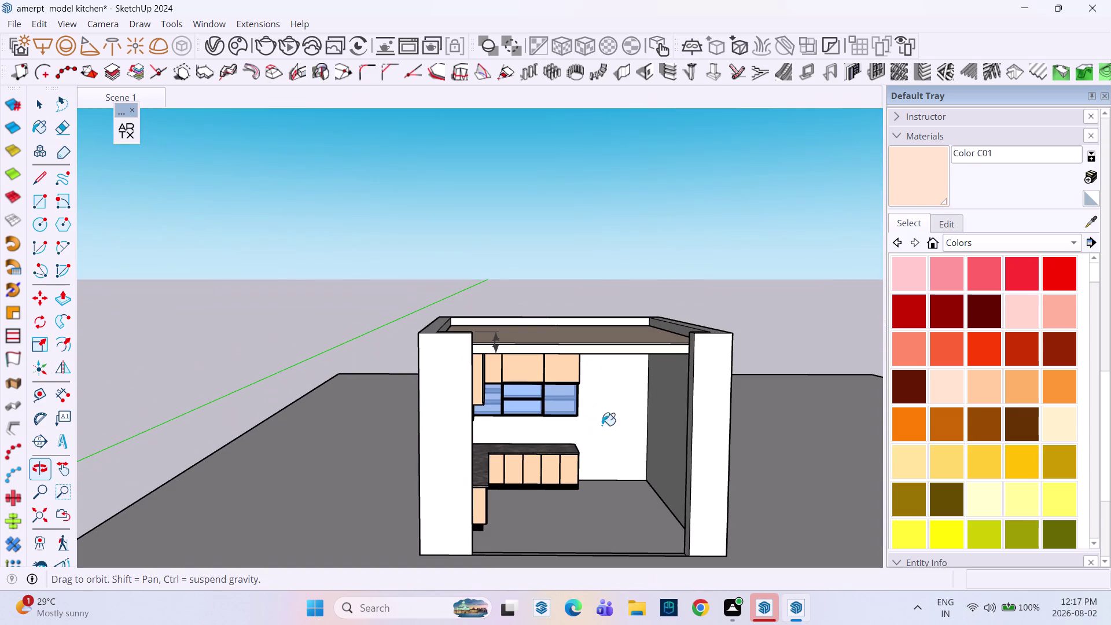
click(911, 460)
click(615, 412)
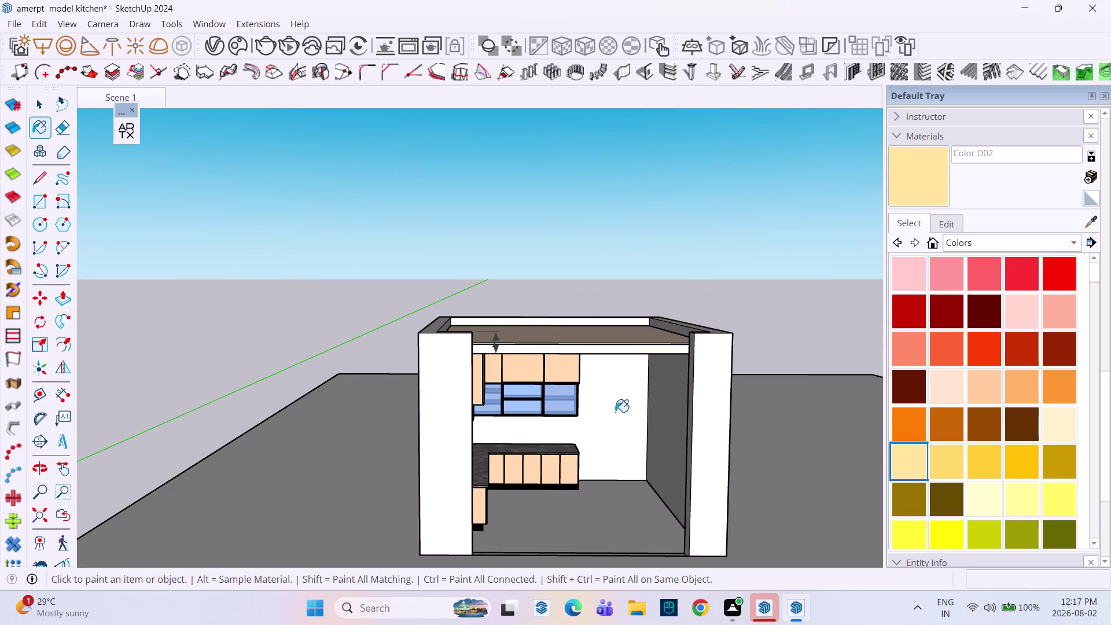
Try several colours, then paint the ceiling trim strip a near-white light grey.
middle_drag(580, 441, 486, 426)
scroll(up, 3)
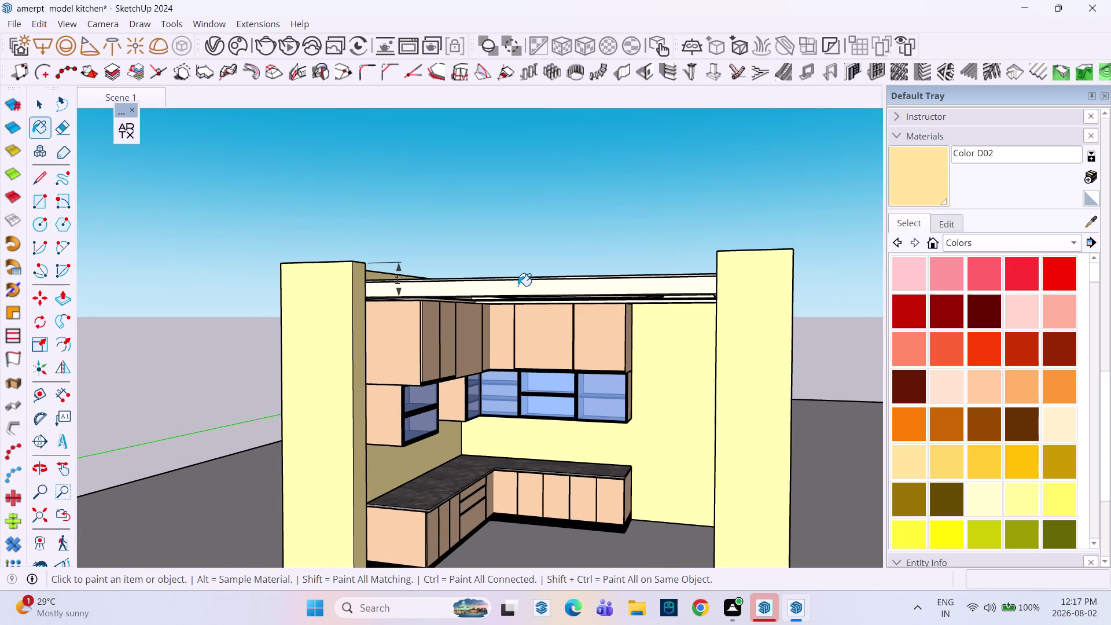
click(908, 346)
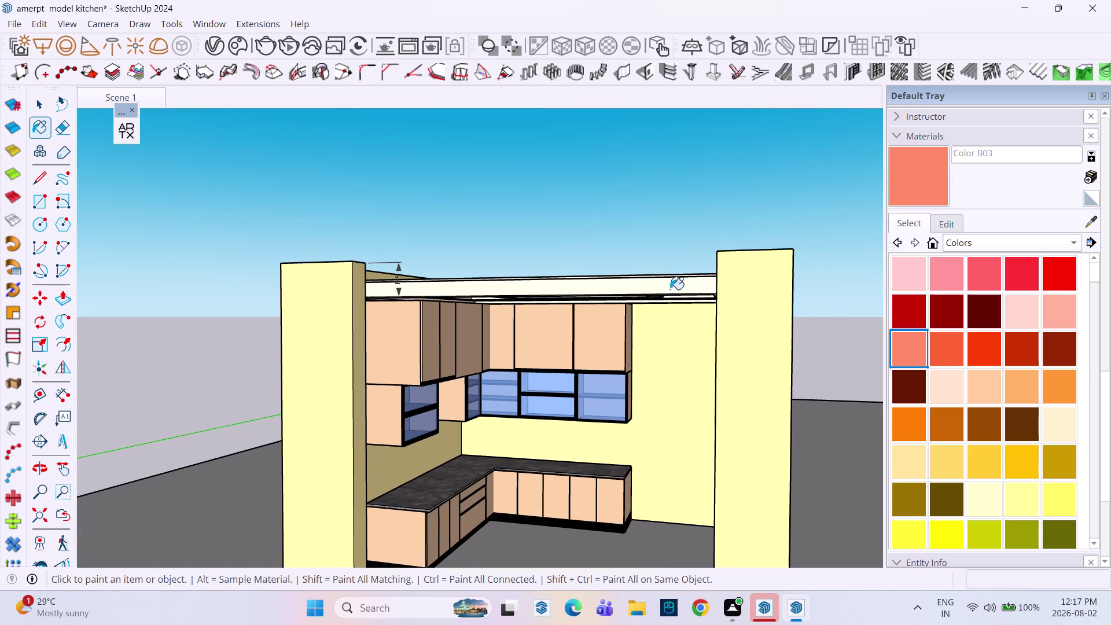
click(992, 499)
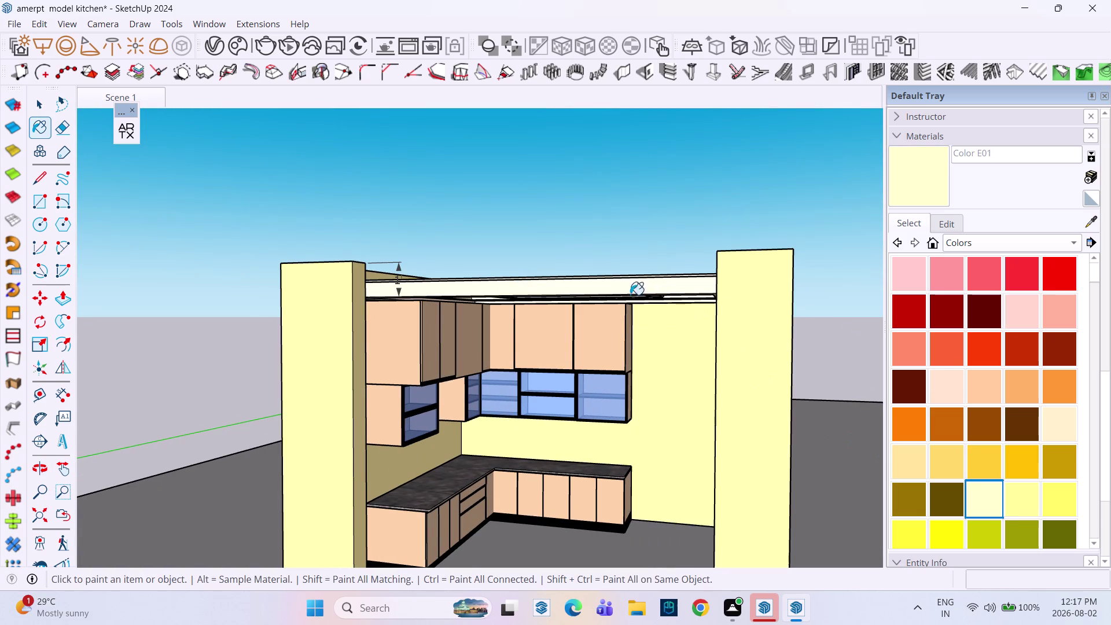
click(617, 280)
scroll(down, 3)
scroll(down, 3)
scroll(up, 3)
scroll(down, 3)
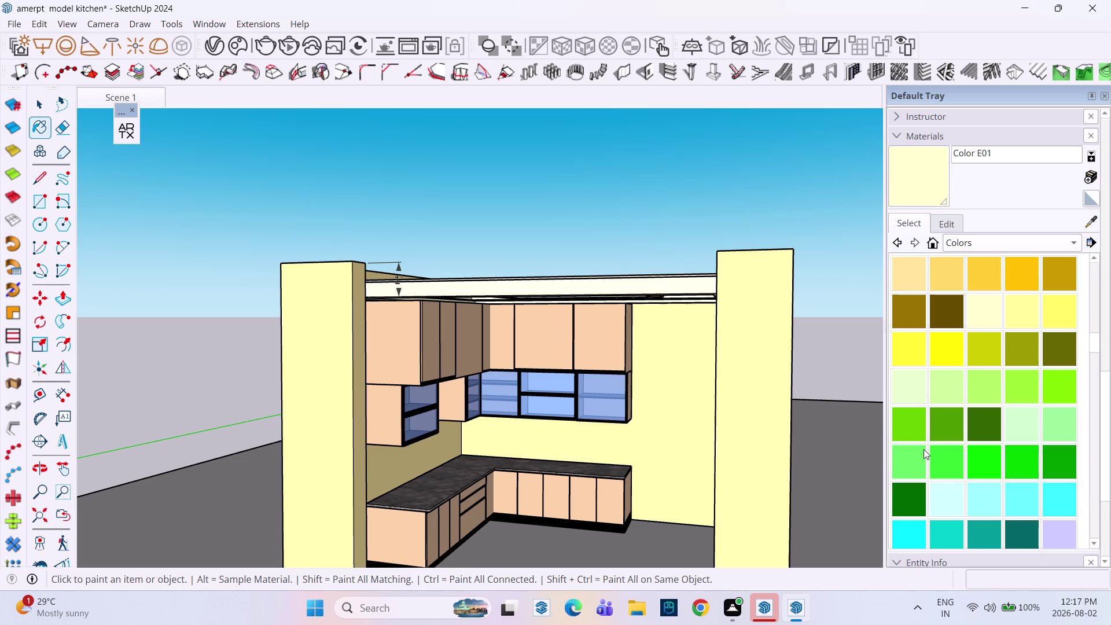
scroll(down, 3)
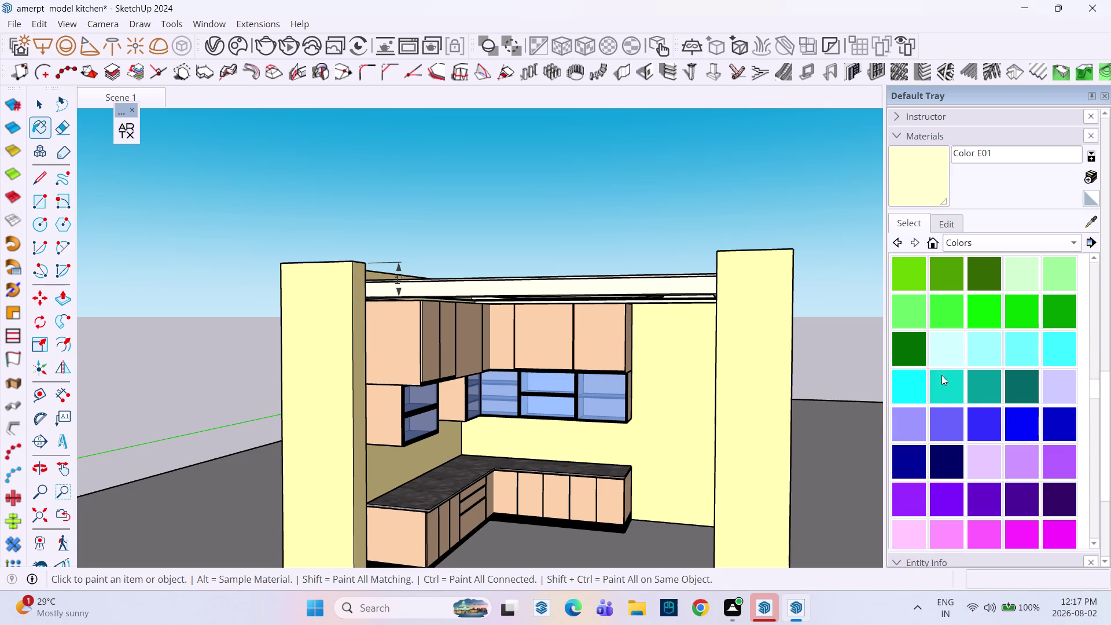
scroll(down, 3)
scroll(down, 3)
scroll(down, 3)
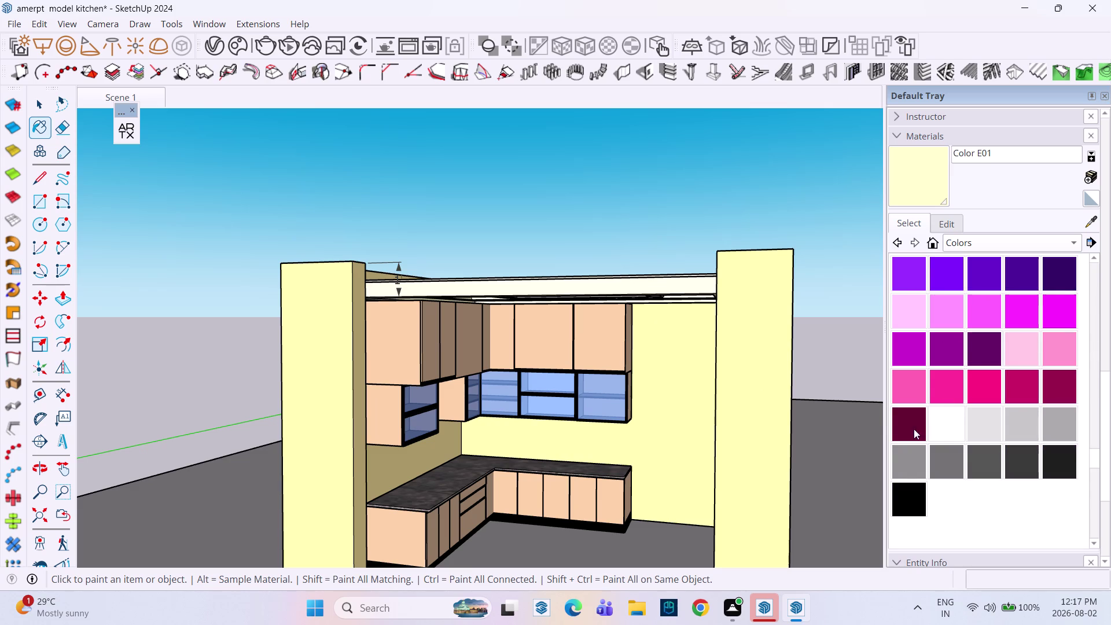
click(948, 424)
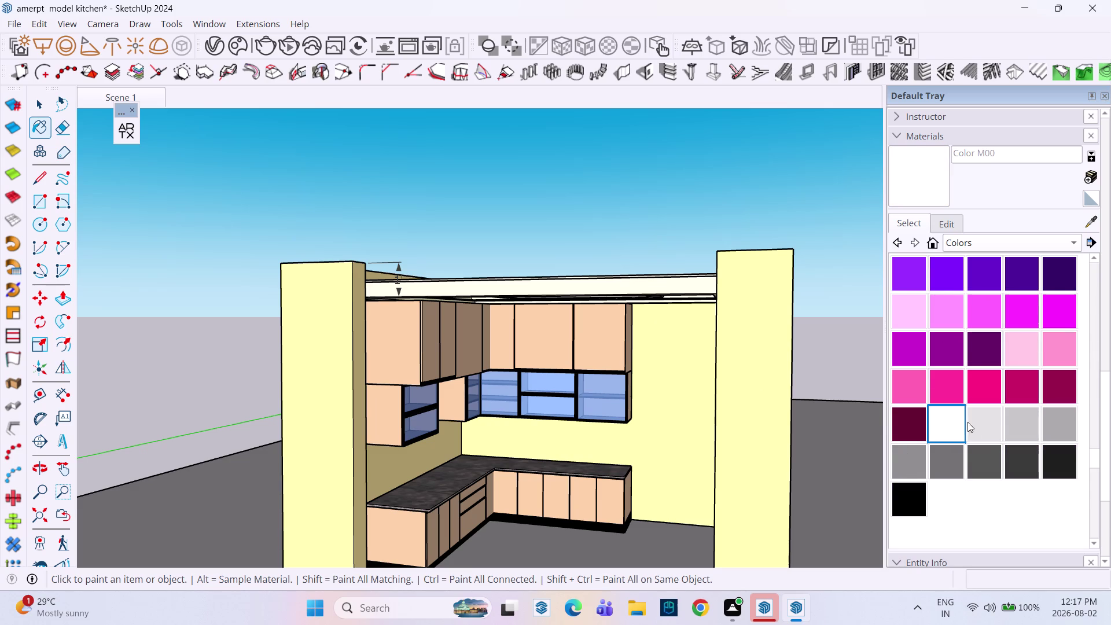
click(988, 429)
click(596, 283)
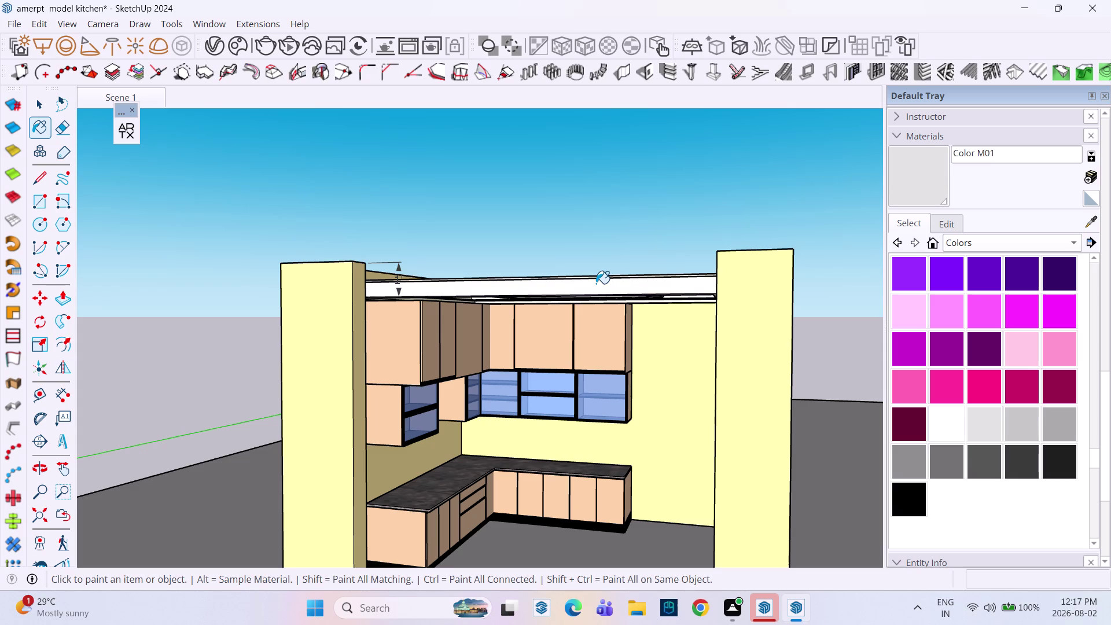
Orbit beneath the cove ceiling to inspect the trim and upper cabinets.
middle_drag(600, 347, 637, 292)
scroll(up, 3)
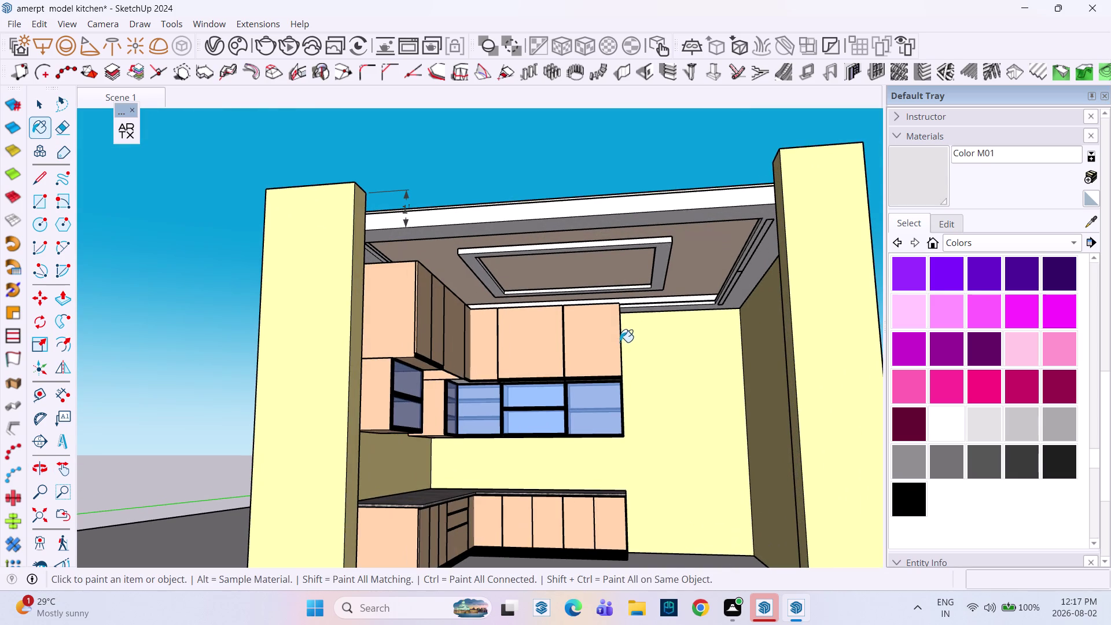
middle_drag(621, 331, 597, 253)
scroll(up, 3)
middle_drag(593, 253, 606, 286)
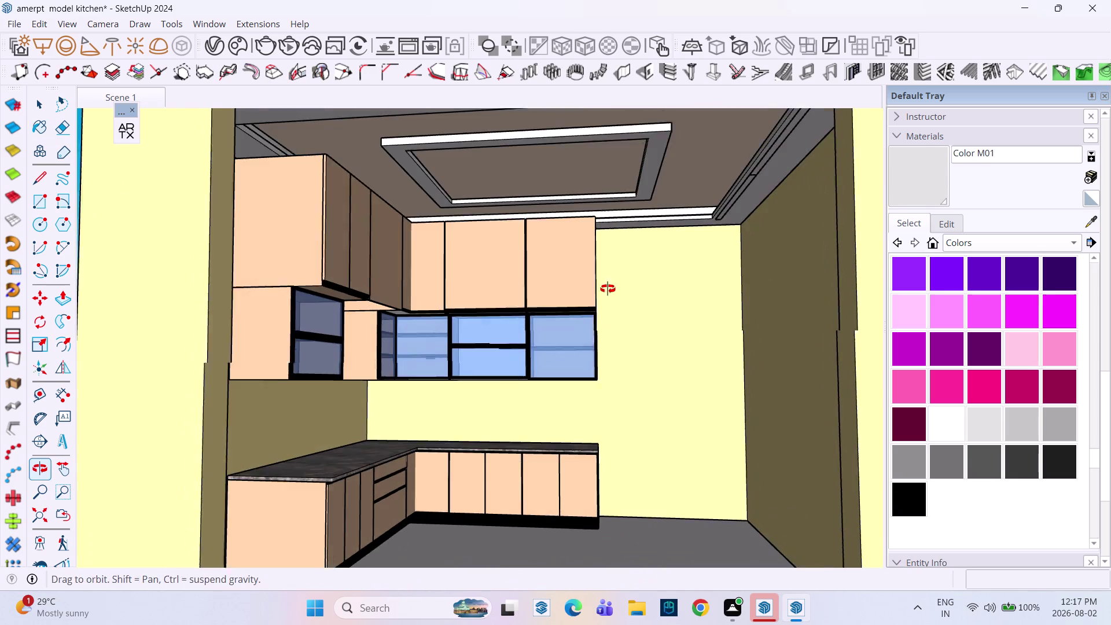
middle_drag(606, 287, 608, 290)
scroll(down, 3)
middle_drag(609, 381, 609, 408)
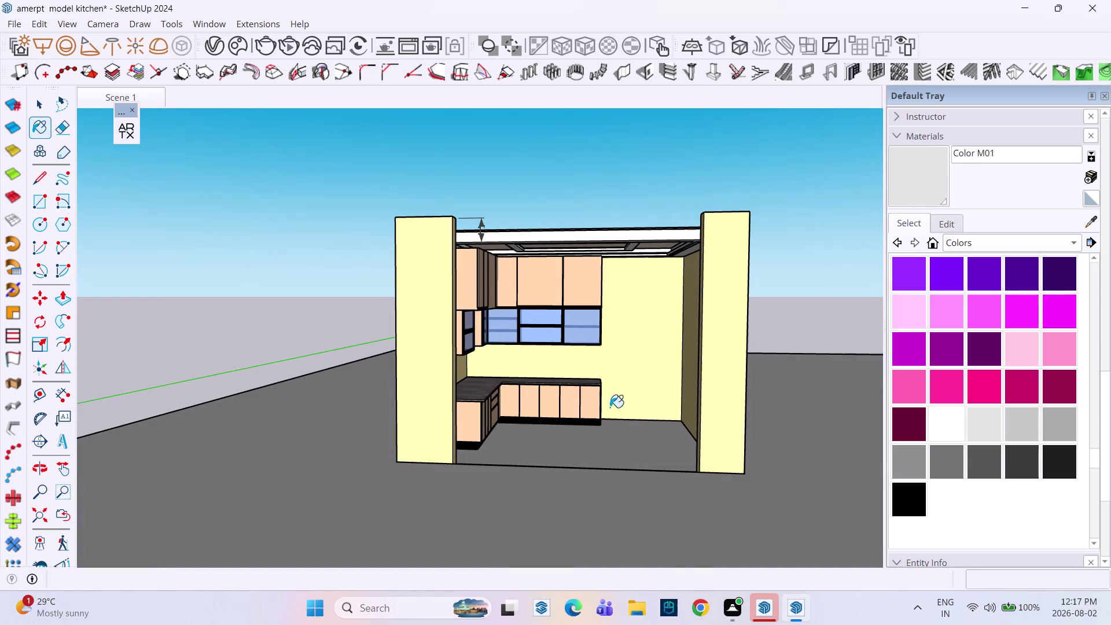
Start a floor rectangle at the back-left wall corner of the kitchen.
key(Escape)
key(r)
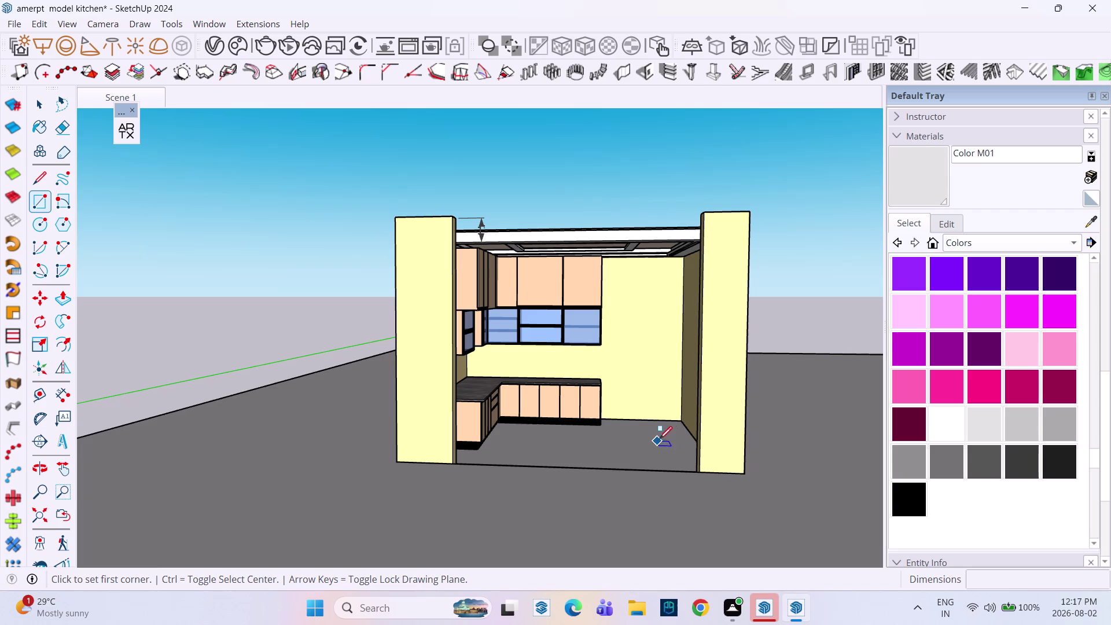
click(677, 422)
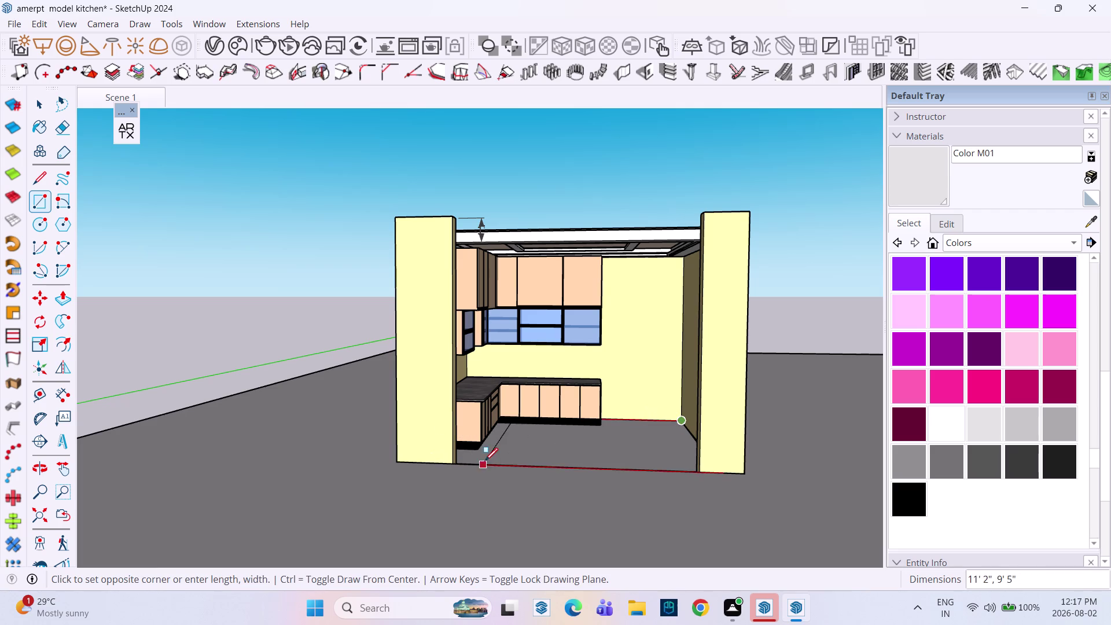
middle_drag(507, 458, 327, 458)
scroll(up, 3)
middle_drag(428, 429, 348, 441)
scroll(up, 3)
scroll(up, 3)
middle_drag(400, 453, 362, 474)
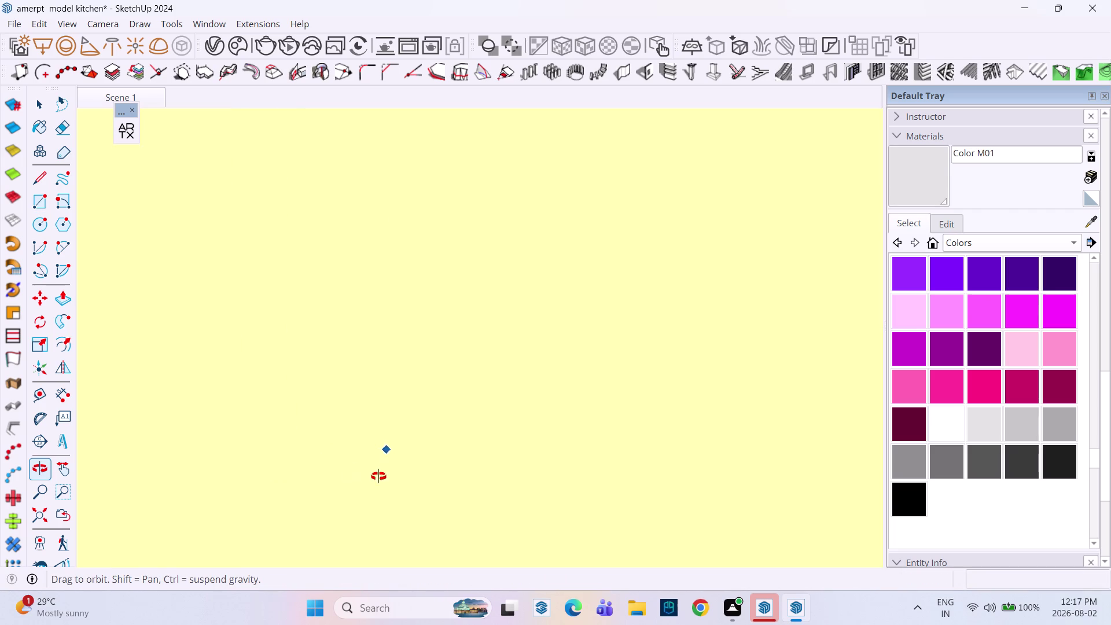
middle_drag(361, 474, 406, 481)
scroll(up, 3)
middle_drag(329, 466, 276, 472)
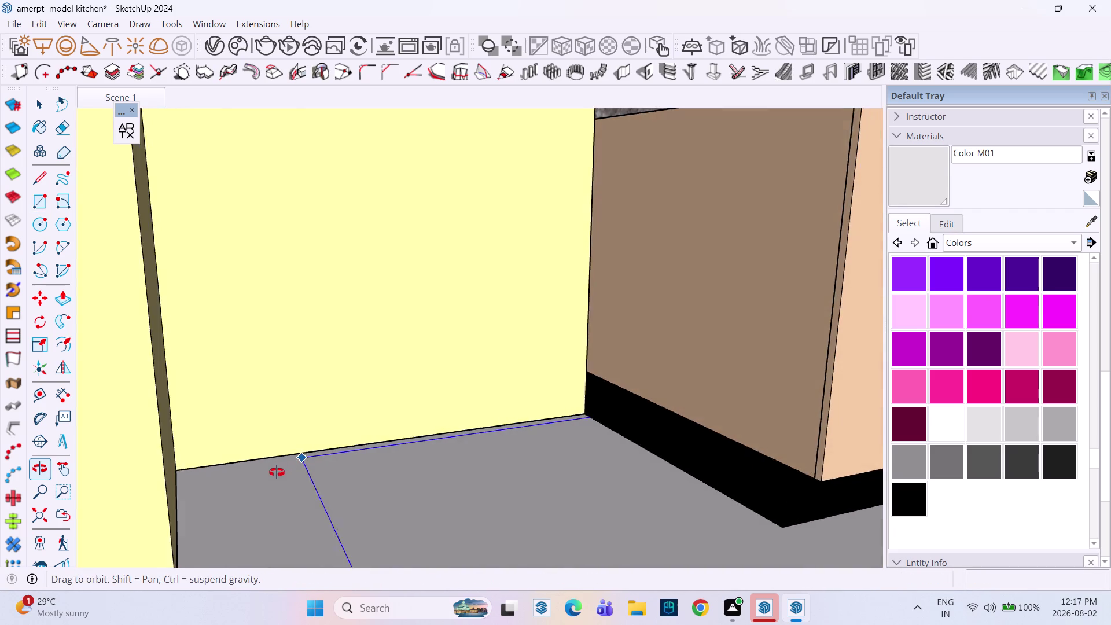
middle_drag(277, 472, 263, 470)
scroll(up, 3)
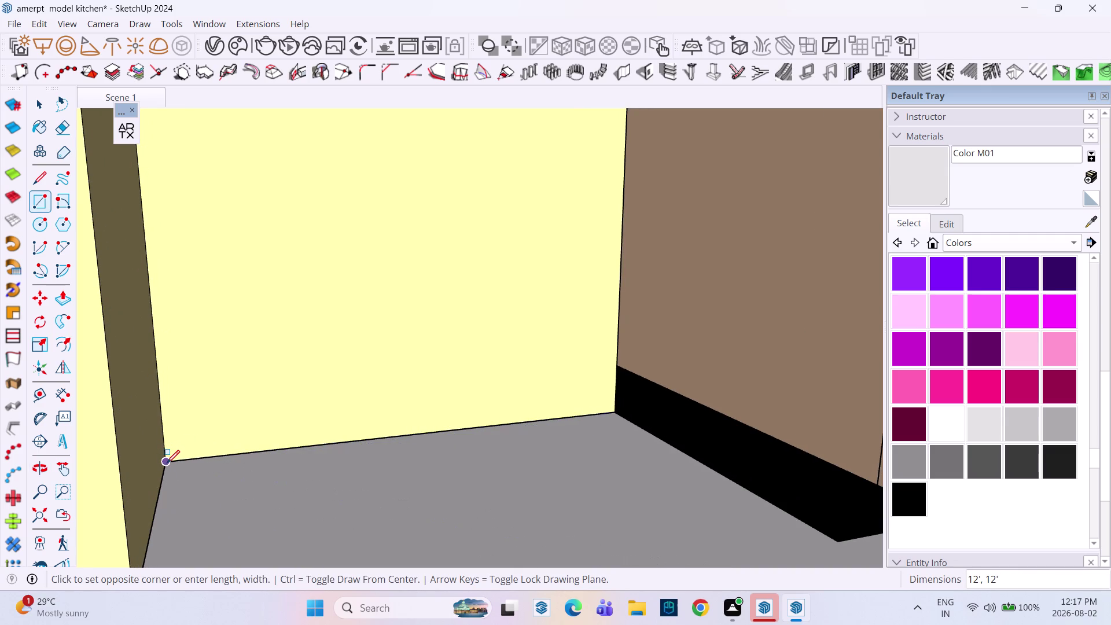
click(167, 464)
click(170, 460)
scroll(down, 3)
scroll(up, 3)
scroll(down, 3)
Finish the floor rectangle at the far wall corner on the counter side.
middle_drag(643, 487, 1036, 473)
scroll(down, 3)
middle_drag(1110, 459, 318, 436)
middle_drag(856, 434, 769, 434)
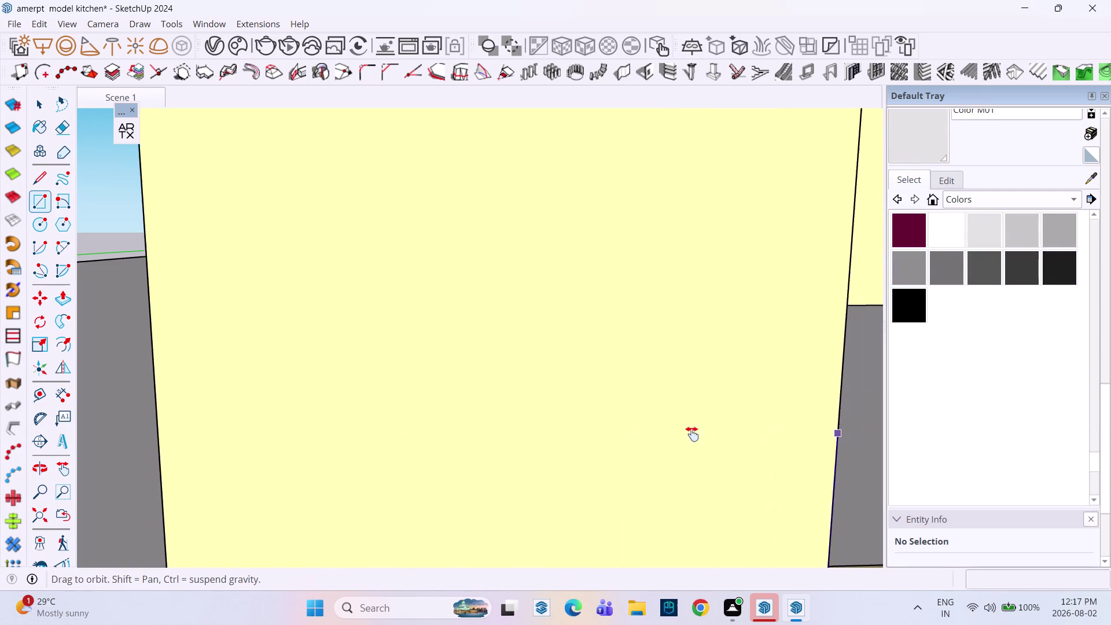
middle_drag(769, 434, 302, 432)
middle_click(302, 432)
middle_drag(637, 386, 597, 399)
scroll(up, 3)
middle_drag(747, 345, 504, 344)
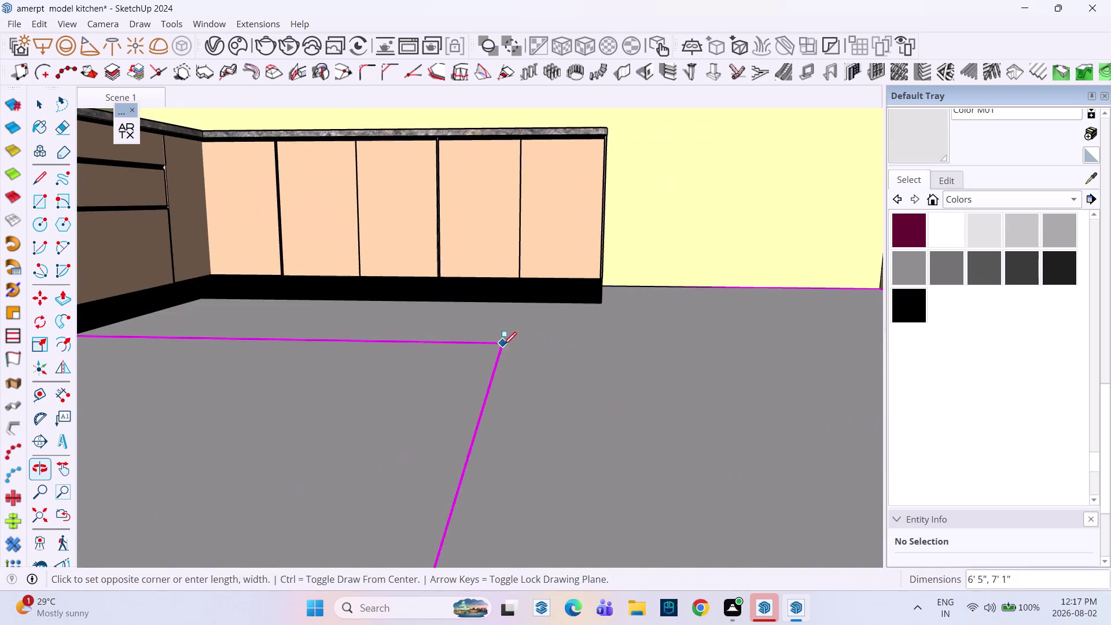
middle_drag(549, 346, 733, 332)
middle_drag(748, 301, 702, 302)
scroll(up, 3)
scroll(up, 3)
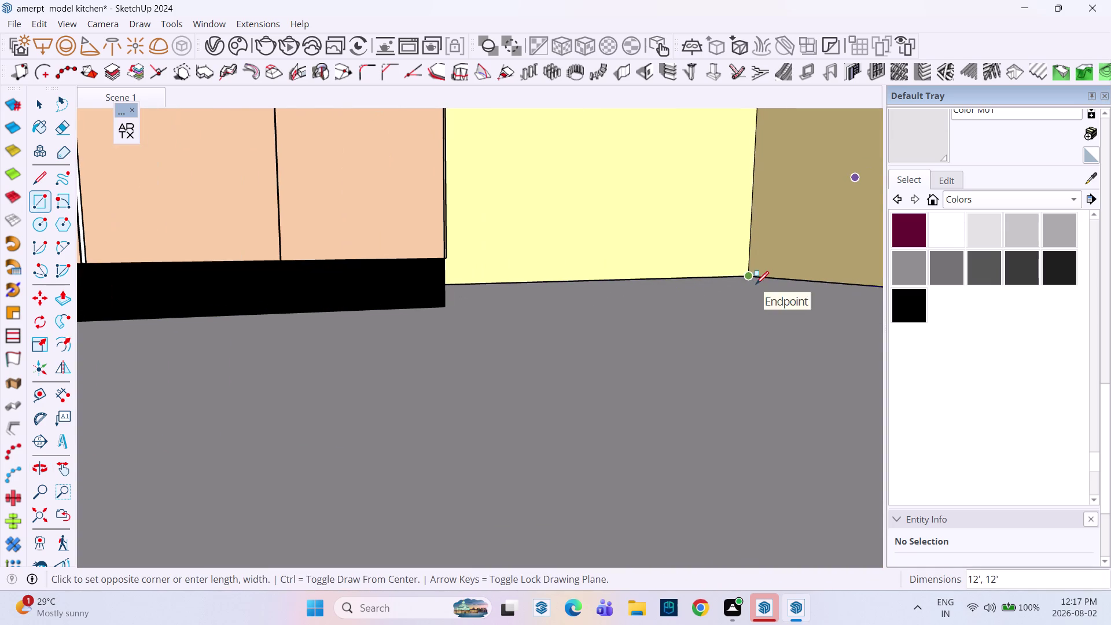
click(748, 275)
Select the new floor face with its edges and make it a group.
key(space)
double_click(688, 324)
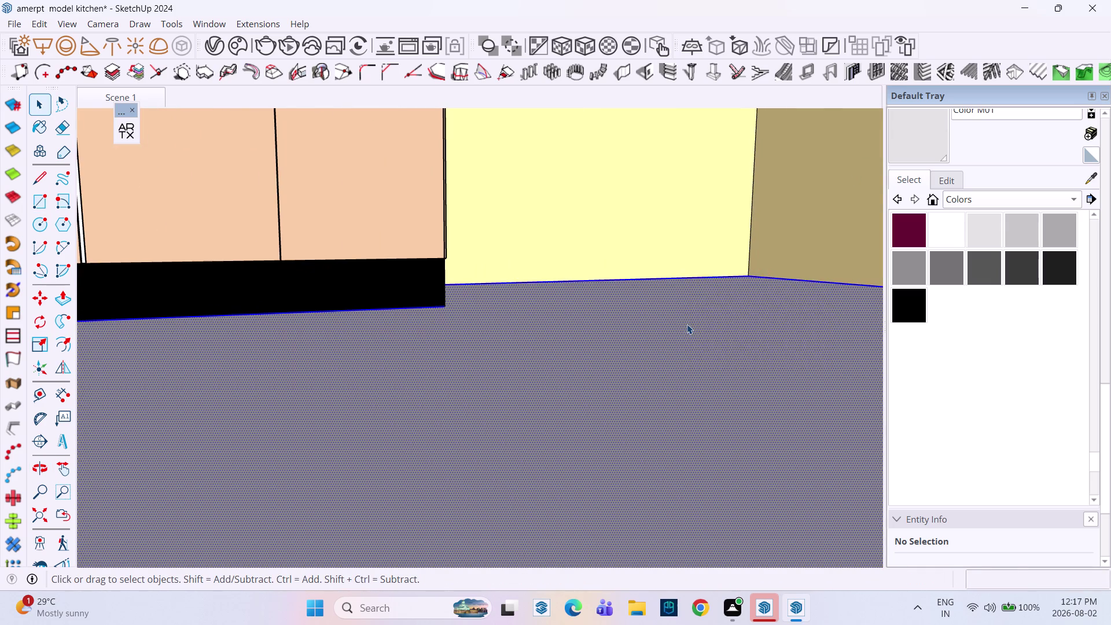
right_click(687, 325)
click(729, 140)
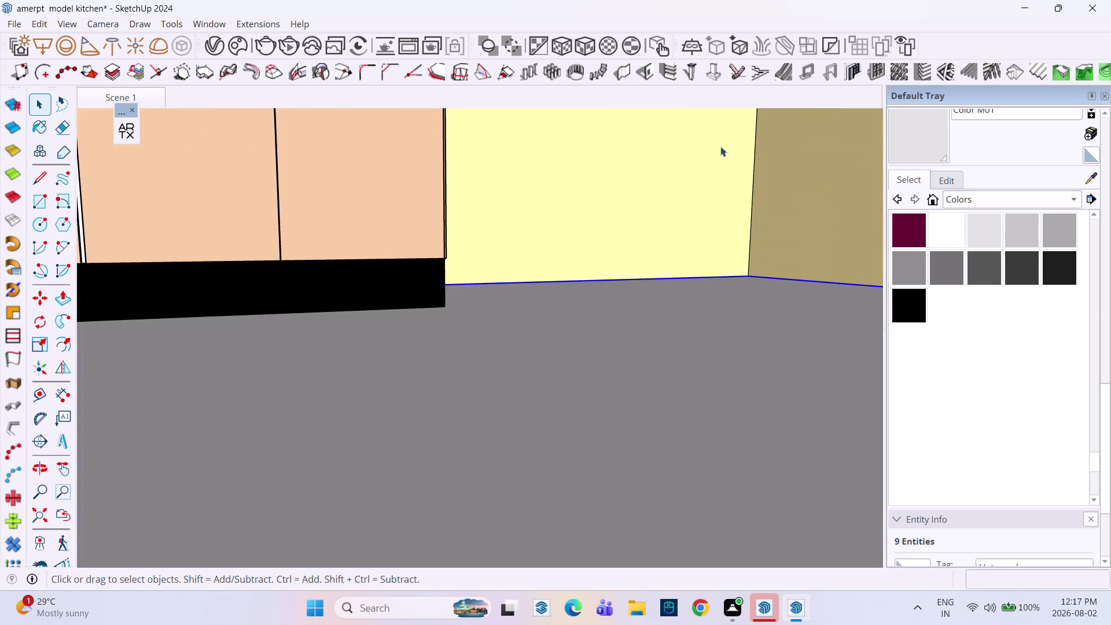
Inside the floor group, push/pull the floor face up 1 mm.
double_click(651, 383)
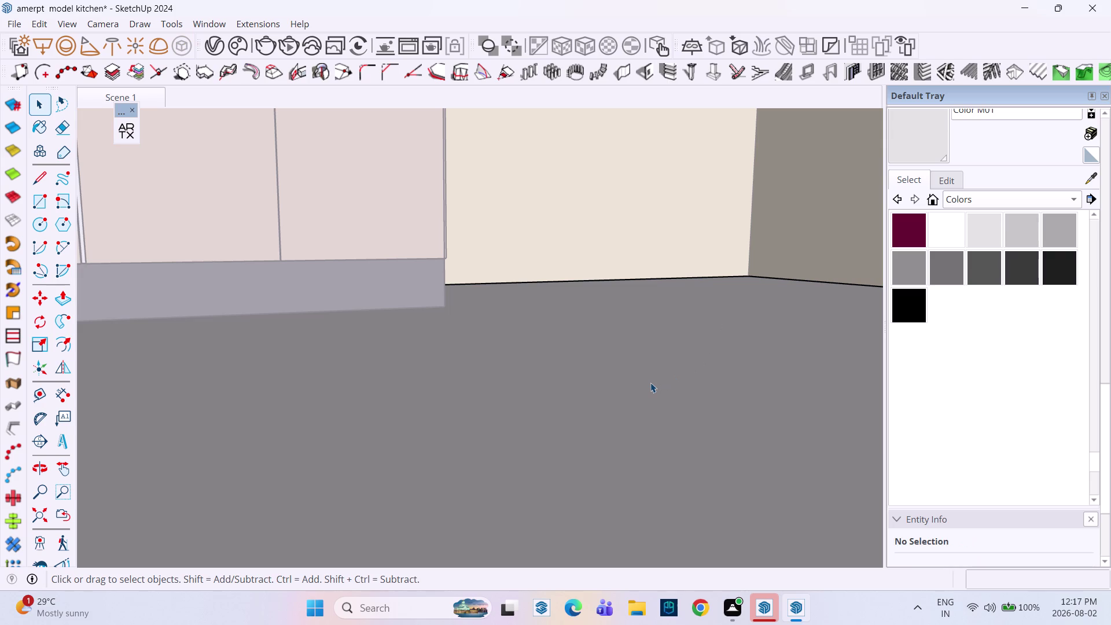
key(p)
click(650, 383)
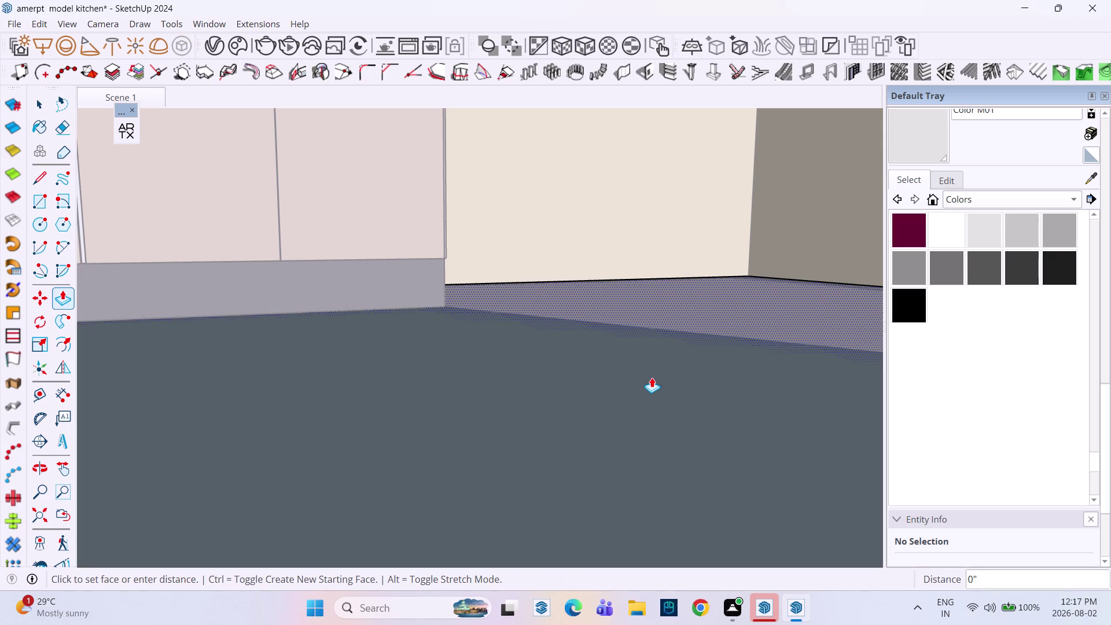
key(1)
text(mm)
key(Return)
key(space)
scroll(up, 3)
scroll(down, 3)
scroll(down, 3)
middle_drag(652, 377, 665, 513)
scroll(down, 3)
scroll(up, 3)
scroll(down, 3)
scroll(down, 3)
middle_drag(647, 418, 641, 420)
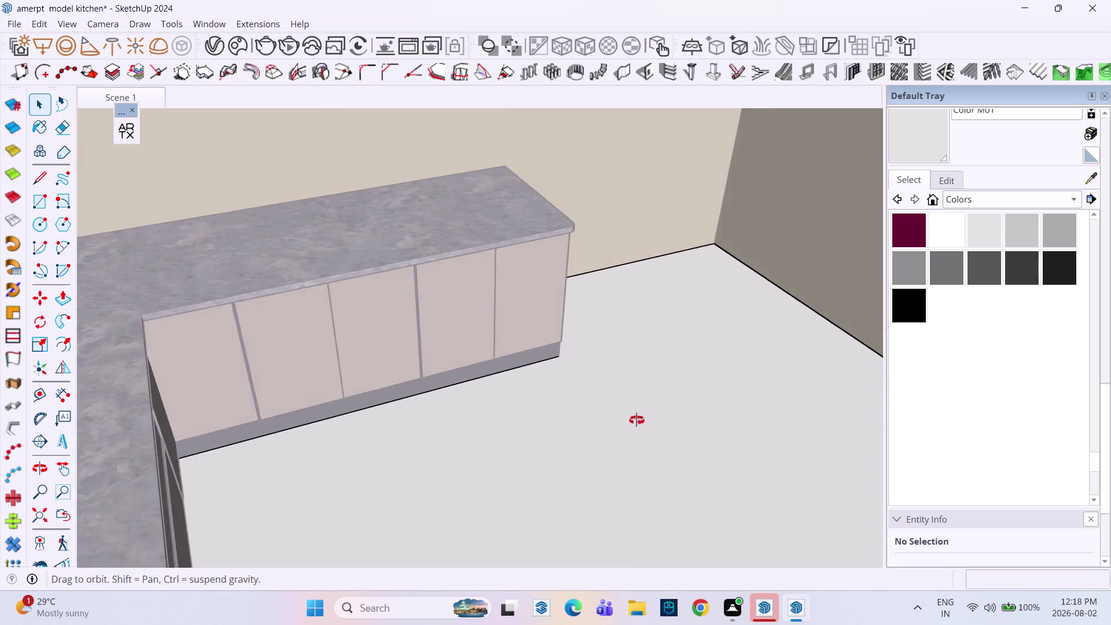
Apply the Marble Carrara Gold Floor Tile material from the Tile collection to the floor.
middle_drag(642, 419, 573, 424)
click(574, 420)
key(Escape)
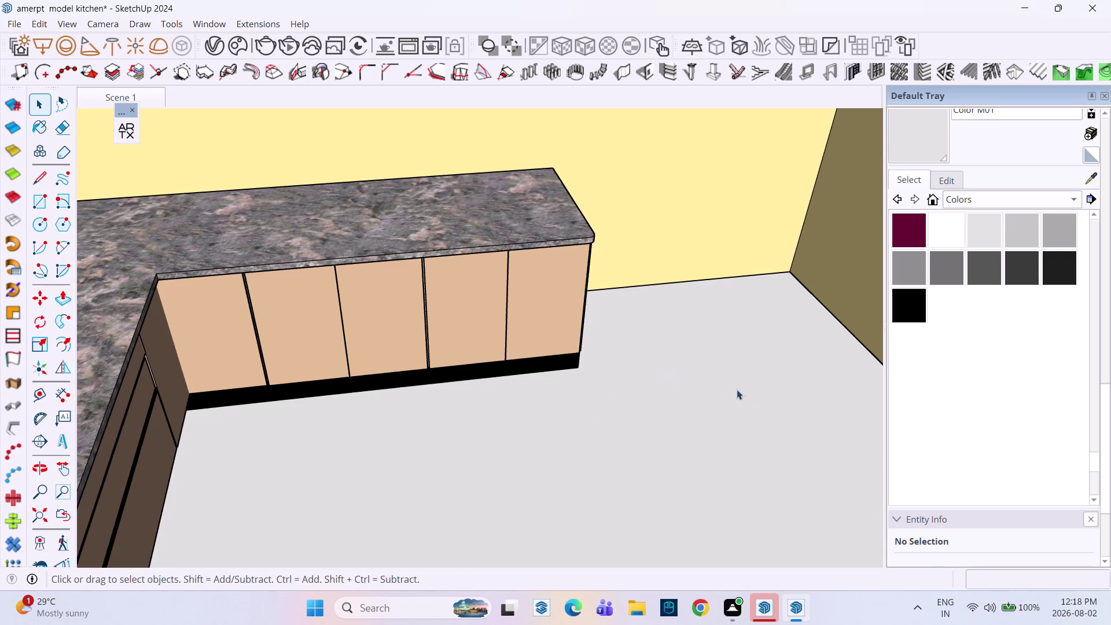
click(985, 197)
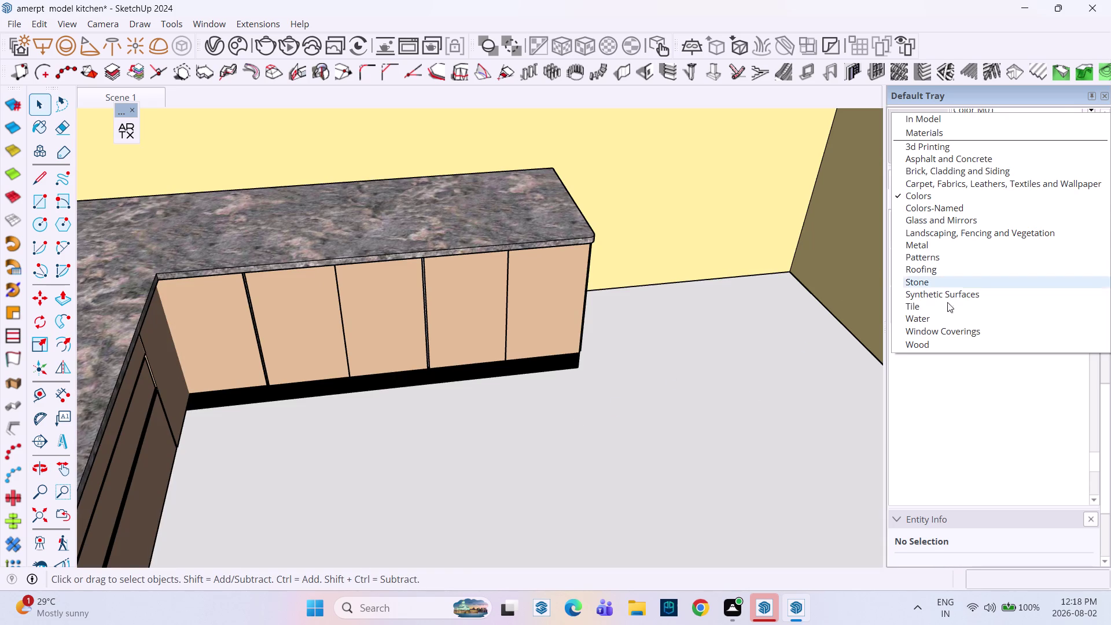
click(916, 308)
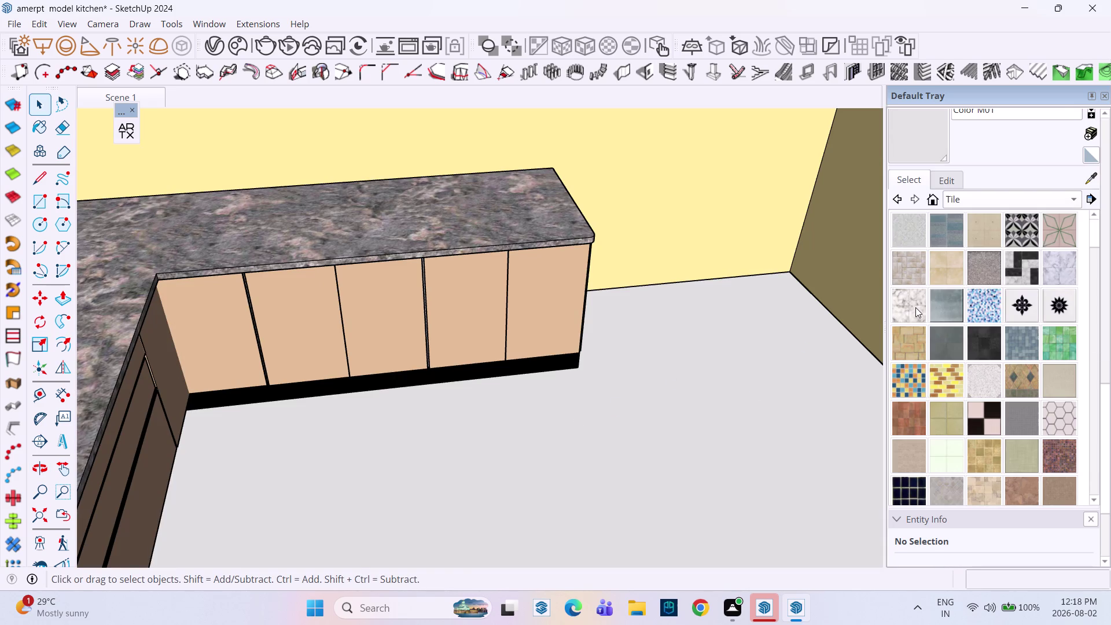
click(909, 313)
click(689, 454)
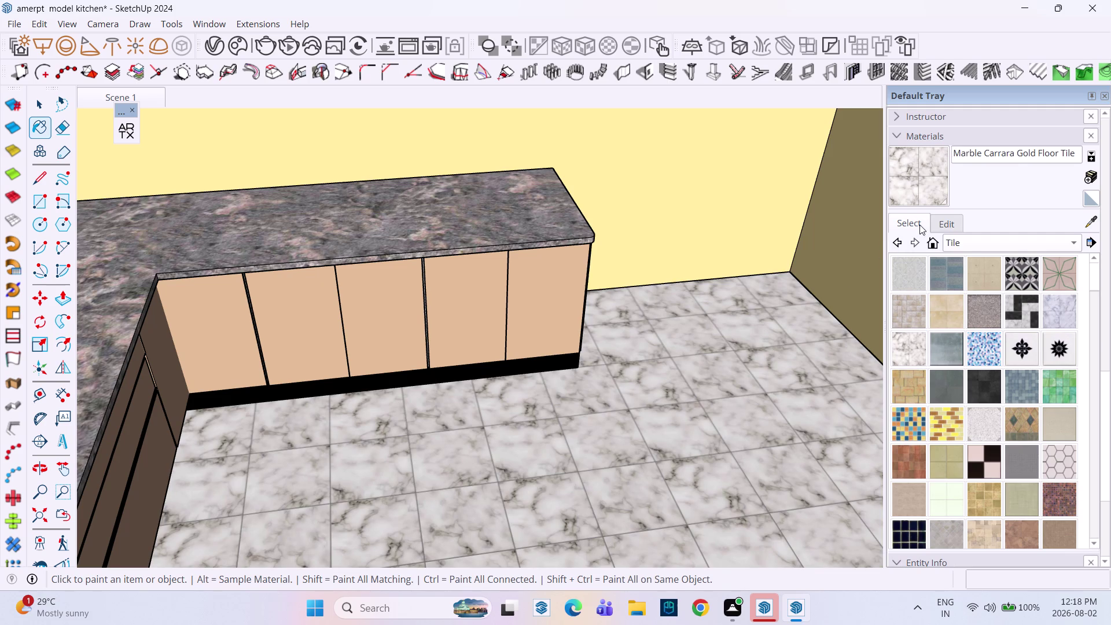
Set the tile material's texture width to 3' in the Edit settings.
click(933, 222)
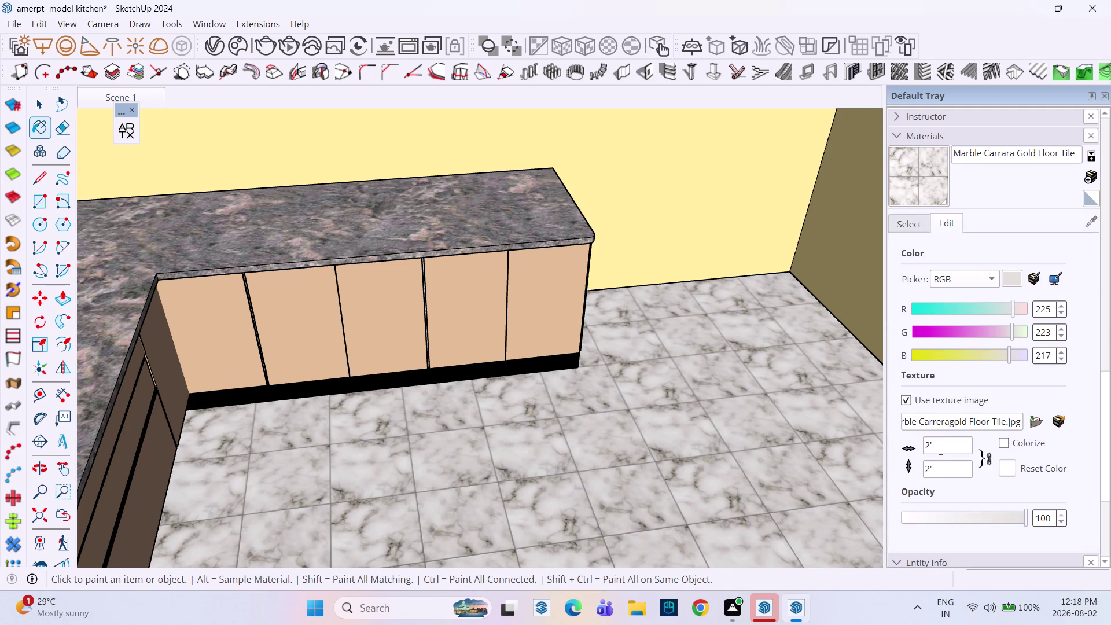
click(940, 449)
key(BackSpace)
key(BackSpace)
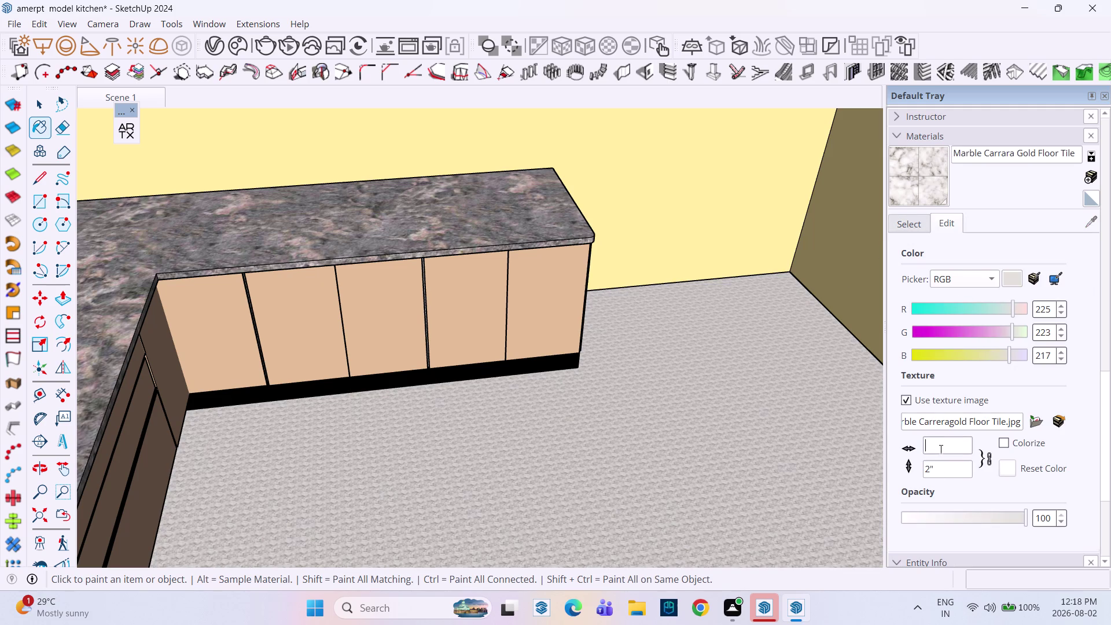
text(3')
key(Return)
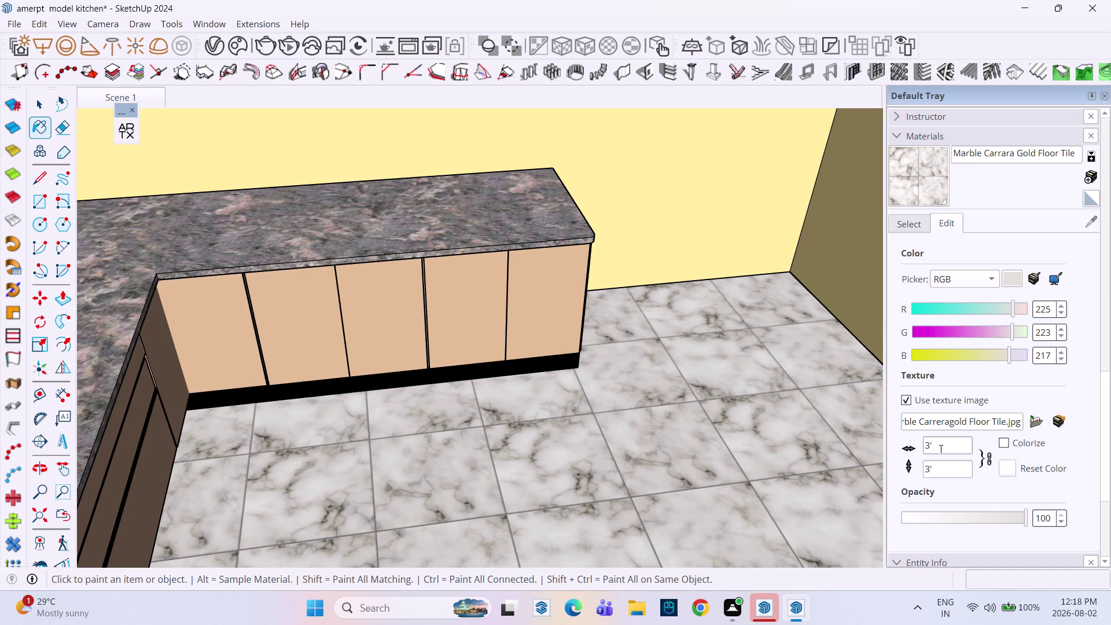
scroll(down, 3)
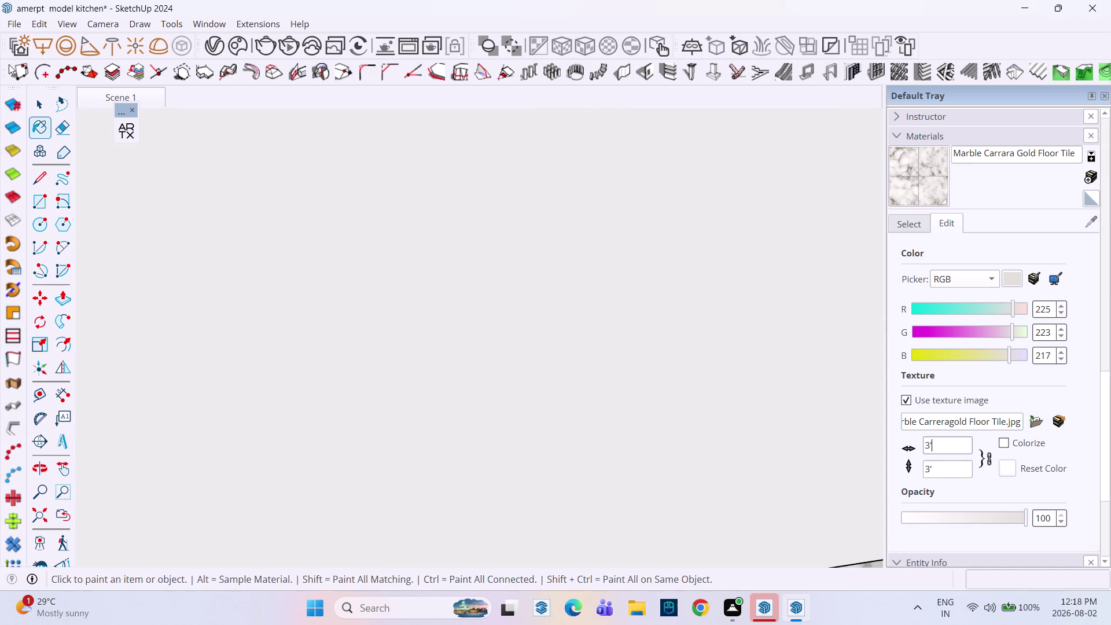
key(Escape)
click(92, 96)
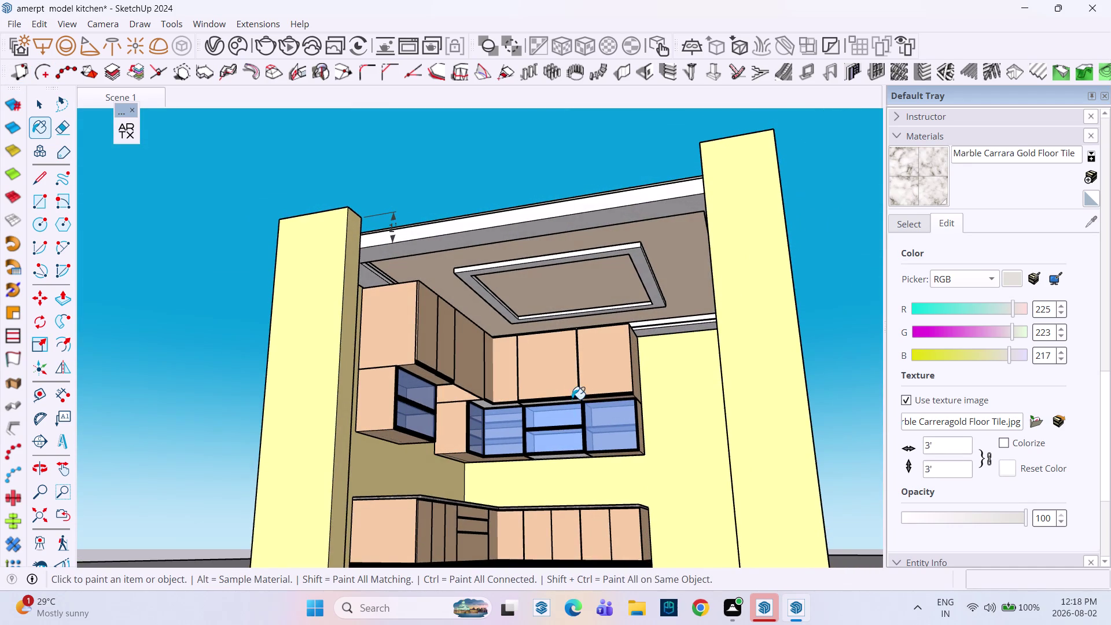
middle_drag(570, 390, 446, 303)
middle_drag(414, 337, 681, 518)
middle_drag(380, 370, 636, 363)
scroll(up, 3)
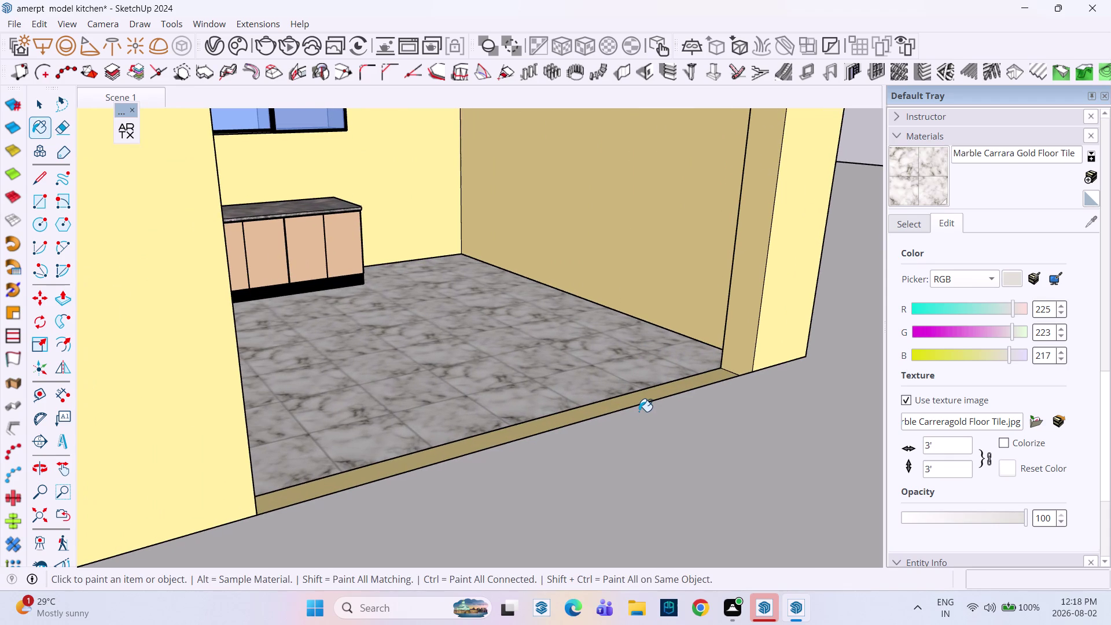
middle_drag(648, 415, 492, 476)
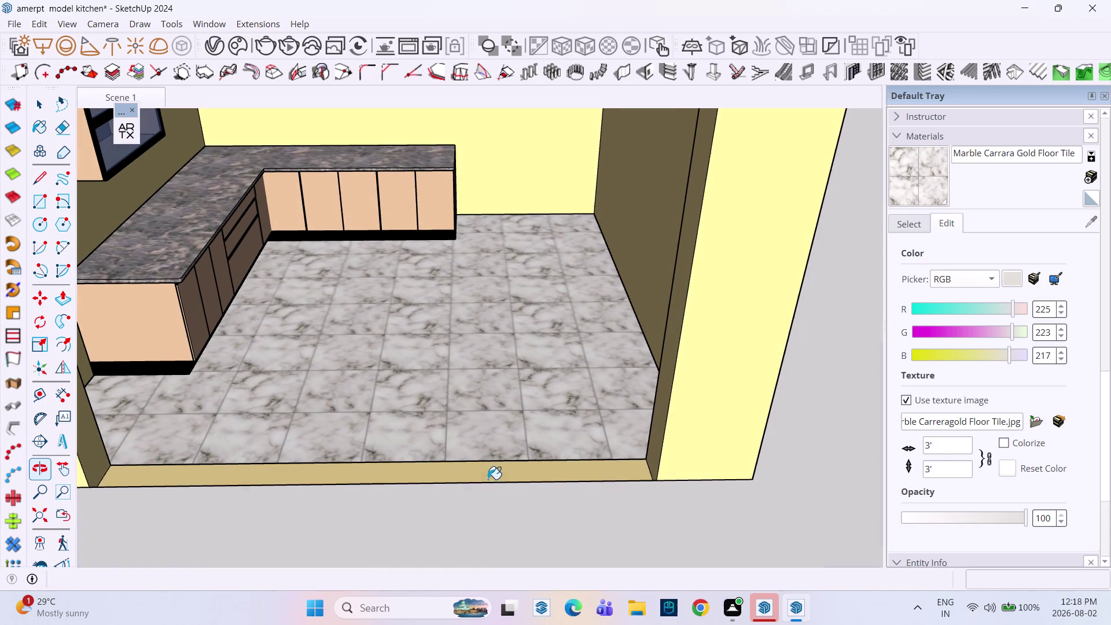
middle_drag(489, 446, 636, 434)
middle_drag(641, 434, 572, 397)
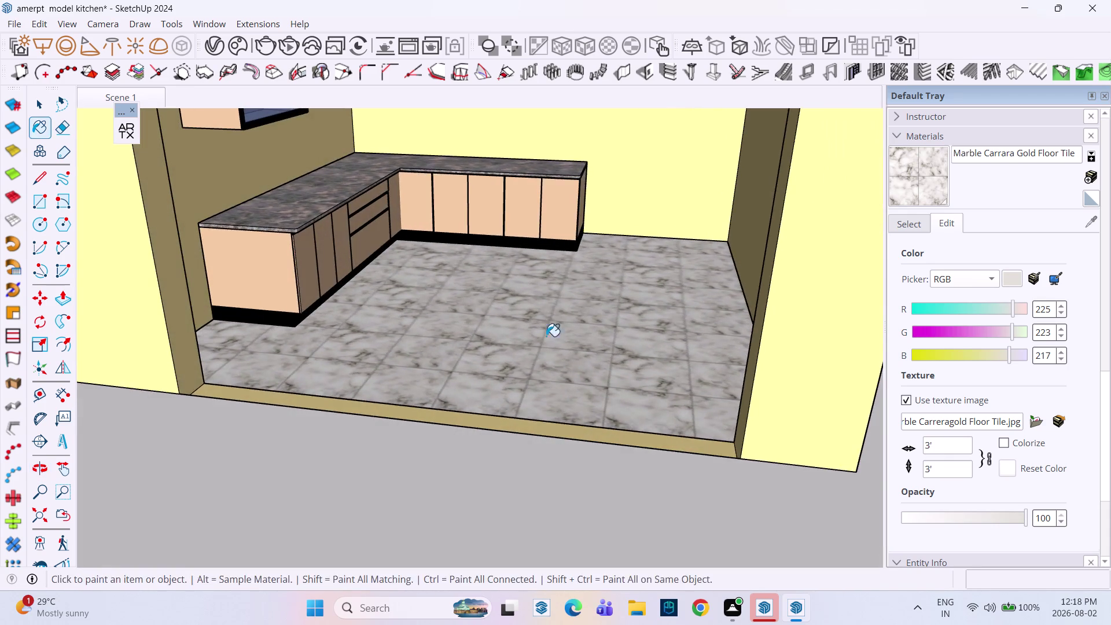
middle_drag(544, 324, 556, 494)
middle_drag(563, 447, 565, 407)
scroll(up, 3)
scroll(up, 3)
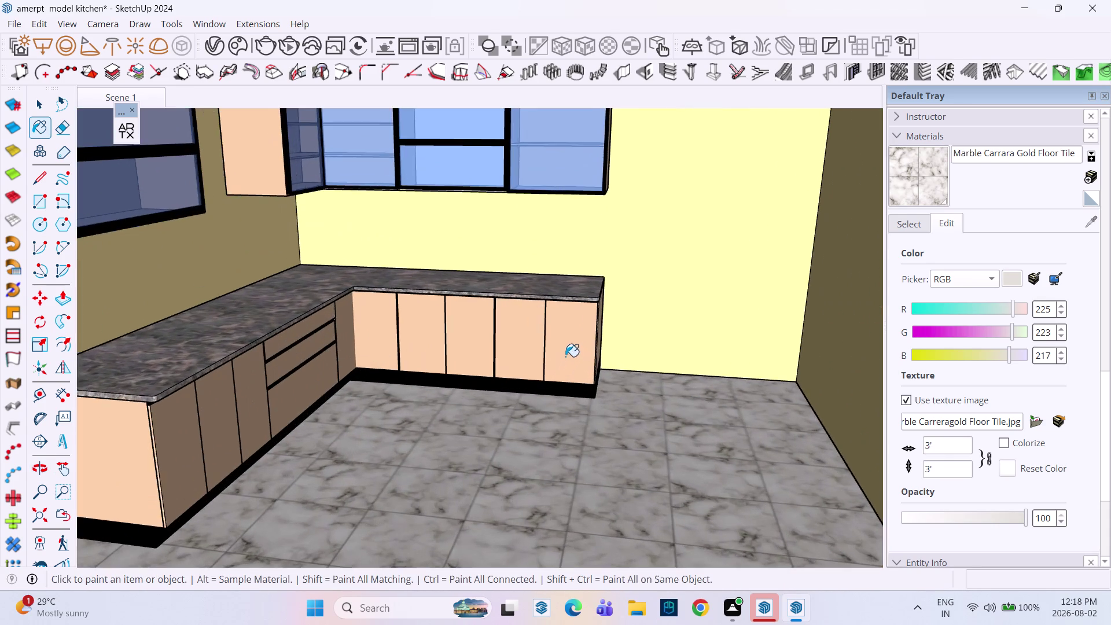
middle_drag(575, 356, 591, 449)
middle_drag(596, 434, 561, 312)
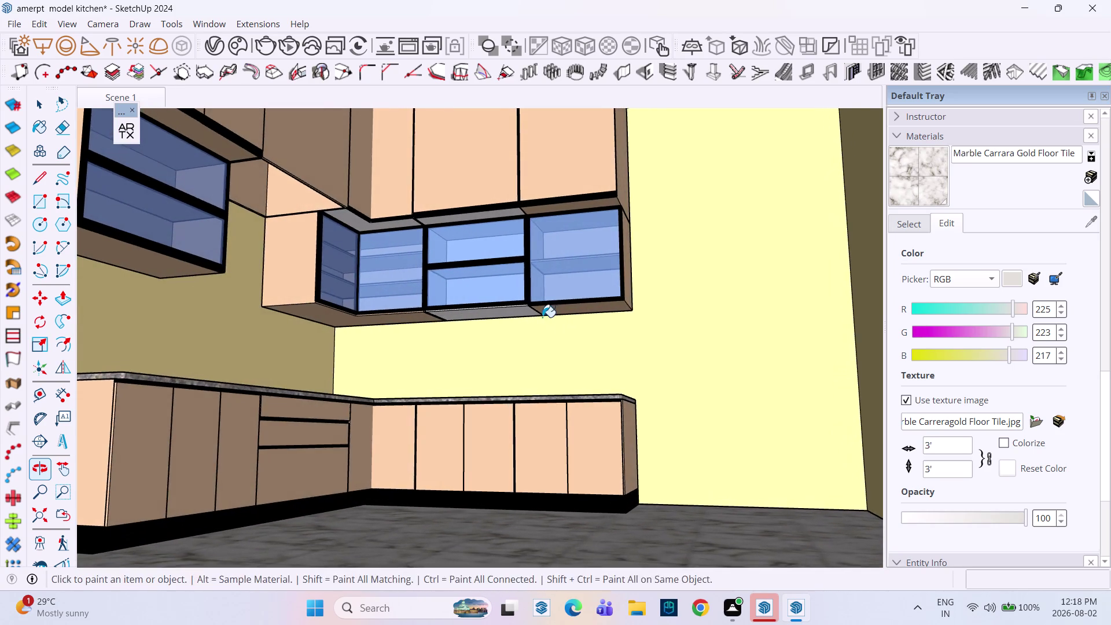
middle_drag(537, 317, 684, 371)
scroll(down, 3)
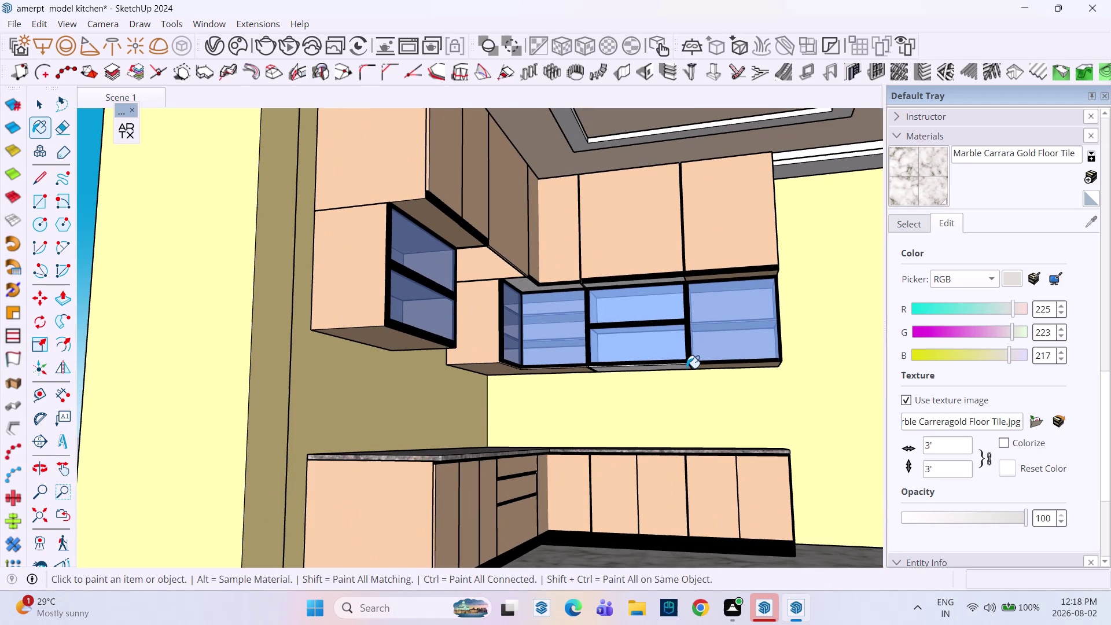
scroll(down, 3)
middle_drag(680, 357, 493, 347)
scroll(down, 3)
scroll(down, 3)
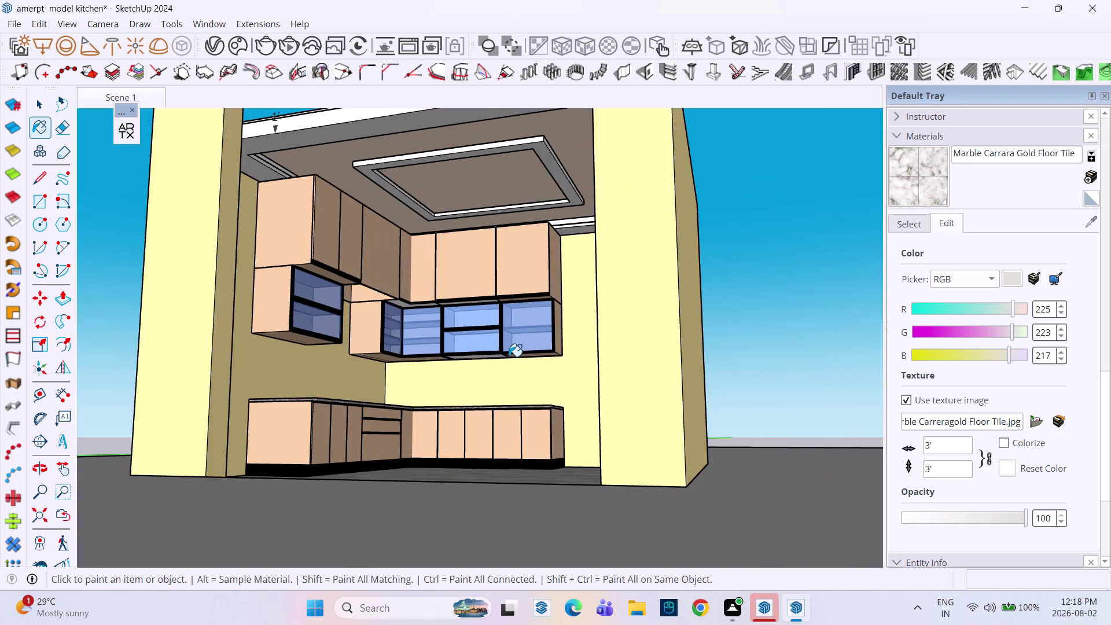
middle_drag(533, 361, 605, 385)
scroll(up, 3)
middle_drag(551, 476, 625, 574)
scroll(down, 3)
middle_drag(588, 489, 595, 532)
middle_drag(591, 498, 470, 378)
middle_drag(488, 424, 584, 523)
scroll(up, 3)
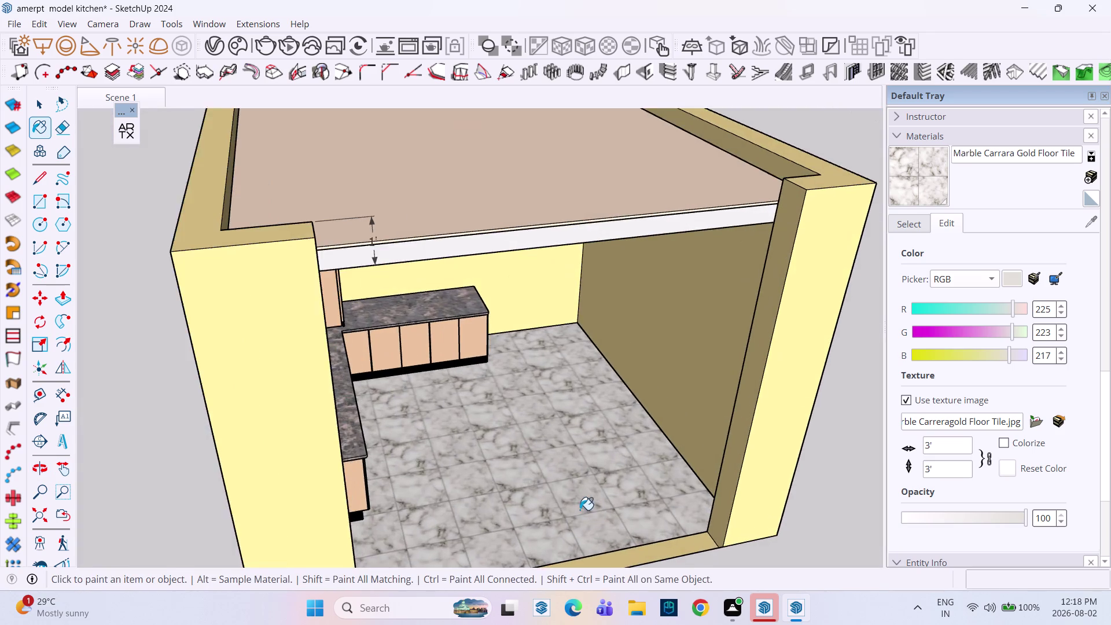
middle_drag(565, 499, 448, 397)
middle_click(483, 456)
scroll(up, 3)
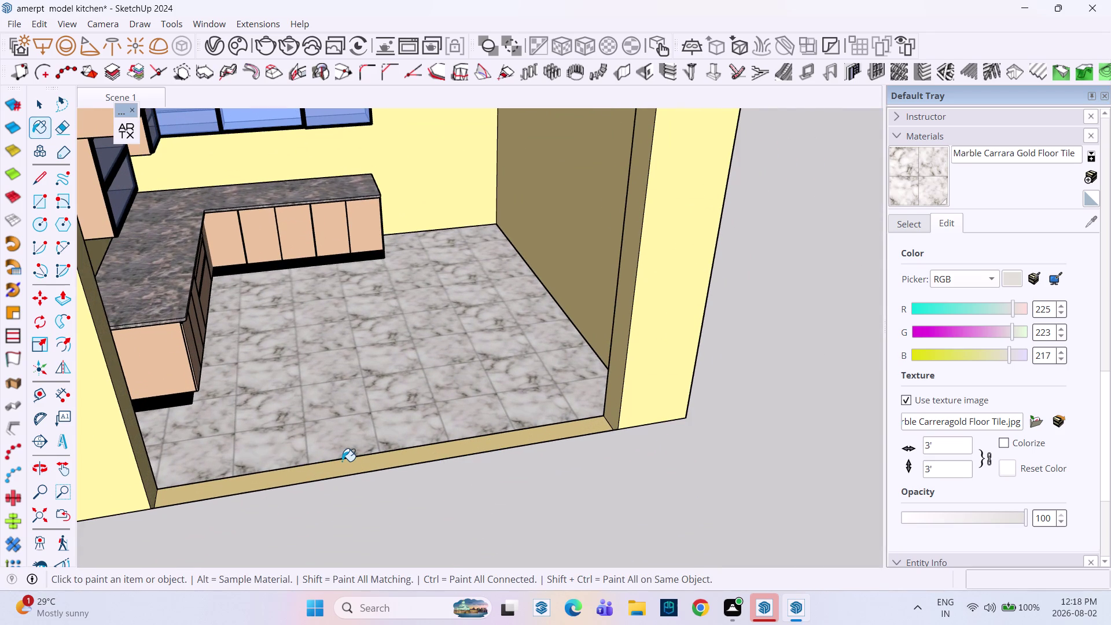
key(space)
click(377, 456)
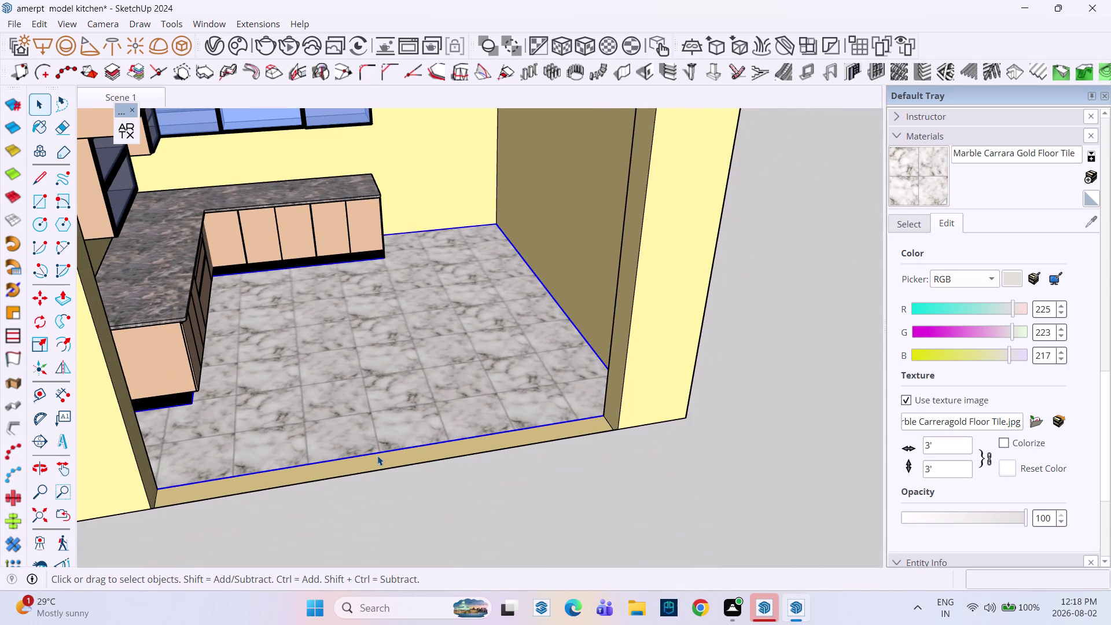
double_click(393, 463)
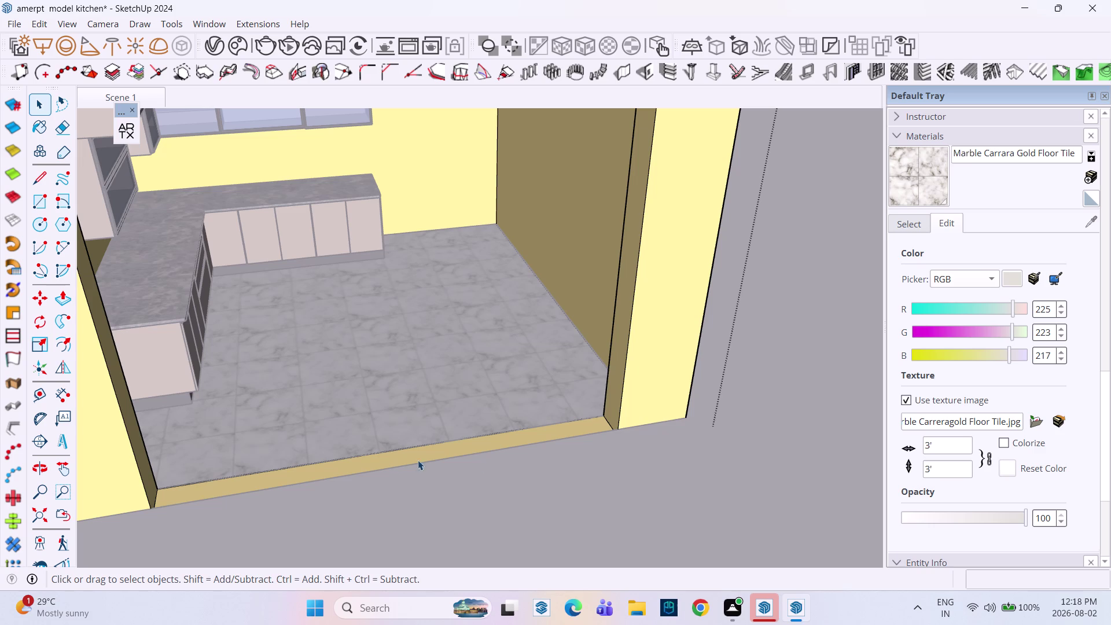
click(561, 499)
scroll(down, 3)
middle_drag(557, 498, 527, 470)
scroll(down, 3)
middle_drag(506, 430, 565, 518)
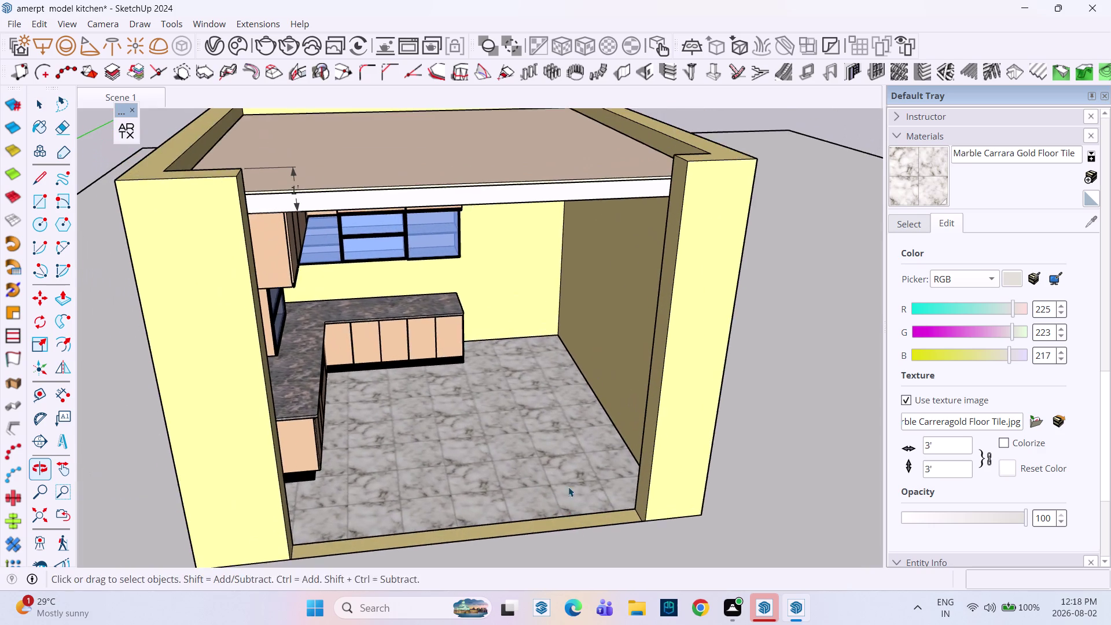
middle_drag(546, 473, 496, 425)
scroll(up, 3)
middle_drag(478, 346, 457, 312)
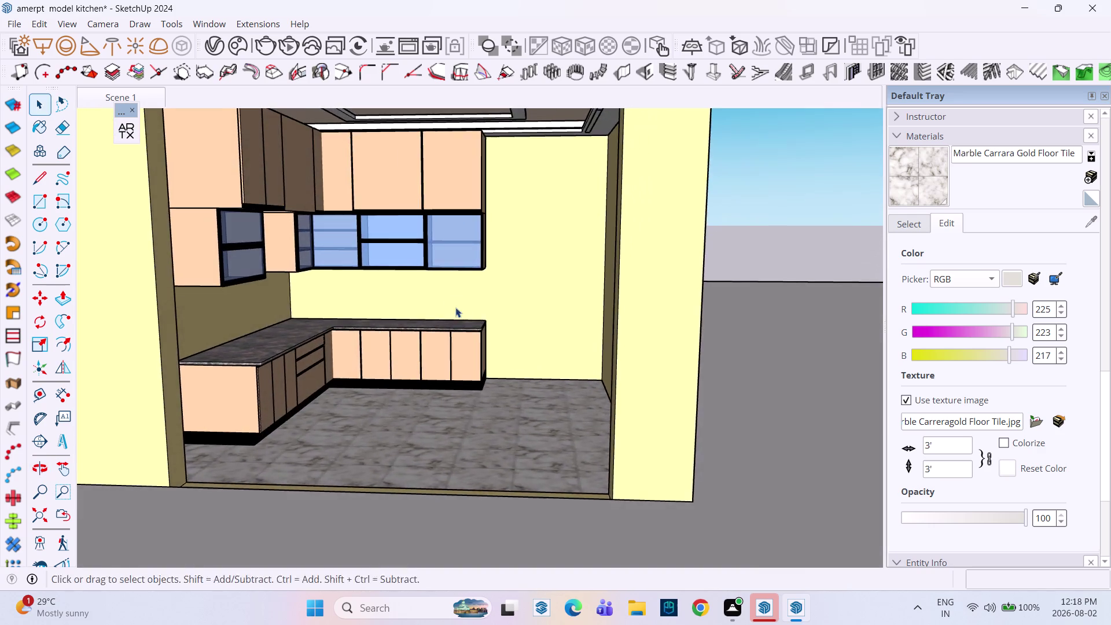
middle_drag(456, 307, 584, 445)
middle_drag(590, 404, 540, 355)
scroll(up, 3)
middle_drag(573, 358, 542, 284)
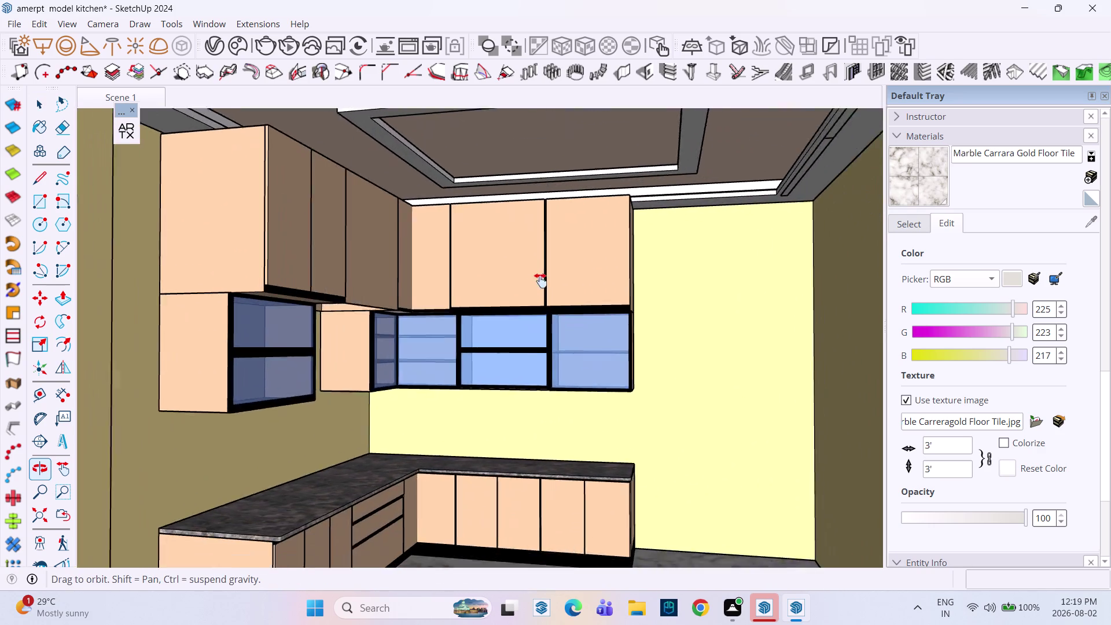
middle_drag(541, 284, 571, 258)
scroll(down, 3)
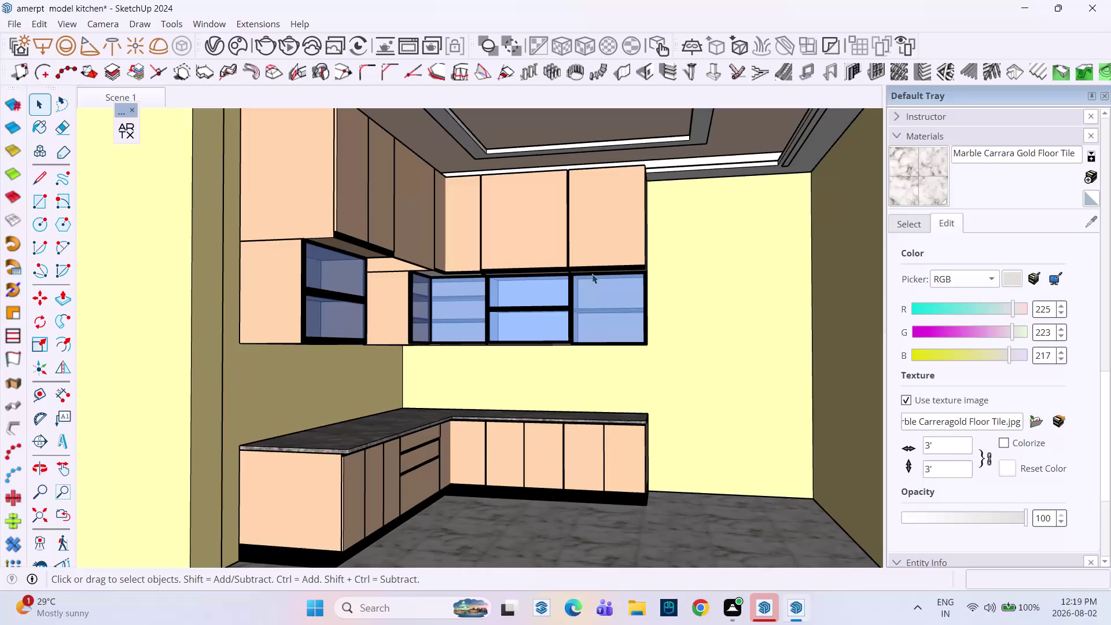
middle_drag(606, 285, 577, 278)
scroll(down, 3)
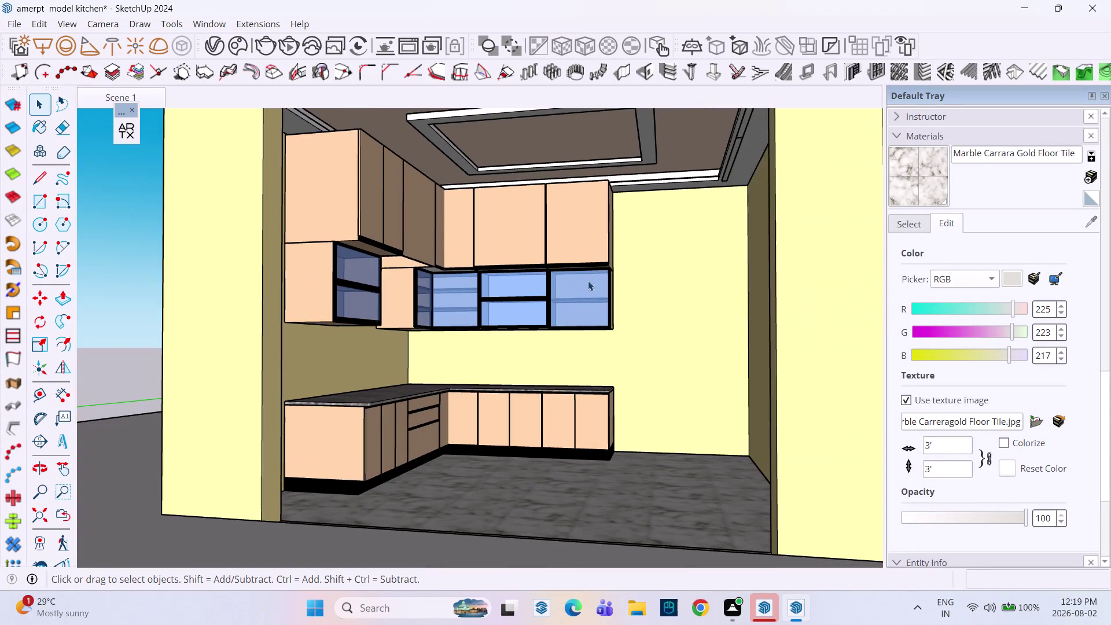
middle_drag(588, 281, 597, 353)
middle_drag(598, 341, 576, 302)
middle_drag(579, 301, 582, 292)
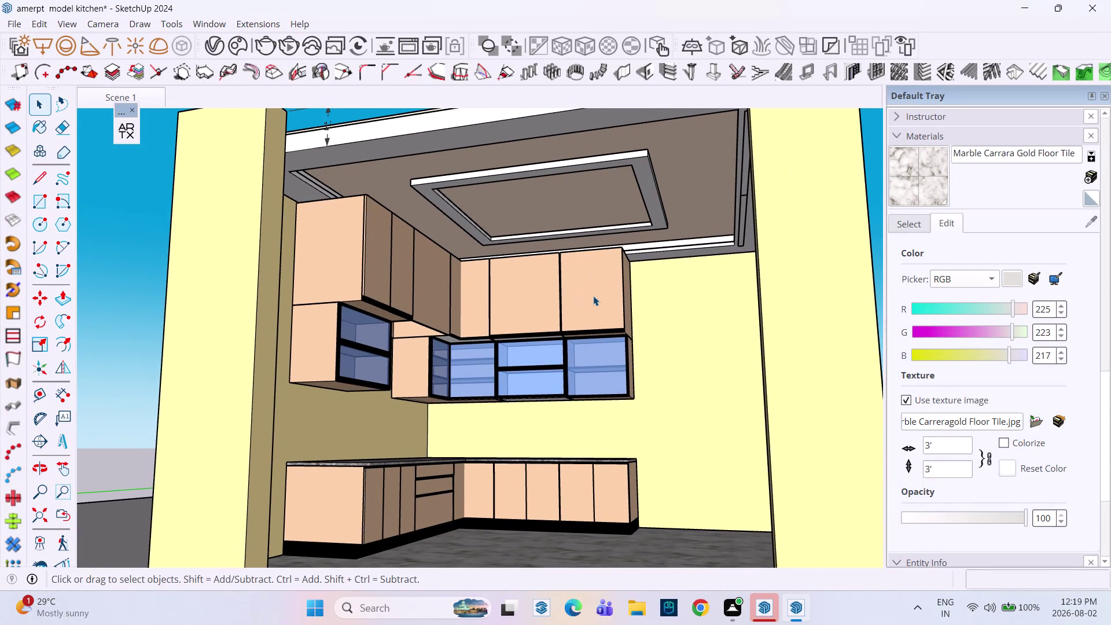
scroll(up, 3)
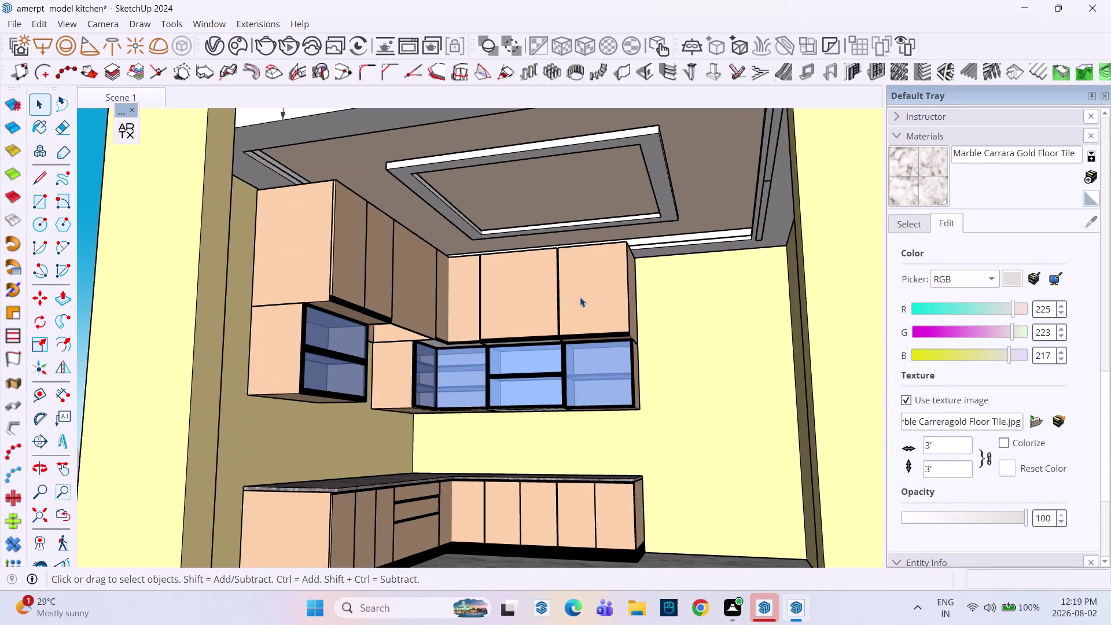
middle_drag(579, 289, 585, 293)
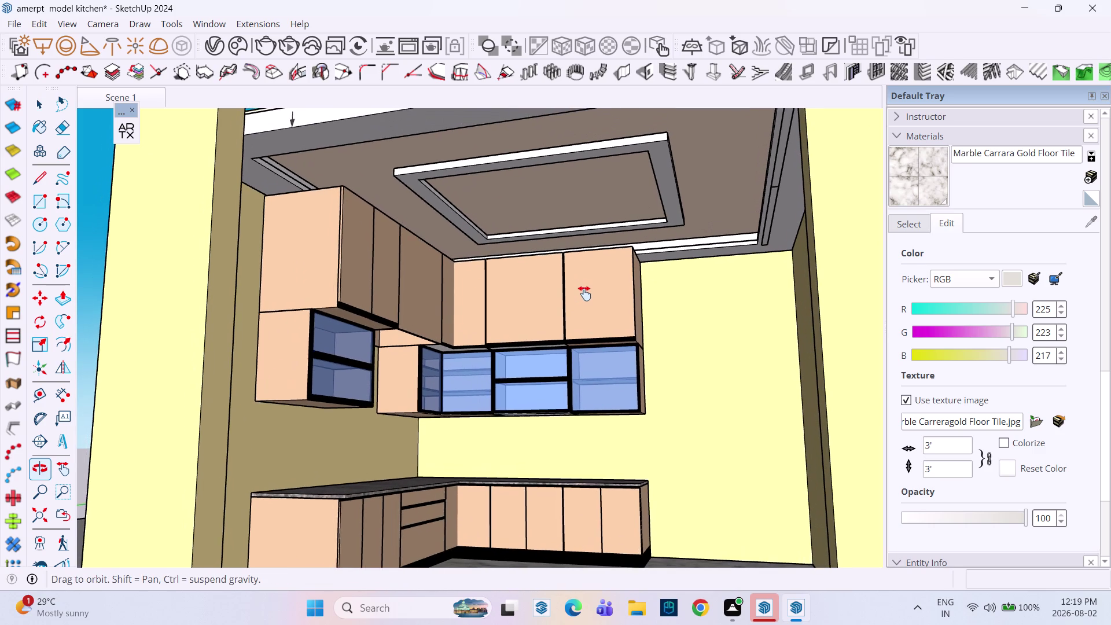
middle_drag(584, 294, 572, 253)
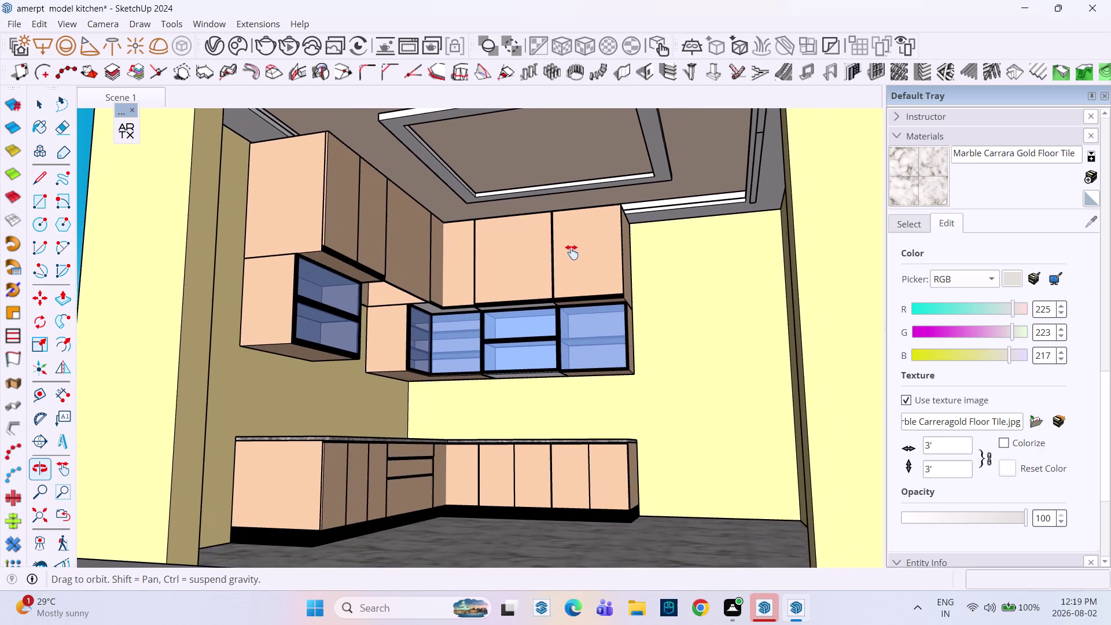
middle_drag(572, 252, 532, 258)
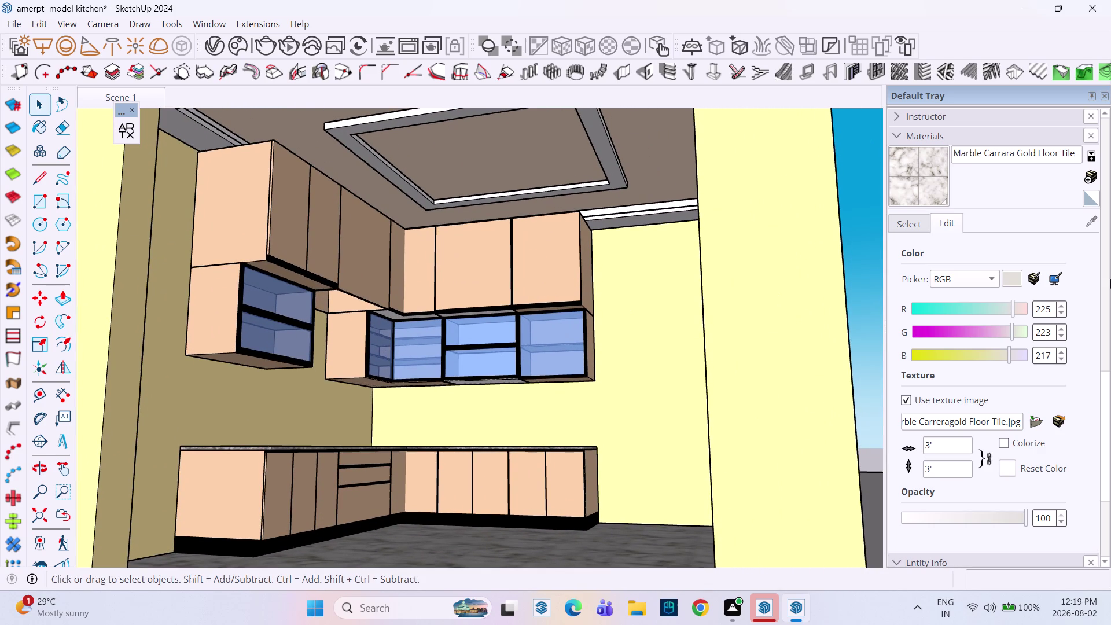
click(291, 46)
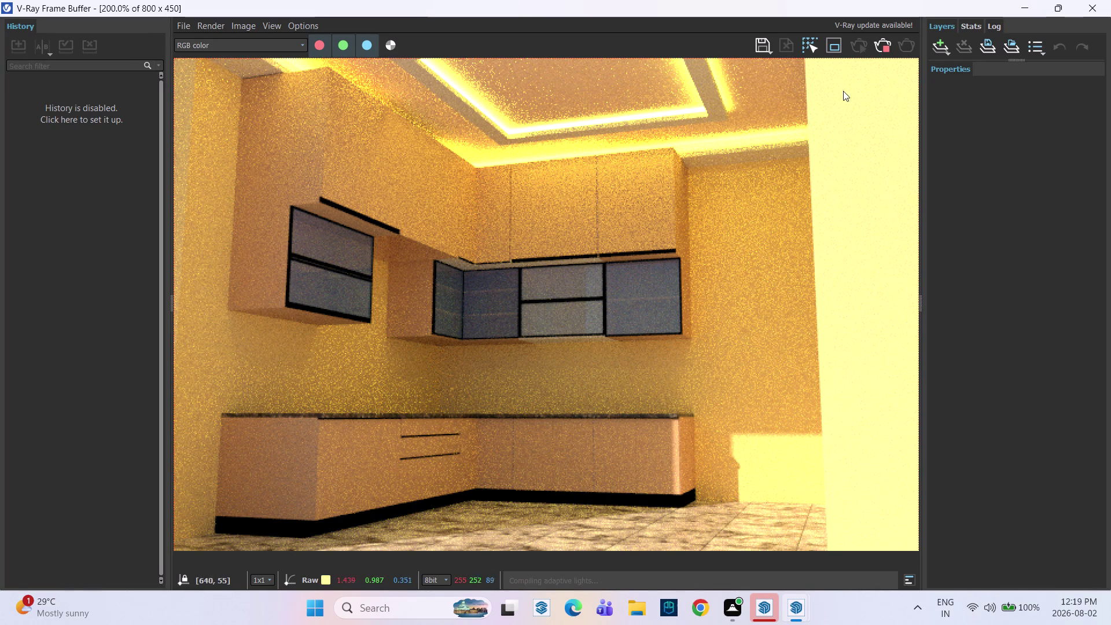
Render the kitchen in V-Ray, then close the finished Frame Buffer.
click(887, 49)
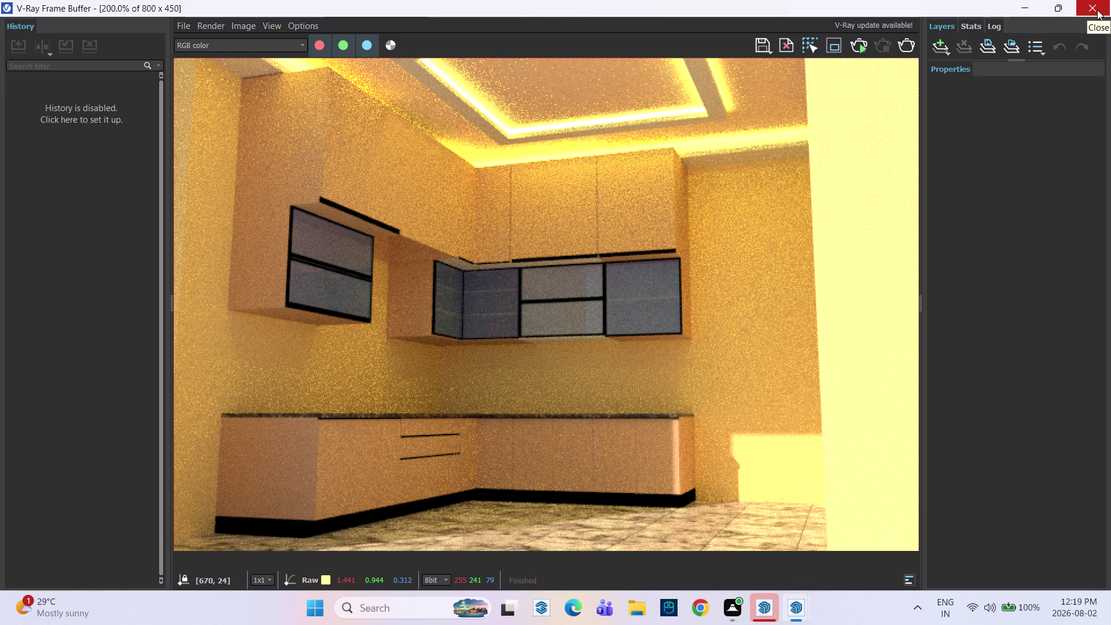
click(1097, 10)
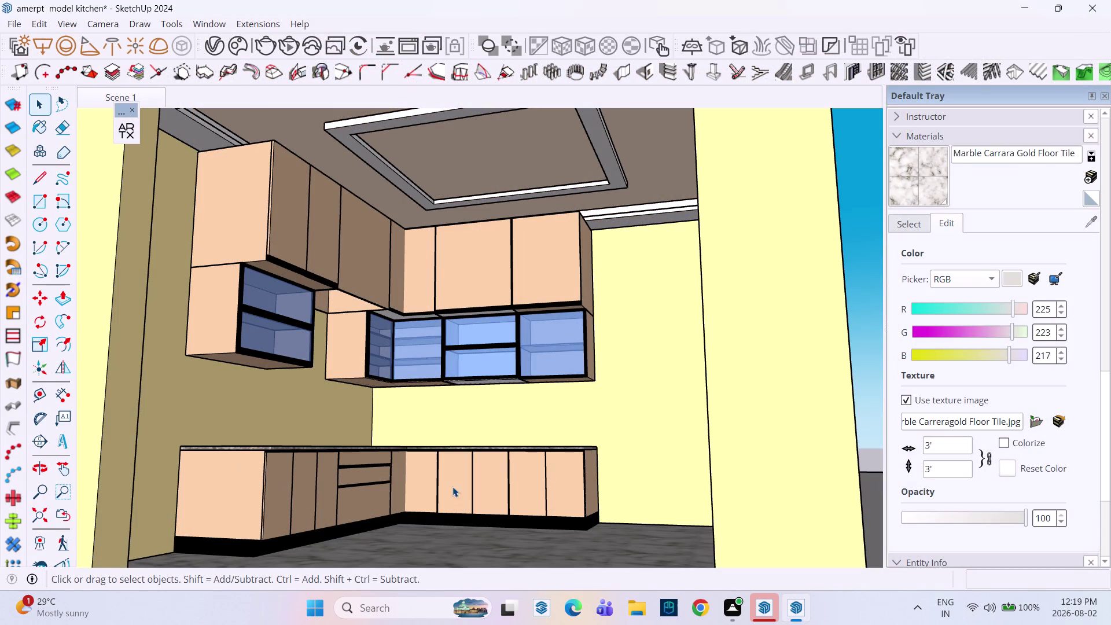
scroll(up, 3)
middle_drag(453, 487, 558, 500)
scroll(up, 3)
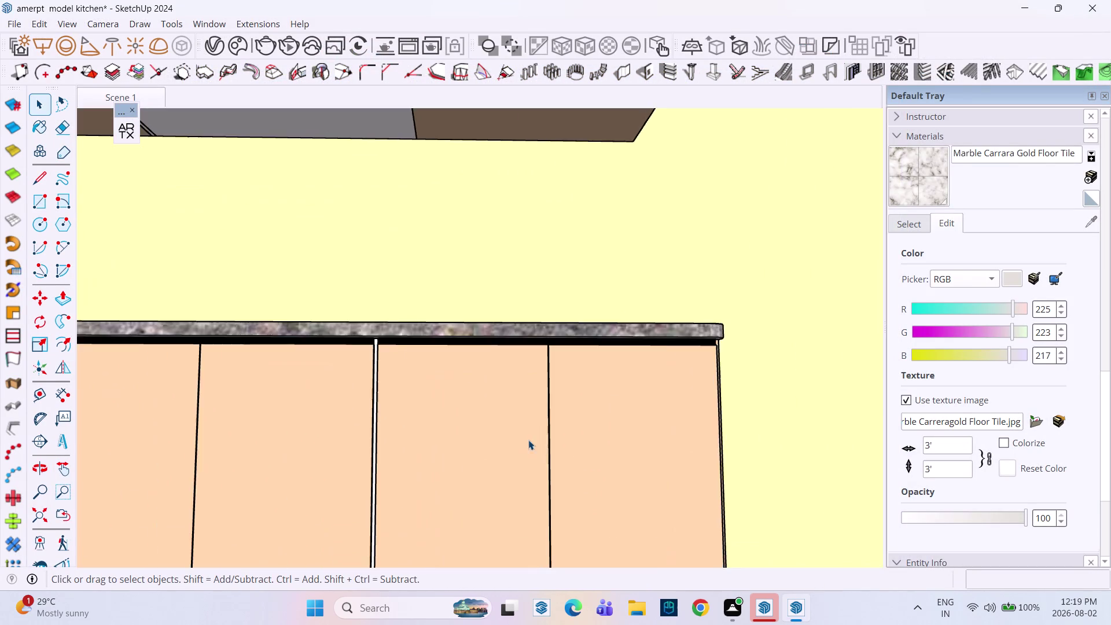
middle_drag(526, 440, 523, 497)
scroll(up, 3)
scroll(up, 3)
scroll(down, 3)
scroll(up, 3)
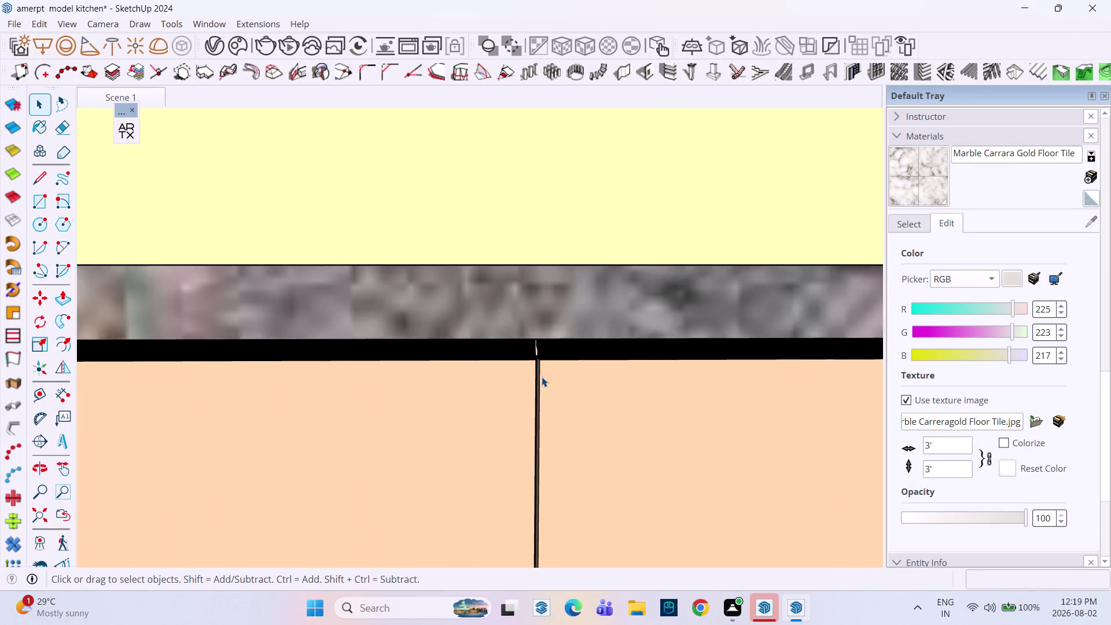
scroll(up, 3)
middle_drag(541, 377, 482, 365)
scroll(up, 3)
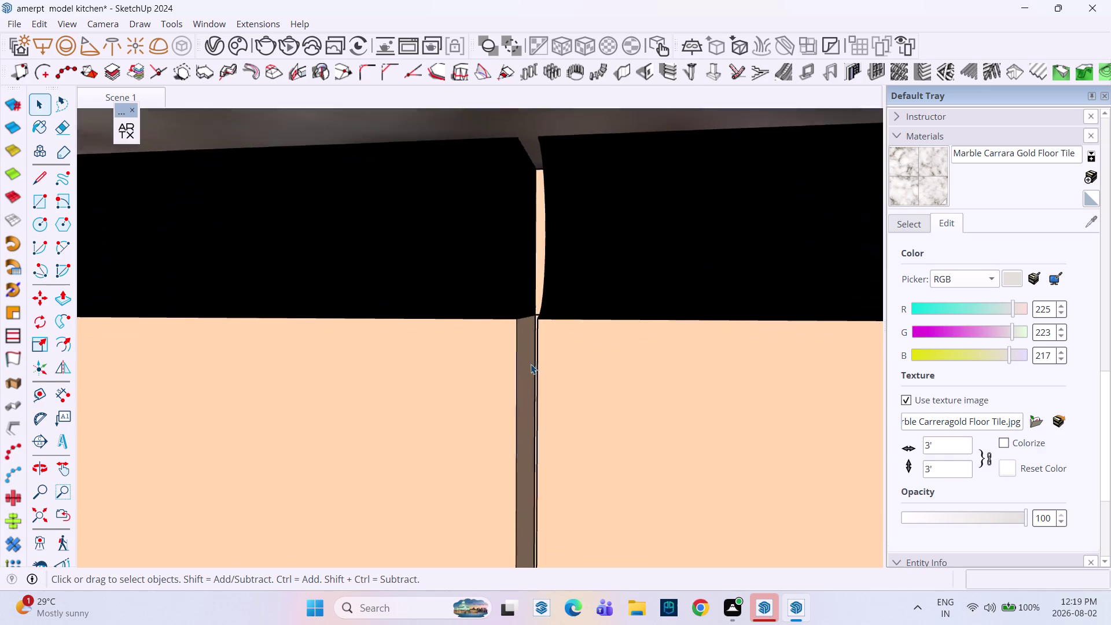
scroll(up, 3)
triple_click(522, 363)
click(520, 363)
click(520, 362)
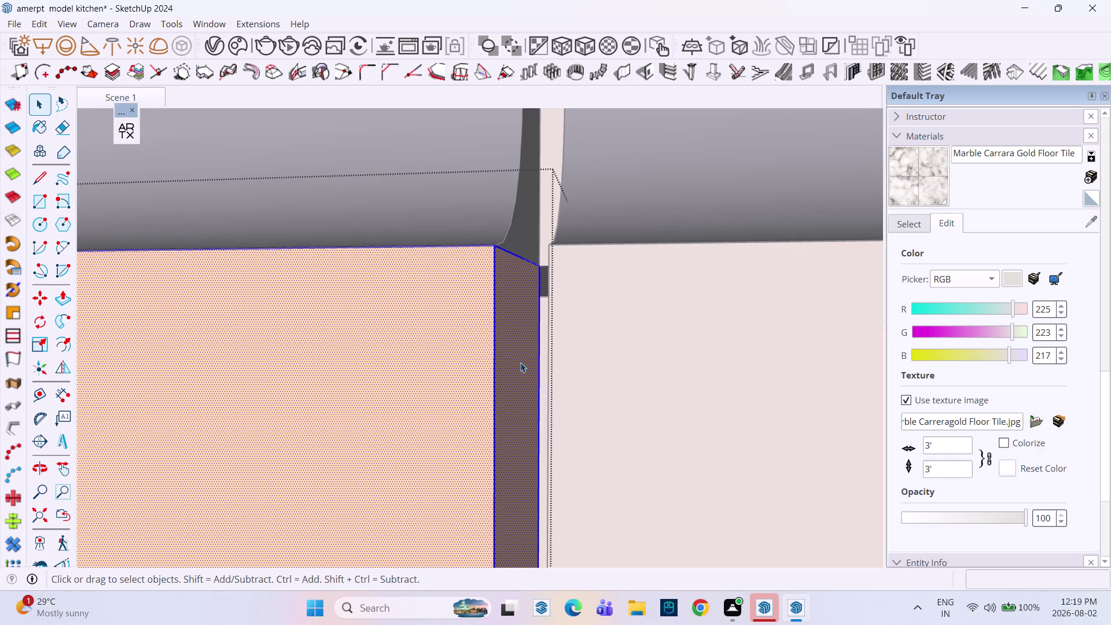
click(520, 363)
click(520, 363)
key(p)
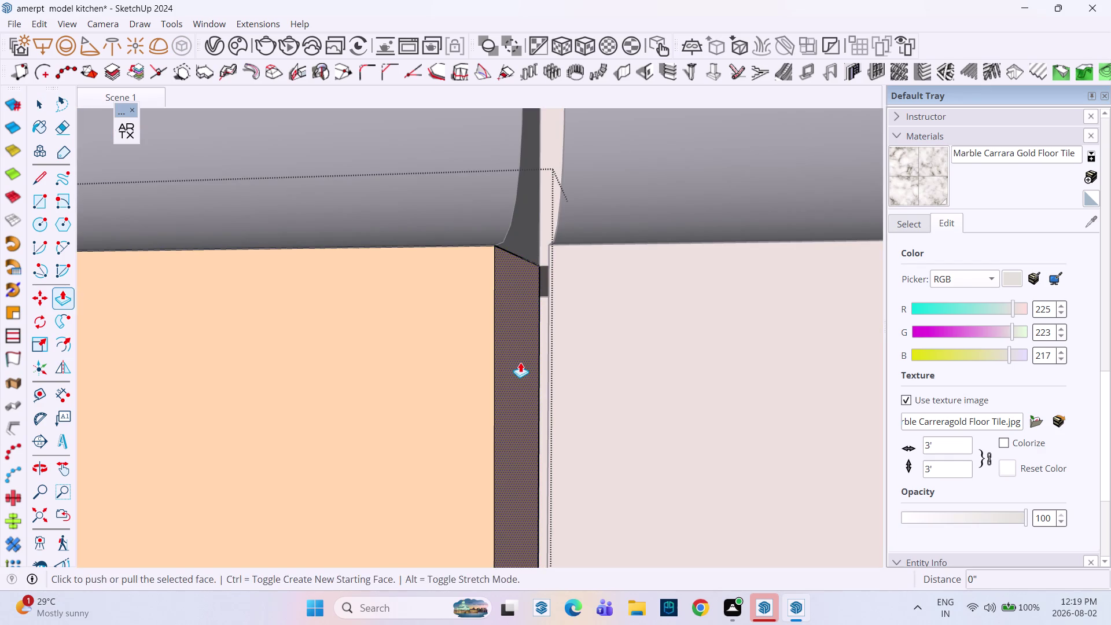
click(520, 362)
drag(513, 351, 477, 358)
drag(527, 363, 475, 372)
click(489, 374)
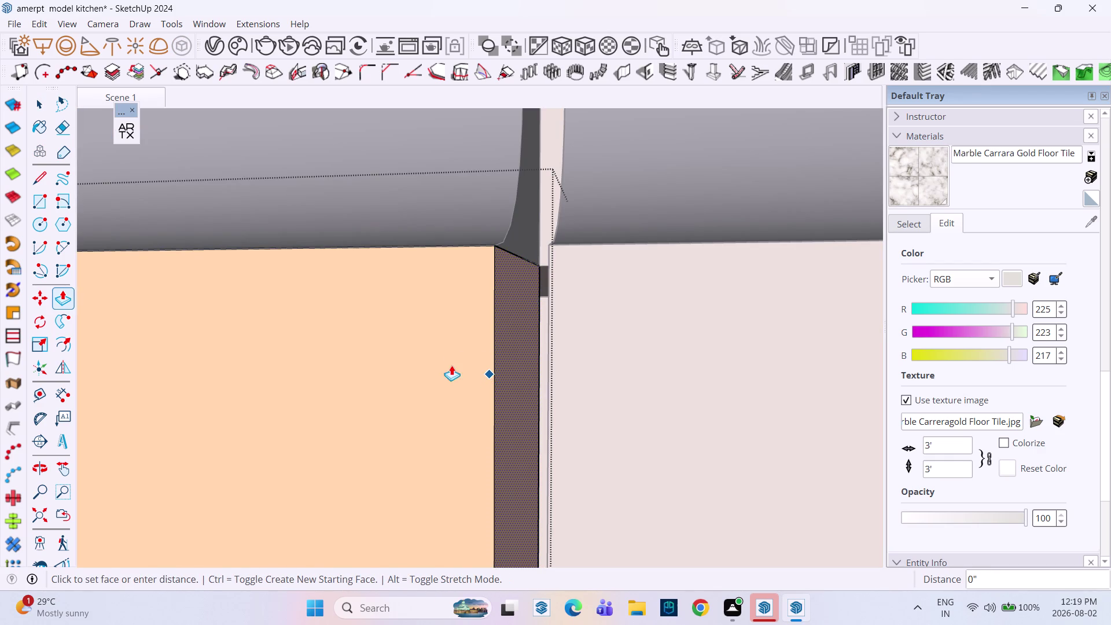
click(478, 364)
middle_drag(485, 370, 576, 385)
key(space)
click(576, 381)
click(598, 384)
click(593, 383)
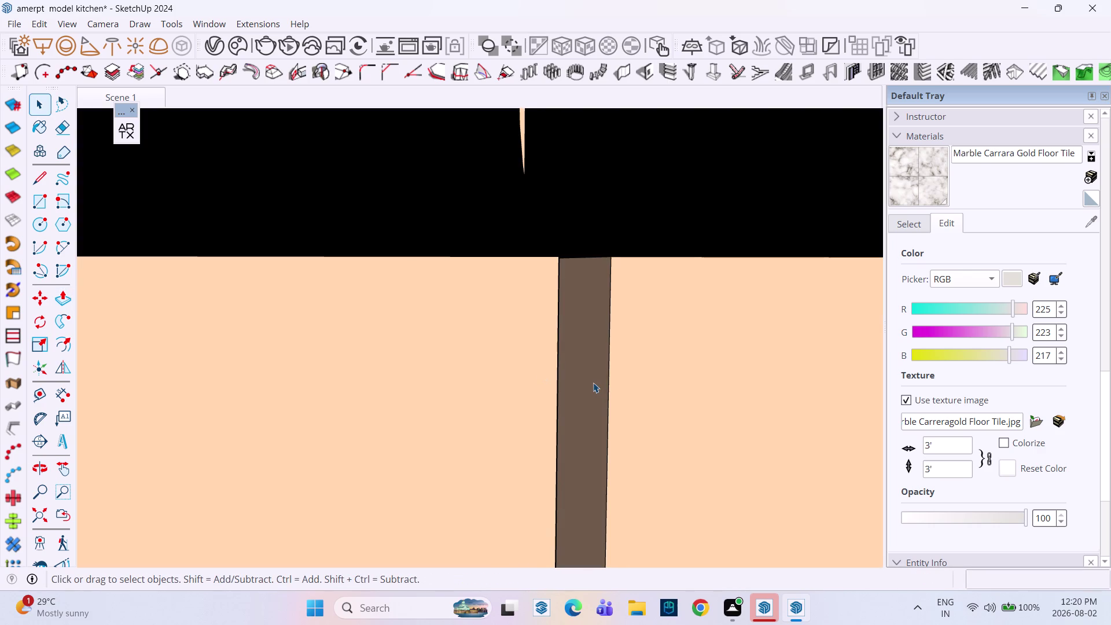
click(593, 383)
scroll(up, 3)
click(594, 383)
key(p)
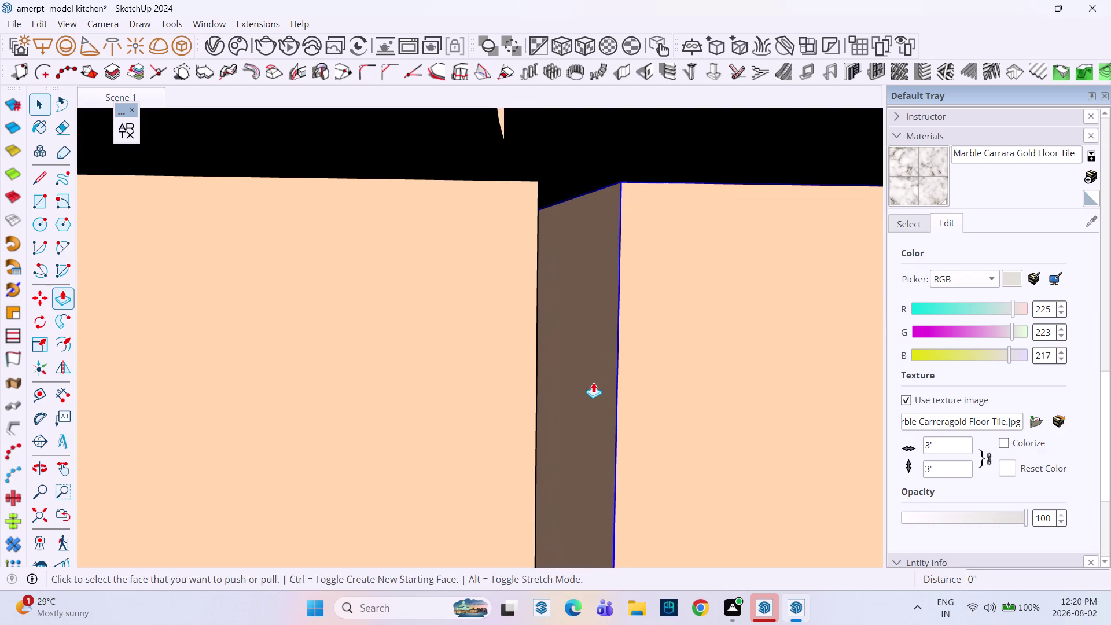
click(593, 382)
click(591, 384)
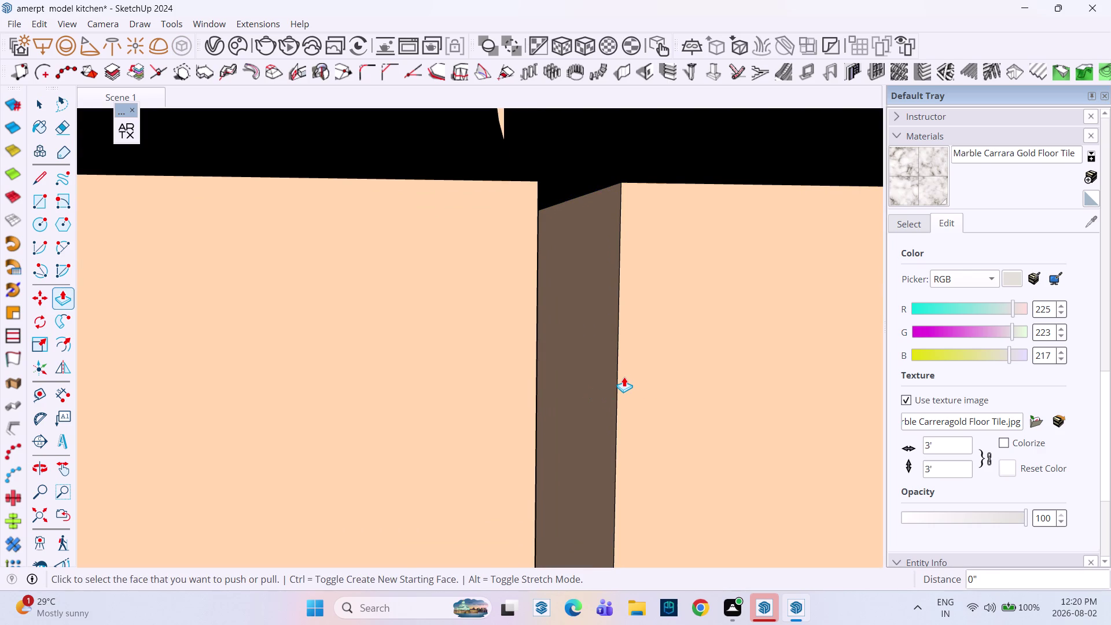
key(space)
scroll(down, 3)
scroll(down, 3)
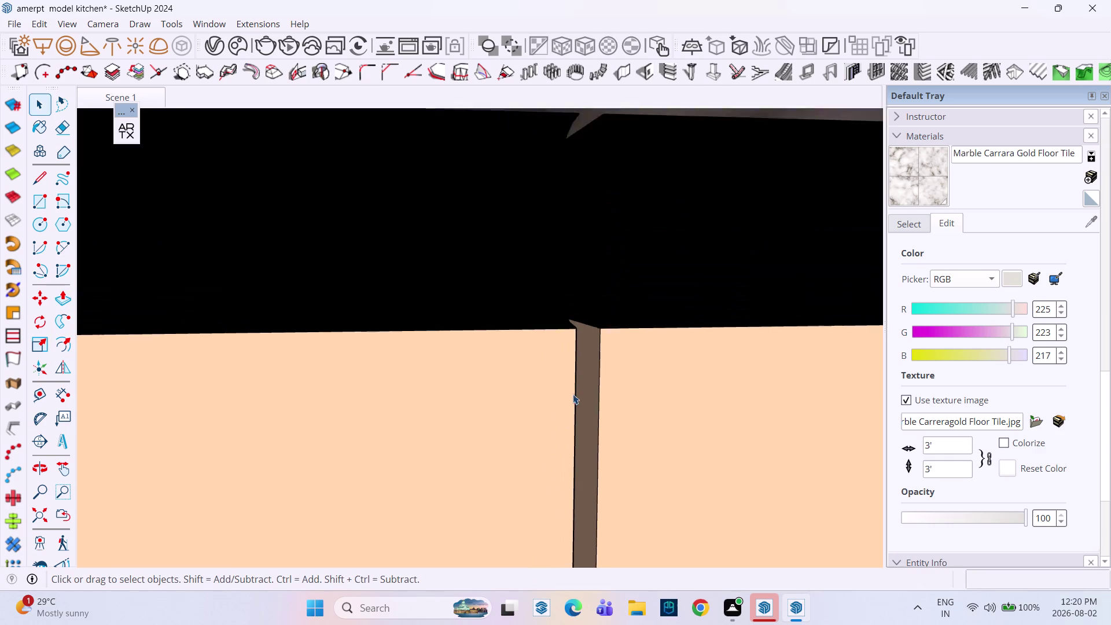
scroll(down, 3)
middle_drag(581, 392, 435, 347)
scroll(down, 3)
scroll(up, 3)
scroll(down, 3)
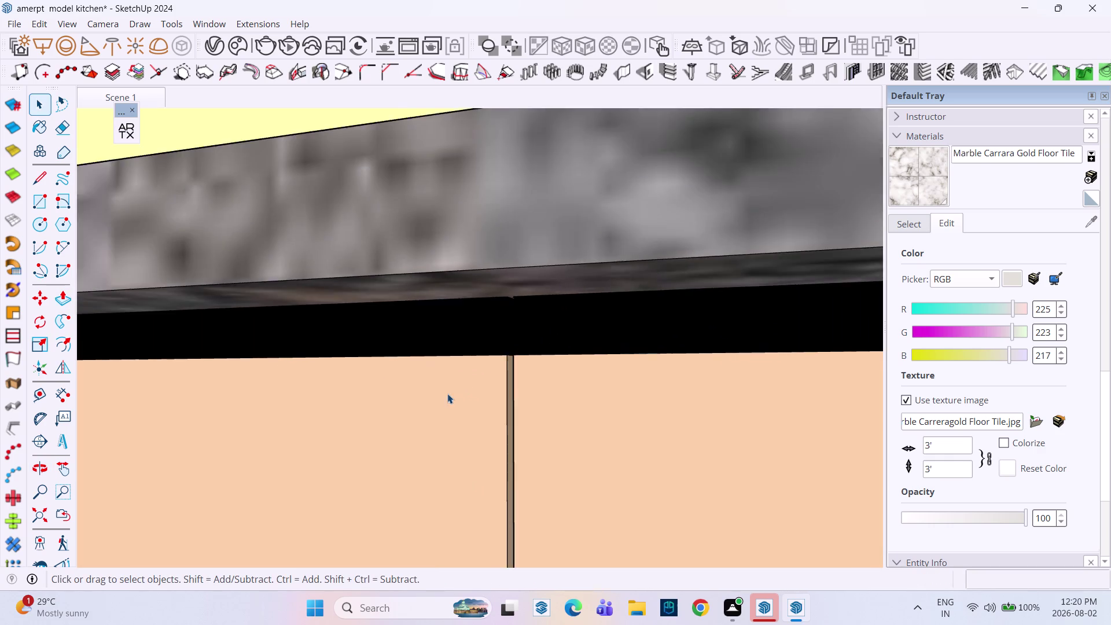
scroll(down, 3)
scroll(down, 3)
scroll(up, 3)
scroll(down, 3)
middle_drag(426, 423, 535, 403)
scroll(down, 3)
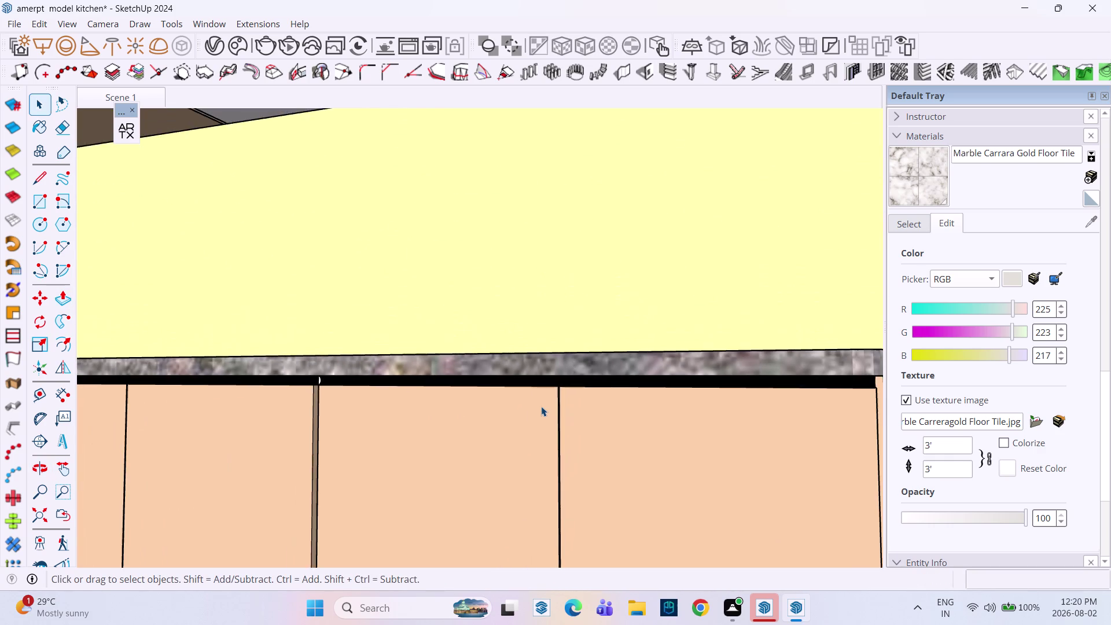
middle_drag(443, 411, 569, 440)
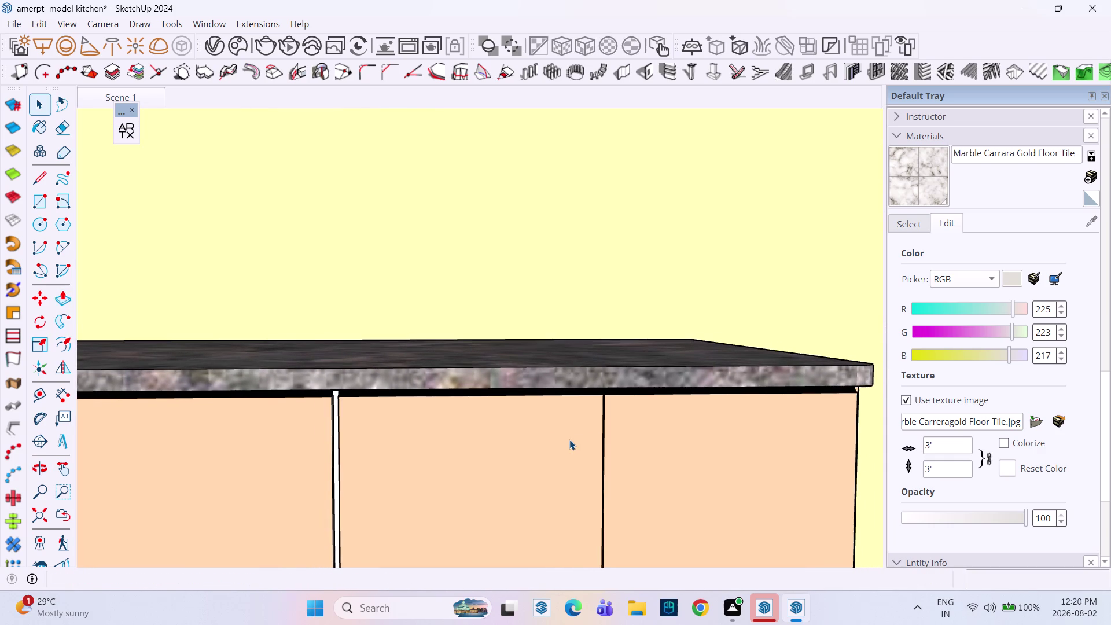
middle_drag(604, 436, 536, 426)
scroll(up, 3)
scroll(up, 3)
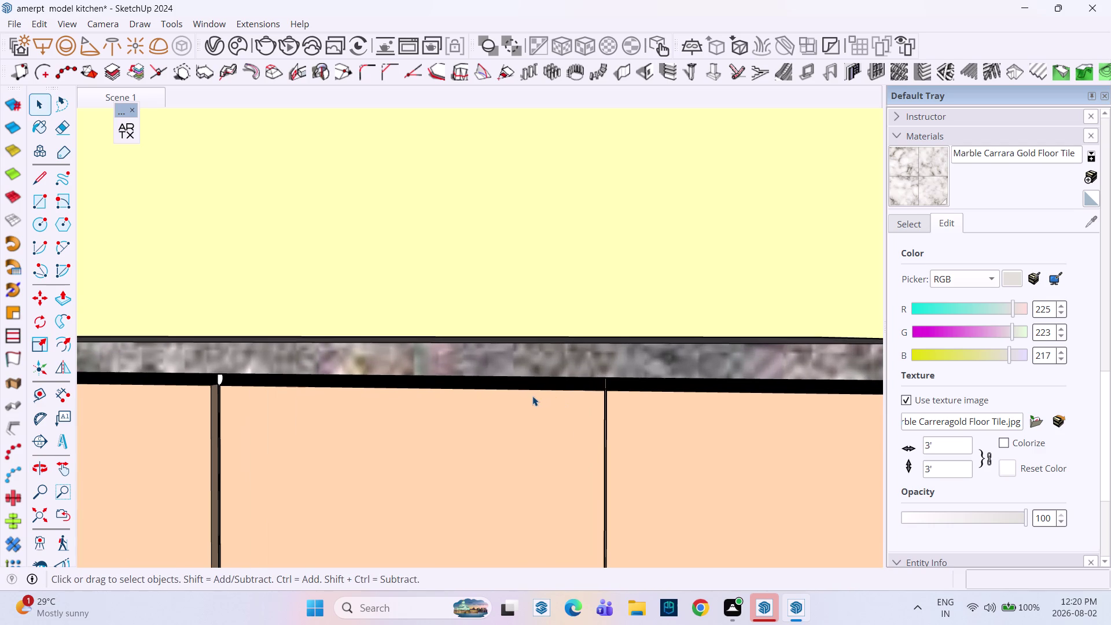
Select the first door panel and scale its side to the divider.
click(531, 390)
click(527, 416)
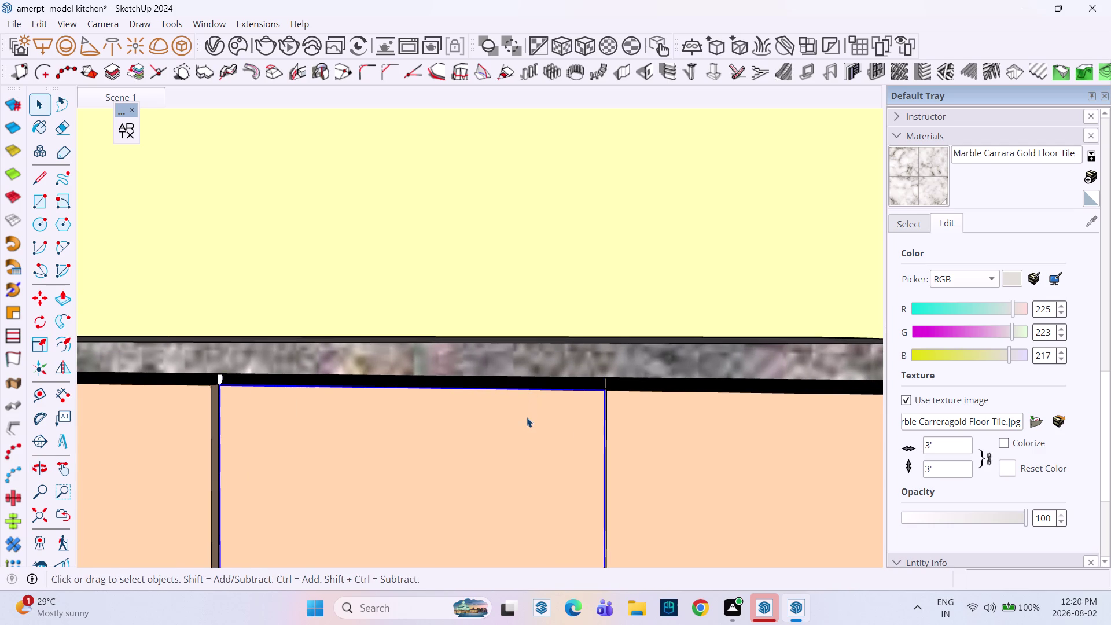
click(583, 383)
key(s)
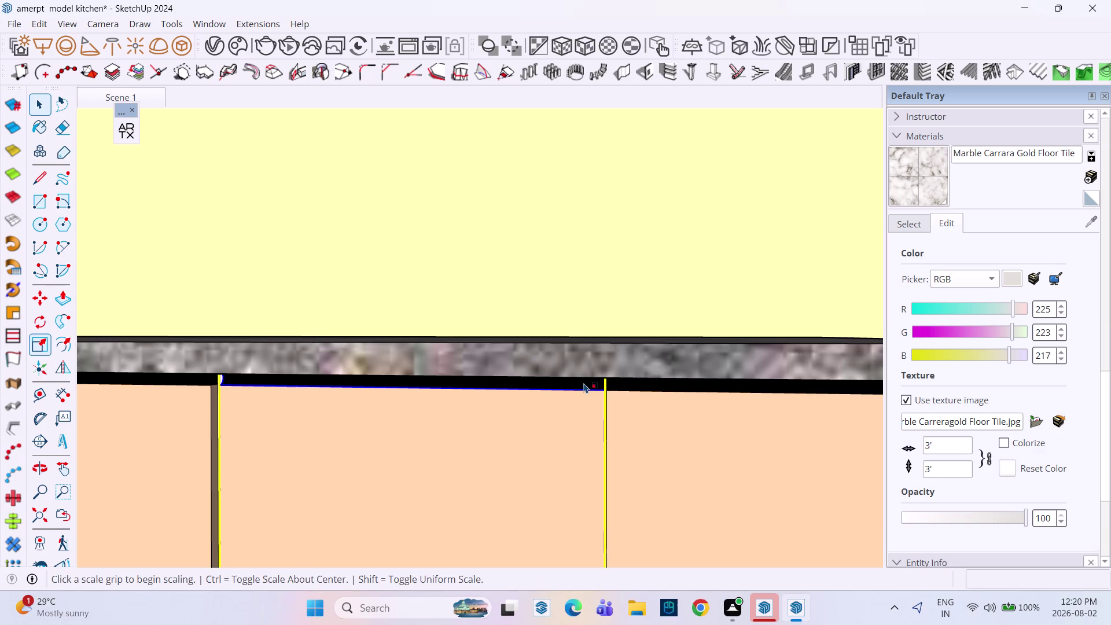
middle_click(588, 418)
middle_drag(587, 414, 567, 319)
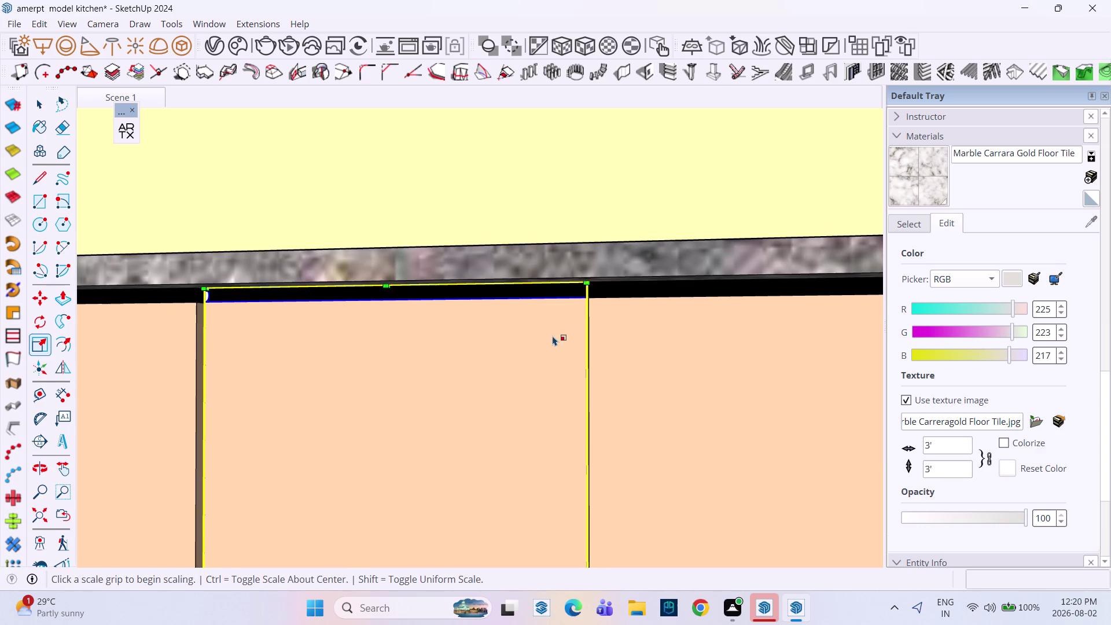
key(s)
middle_drag(553, 445, 535, 343)
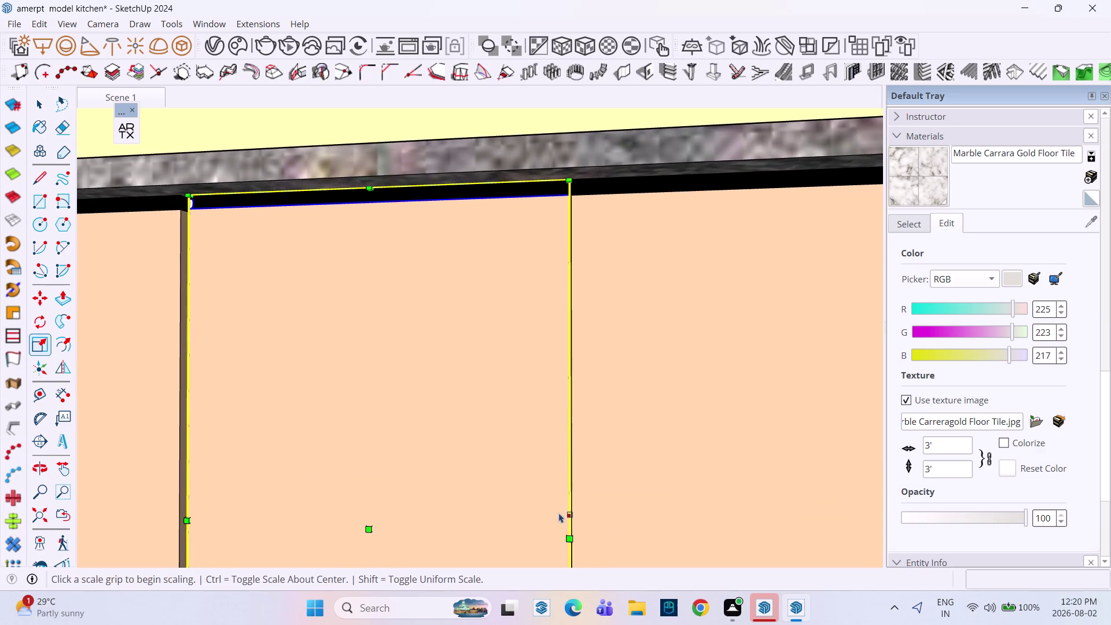
middle_drag(559, 494, 556, 399)
key(k)
scroll(up, 3)
middle_drag(571, 450, 537, 462)
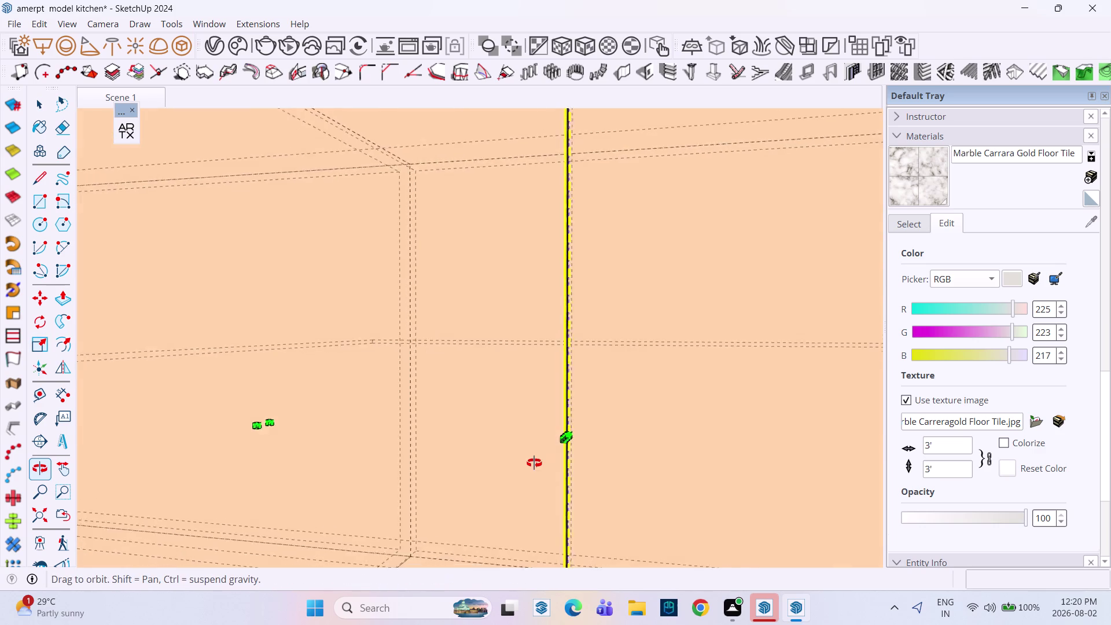
middle_drag(537, 462, 446, 466)
scroll(up, 3)
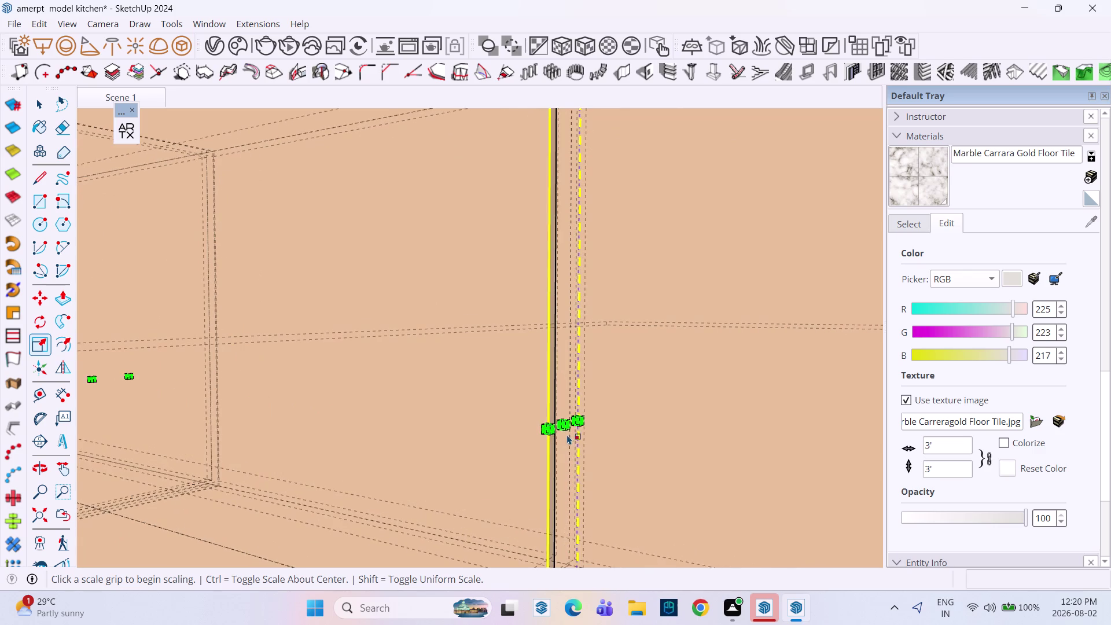
drag(569, 427, 549, 417)
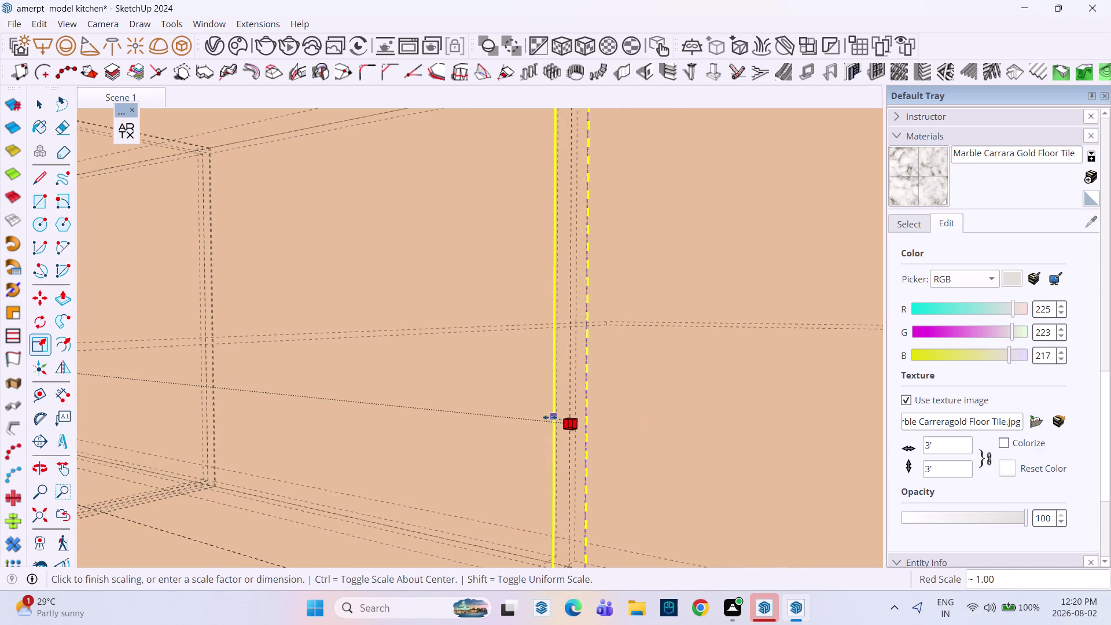
drag(550, 417, 542, 416)
click(542, 416)
Stretch the next door panel sideways toward the adjacent edge.
middle_drag(542, 415, 663, 416)
scroll(down, 3)
scroll(down, 3)
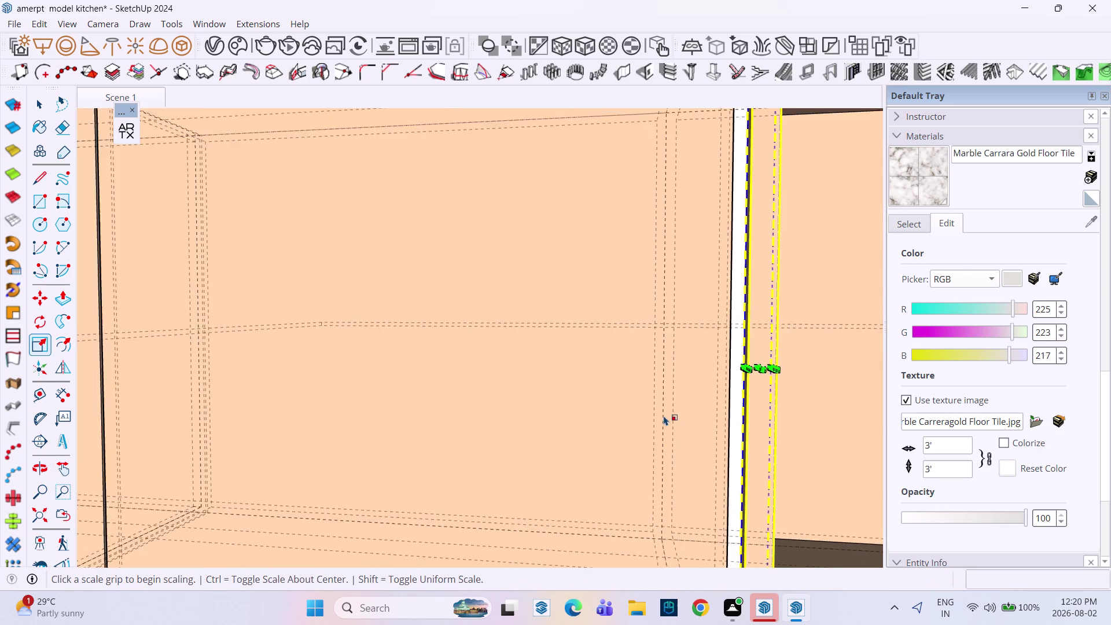
scroll(down, 3)
scroll(down, 3)
scroll(down, 3)
scroll(up, 3)
scroll(down, 3)
scroll(down, 3)
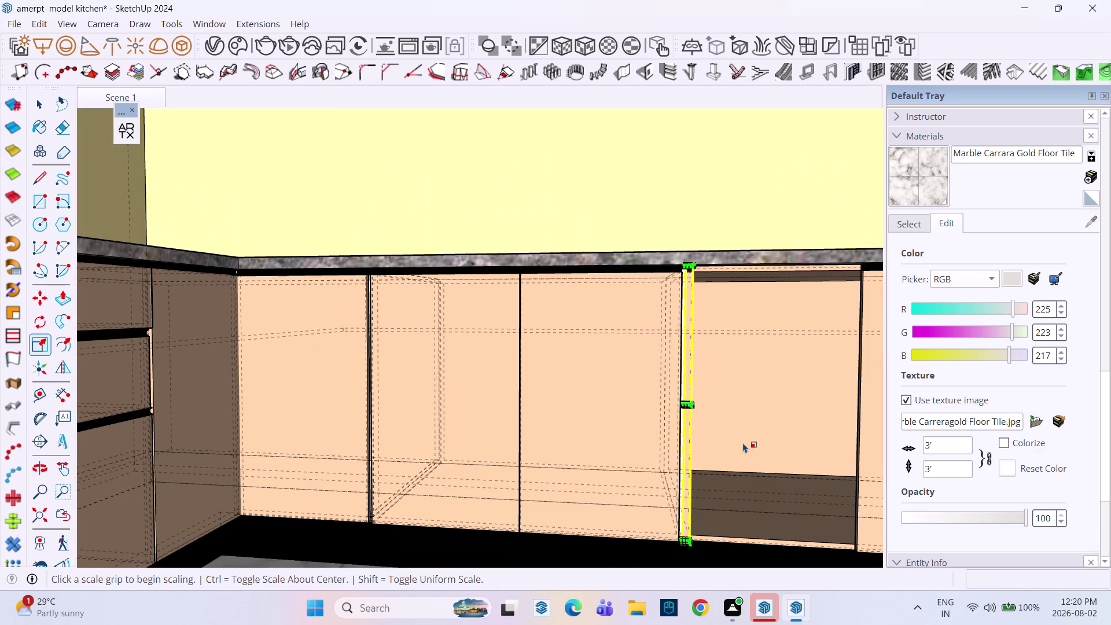
scroll(down, 3)
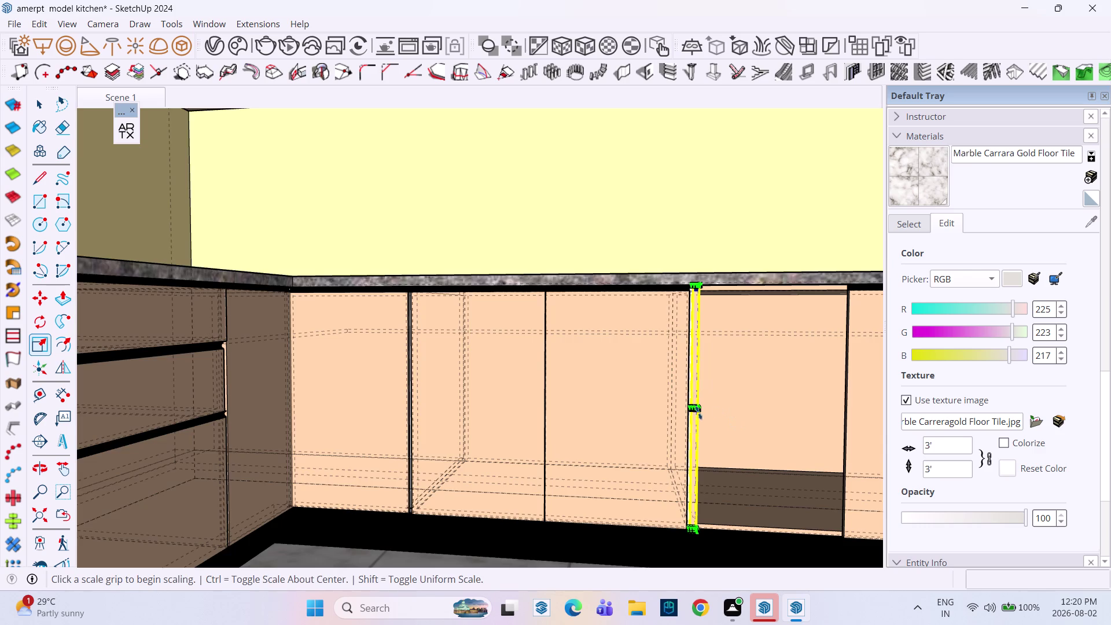
middle_drag(696, 413, 526, 453)
scroll(up, 3)
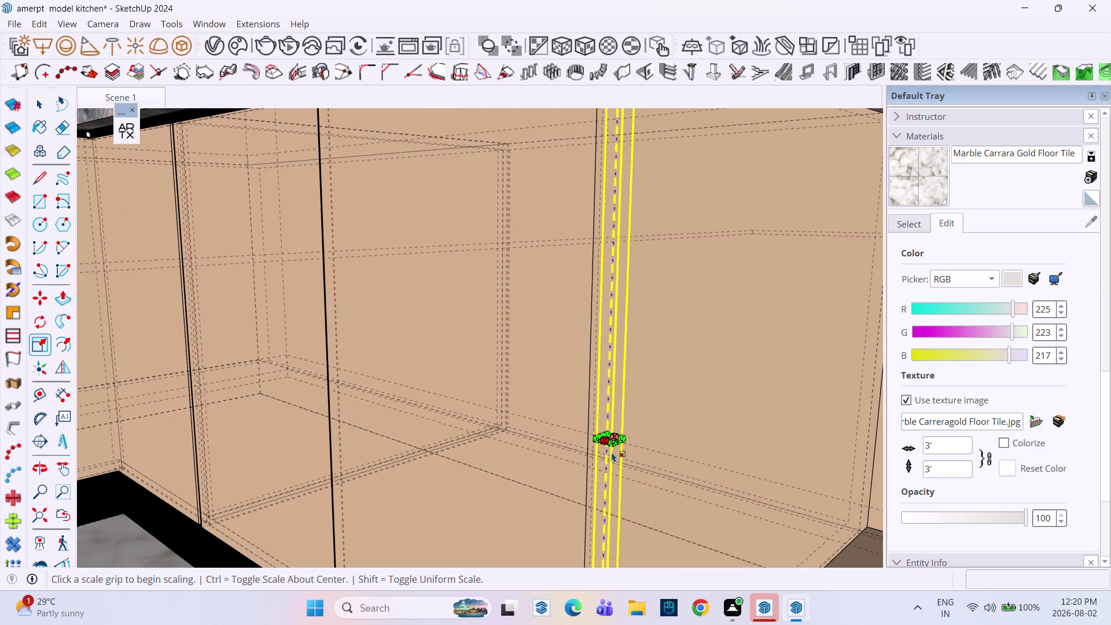
drag(619, 443, 704, 462)
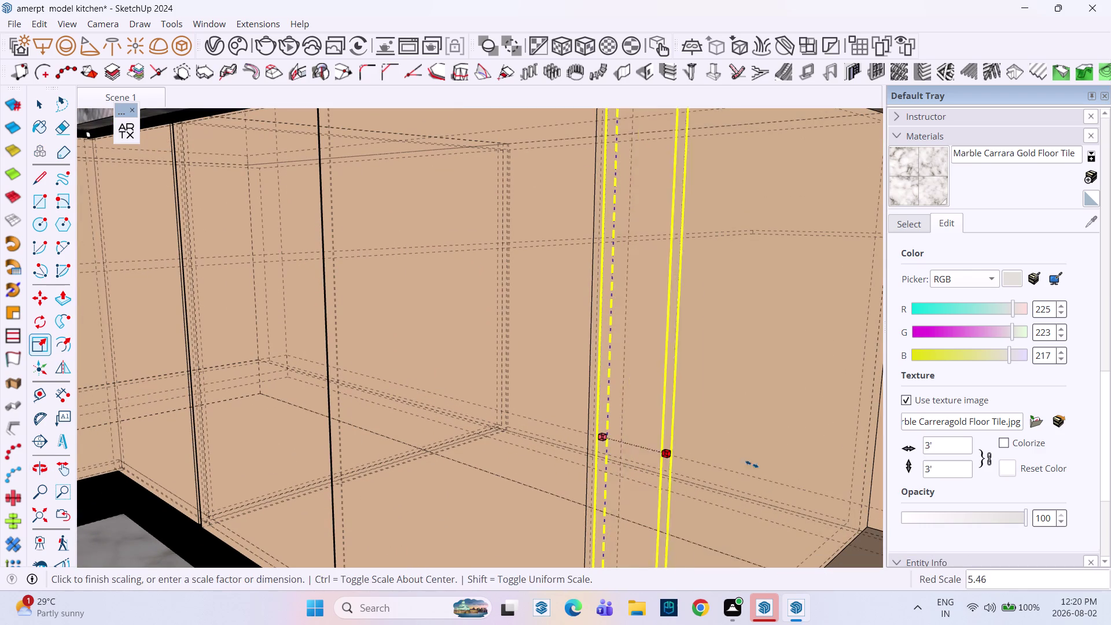
drag(704, 461, 821, 471)
drag(618, 442, 830, 497)
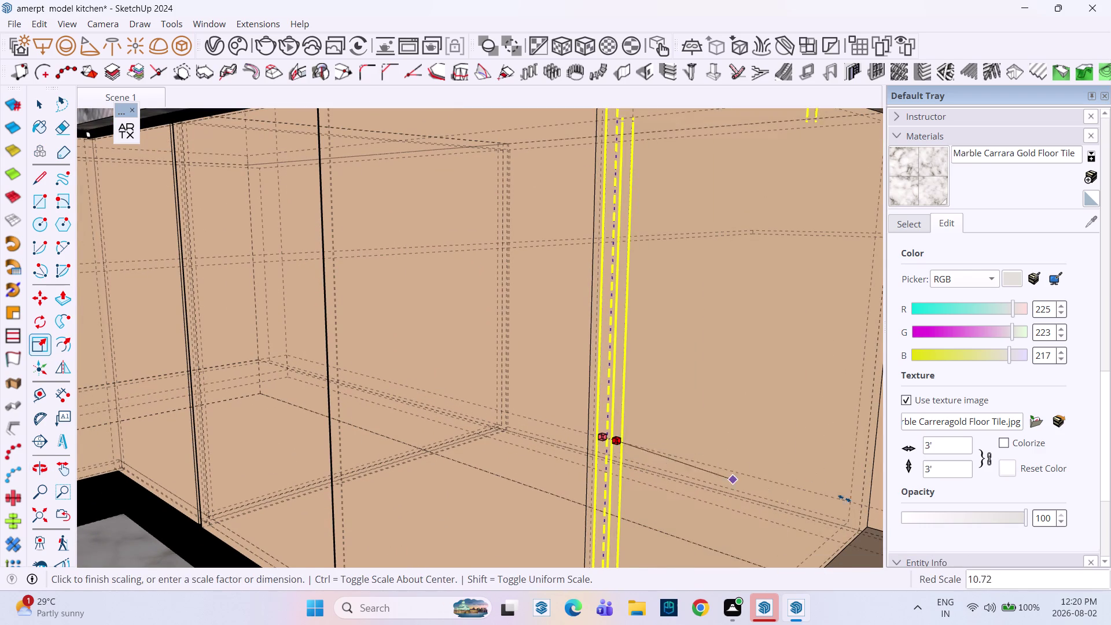
drag(830, 497, 921, 512)
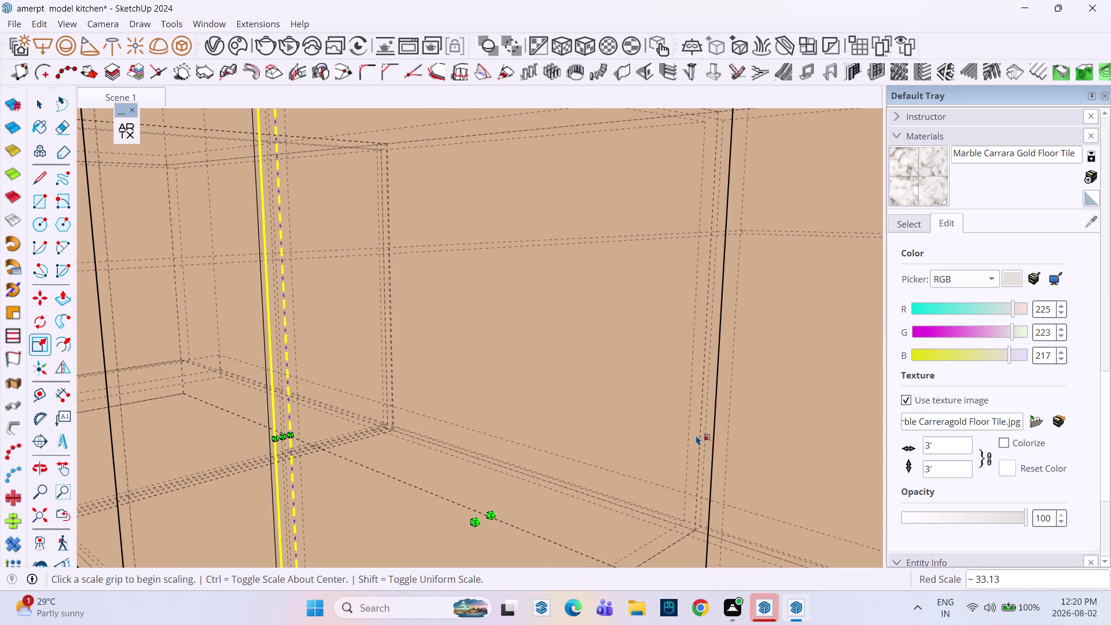
Pull that panel's other side back to meet its divider.
scroll(down, 3)
middle_drag(665, 401, 692, 476)
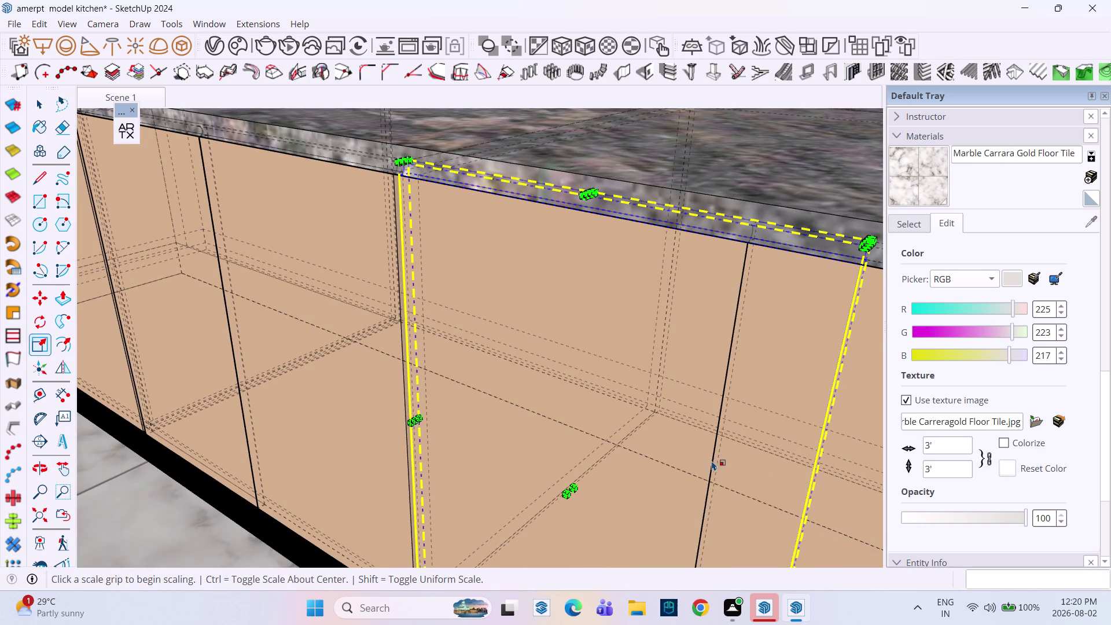
middle_drag(712, 432, 716, 312)
middle_click(715, 311)
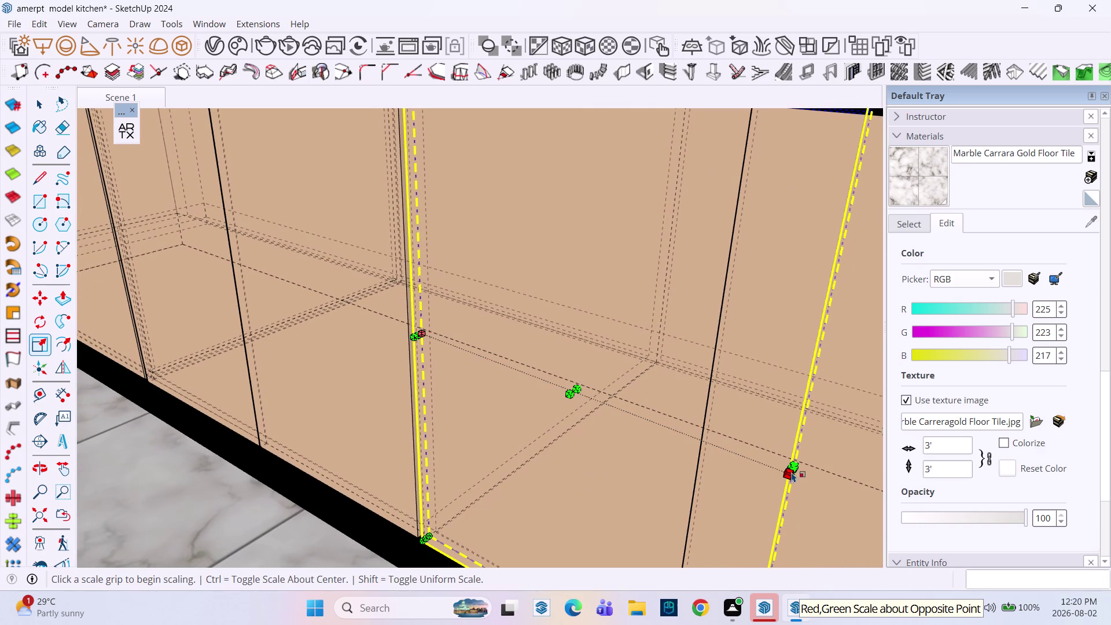
drag(795, 466, 691, 420)
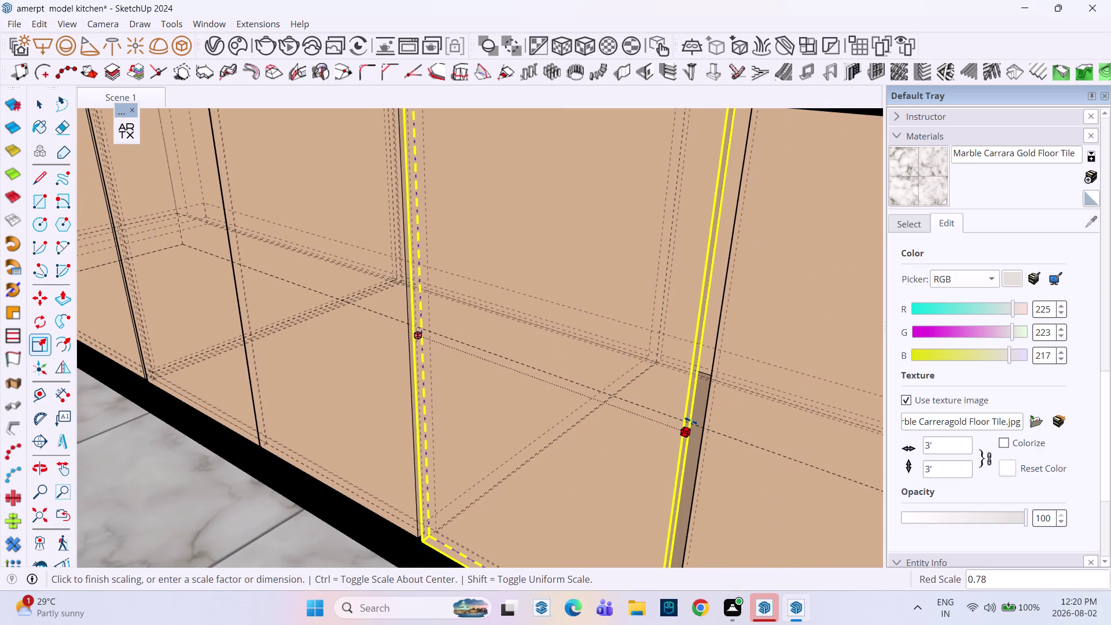
drag(691, 421, 706, 400)
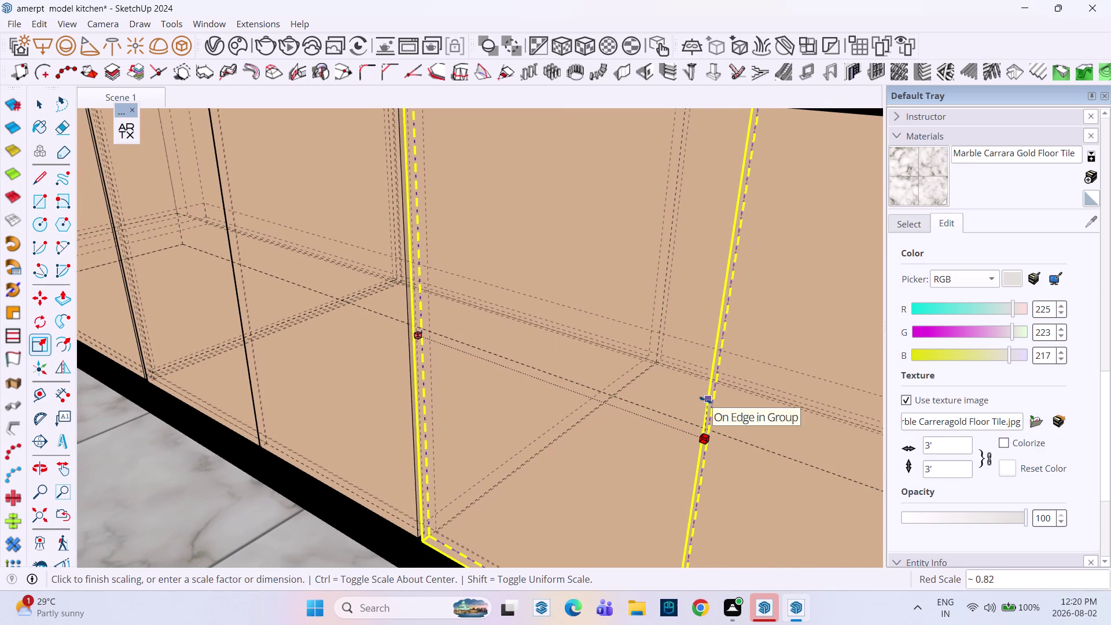
drag(706, 400, 701, 399)
click(701, 398)
Scale one more door panel so its side aligns with the divider.
scroll(down, 3)
middle_drag(662, 420, 775, 417)
middle_click(775, 416)
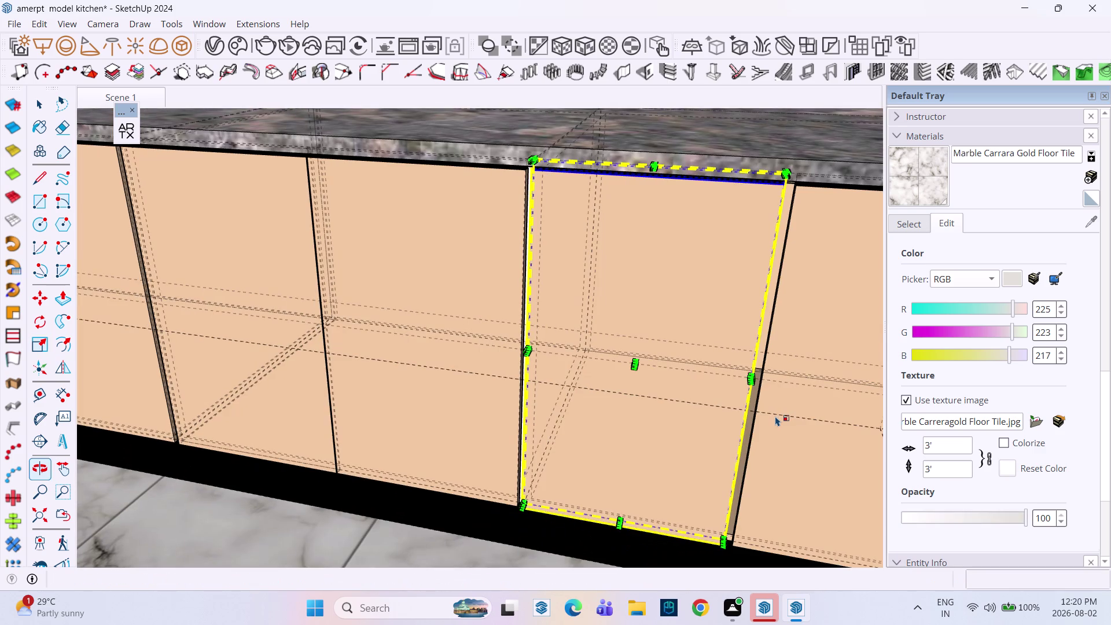
key(space)
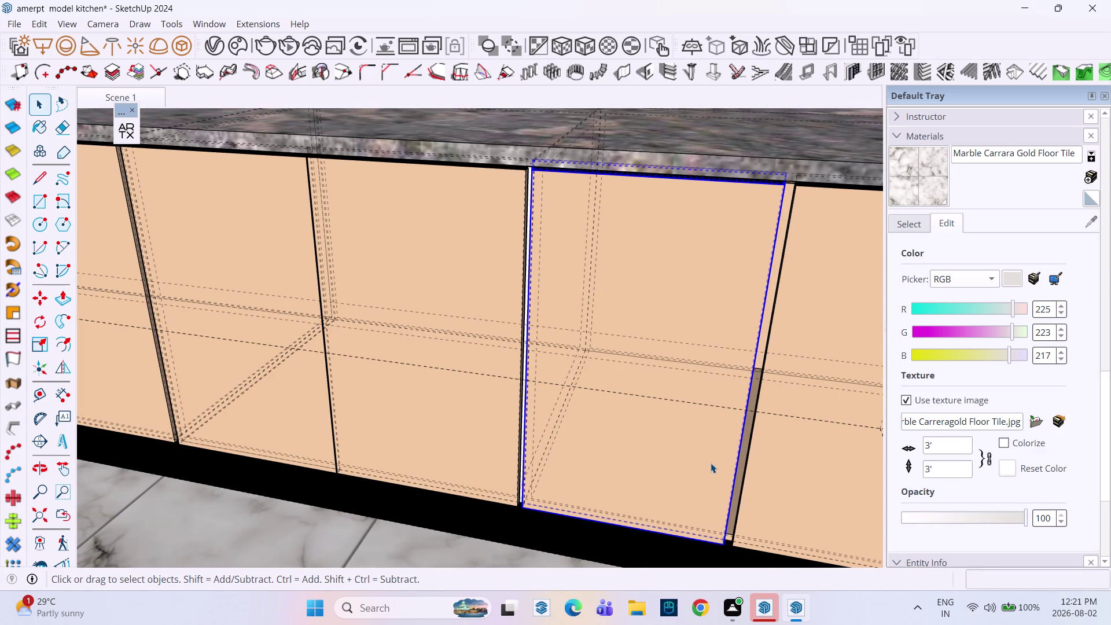
key(s)
scroll(up, 3)
scroll(up, 3)
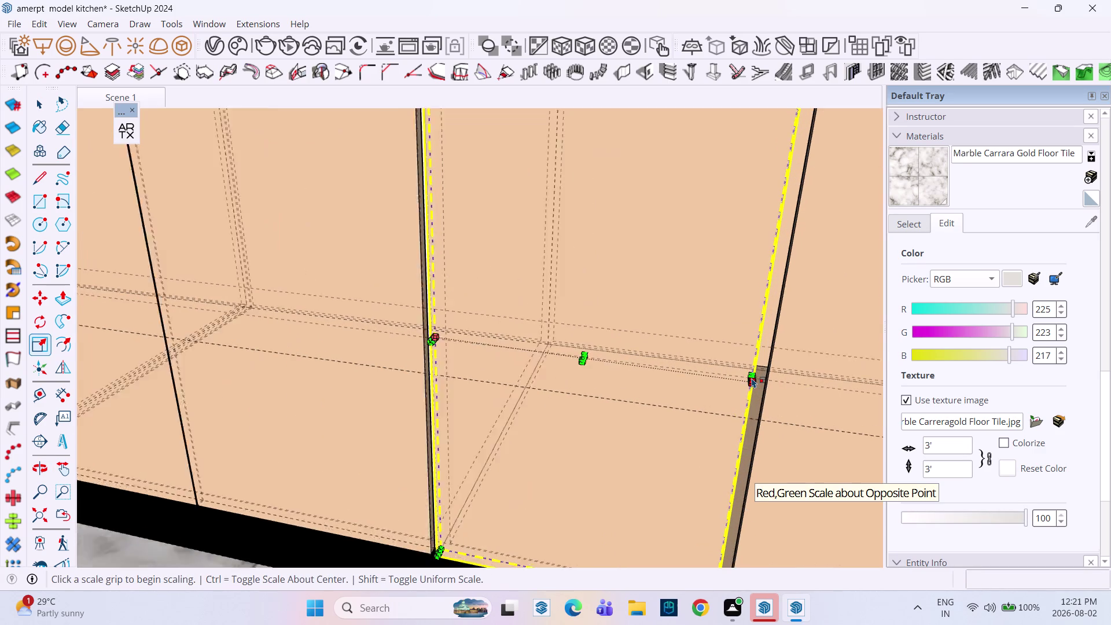
scroll(up, 3)
drag(755, 380, 763, 380)
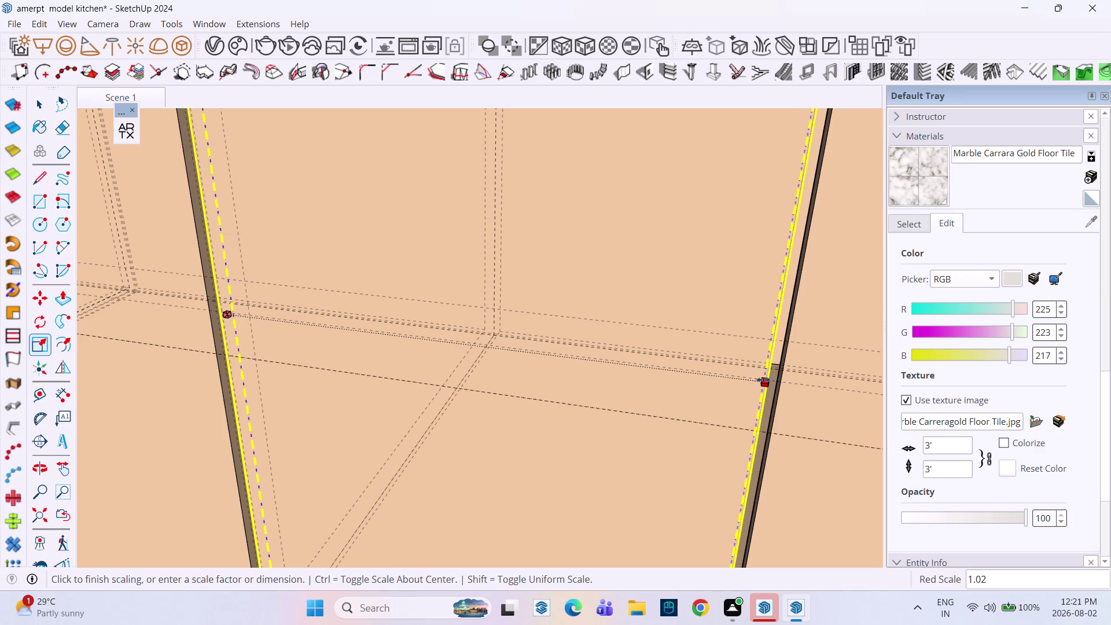
drag(763, 379, 770, 377)
click(770, 378)
key(space)
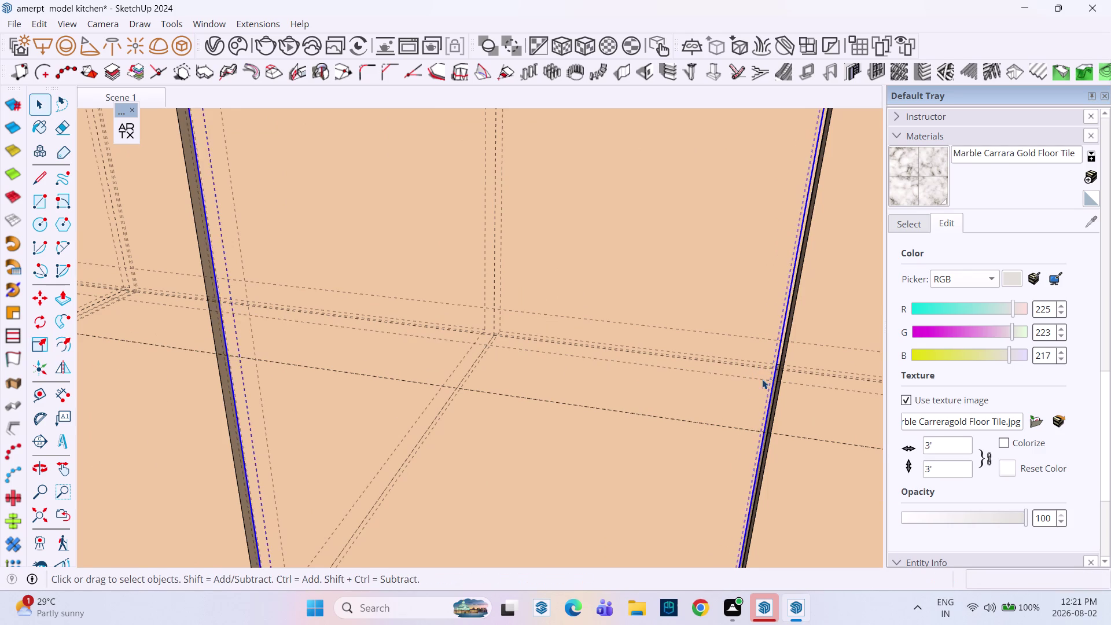
scroll(down, 3)
scroll(down, 3)
middle_drag(679, 390, 737, 382)
scroll(down, 3)
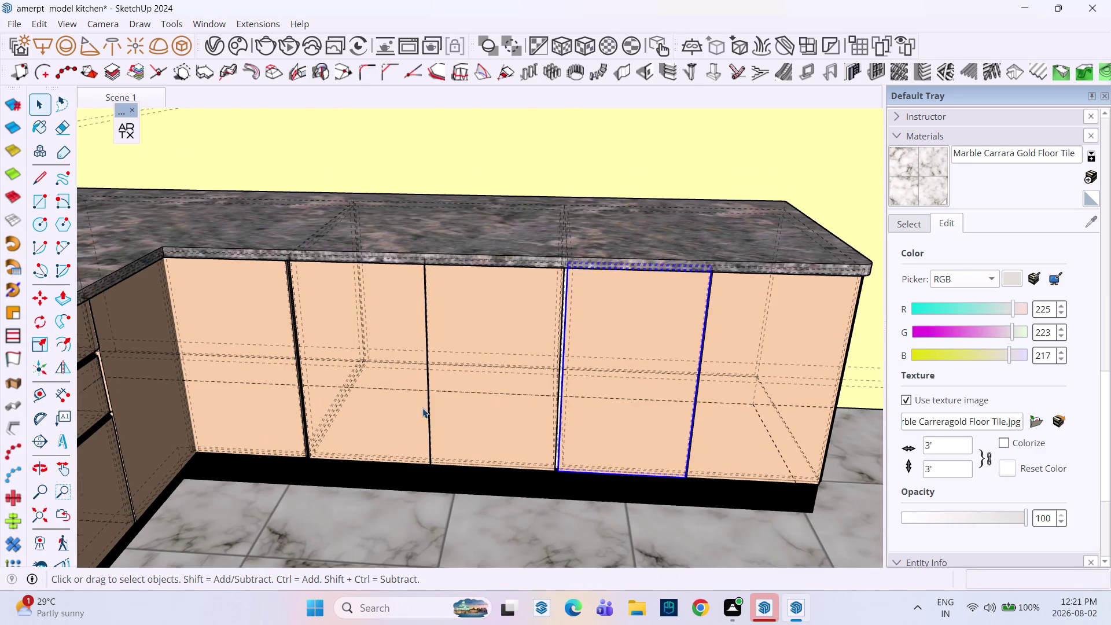
Select a lower cabinet door, enter and leave its group, and orbit to the door fronts.
key(space)
middle_click(422, 342)
scroll(up, 3)
click(381, 349)
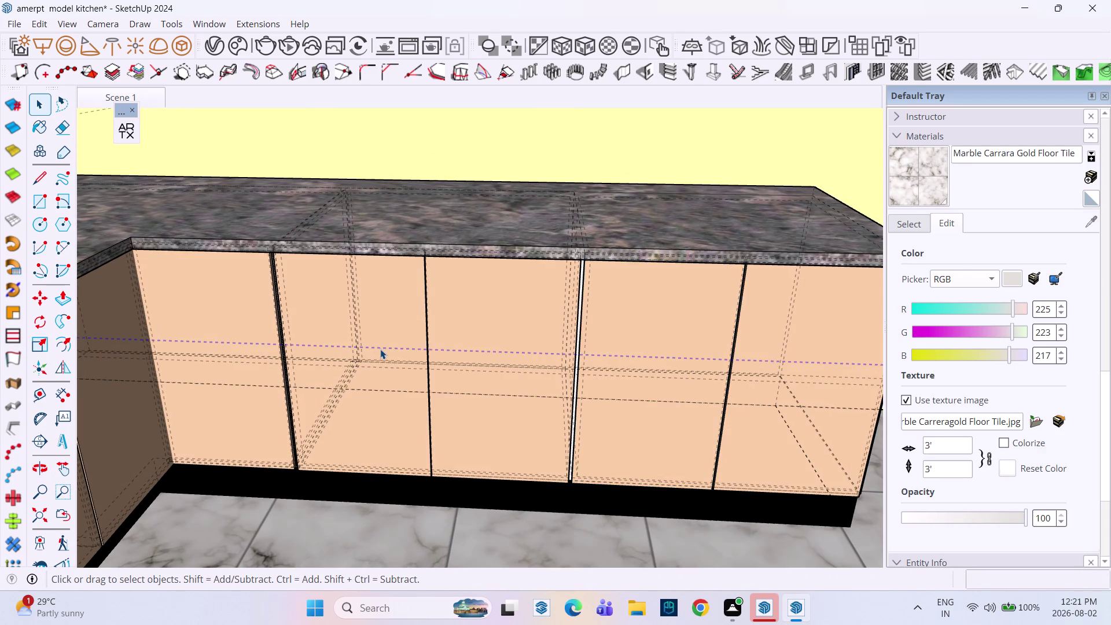
click(380, 349)
double_click(377, 382)
click(376, 382)
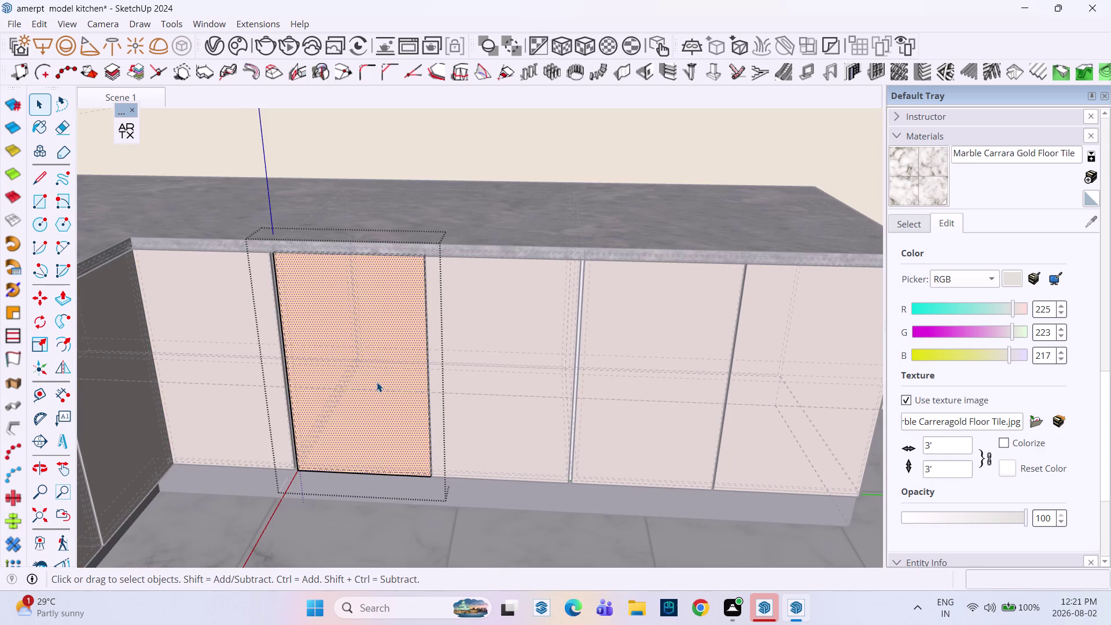
click(421, 156)
click(372, 258)
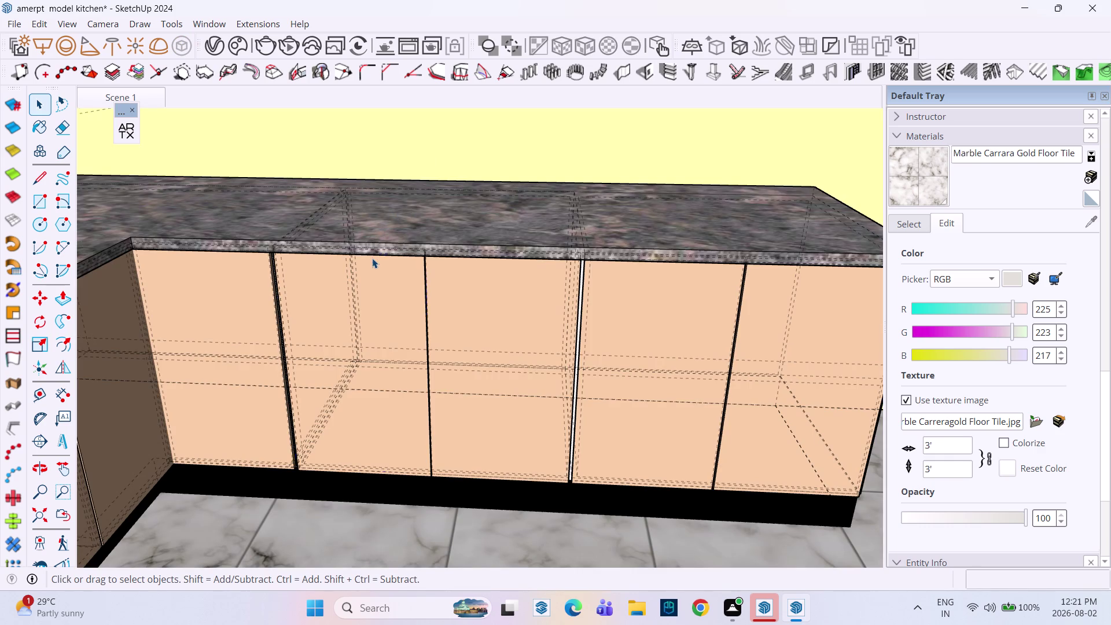
scroll(up, 3)
scroll(down, 3)
scroll(up, 3)
middle_drag(372, 298, 407, 165)
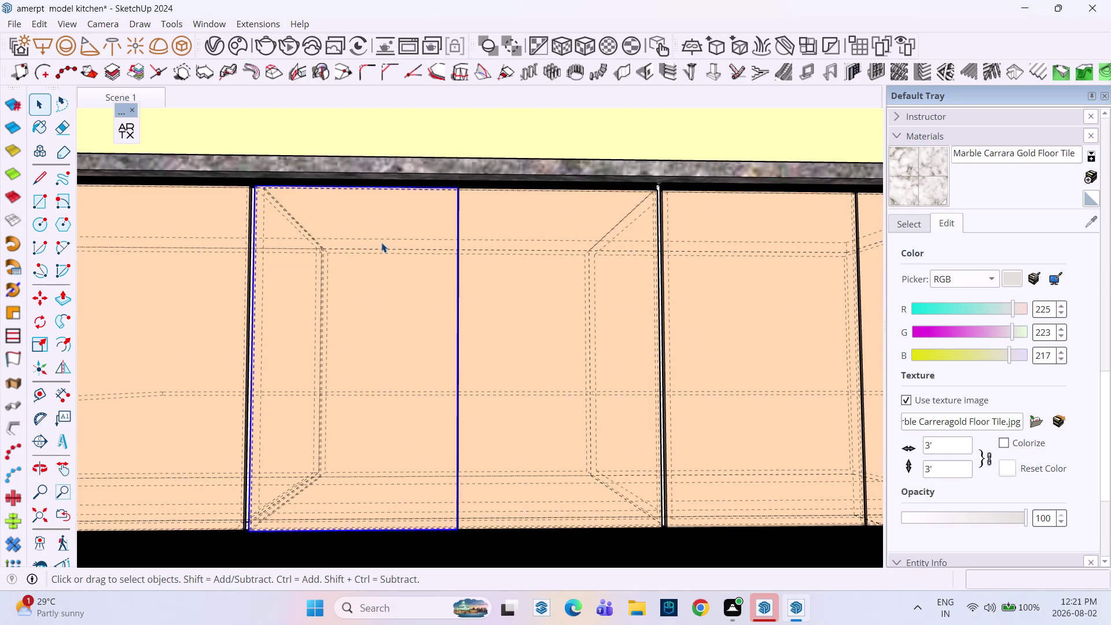
scroll(down, 3)
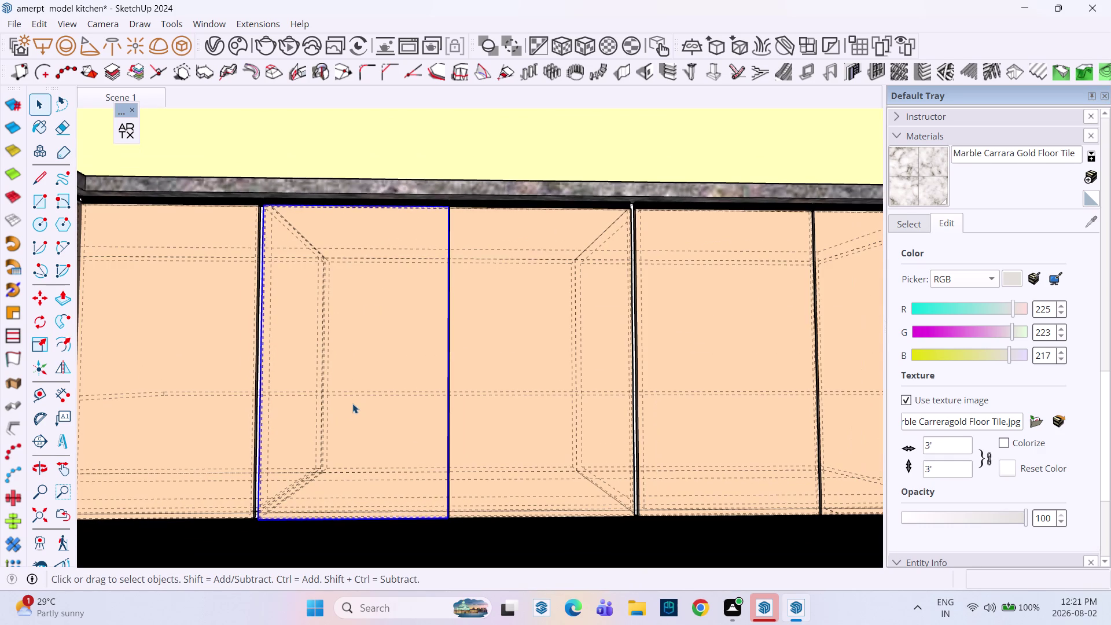
middle_drag(366, 308, 380, 441)
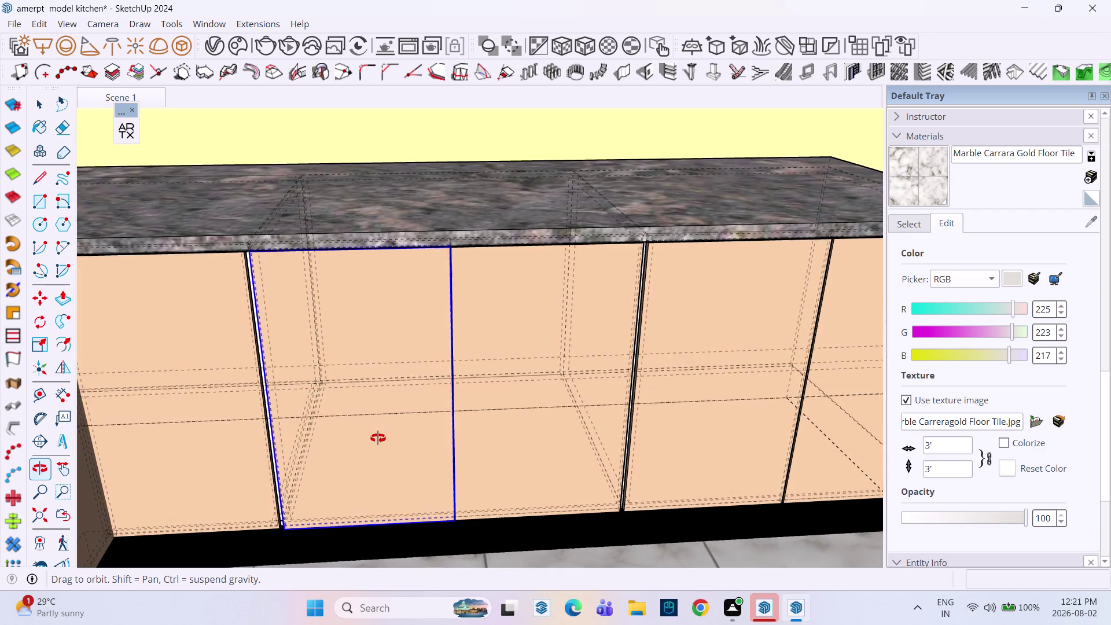
middle_drag(380, 440, 374, 418)
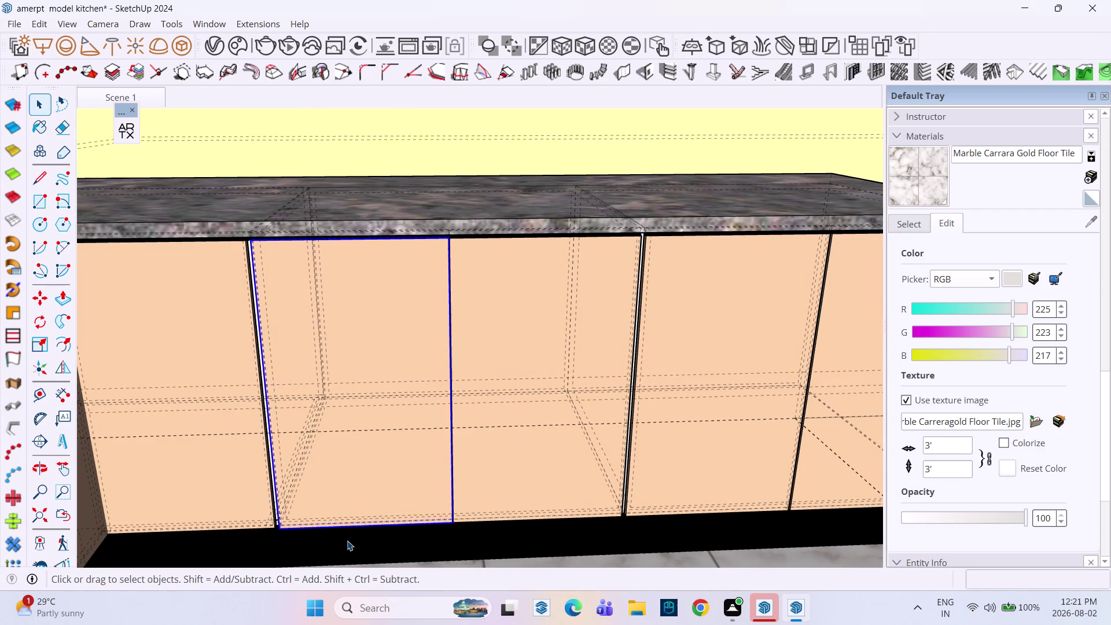
Select the second lower cabinet door for scaling and zoom in on its edge.
click(349, 540)
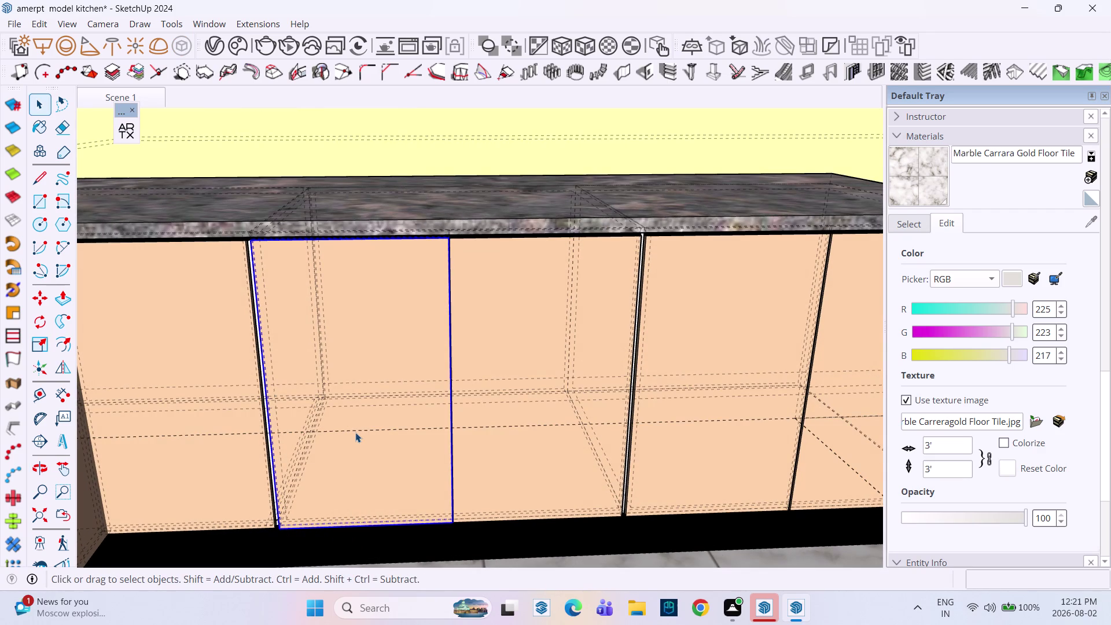
key(s)
scroll(down, 3)
scroll(up, 3)
scroll(down, 3)
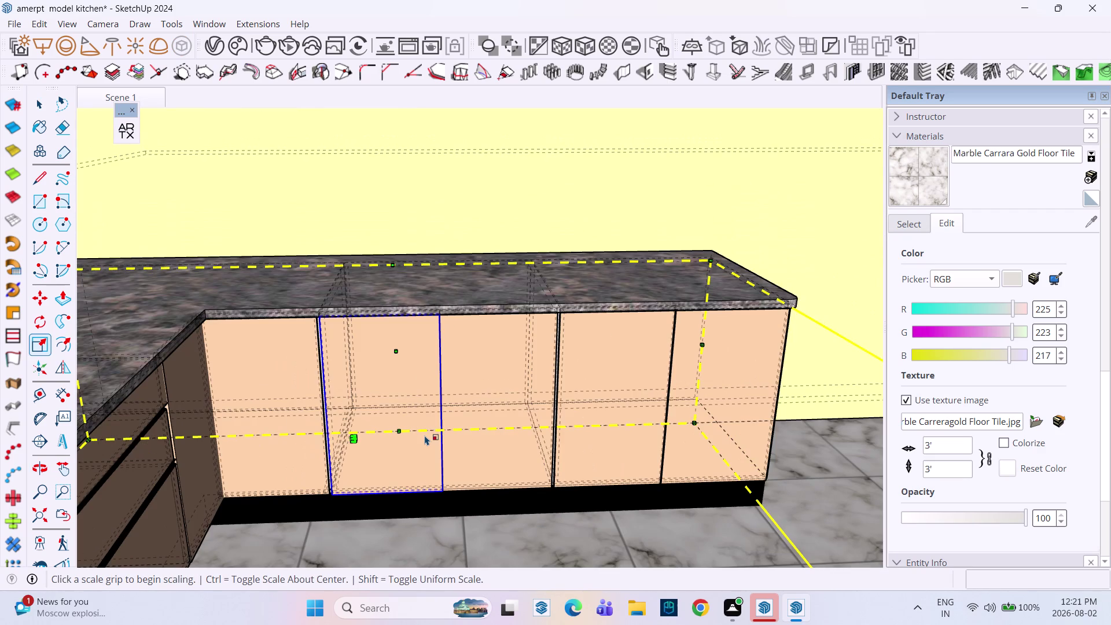
key(space)
click(451, 529)
click(397, 378)
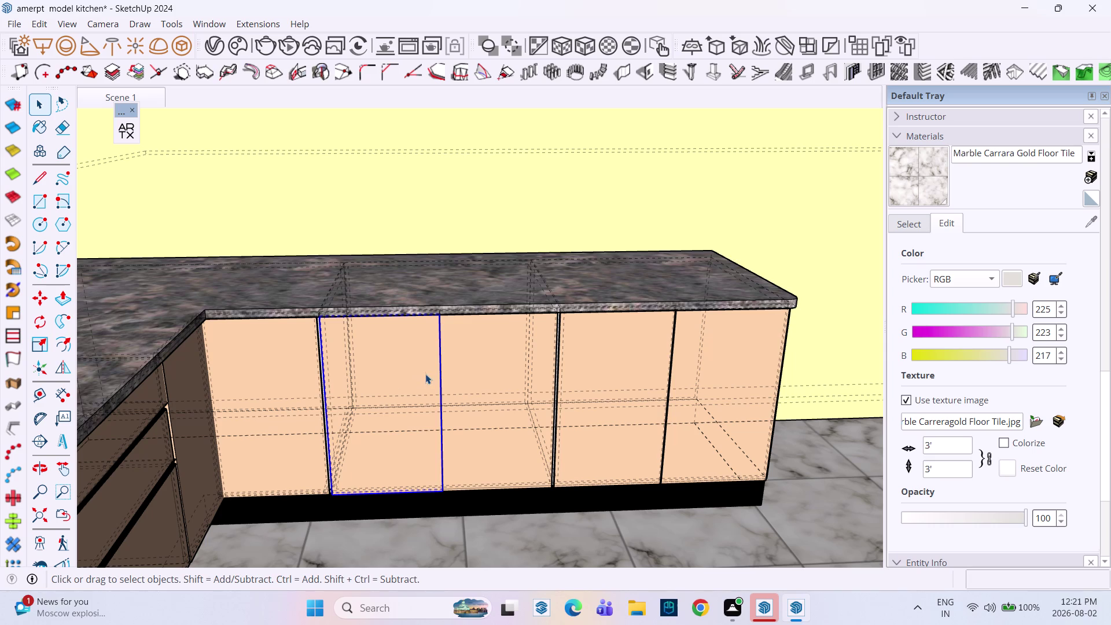
key(s)
scroll(up, 3)
middle_drag(438, 423, 380, 439)
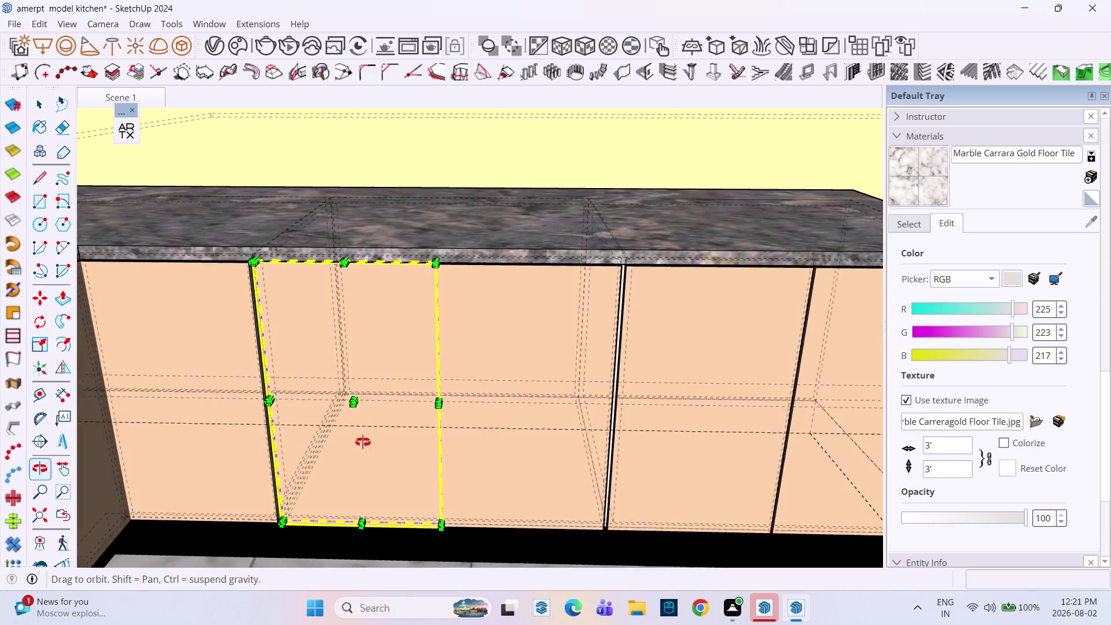
middle_drag(381, 440, 306, 443)
scroll(up, 3)
scroll(up, 3)
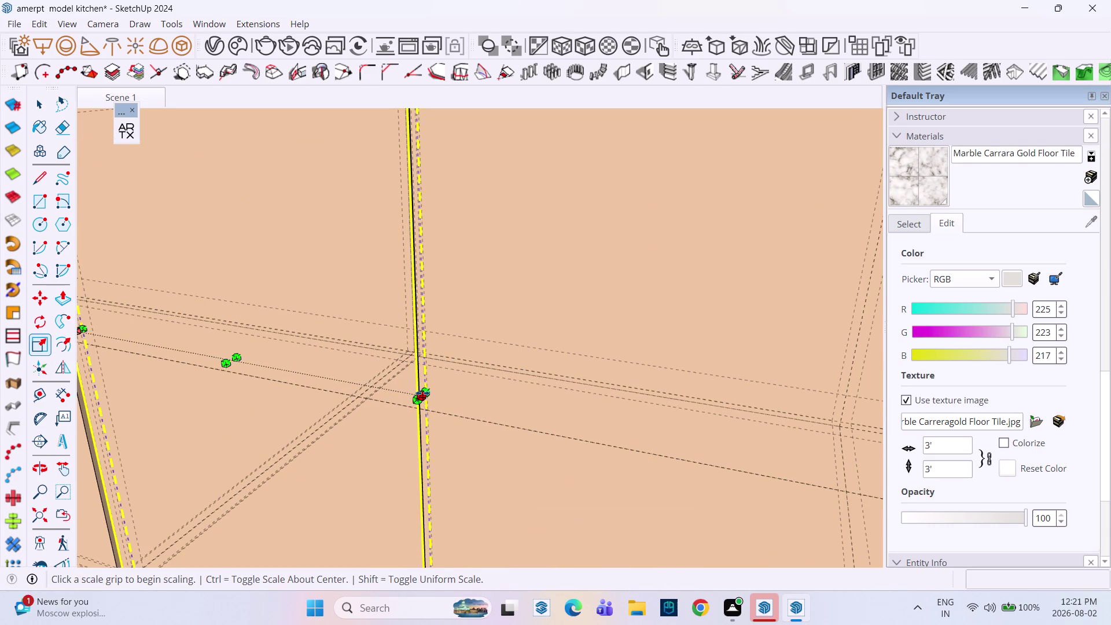
Drag the door's side grip until its edge snaps to the neighbouring door.
drag(423, 393, 403, 383)
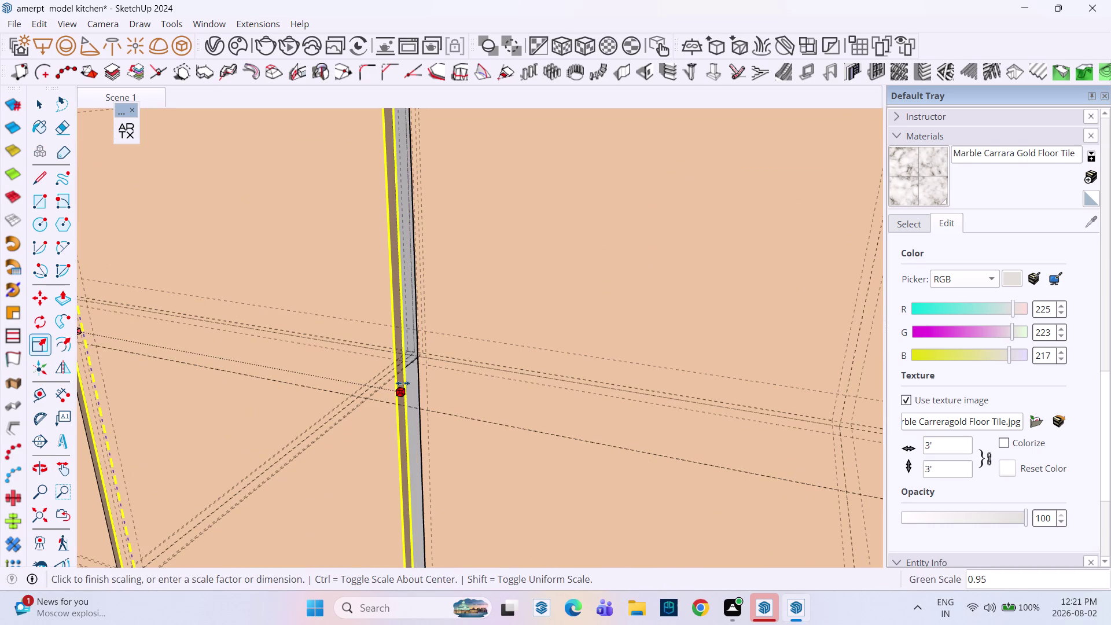
drag(403, 383, 416, 370)
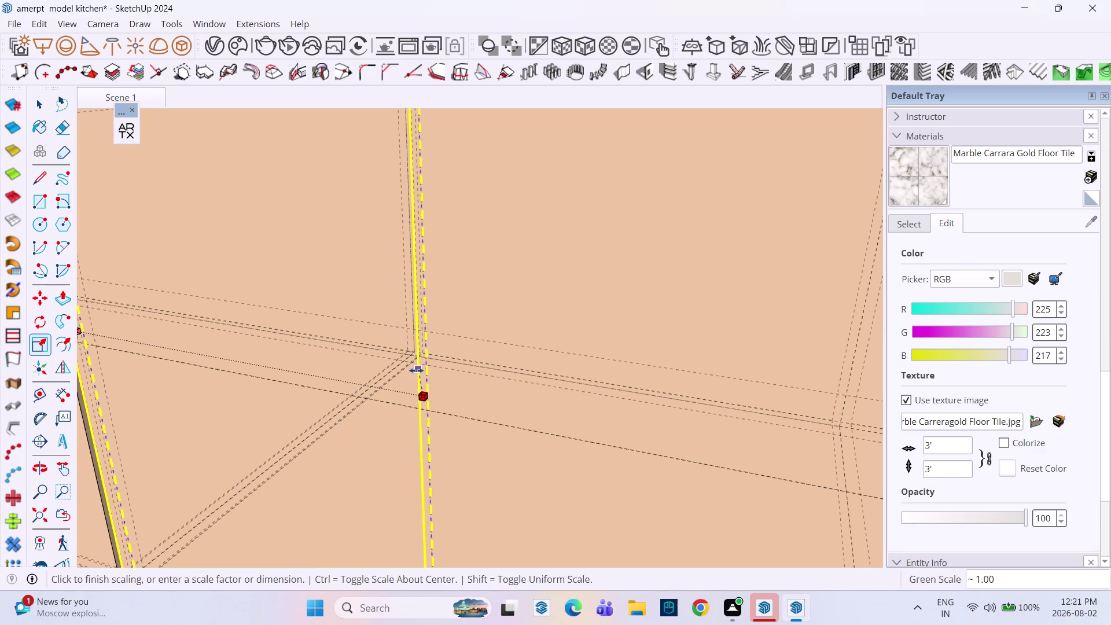
drag(416, 370, 420, 370)
drag(420, 370, 409, 386)
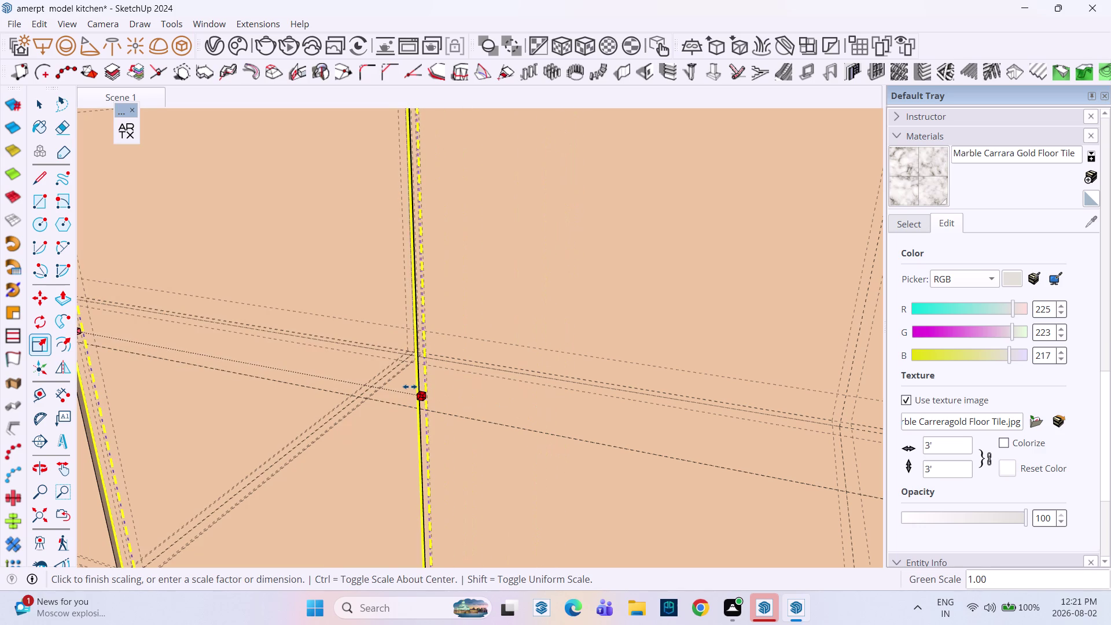
drag(410, 386, 403, 376)
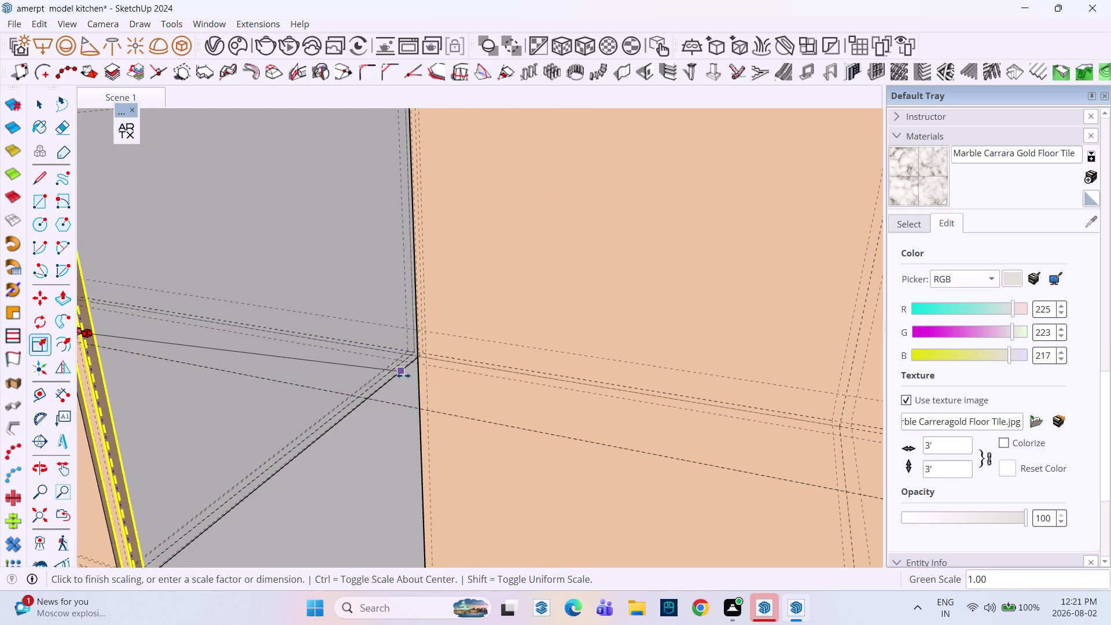
drag(403, 376, 395, 389)
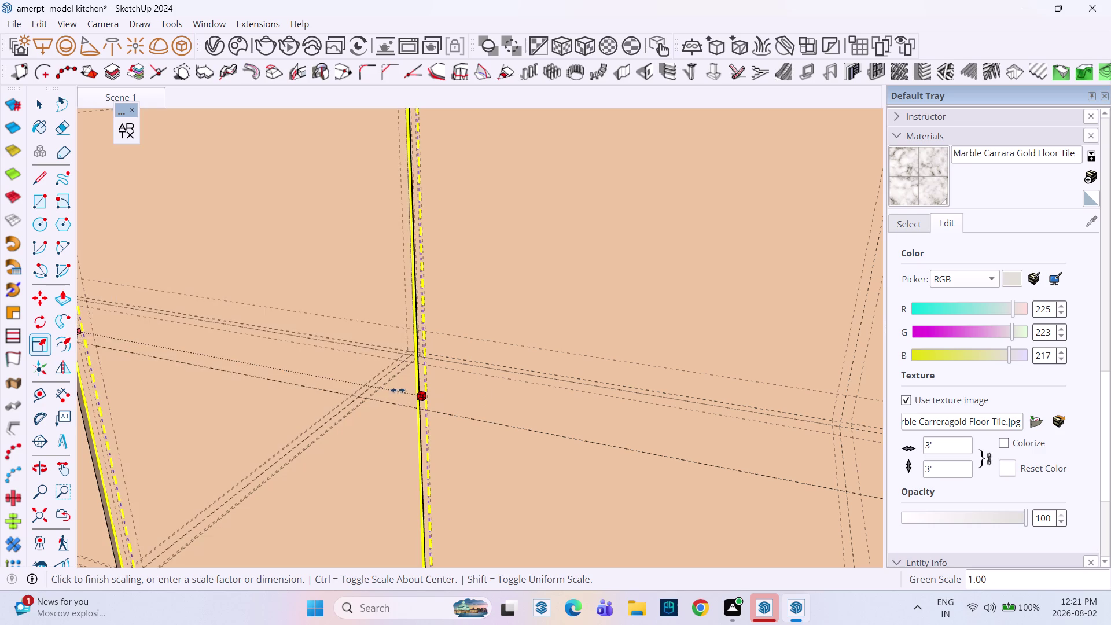
drag(396, 389, 398, 392)
middle_drag(398, 392, 534, 422)
scroll(up, 3)
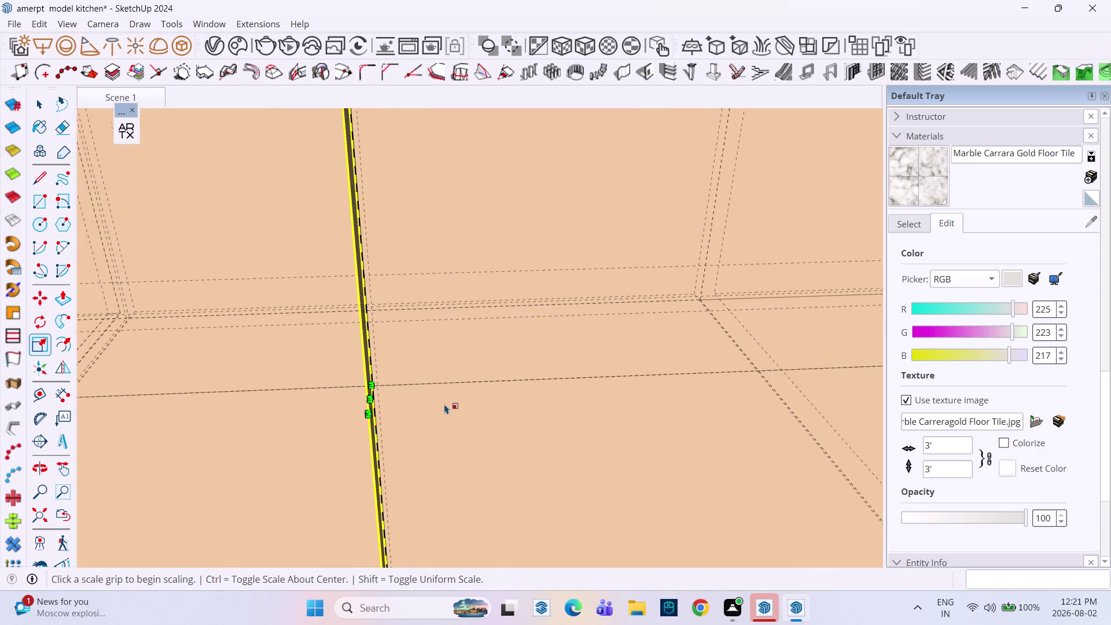
Scale the door's other side edge onto the neighbour's edge.
drag(373, 401, 366, 402)
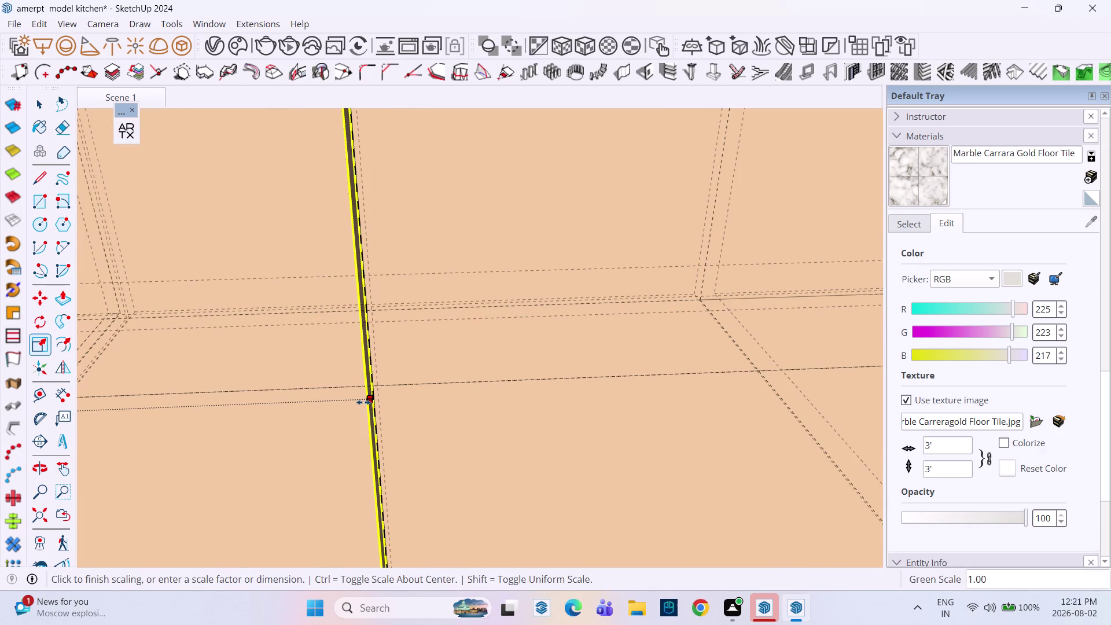
drag(366, 401, 365, 399)
click(363, 399)
scroll(down, 3)
middle_drag(414, 424, 476, 407)
click(482, 406)
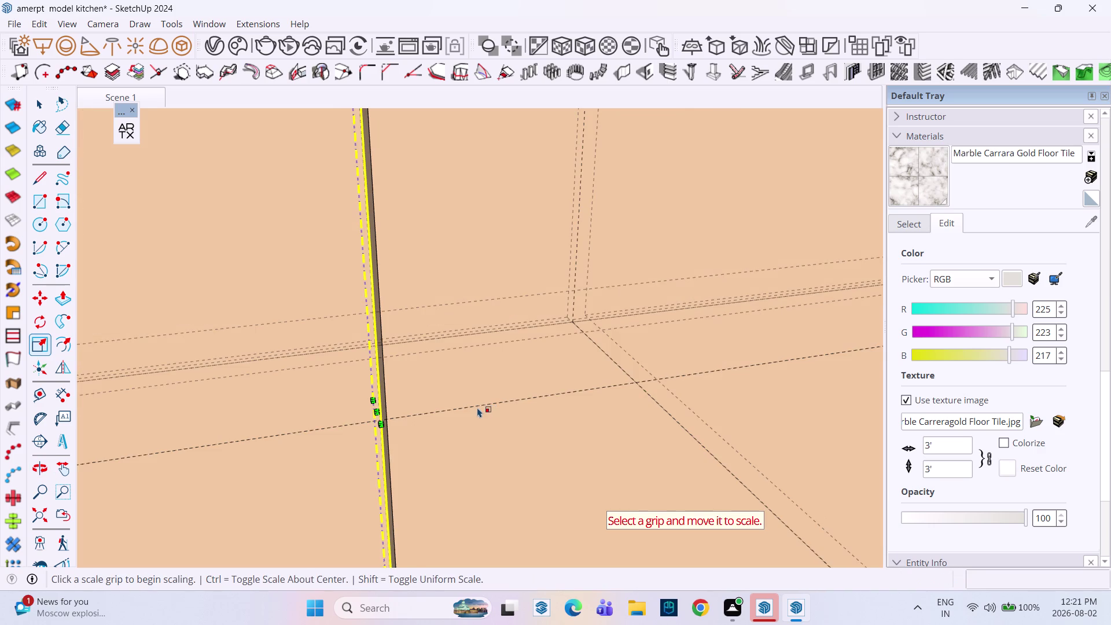
Zoom out to review the resized door, then exit scaling and clear the selection.
scroll(down, 3)
scroll(up, 3)
scroll(down, 3)
scroll(up, 3)
scroll(down, 3)
key(k)
scroll(down, 3)
scroll(up, 3)
scroll(down, 3)
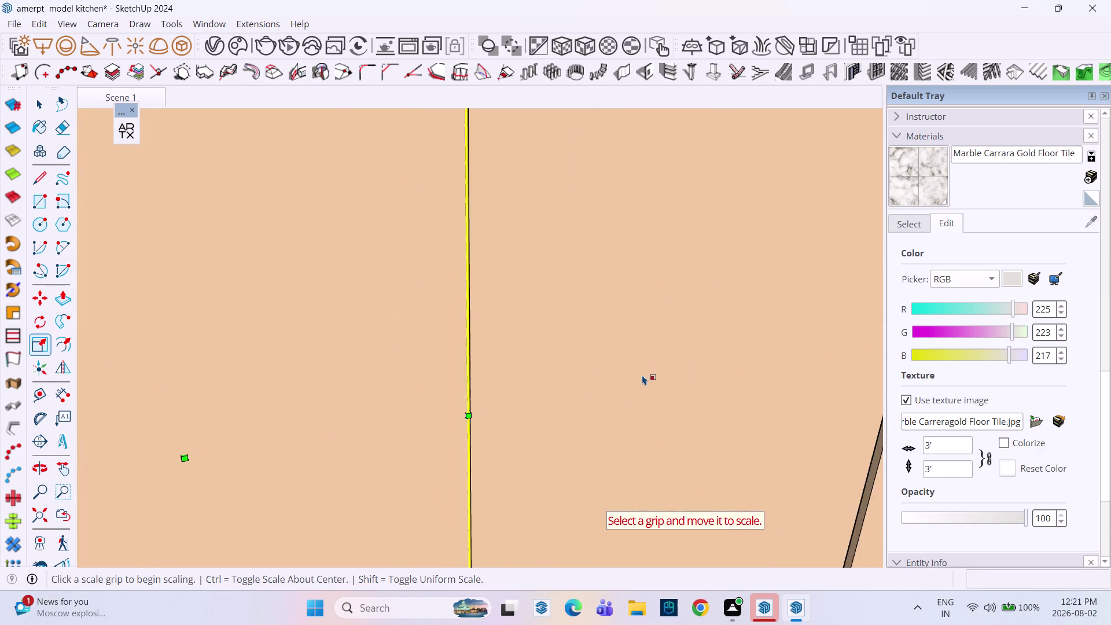
scroll(down, 3)
scroll(down, 3)
middle_drag(655, 423, 556, 379)
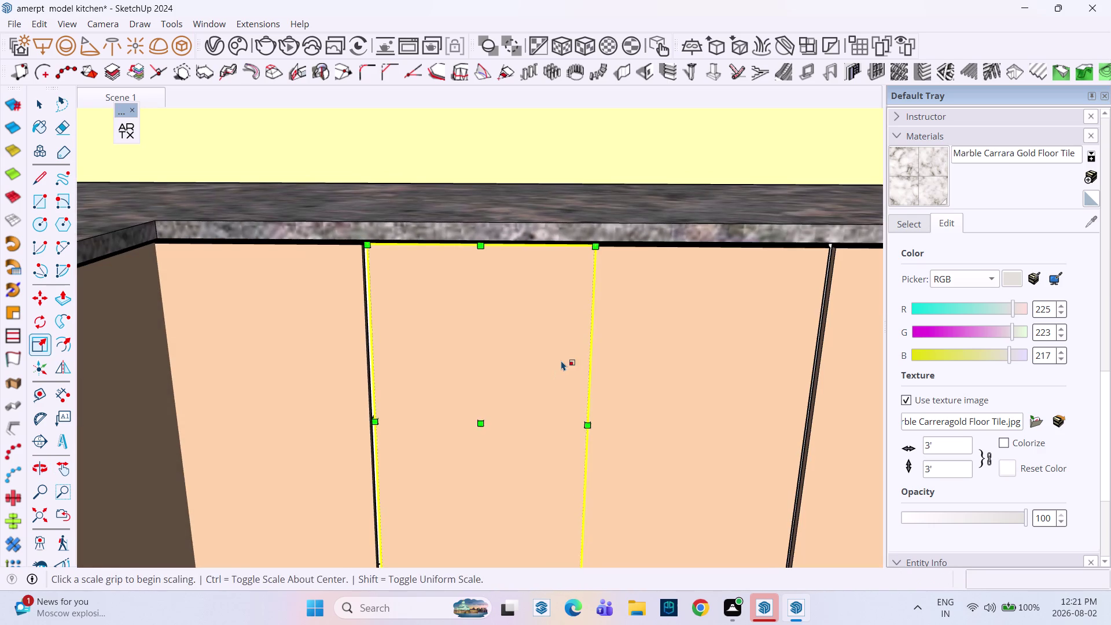
key(space)
scroll(down, 3)
scroll(down, 3)
click(508, 538)
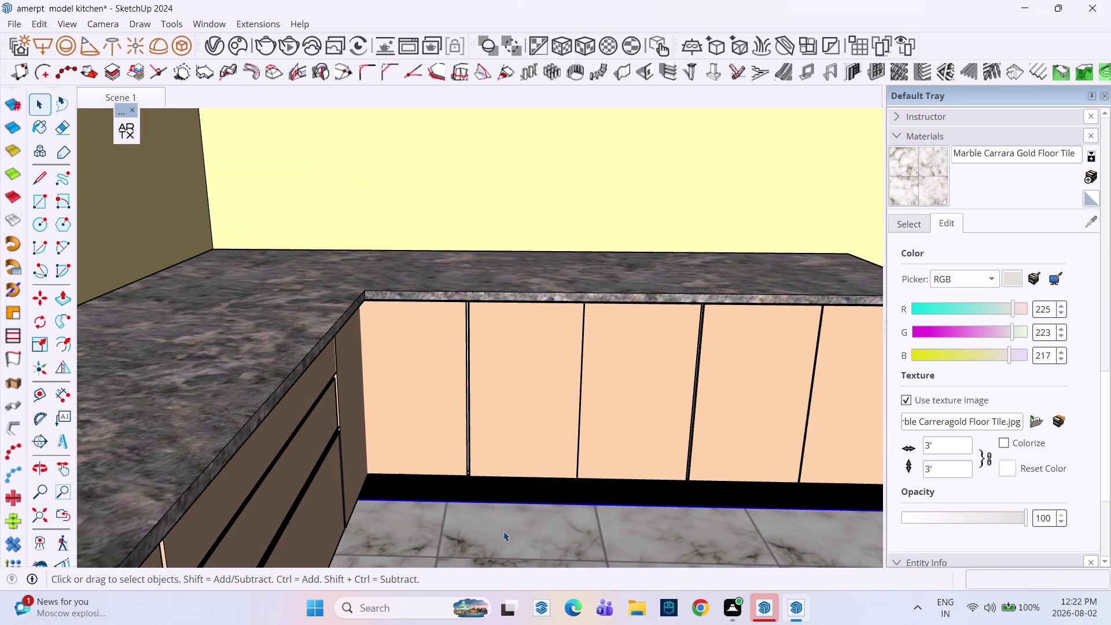
key(Escape)
click(503, 524)
Select the black trim strip under the upper cabinets and scale its height, then shrink it back.
scroll(down, 3)
middle_drag(615, 418, 608, 440)
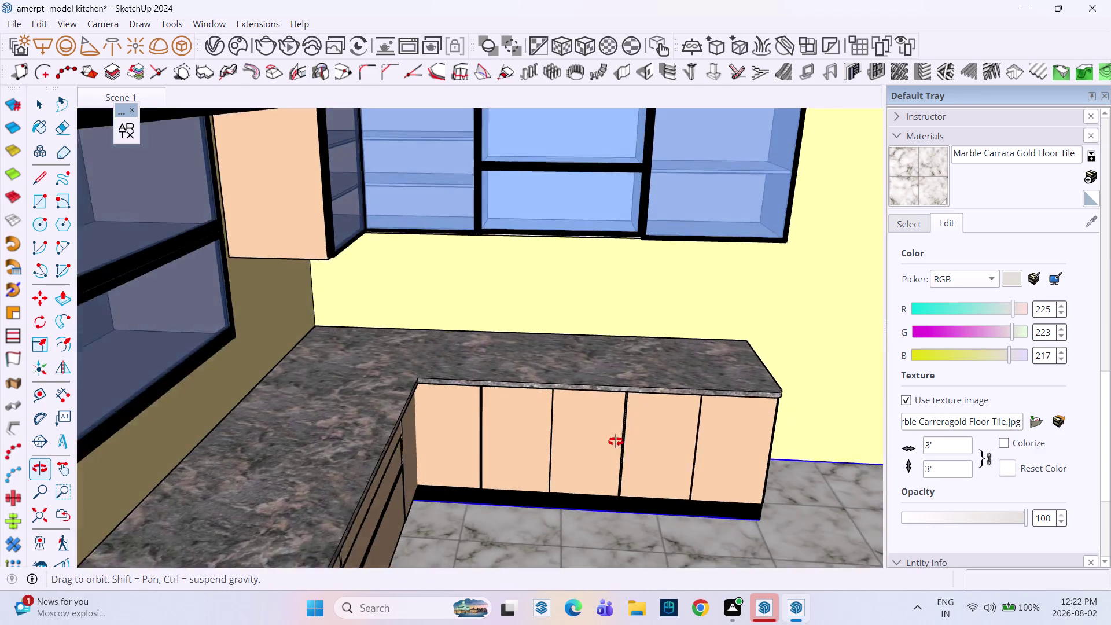
middle_drag(608, 439, 617, 442)
scroll(down, 3)
middle_drag(595, 461, 449, 461)
scroll(down, 3)
middle_drag(457, 431, 517, 546)
middle_drag(527, 536, 530, 348)
scroll(up, 3)
middle_drag(549, 526, 539, 417)
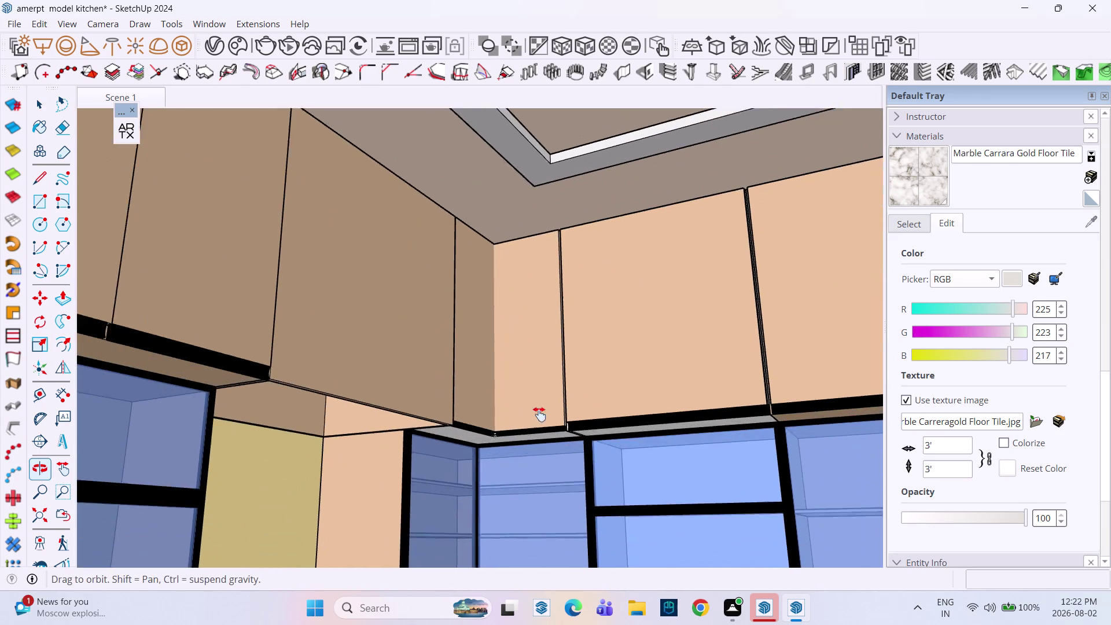
middle_drag(539, 417, 539, 413)
middle_drag(526, 416, 520, 529)
scroll(up, 3)
scroll(up, 3)
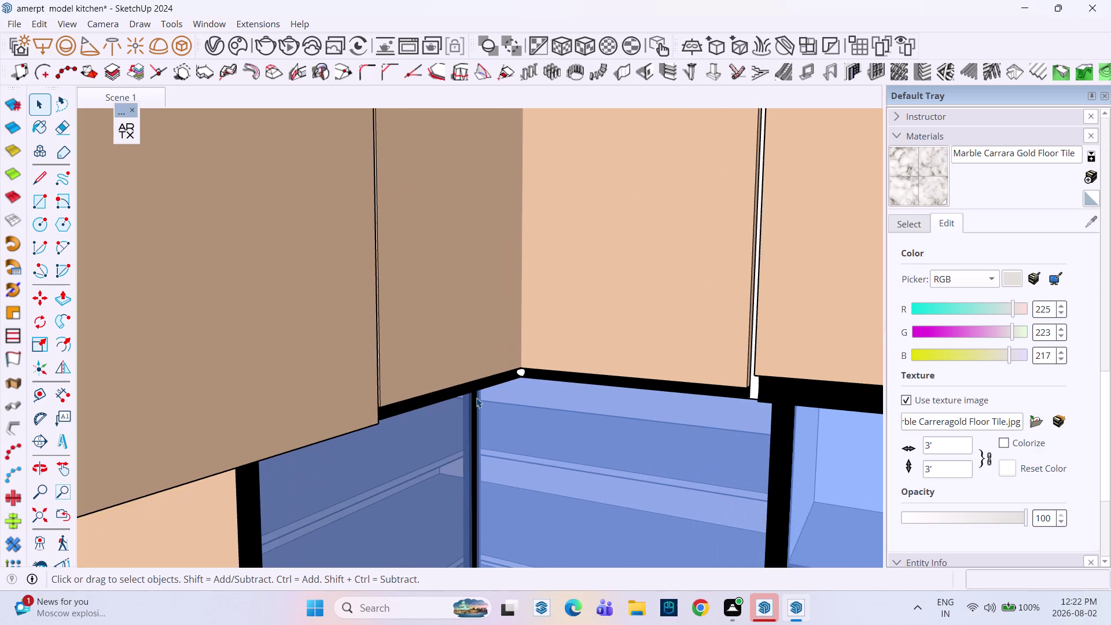
scroll(up, 3)
middle_drag(414, 400, 319, 308)
click(332, 341)
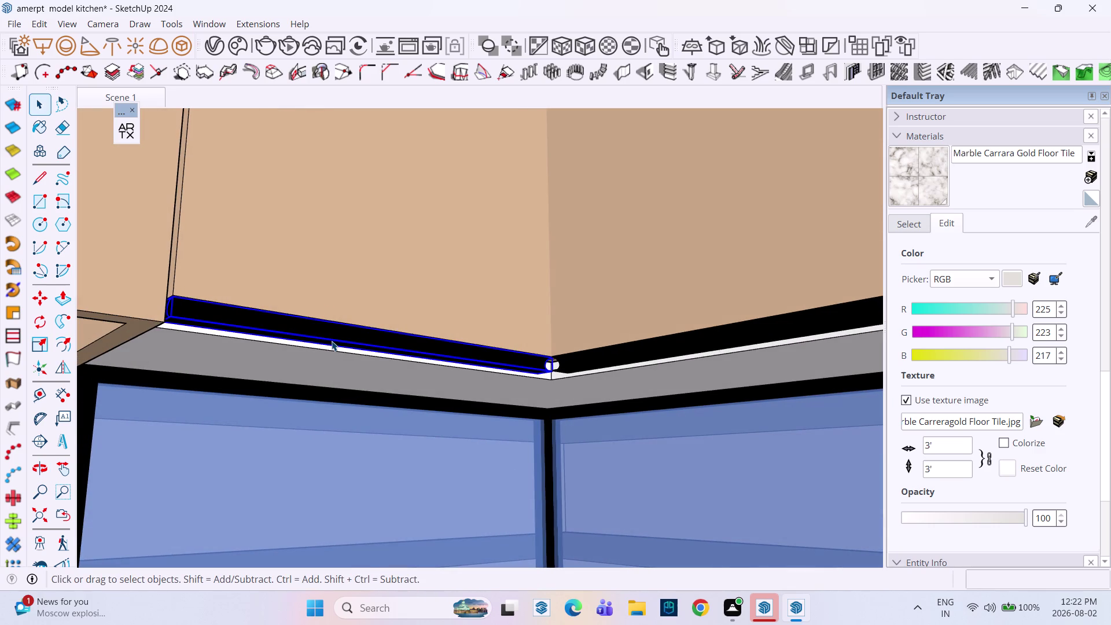
key(s)
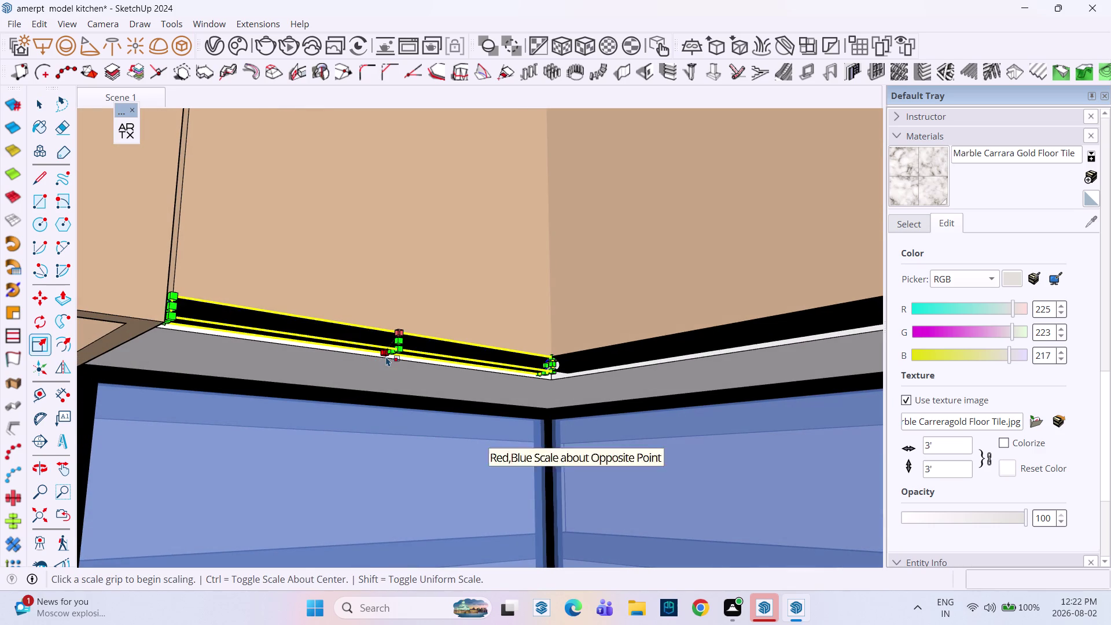
drag(390, 354, 381, 371)
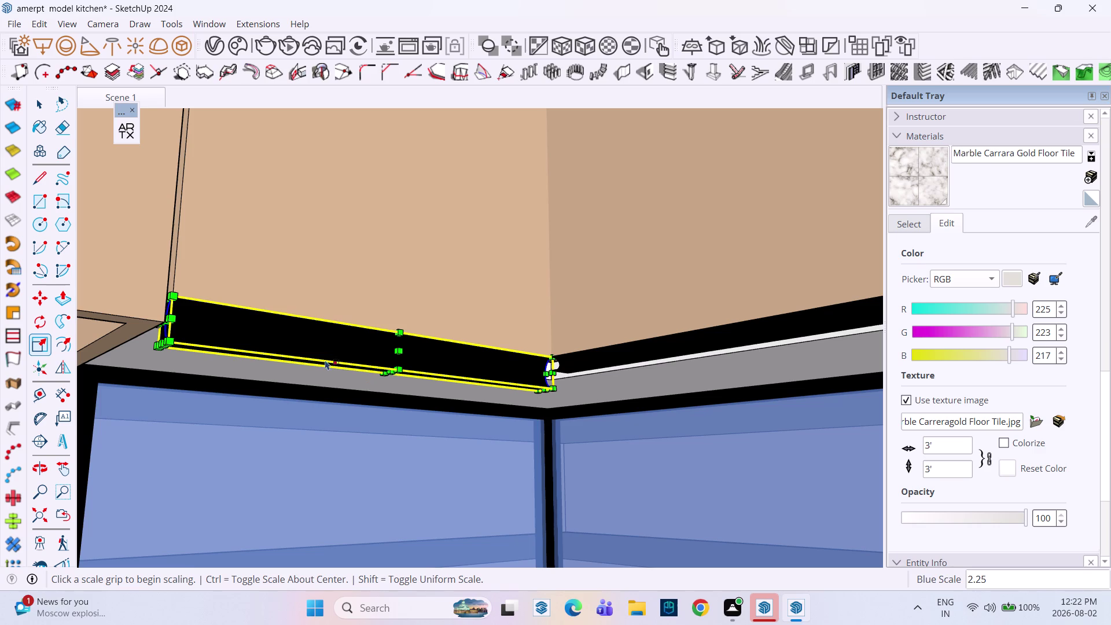
middle_drag(209, 354, 315, 289)
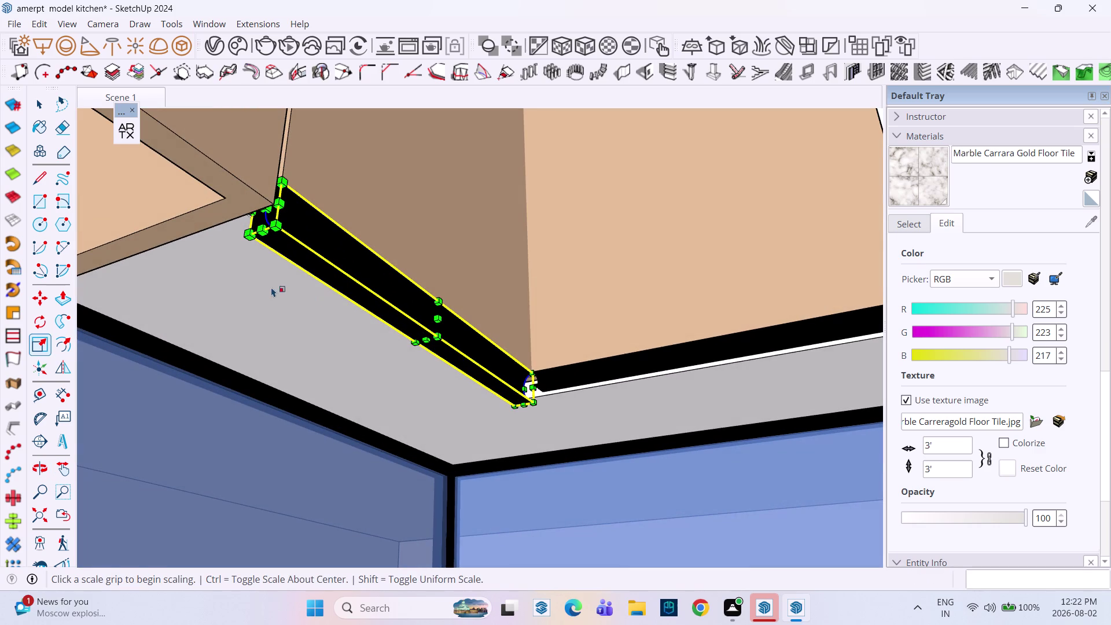
click(429, 340)
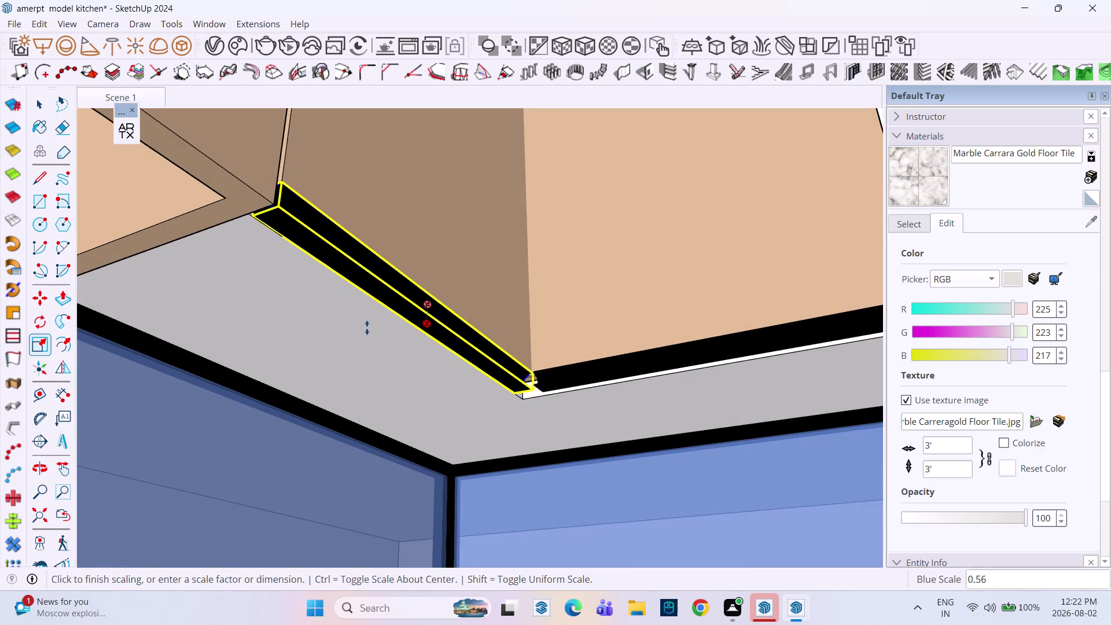
click(351, 330)
key(space)
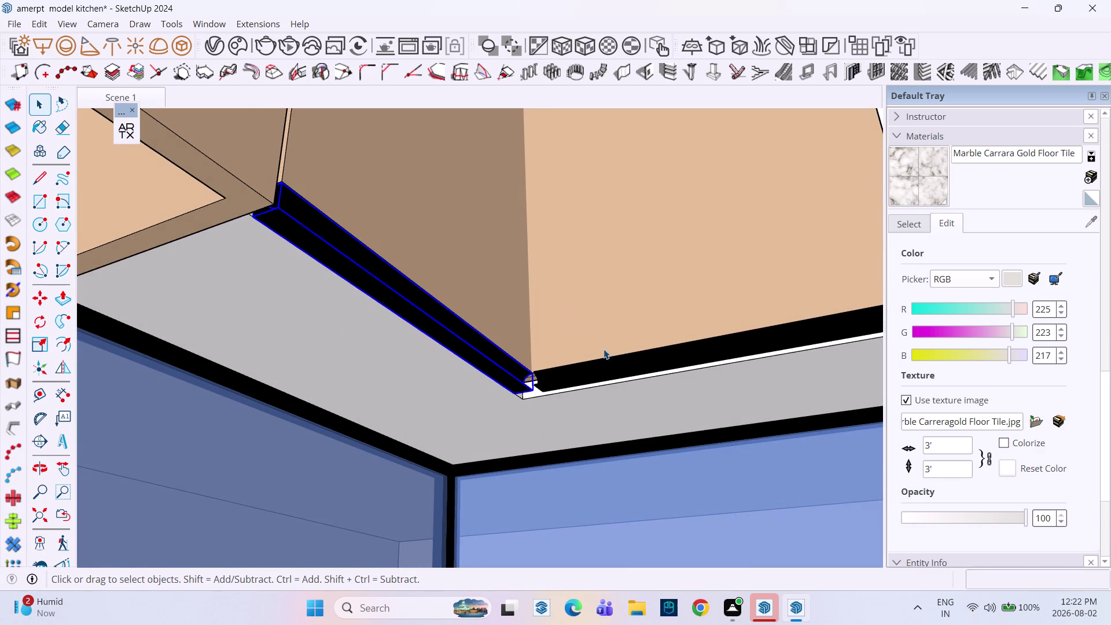
Reselect the trim strip and stretch it taller with the vertical scale grip.
click(607, 373)
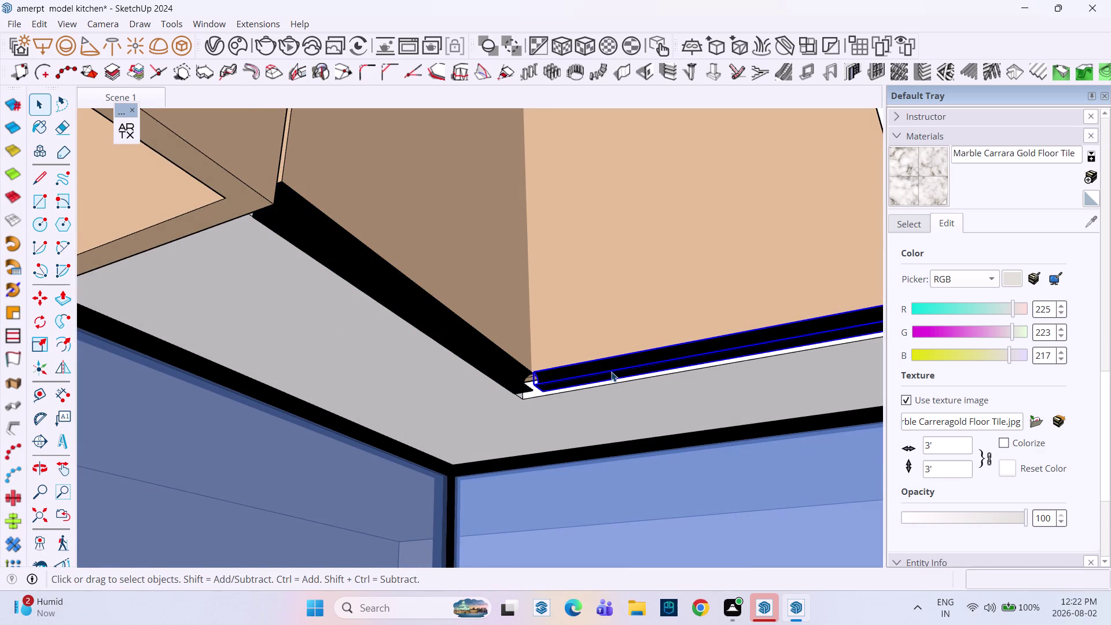
key(s)
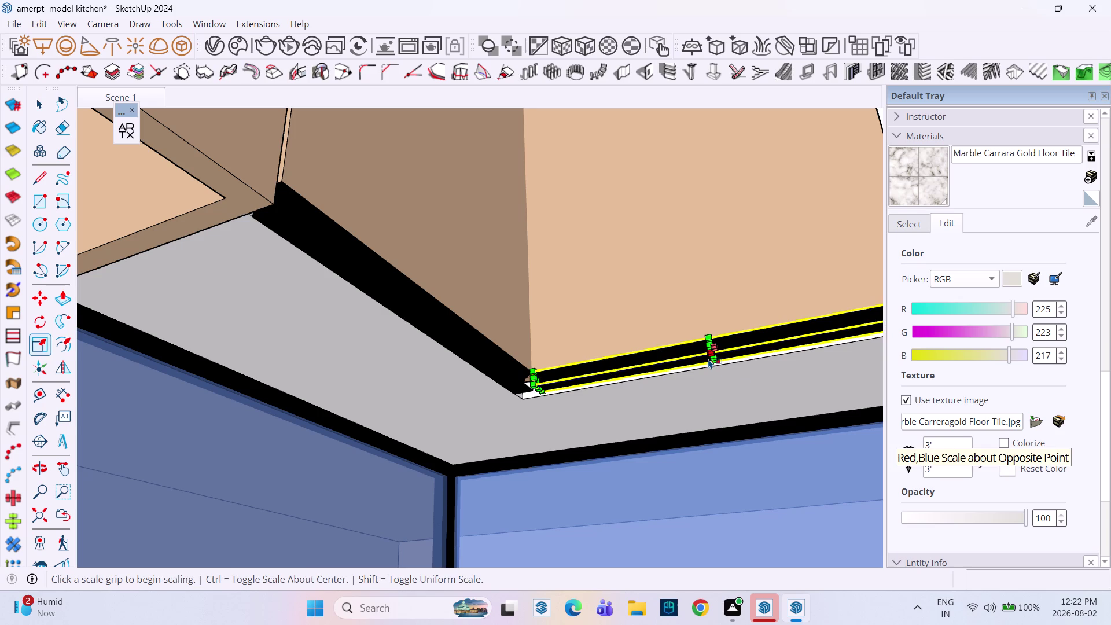
scroll(up, 3)
click(728, 356)
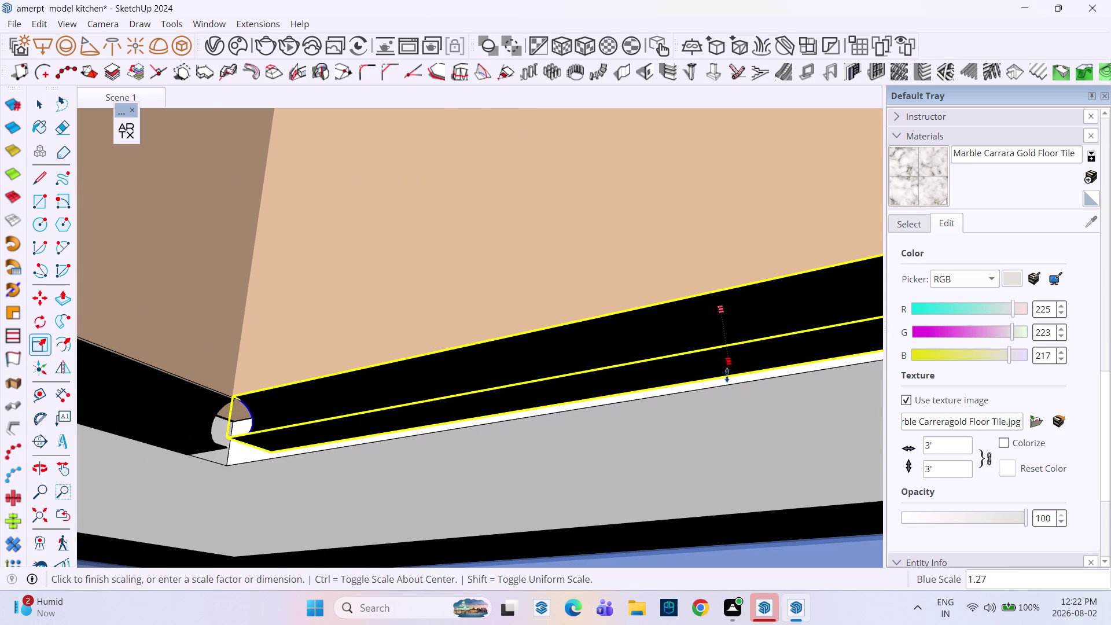
scroll(down, 3)
middle_drag(734, 389, 700, 232)
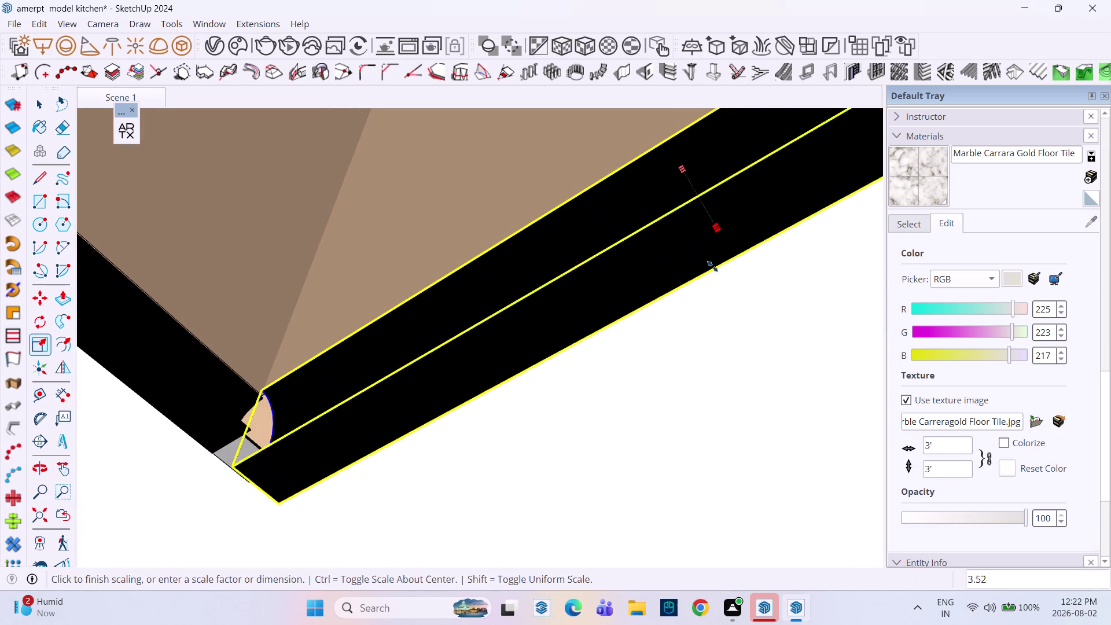
click(187, 408)
key(space)
Inspect the strip's rounded end at the corner cabinet, selecting the side panel and strip.
scroll(down, 3)
scroll(up, 3)
scroll(down, 3)
middle_drag(429, 324, 458, 485)
scroll(down, 3)
scroll(up, 3)
middle_drag(437, 314, 481, 444)
scroll(down, 3)
scroll(up, 3)
scroll(down, 3)
scroll(up, 3)
scroll(down, 3)
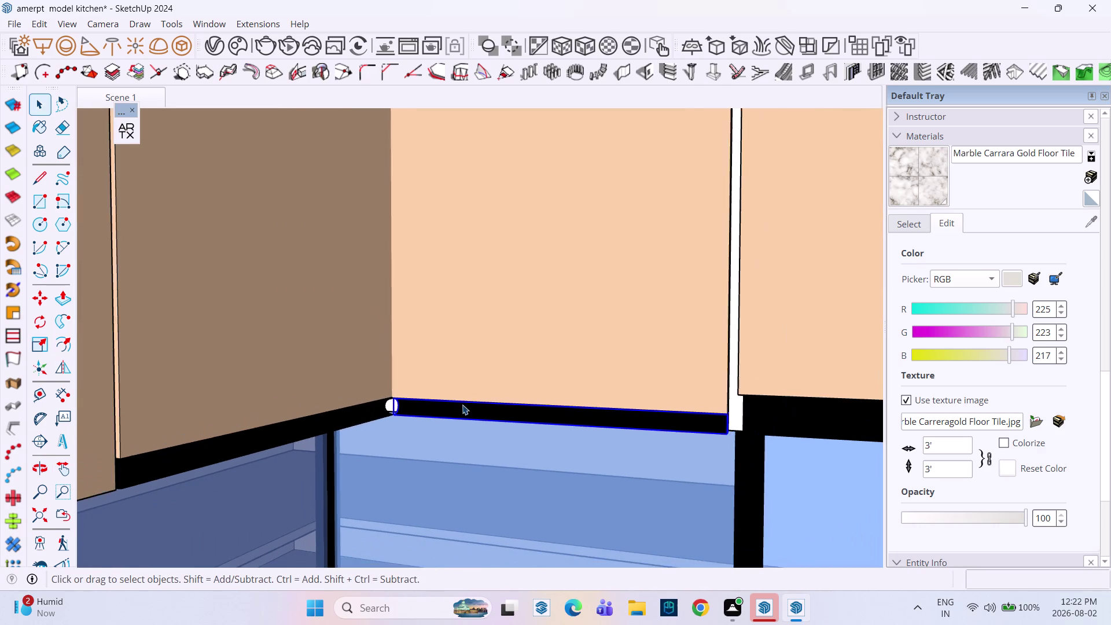
scroll(down, 3)
middle_drag(569, 393, 655, 318)
middle_click(655, 318)
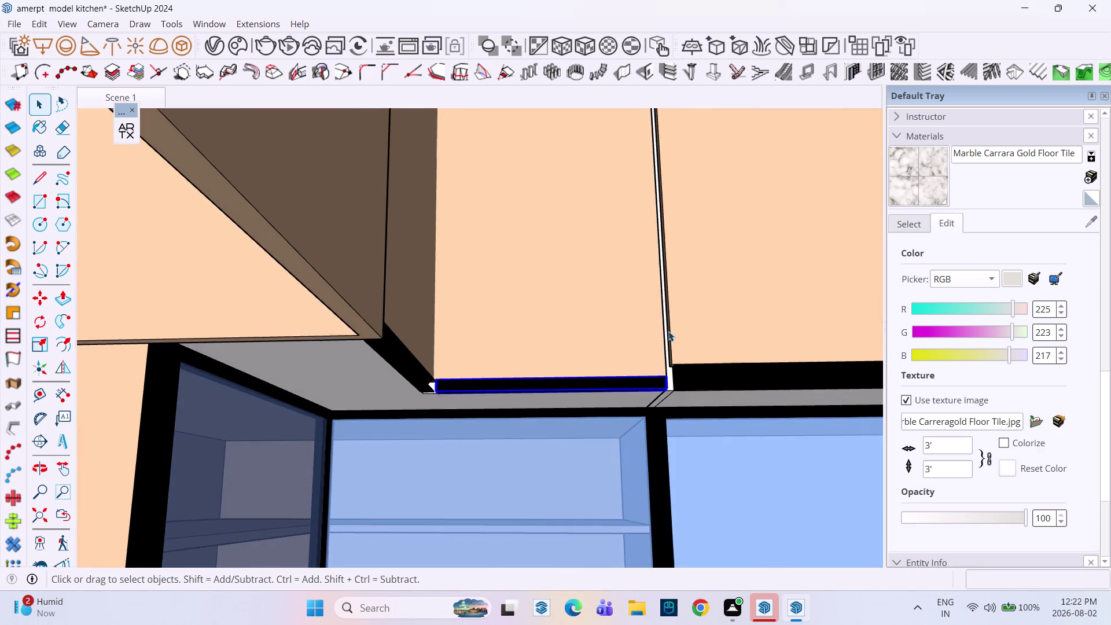
scroll(up, 3)
middle_drag(666, 377, 440, 351)
scroll(up, 3)
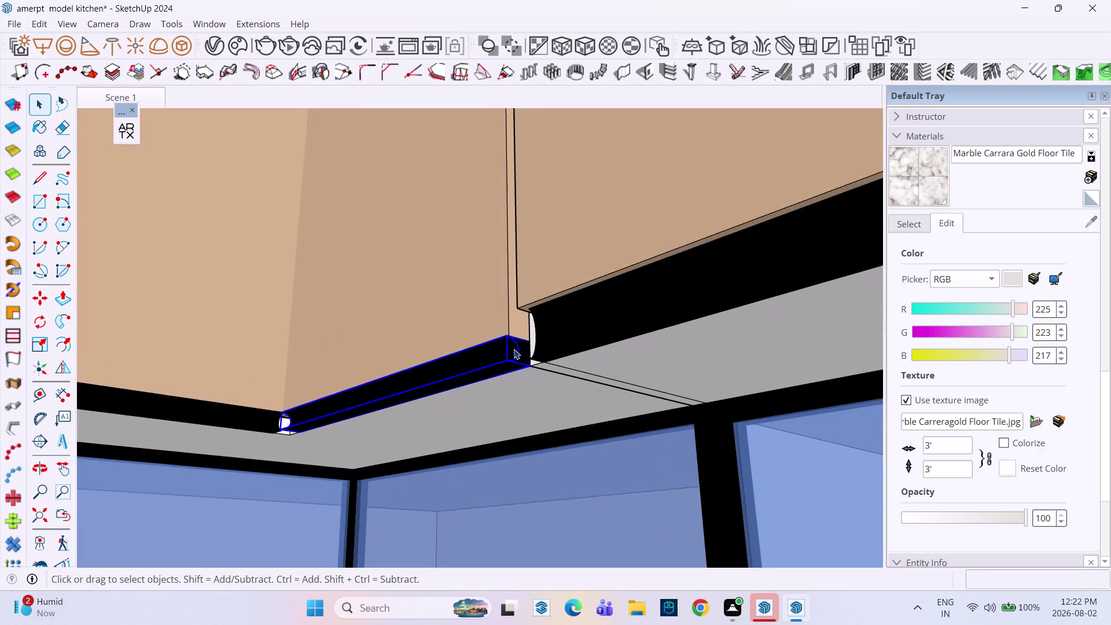
scroll(up, 3)
scroll(down, 3)
scroll(up, 3)
scroll(up, 3)
scroll(down, 3)
scroll(up, 3)
scroll(up, 3)
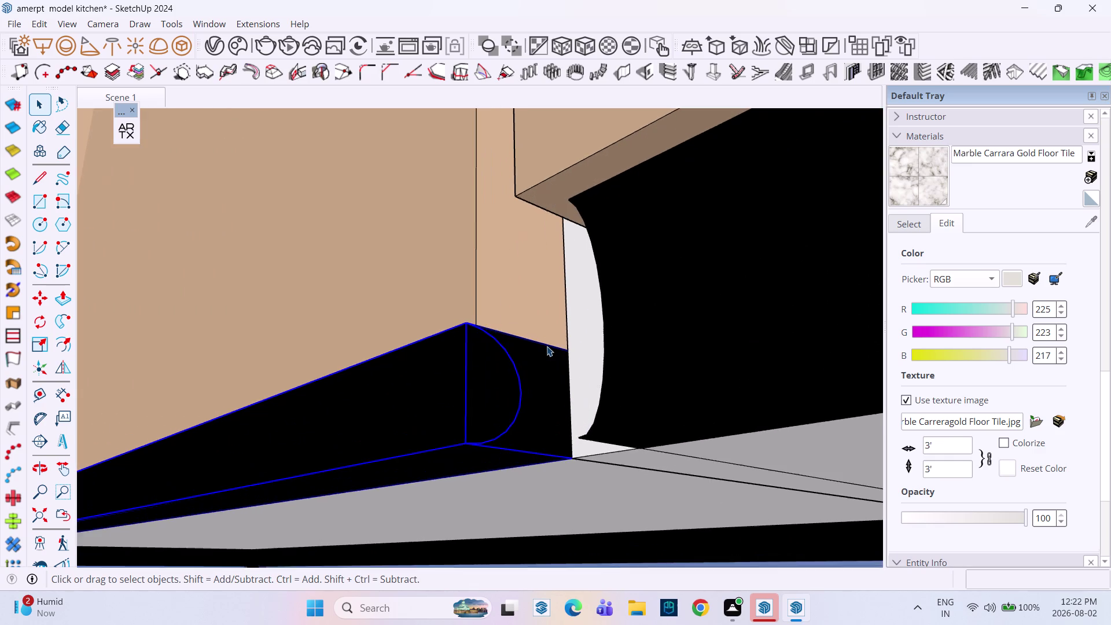
scroll(up, 3)
middle_drag(441, 318, 580, 425)
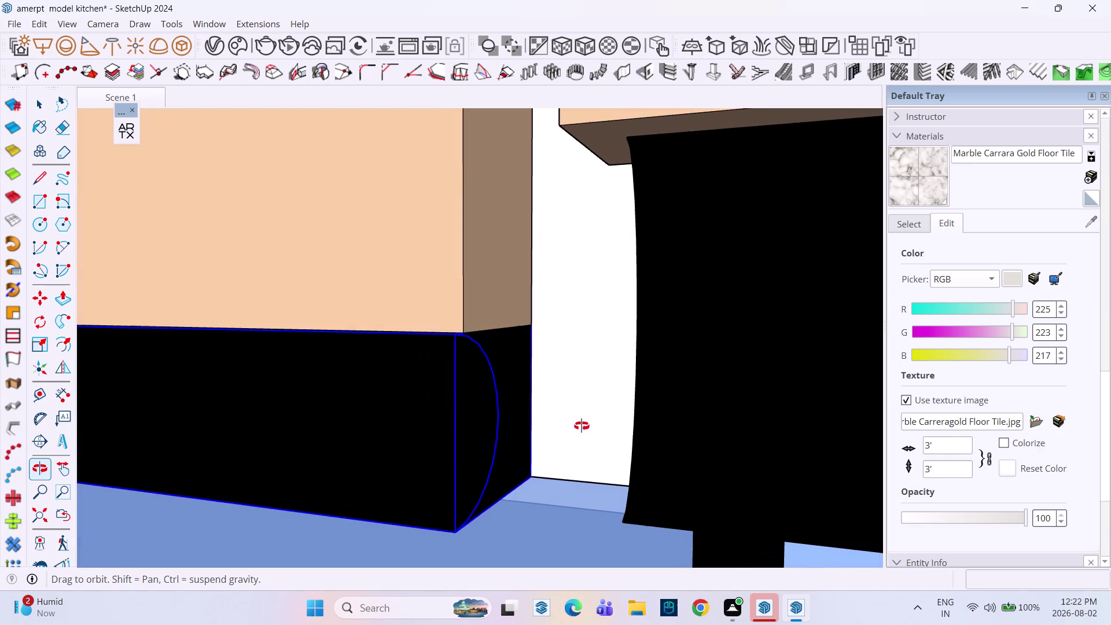
middle_drag(581, 426, 581, 426)
click(466, 329)
scroll(up, 3)
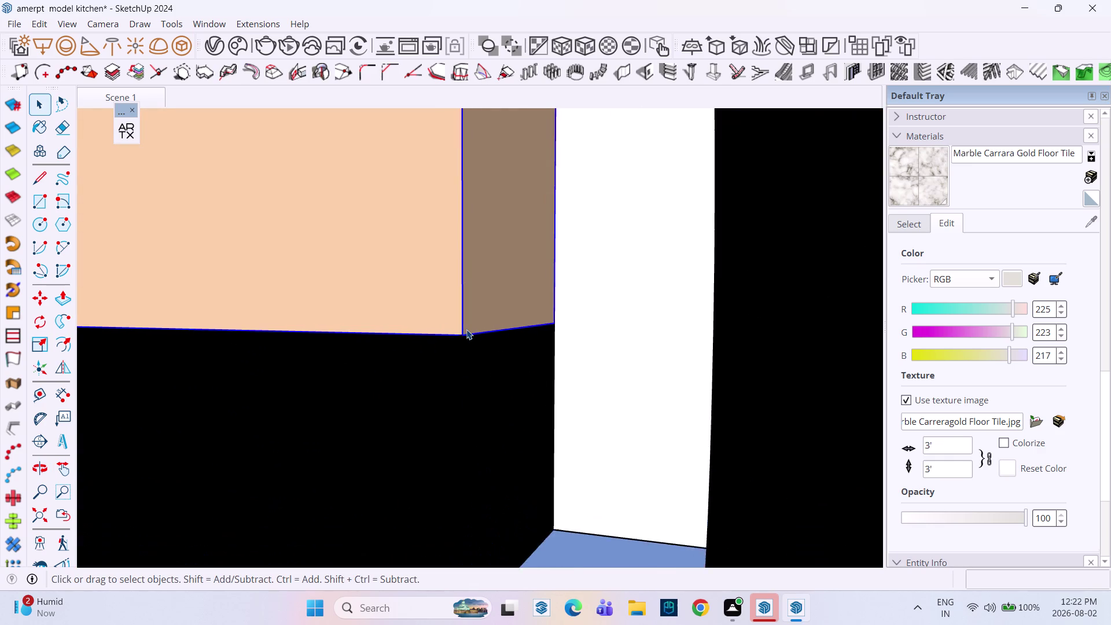
scroll(up, 3)
click(453, 335)
scroll(up, 3)
middle_drag(462, 332, 503, 205)
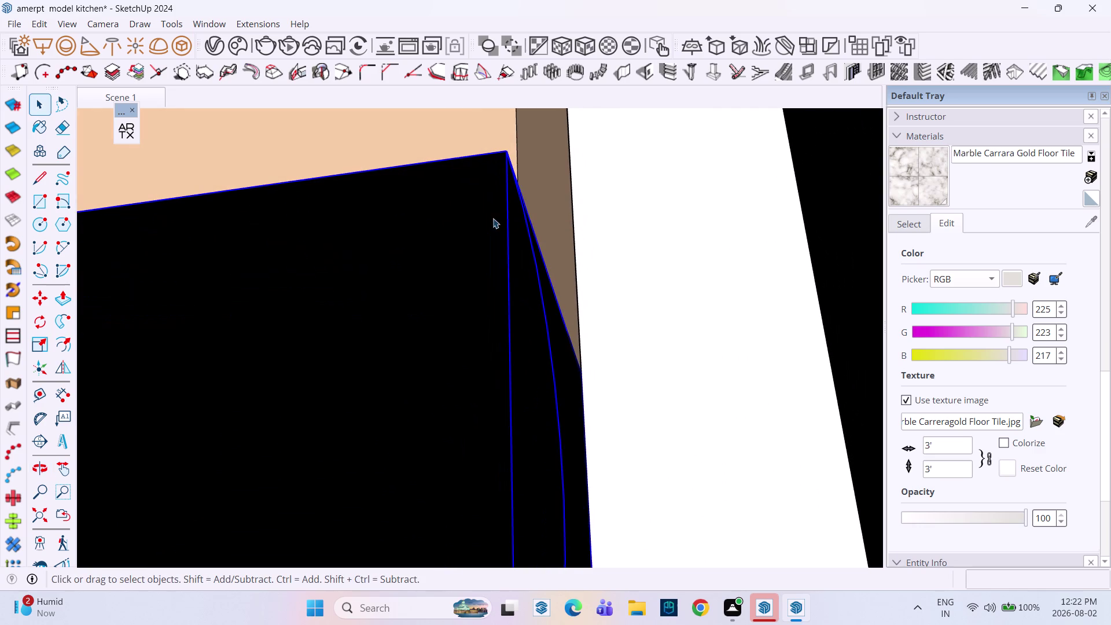
Show back edges with K to check the strip against the glass cabinets, then hide them.
key(k)
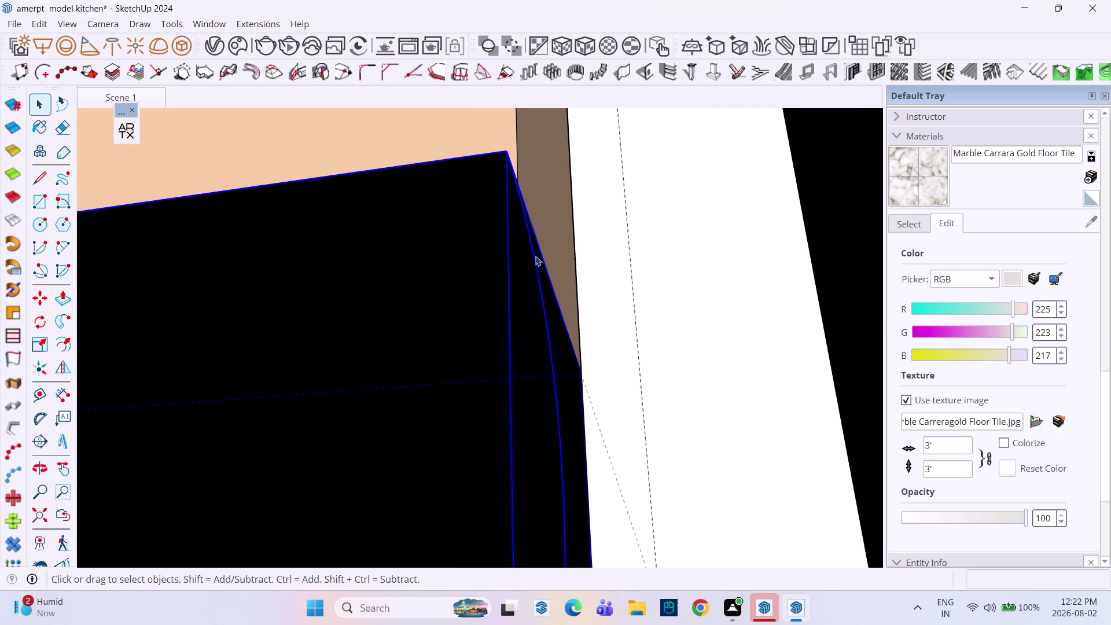
middle_drag(507, 347, 489, 426)
scroll(down, 3)
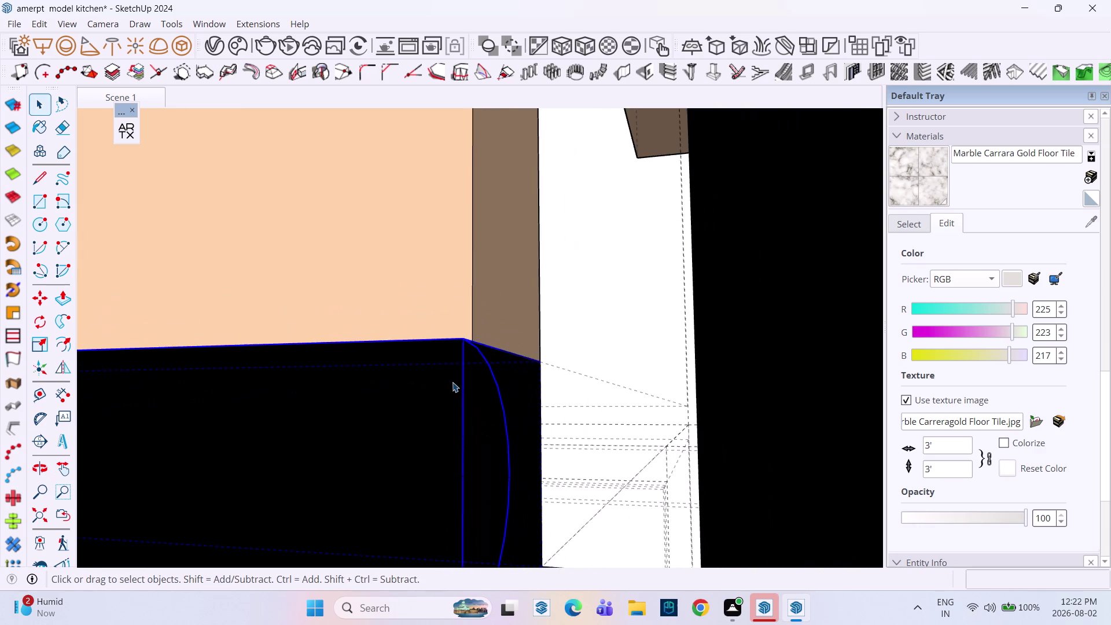
scroll(down, 3)
scroll(up, 3)
scroll(down, 3)
scroll(up, 3)
scroll(down, 3)
scroll(up, 3)
scroll(down, 3)
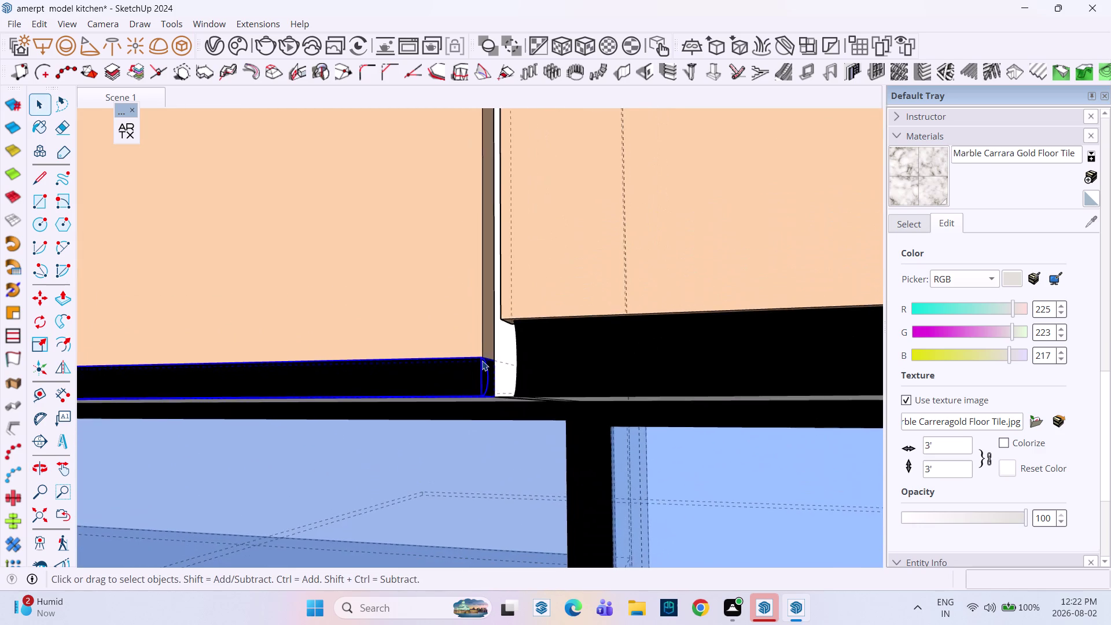
scroll(down, 3)
middle_drag(445, 378, 600, 383)
scroll(down, 3)
middle_drag(542, 387, 537, 391)
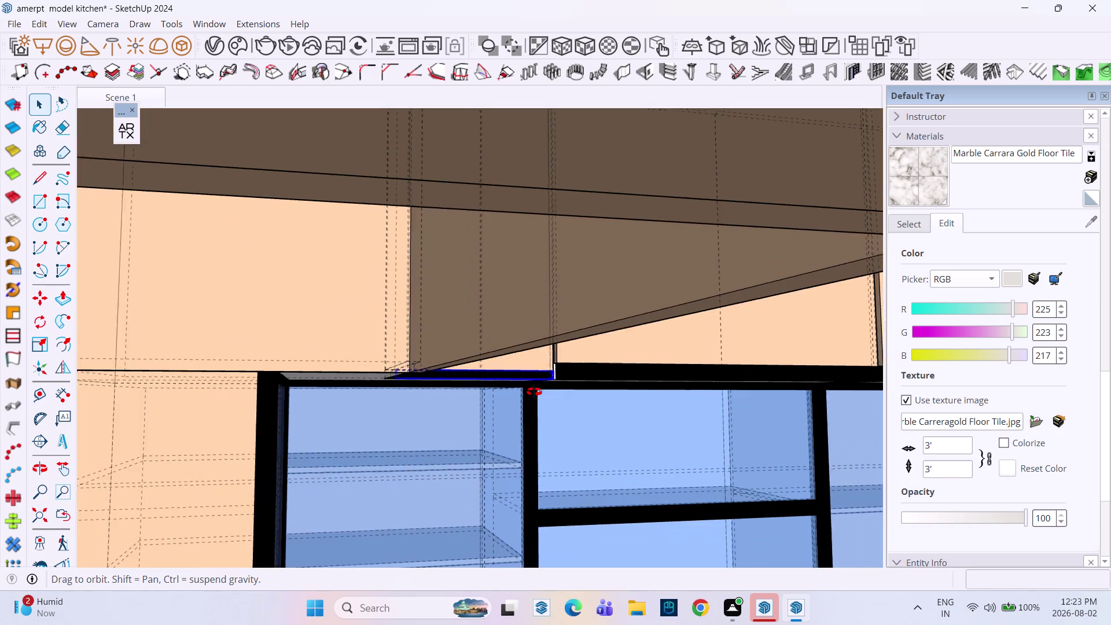
middle_drag(537, 390, 312, 399)
scroll(down, 3)
middle_drag(382, 380, 360, 444)
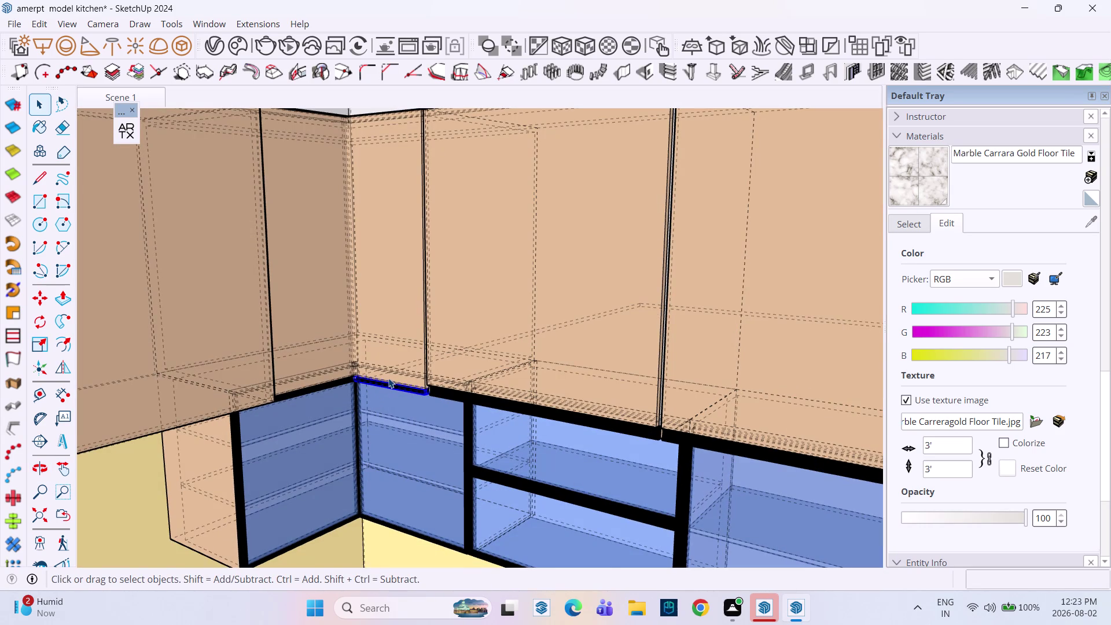
key(Escape)
key(space)
text(k)
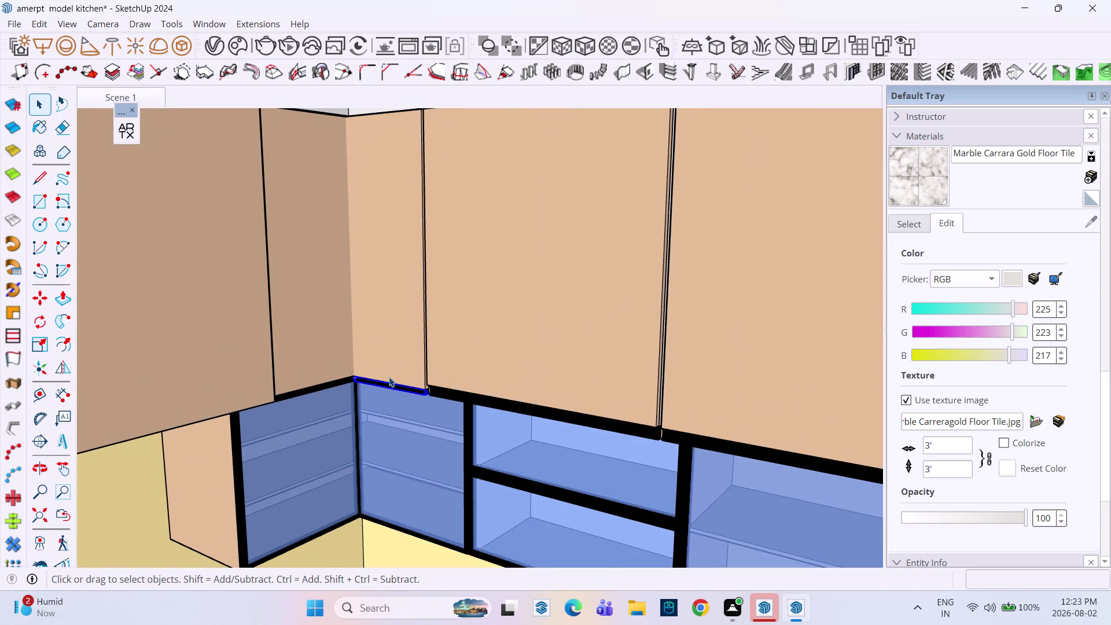
middle_drag(404, 320, 495, 469)
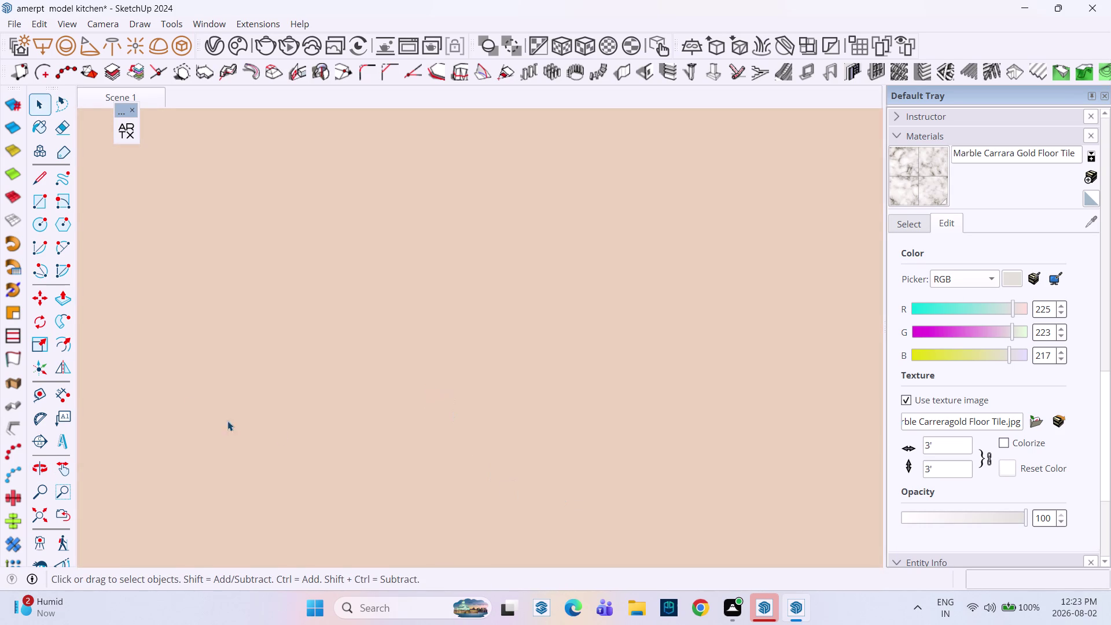
click(97, 96)
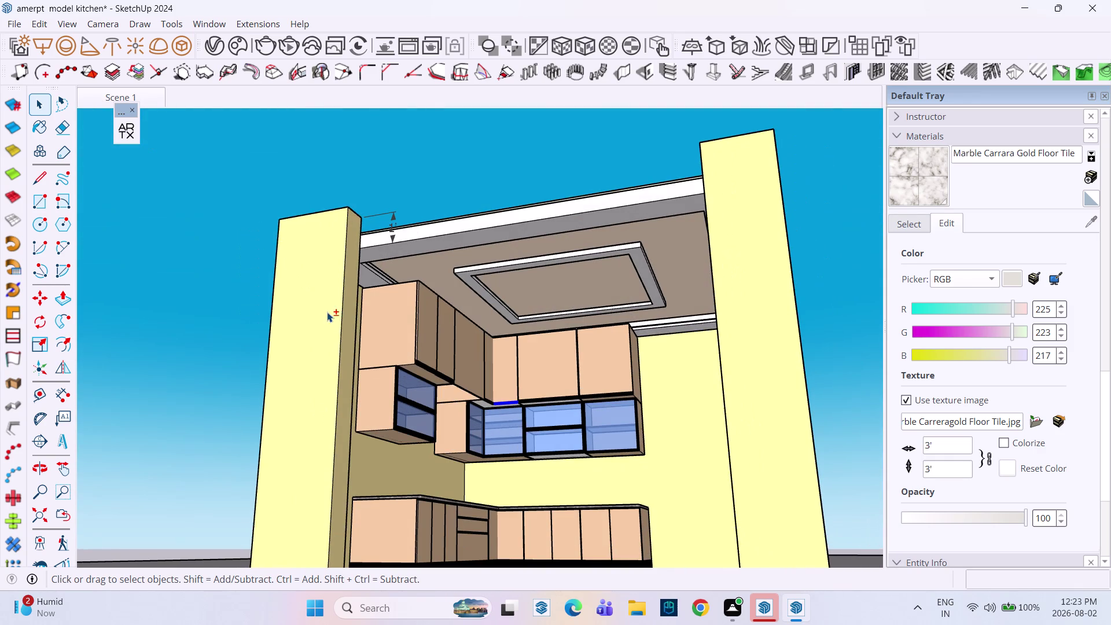
middle_drag(327, 312, 314, 233)
middle_drag(346, 263, 391, 424)
scroll(down, 3)
middle_drag(402, 302, 463, 521)
scroll(down, 3)
middle_drag(423, 190, 426, 358)
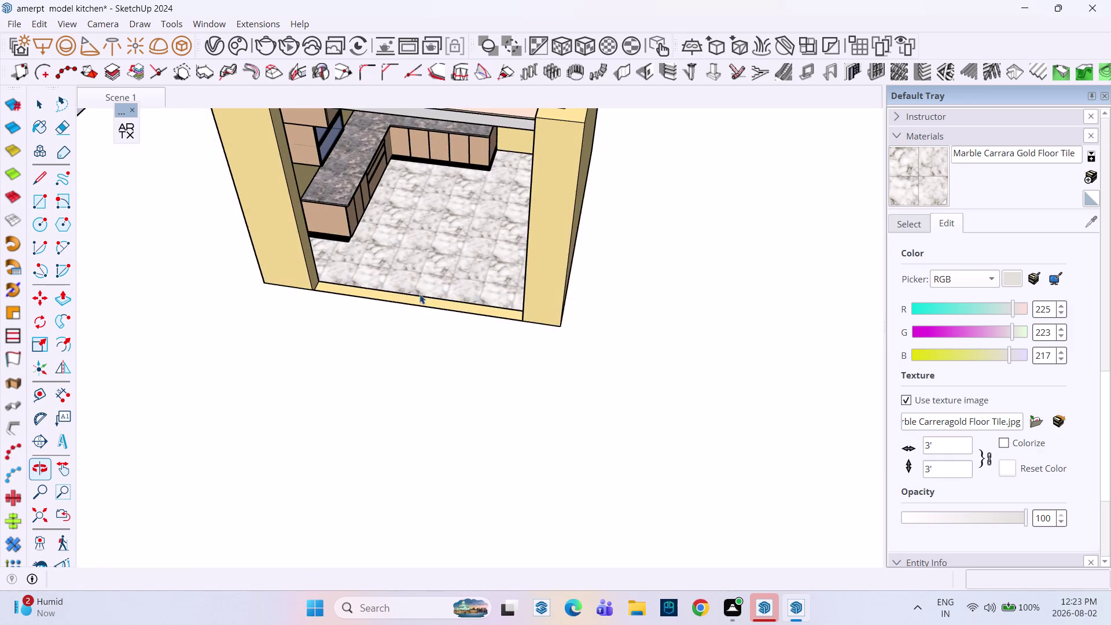
middle_drag(424, 278, 429, 368)
middle_drag(450, 345, 445, 218)
scroll(up, 3)
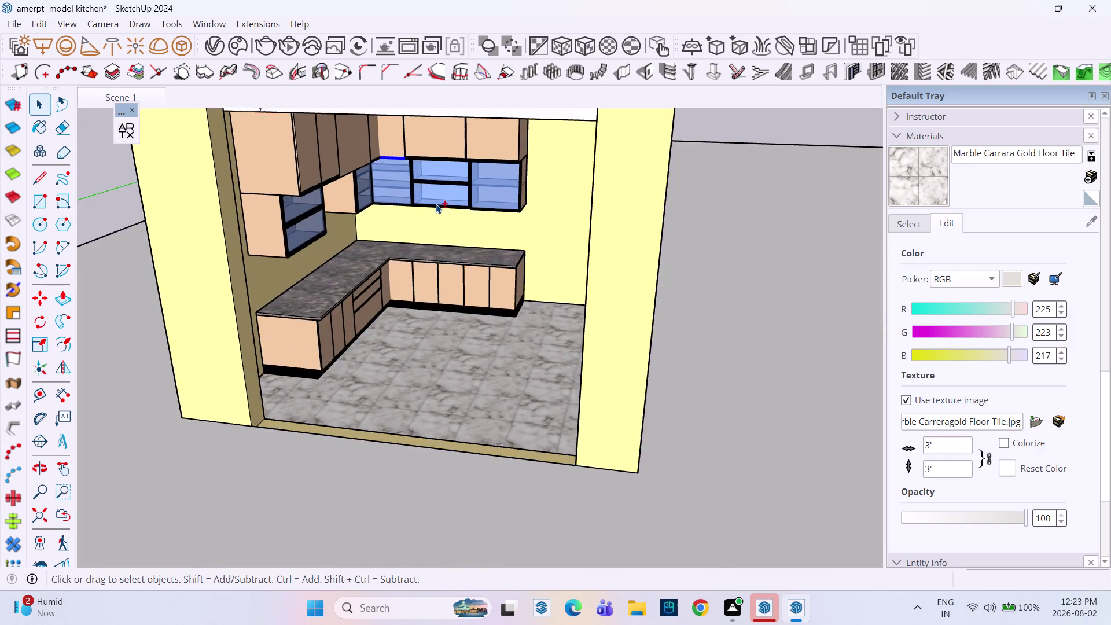
middle_drag(436, 204, 481, 353)
middle_drag(476, 343, 459, 214)
scroll(up, 3)
middle_drag(471, 265, 472, 180)
scroll(down, 3)
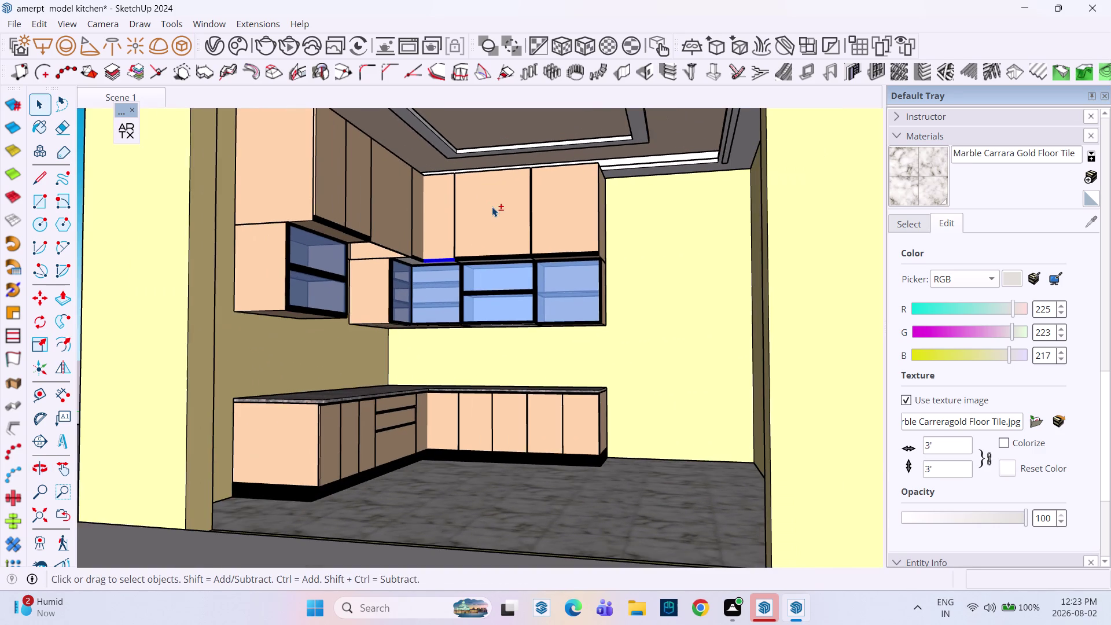
middle_drag(492, 207, 459, 209)
scroll(down, 3)
middle_drag(454, 219, 486, 311)
middle_drag(482, 301, 482, 296)
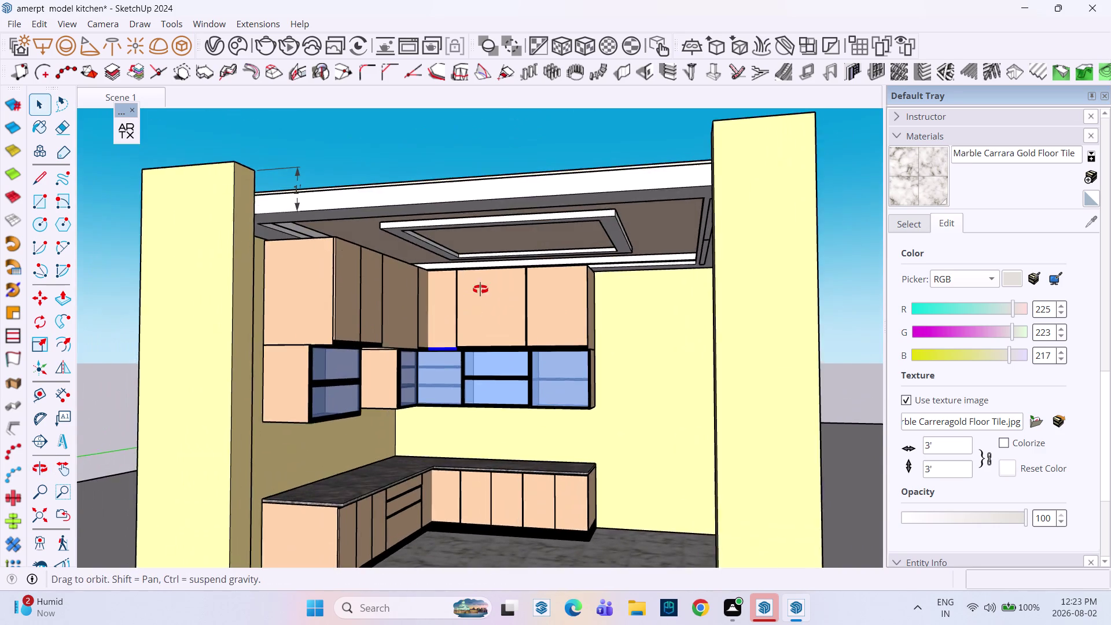
middle_drag(481, 296, 455, 242)
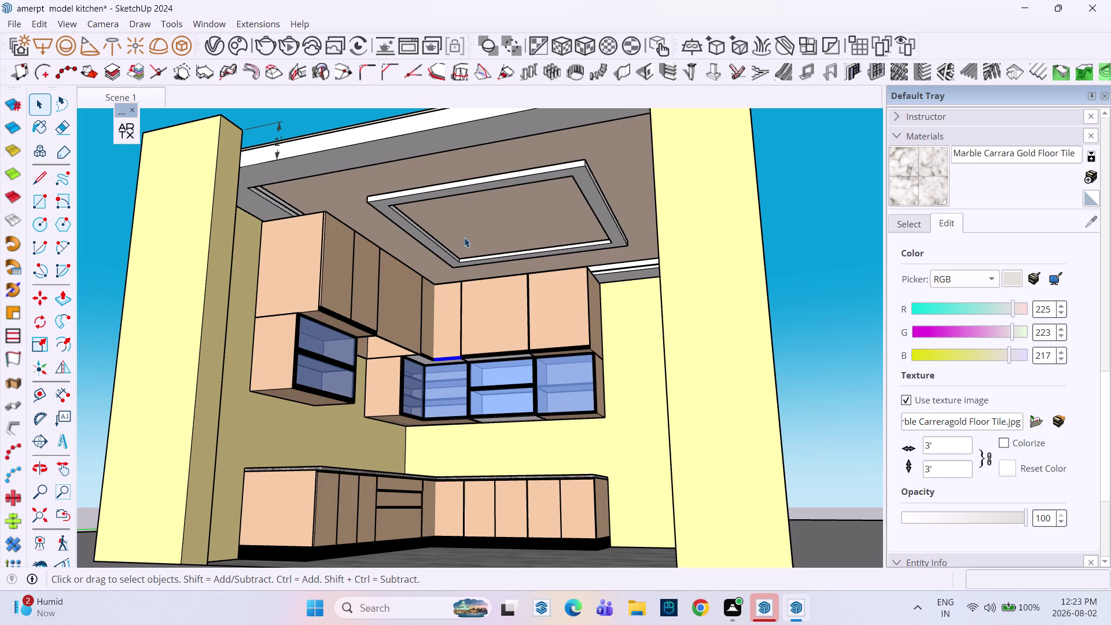
scroll(down, 3)
middle_drag(447, 245, 440, 246)
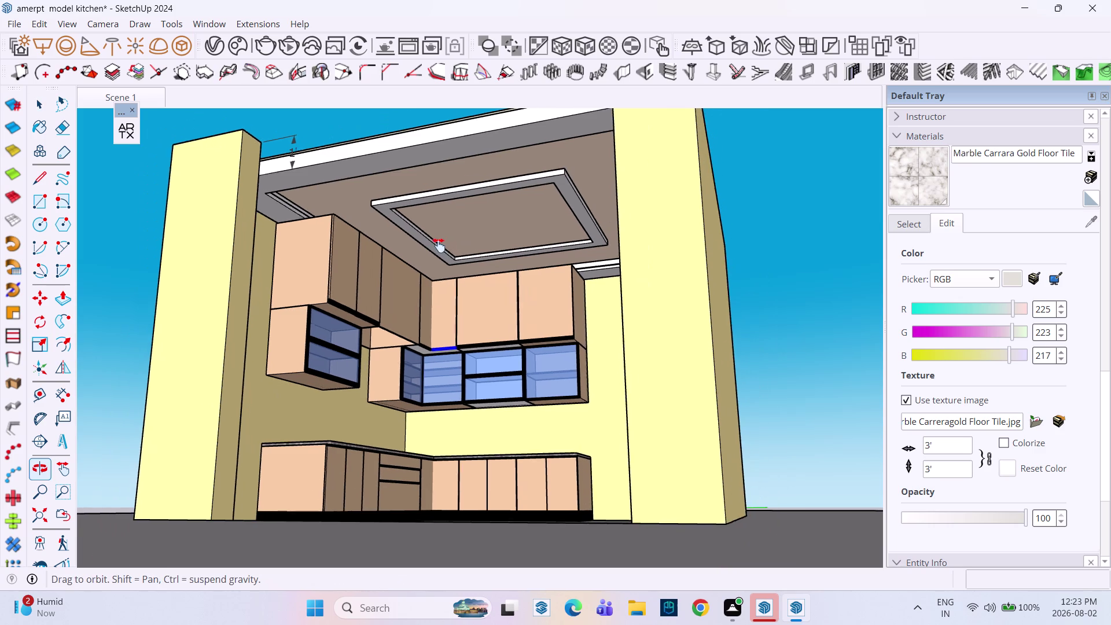
middle_drag(441, 245, 398, 234)
middle_drag(390, 233, 465, 337)
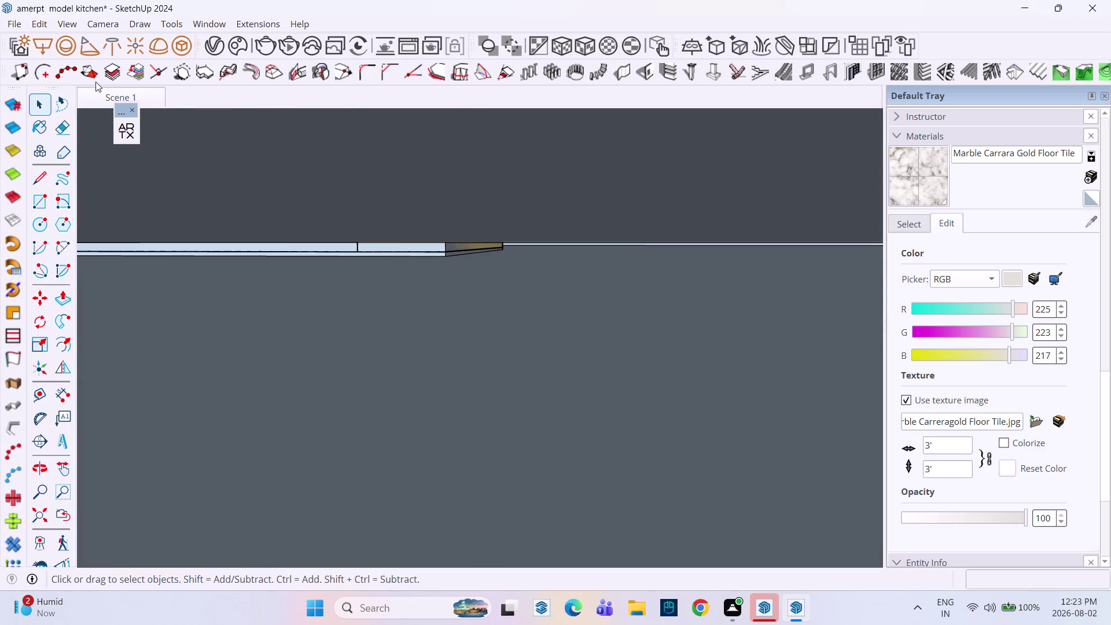
click(92, 96)
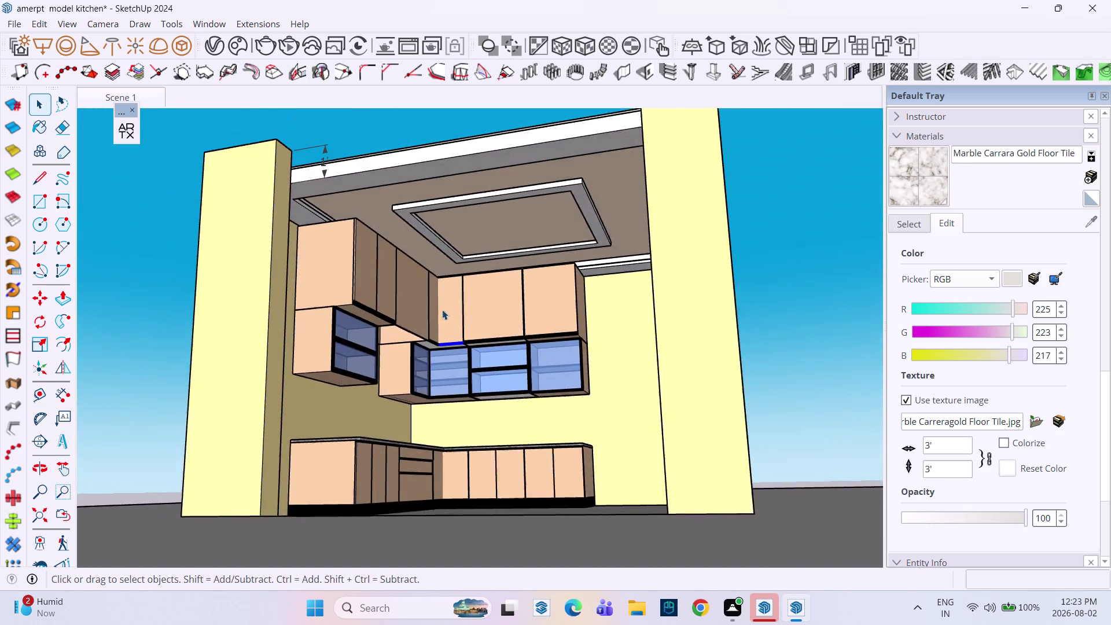
middle_drag(442, 311, 432, 348)
middle_drag(436, 329, 443, 272)
middle_drag(444, 291, 478, 460)
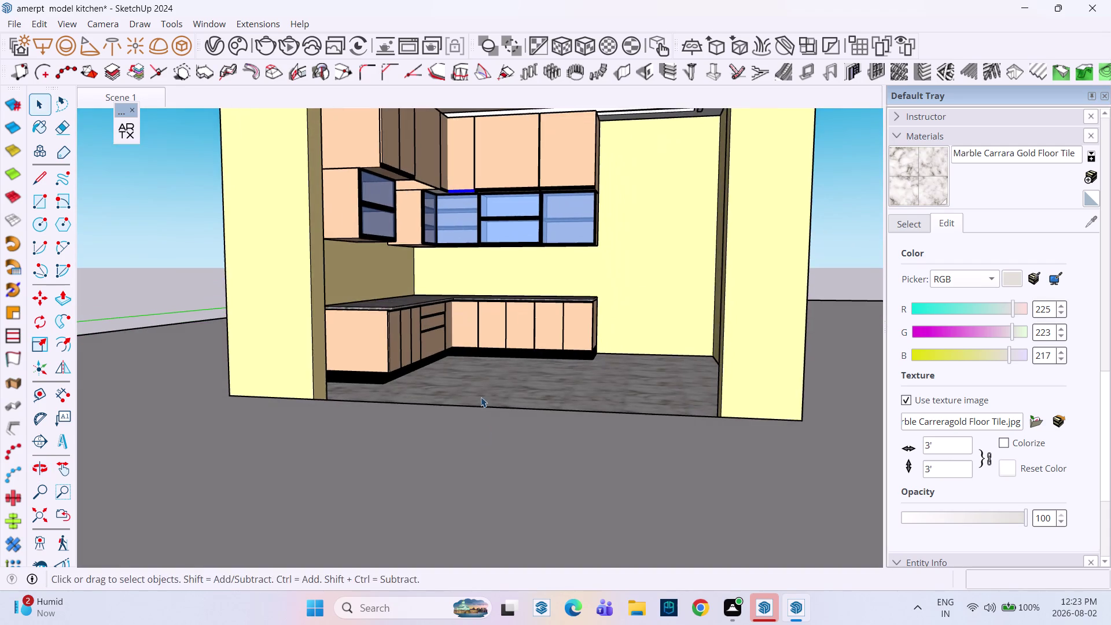
middle_drag(486, 349, 458, 414)
middle_drag(513, 425, 526, 373)
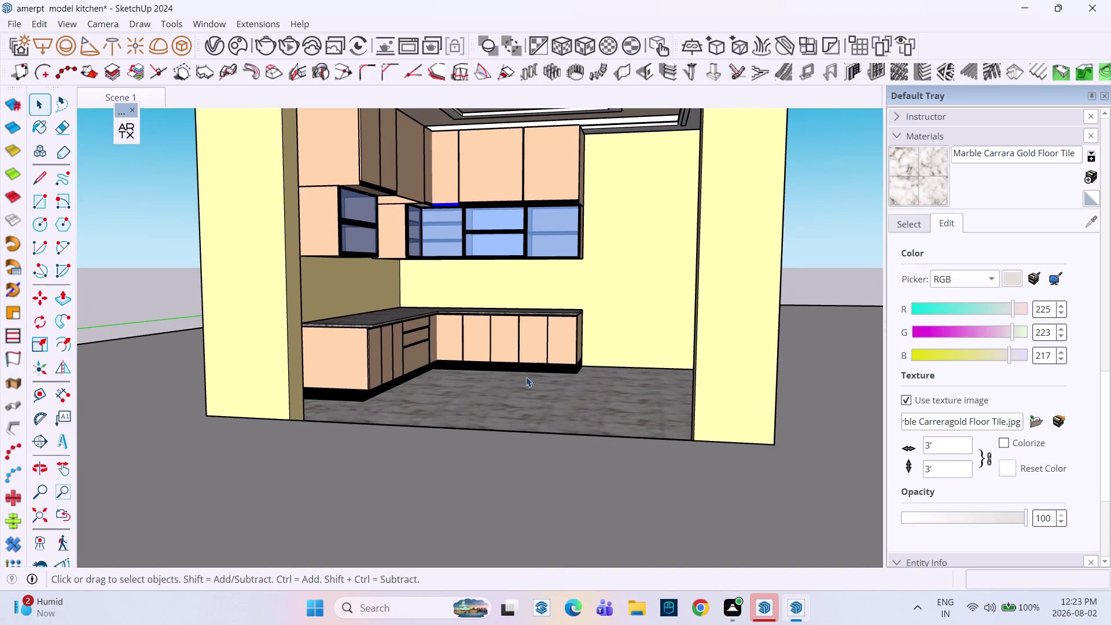
click(530, 403)
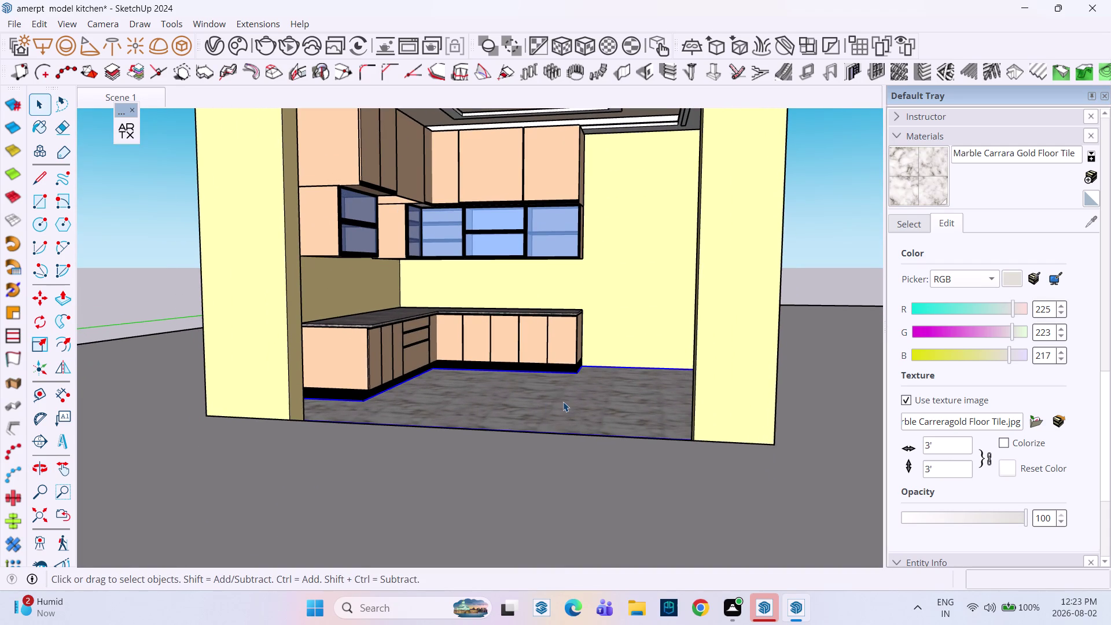
Push/pull the marble floor face up 3 inches for thickness, undoing one extra pull.
key(p)
click(564, 402)
key(space)
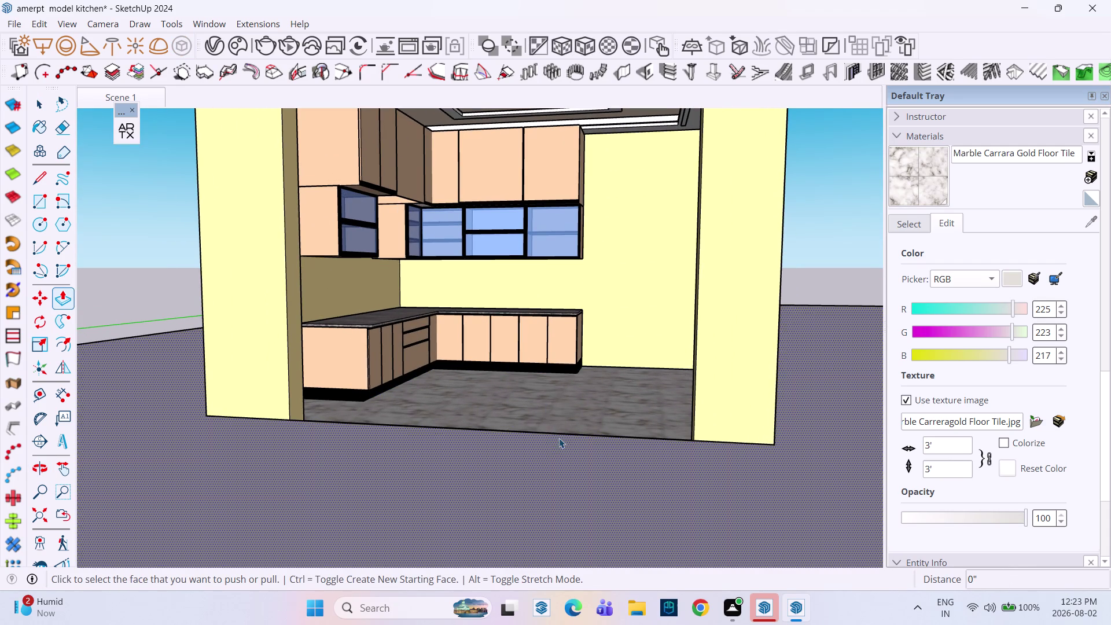
double_click(574, 424)
click(575, 423)
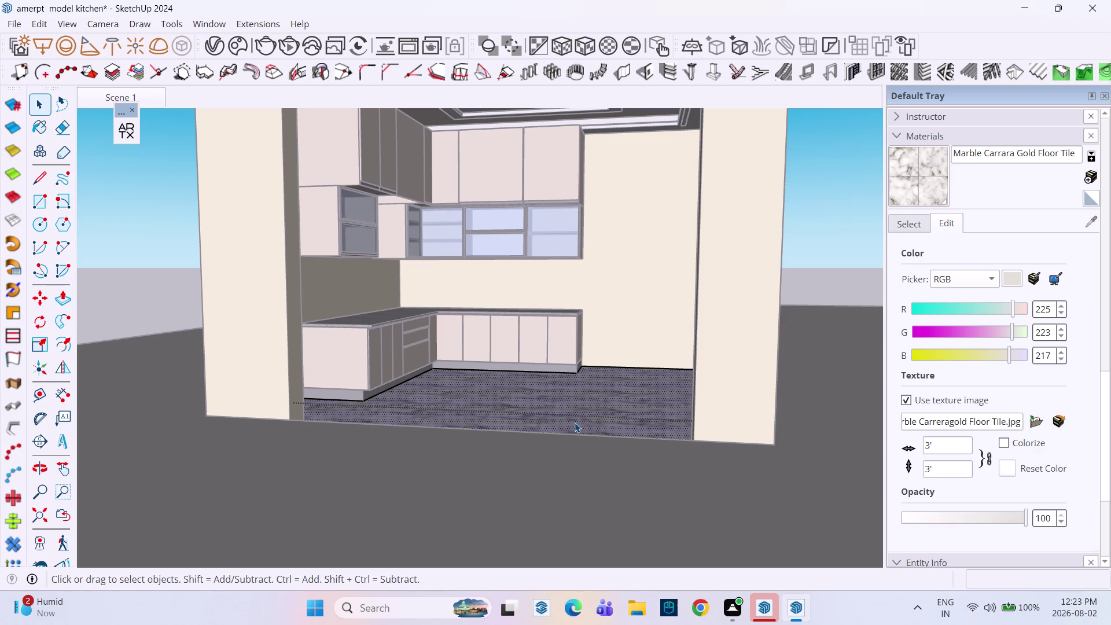
key(p)
click(575, 423)
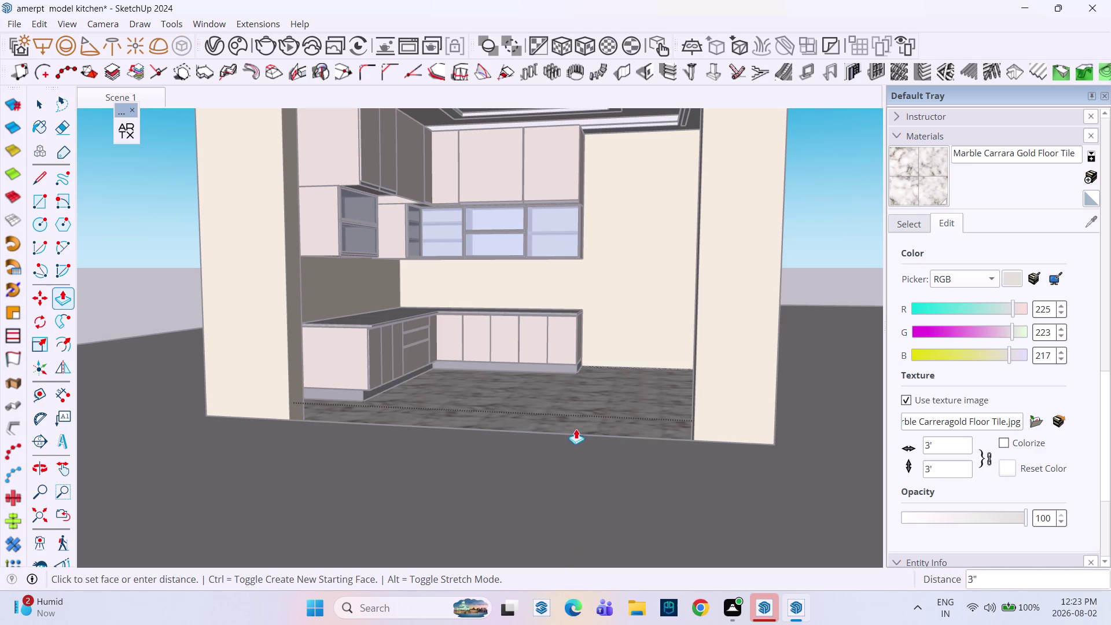
key(ctrl+z)
Orbit to look down on the marble floor and granite counter with Select active.
middle_drag(588, 421, 601, 439)
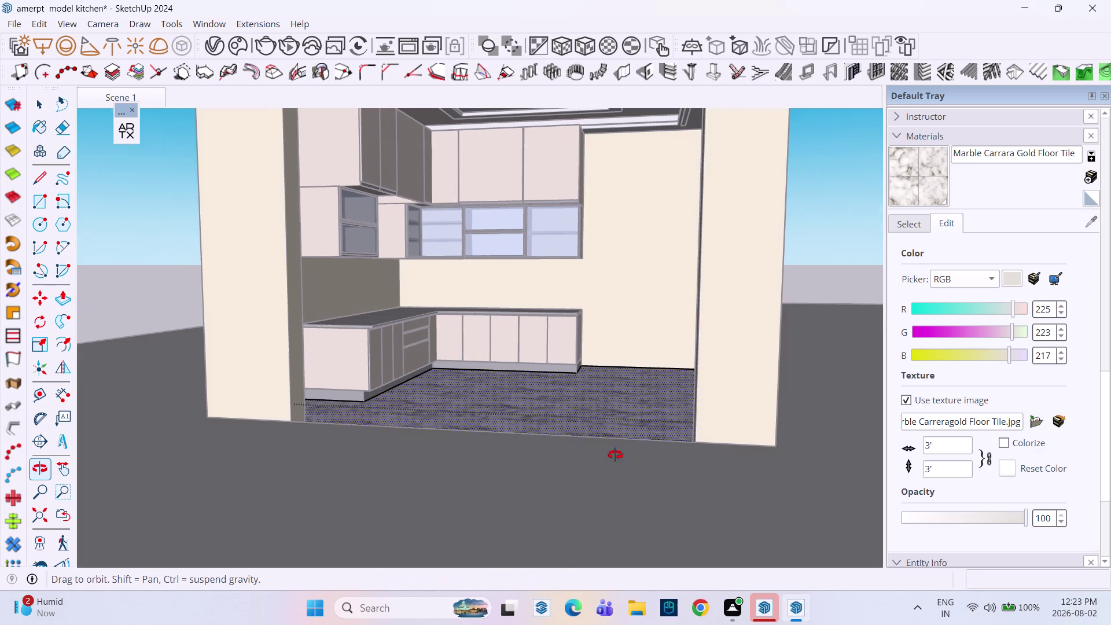
middle_drag(602, 440, 656, 517)
key(space)
click(856, 505)
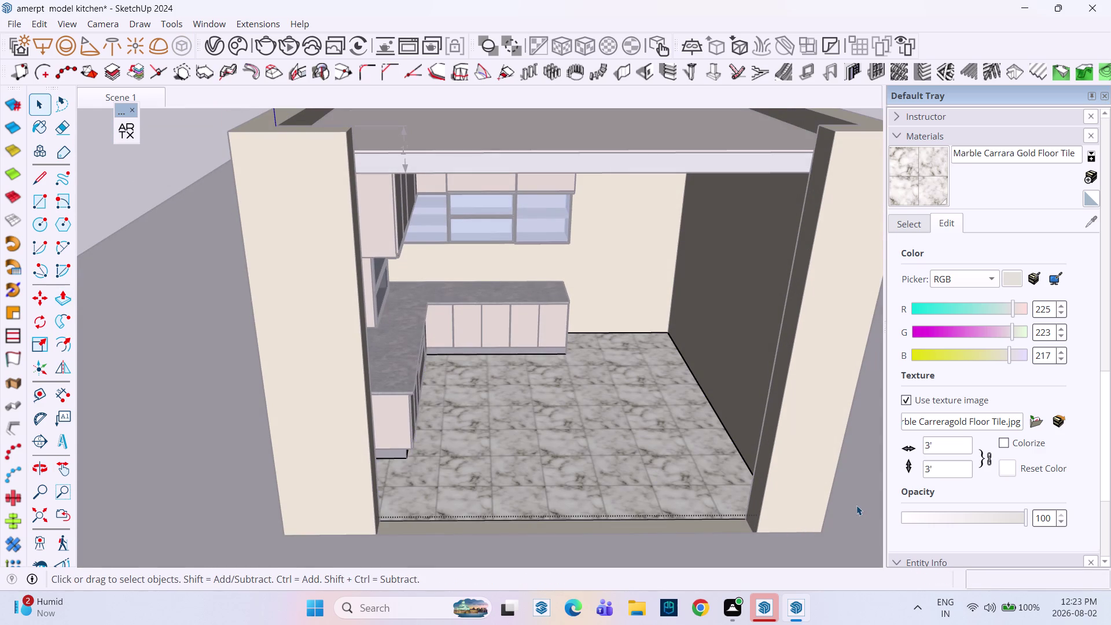
middle_drag(591, 438, 588, 432)
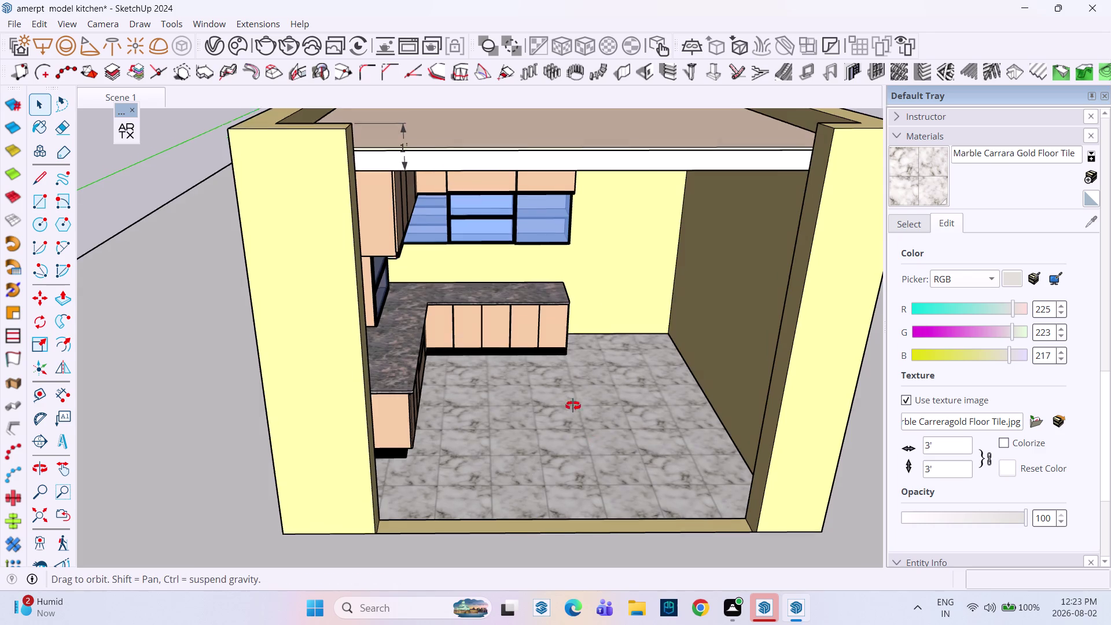
middle_drag(588, 432, 502, 358)
middle_drag(511, 346, 533, 473)
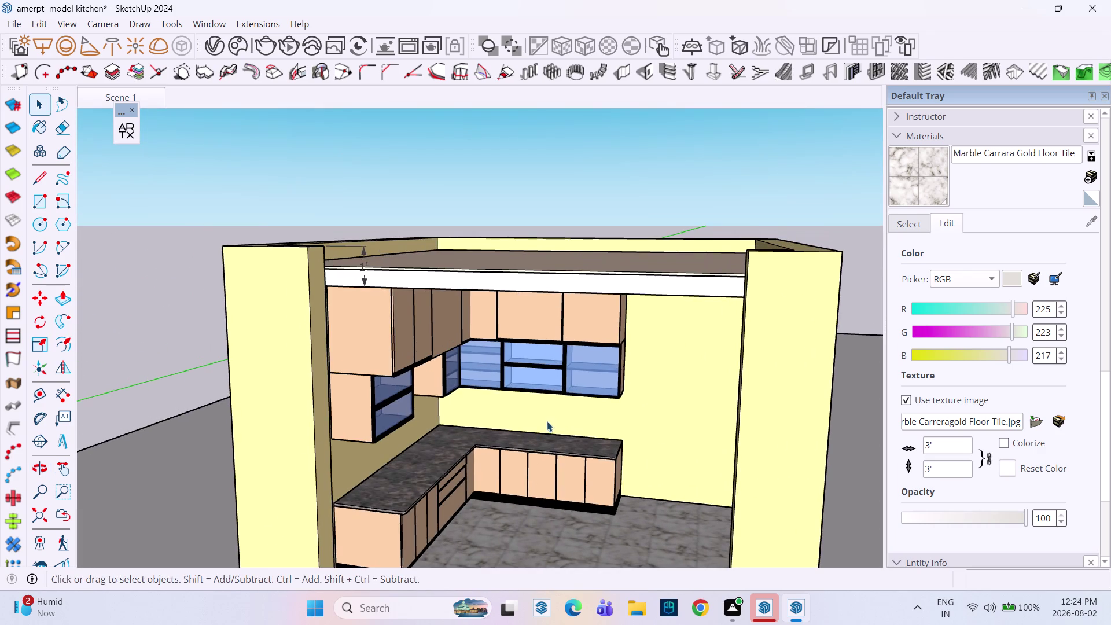
middle_drag(547, 421, 511, 274)
middle_click(511, 275)
scroll(up, 3)
scroll(up, 3)
middle_drag(518, 295, 533, 315)
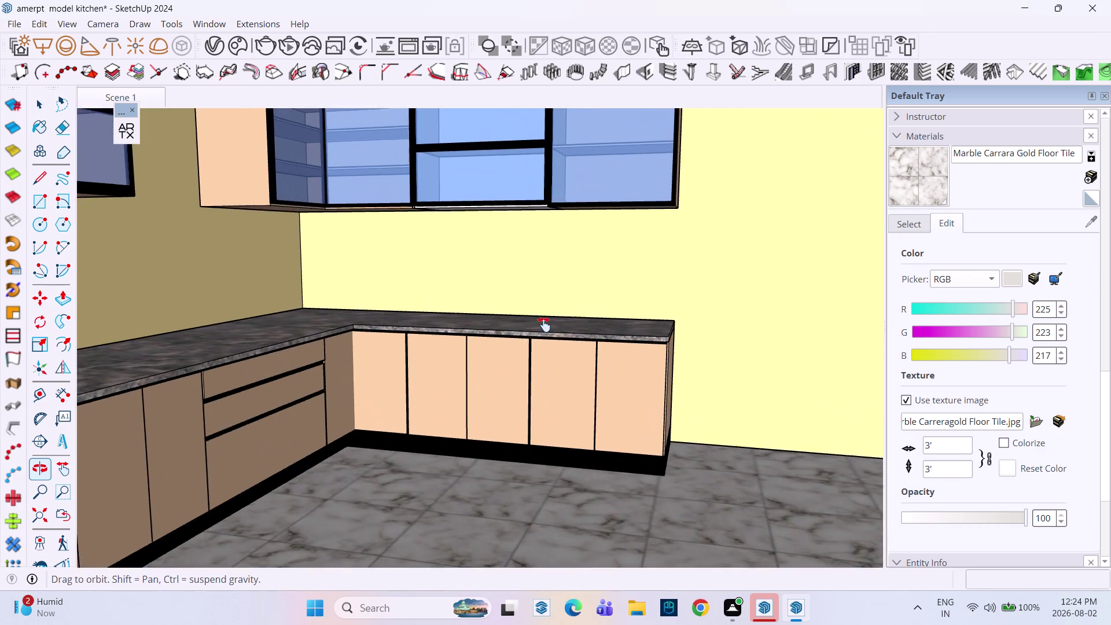
middle_drag(532, 316, 577, 343)
scroll(down, 3)
scroll(down, 3)
middle_drag(577, 343, 550, 342)
middle_drag(519, 301, 520, 338)
middle_drag(538, 322, 534, 279)
scroll(down, 3)
scroll(down, 3)
middle_drag(532, 279, 528, 327)
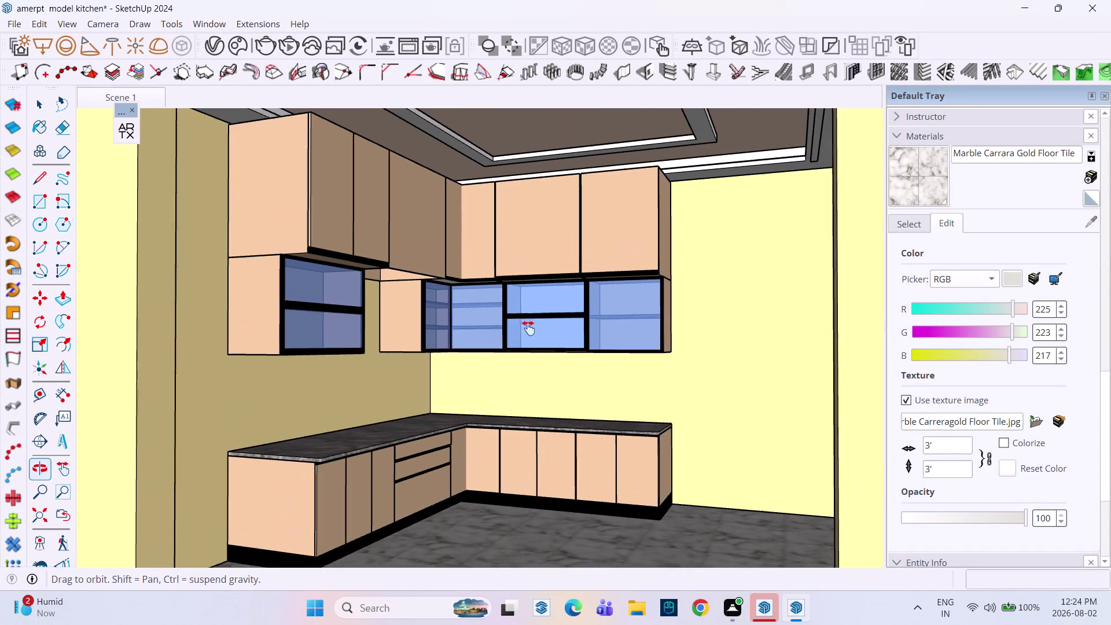
middle_drag(529, 327, 529, 328)
scroll(down, 3)
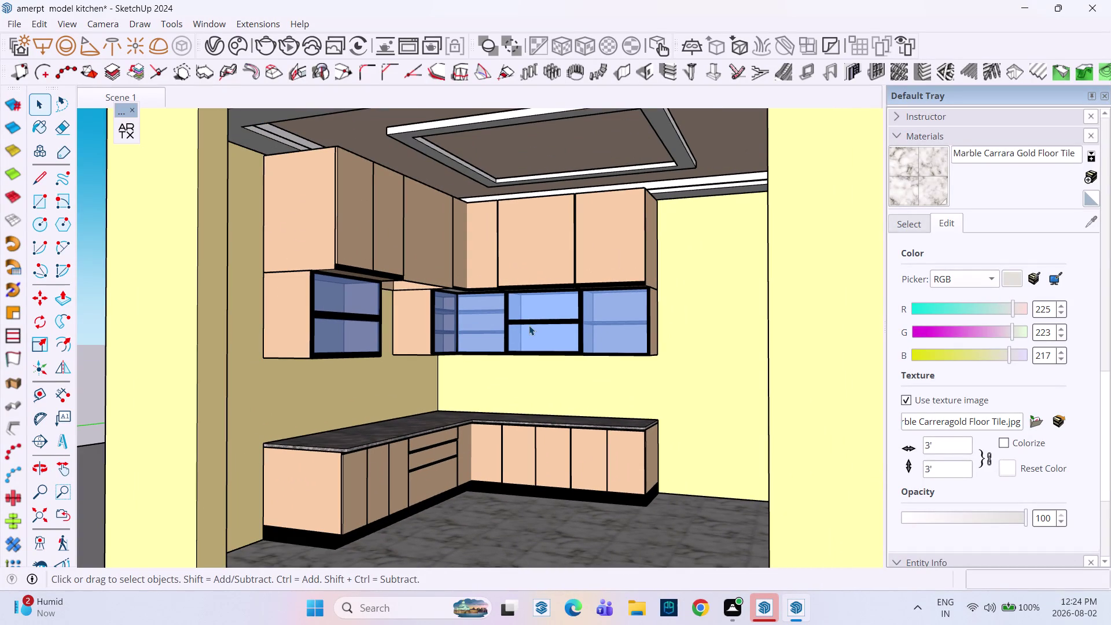
middle_drag(533, 324, 548, 320)
middle_drag(549, 320, 506, 327)
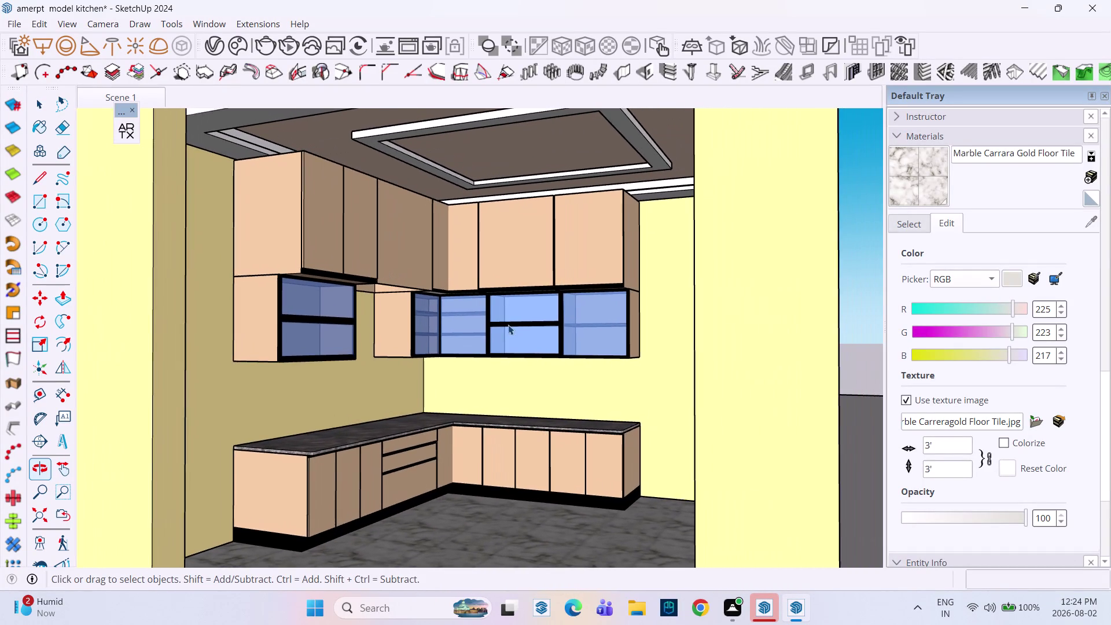
scroll(up, 3)
middle_drag(516, 309, 540, 297)
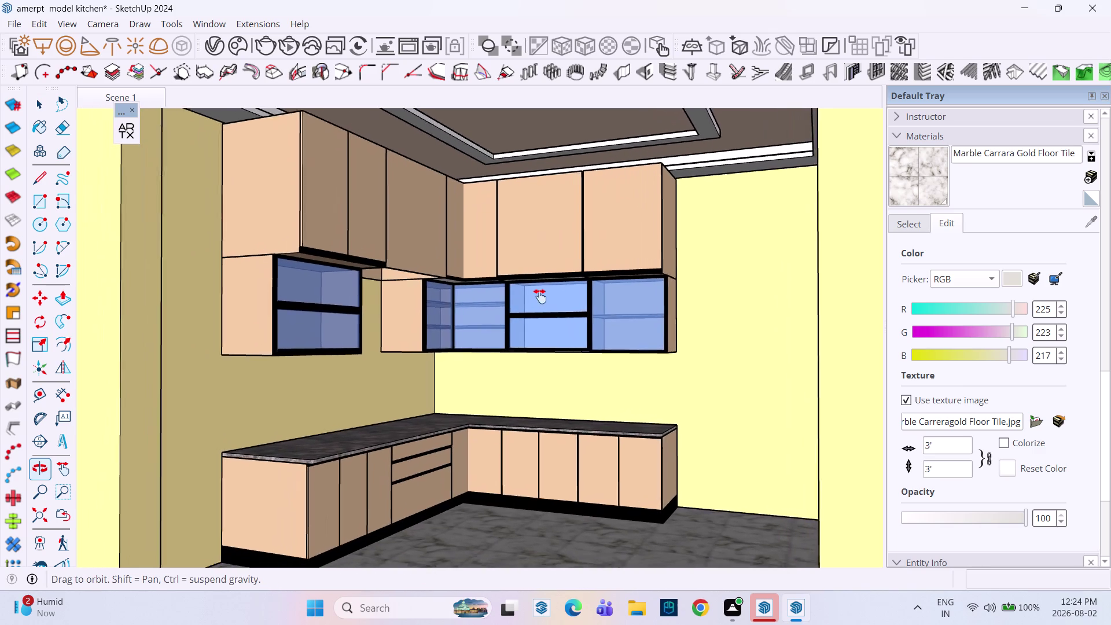
middle_drag(539, 297, 538, 296)
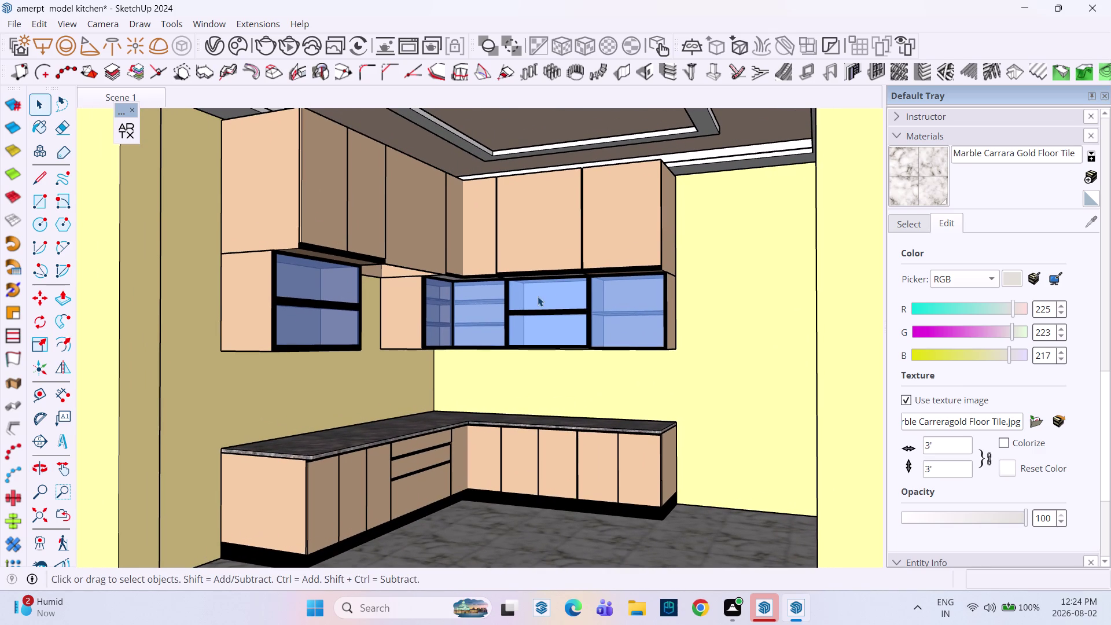
key(ctrl+s)
key(ctrl+s)
key(ctrl+s)
key(ctrl+s)
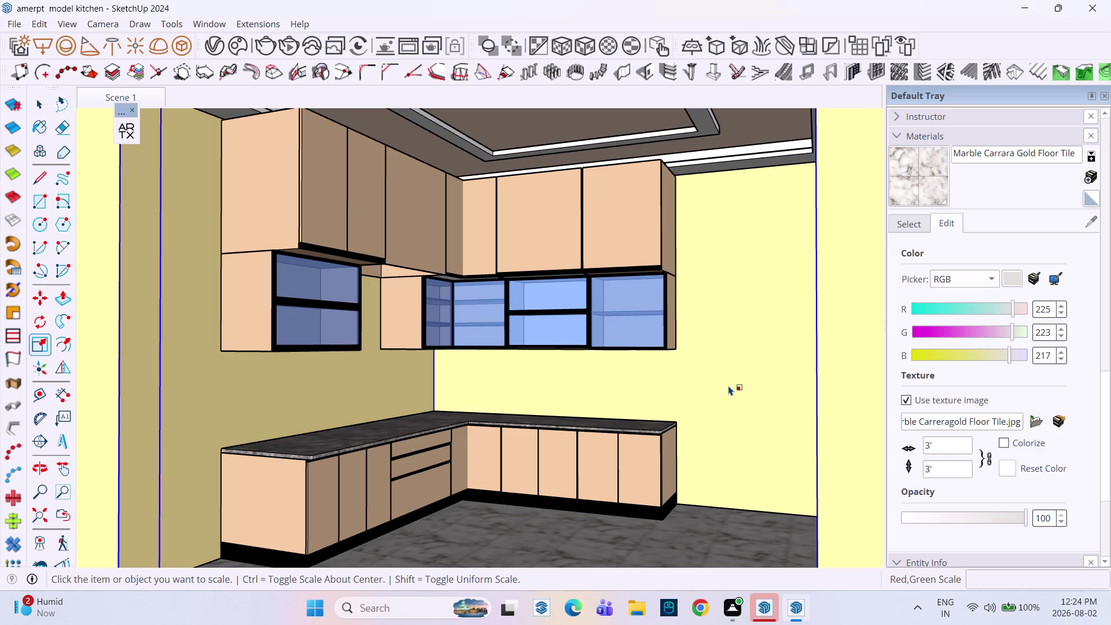
click(727, 391)
click(709, 552)
scroll(down, 3)
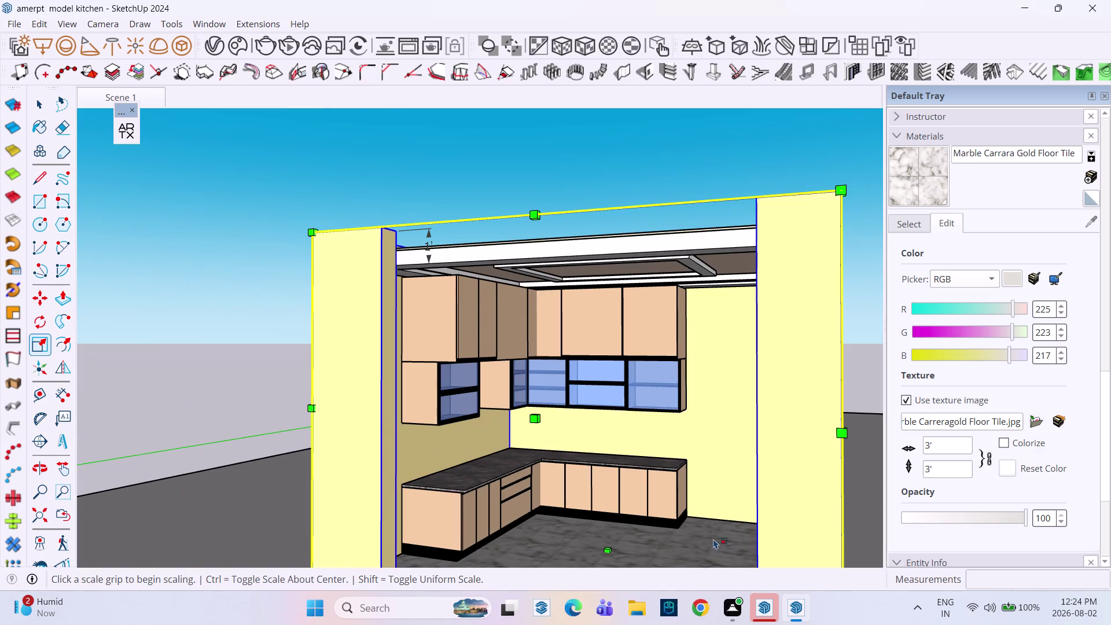
click(199, 323)
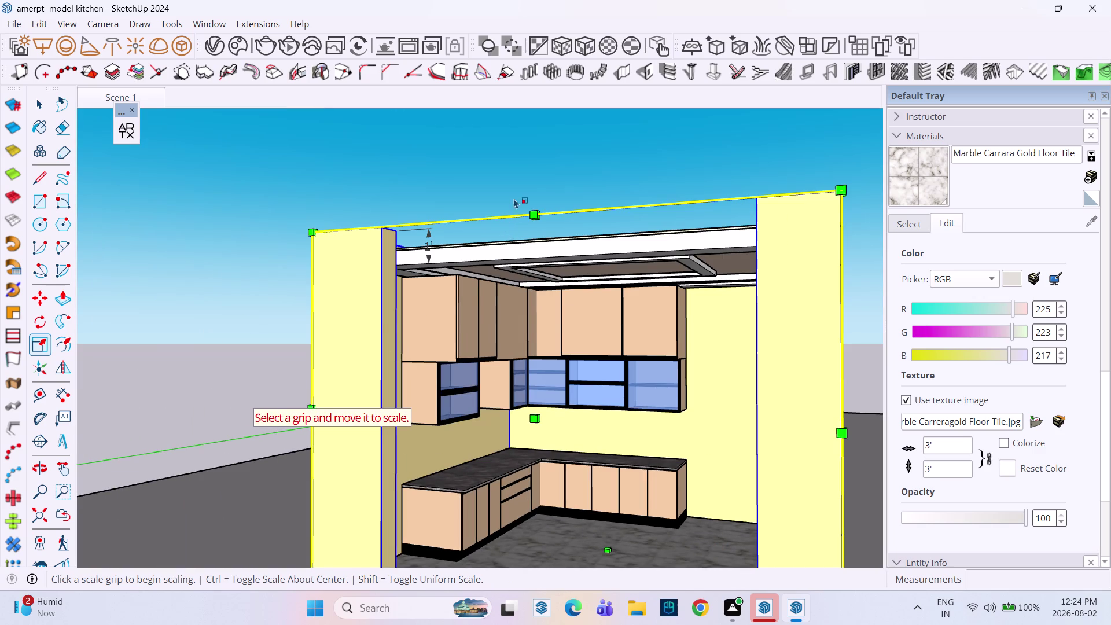
click(514, 193)
click(497, 170)
double_click(244, 239)
scroll(down, 3)
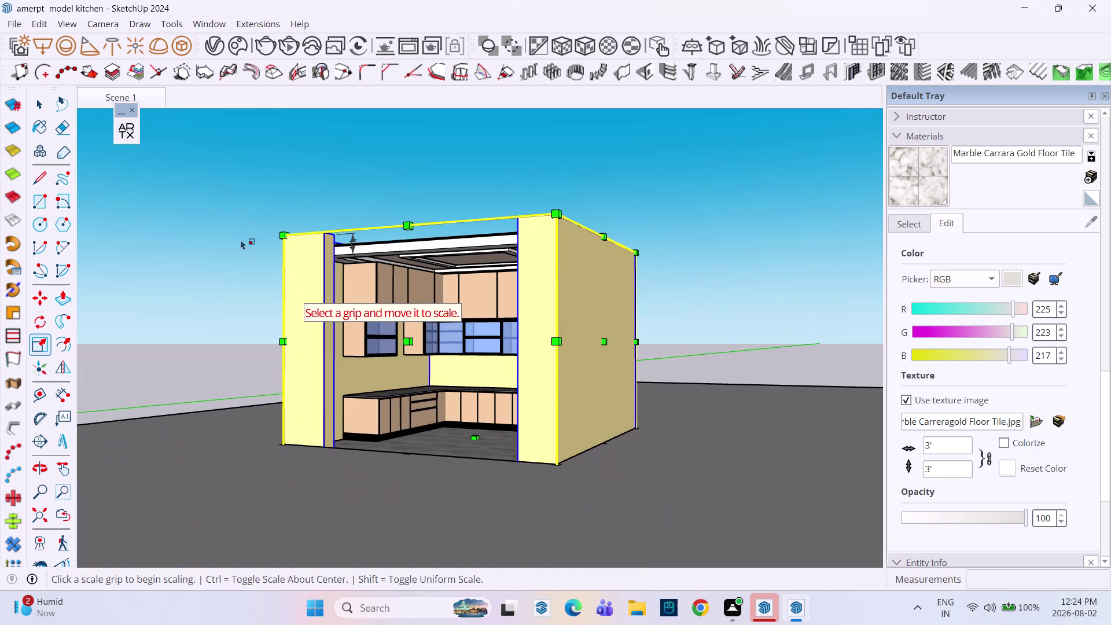
key(space)
click(544, 513)
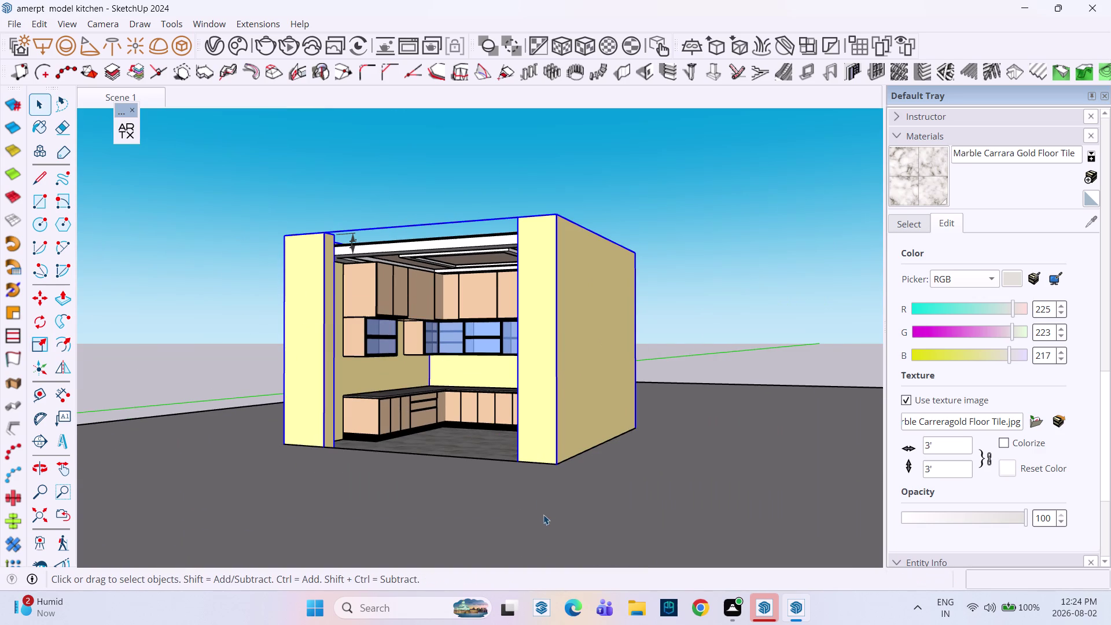
middle_drag(404, 451, 488, 497)
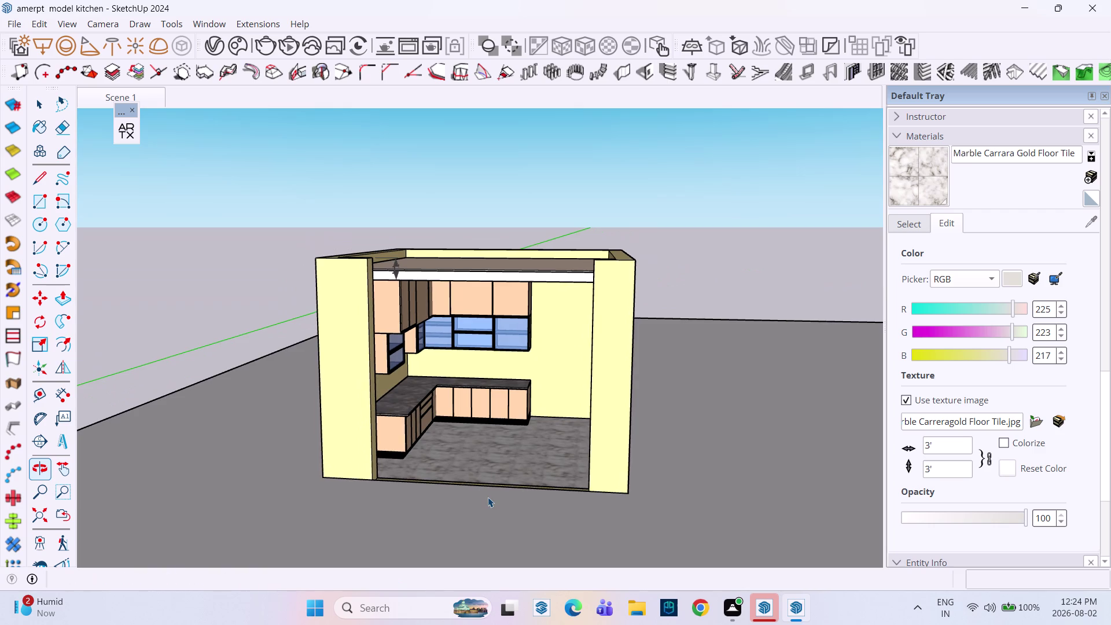
Orbit beneath the upper glass cabinets to inspect the corner cabinet and its glass shelves.
middle_drag(521, 502, 514, 467)
scroll(up, 3)
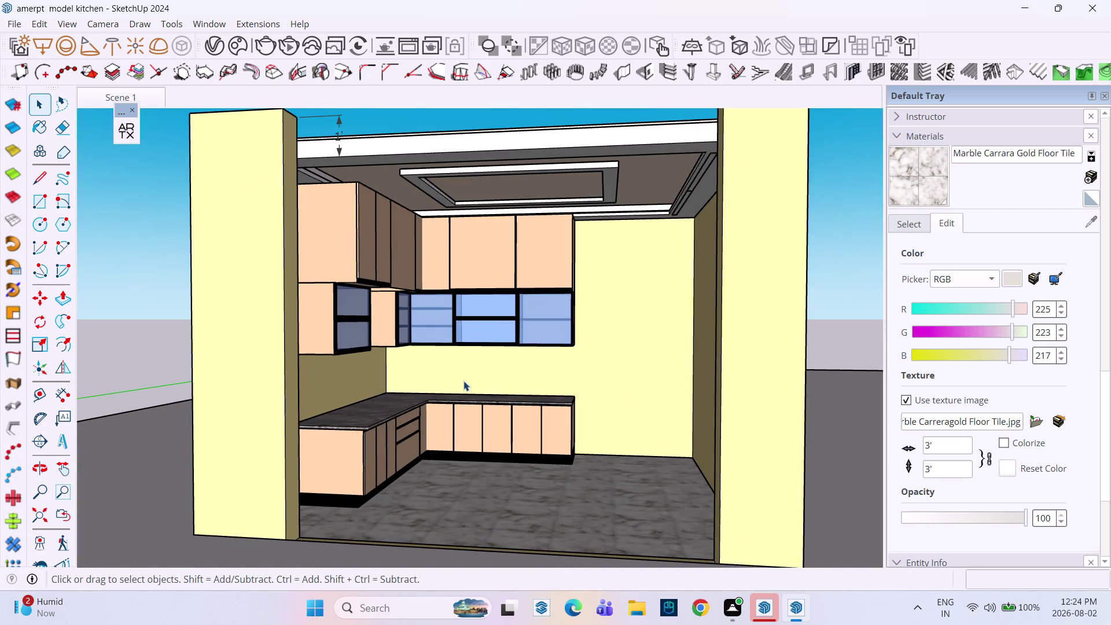
middle_drag(464, 380, 415, 379)
scroll(up, 3)
middle_drag(432, 389, 427, 423)
middle_drag(427, 410, 427, 408)
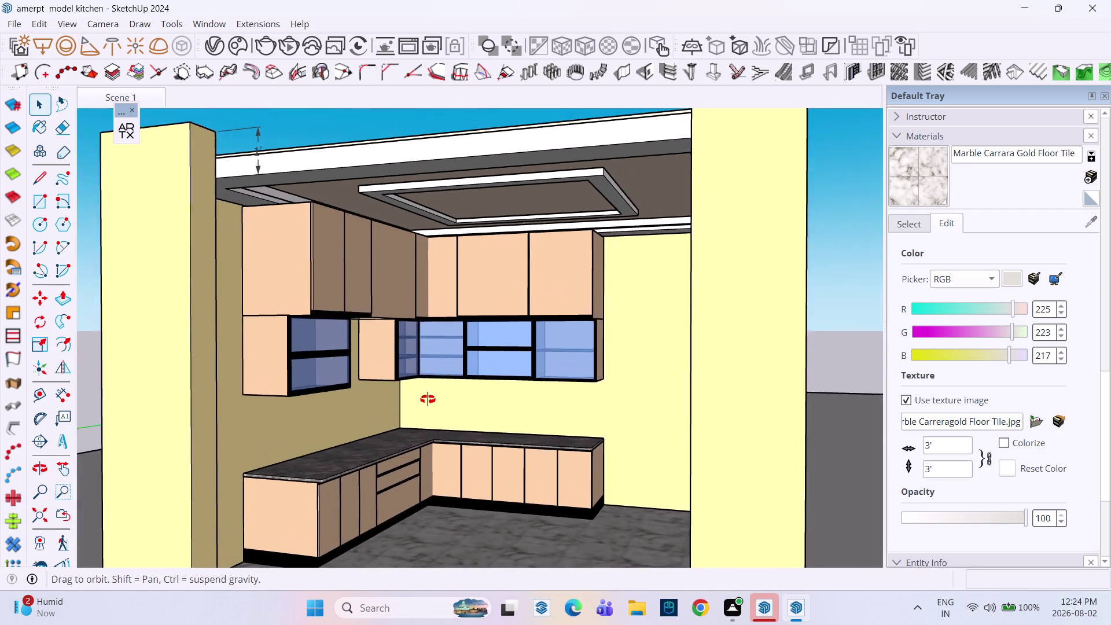
middle_drag(427, 408, 414, 373)
scroll(up, 3)
middle_drag(439, 361, 448, 310)
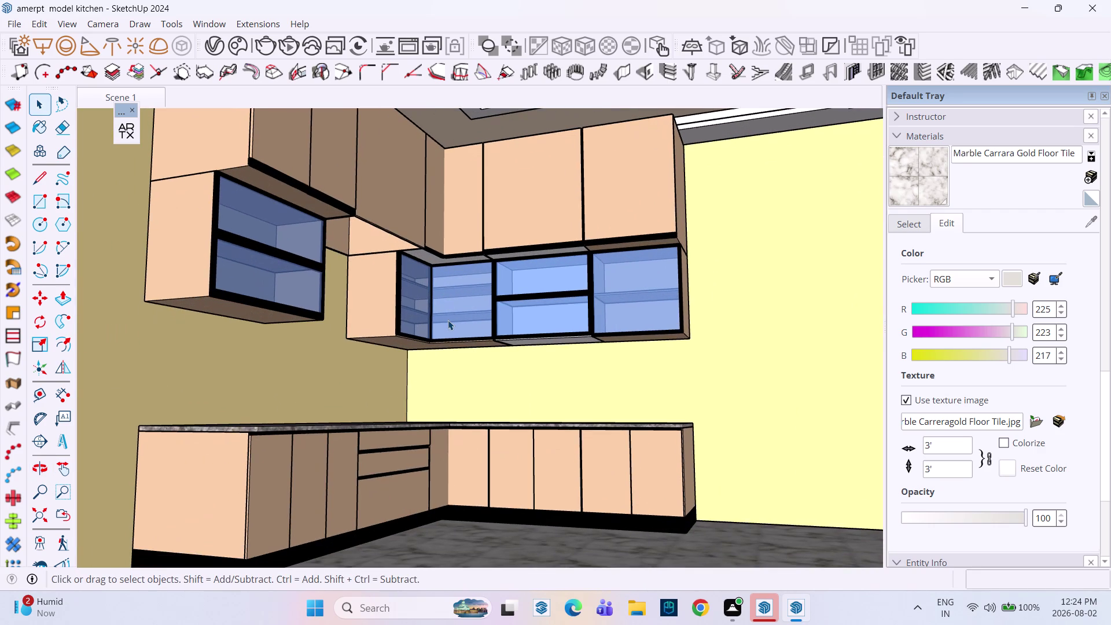
scroll(down, 3)
middle_drag(413, 302, 377, 297)
middle_drag(395, 307, 449, 334)
middle_drag(459, 329, 447, 328)
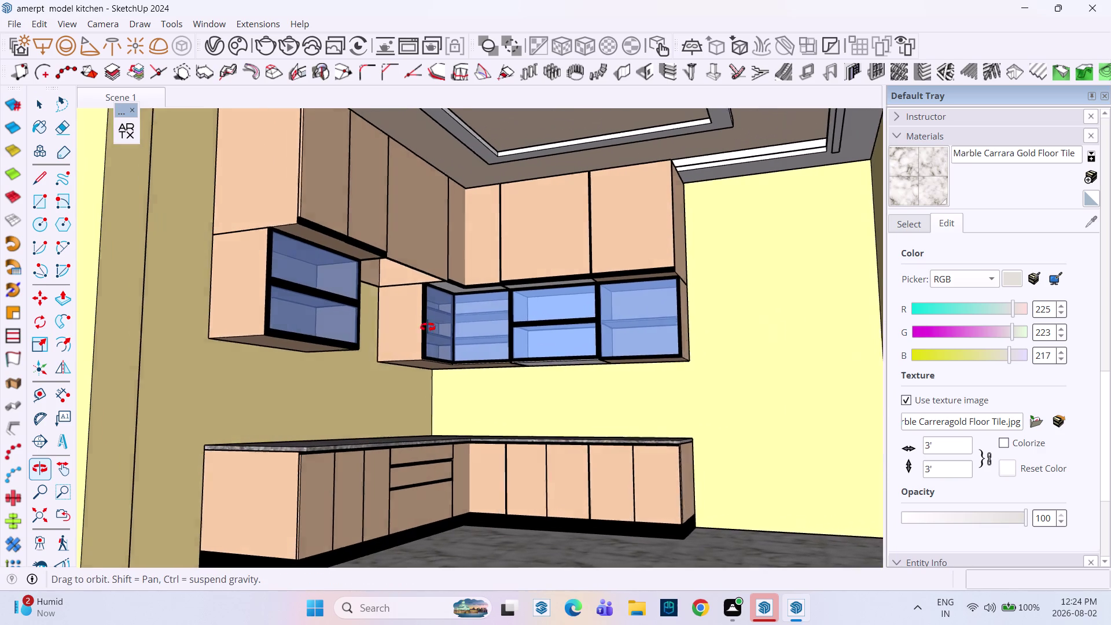
middle_drag(446, 328, 382, 338)
scroll(up, 3)
middle_drag(428, 319, 465, 256)
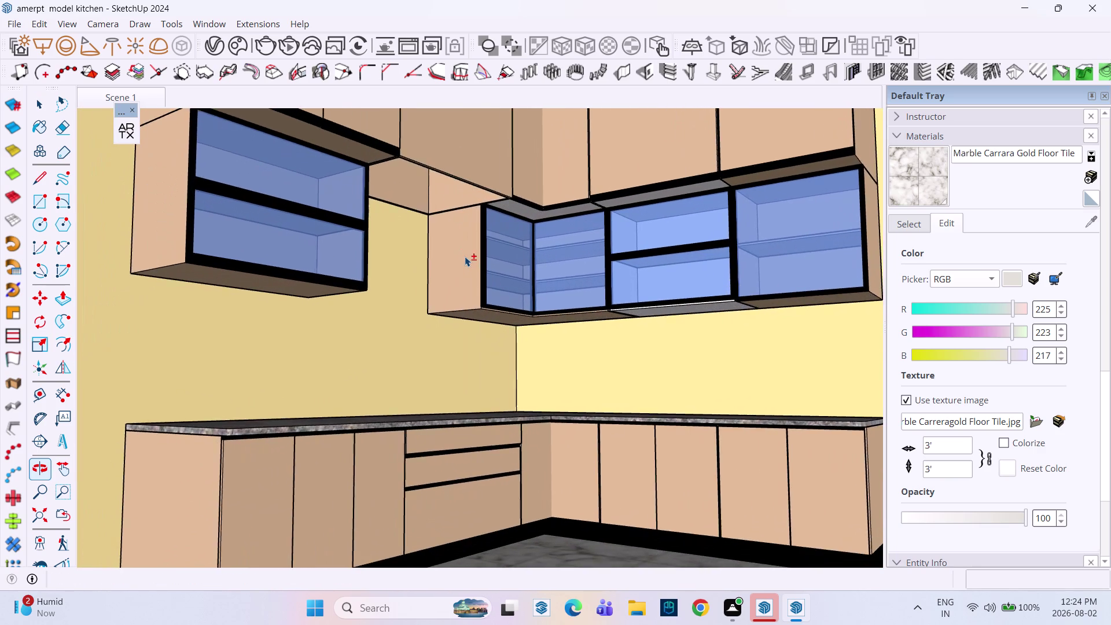
scroll(down, 3)
scroll(down, 3)
middle_drag(466, 264, 454, 286)
scroll(down, 3)
middle_drag(422, 316, 493, 350)
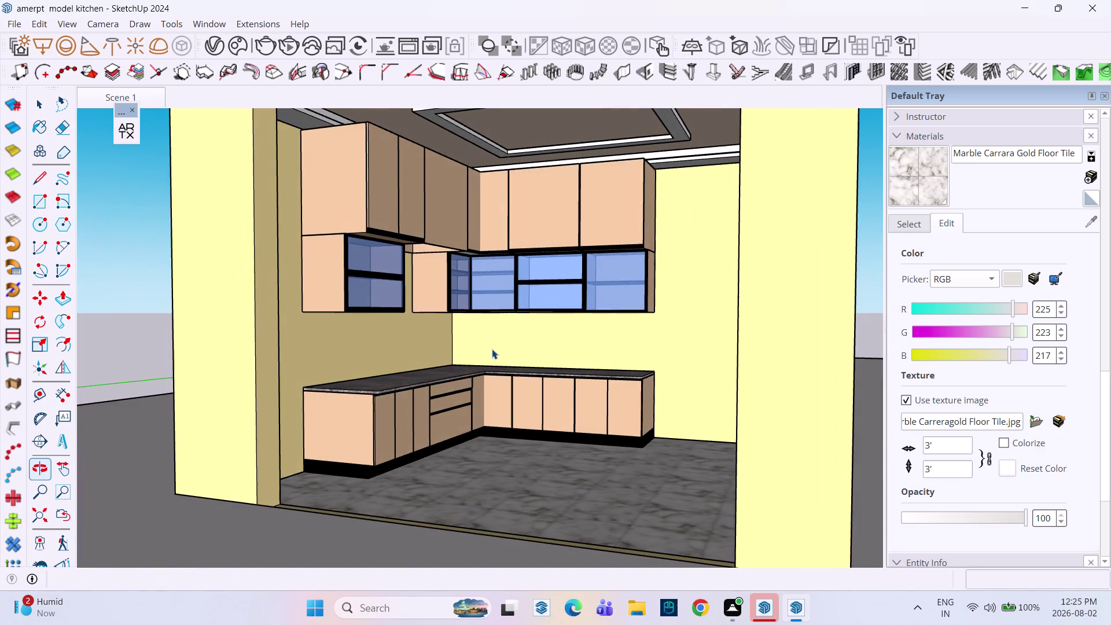
Level the view on the kitchen wall and open the Tile materials collection.
middle_drag(490, 332, 487, 368)
scroll(up, 3)
middle_drag(488, 344, 486, 317)
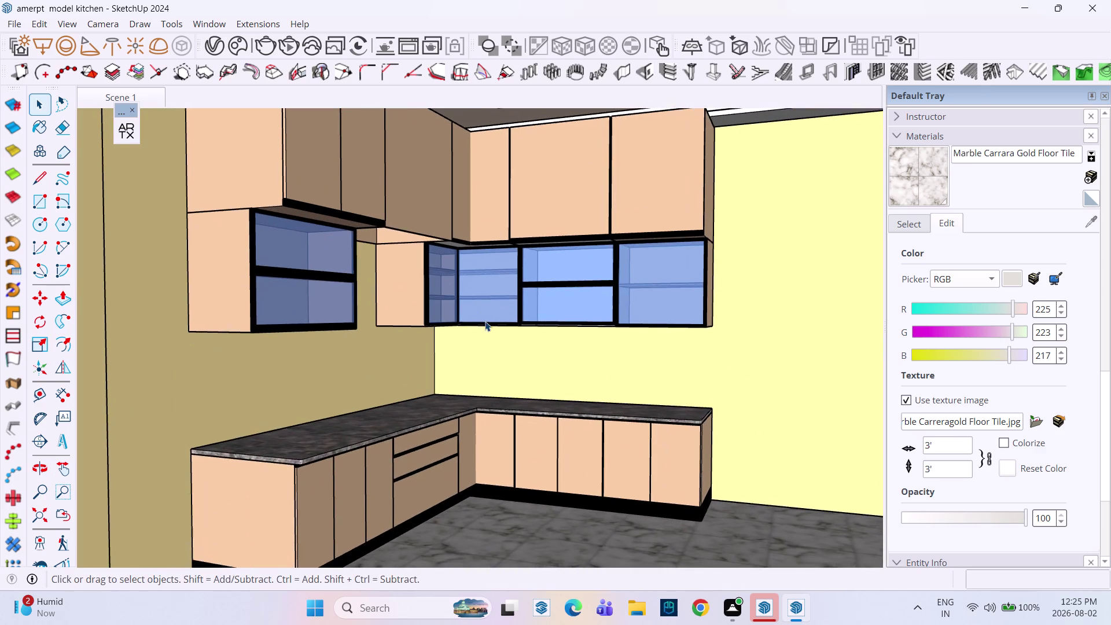
scroll(down, 3)
middle_drag(485, 321, 474, 342)
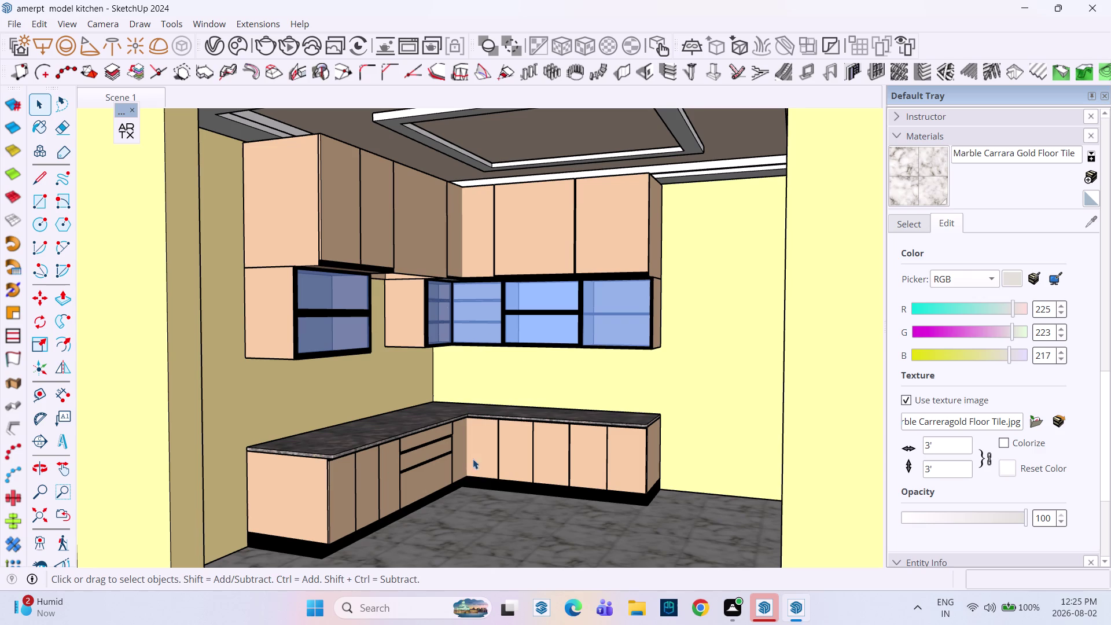
middle_drag(473, 459, 470, 414)
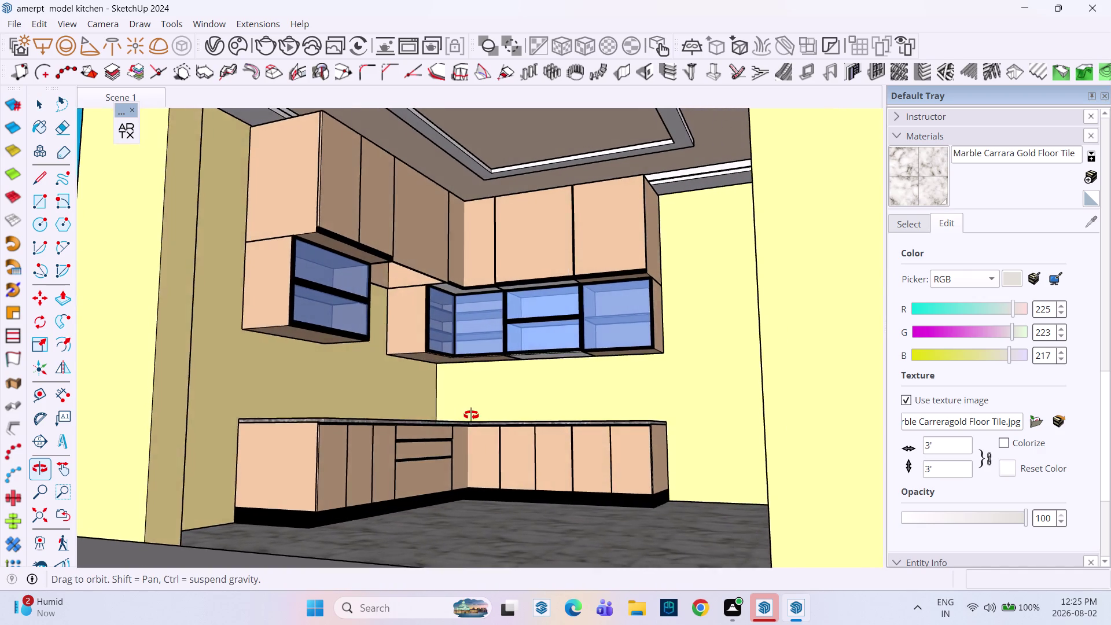
middle_drag(470, 414, 477, 433)
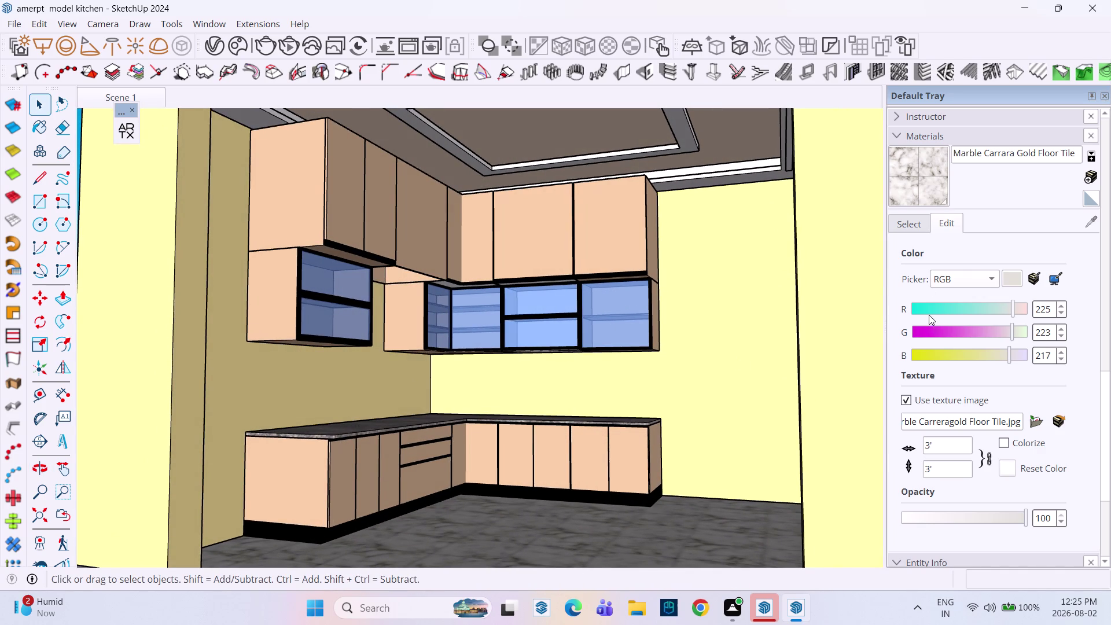
click(907, 220)
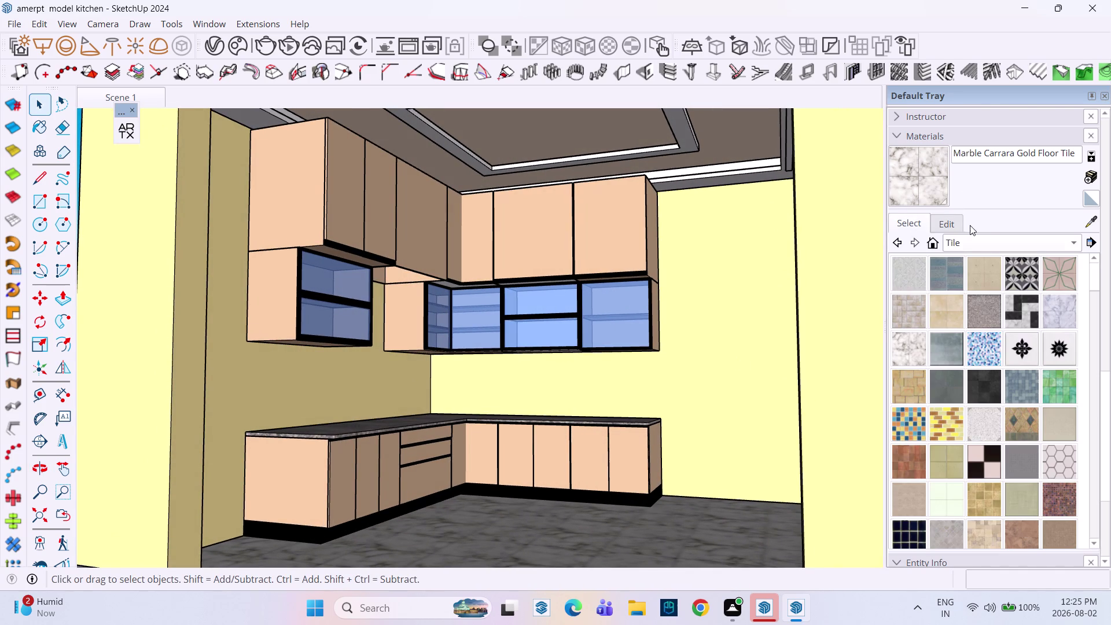
Switch the Materials browser to the Colors collection and browse its swatches.
click(996, 243)
click(922, 130)
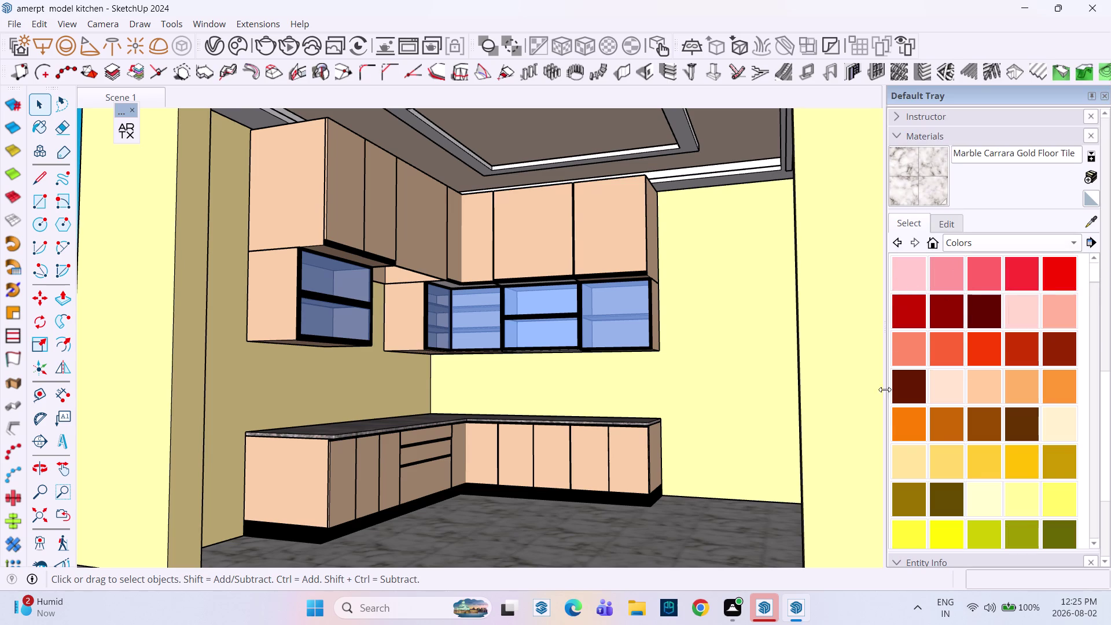
click(905, 466)
click(770, 381)
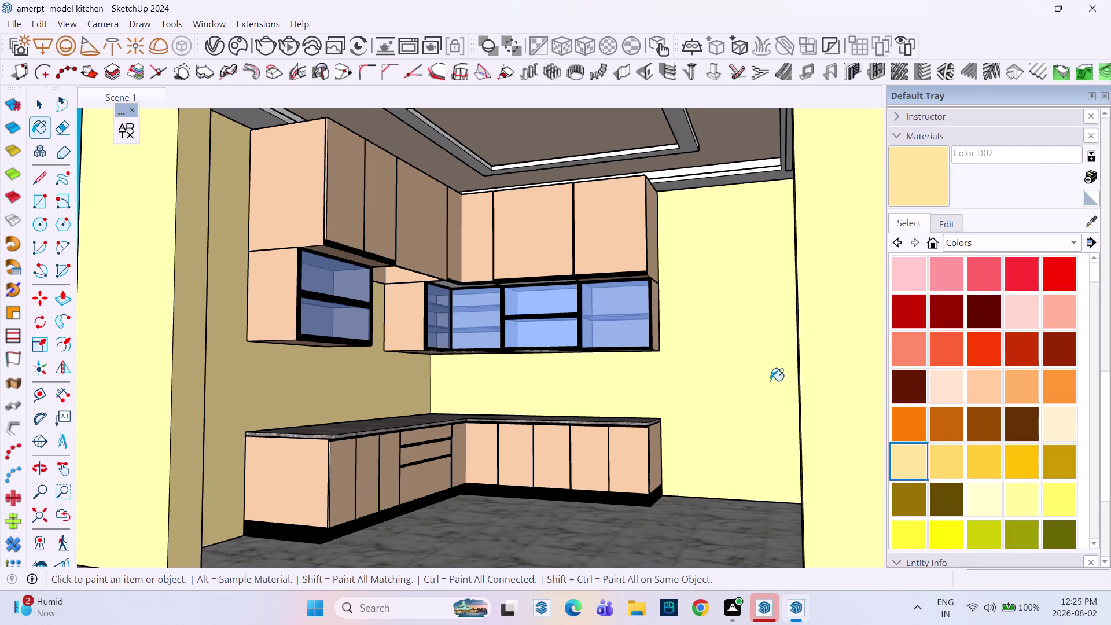
click(738, 359)
scroll(down, 3)
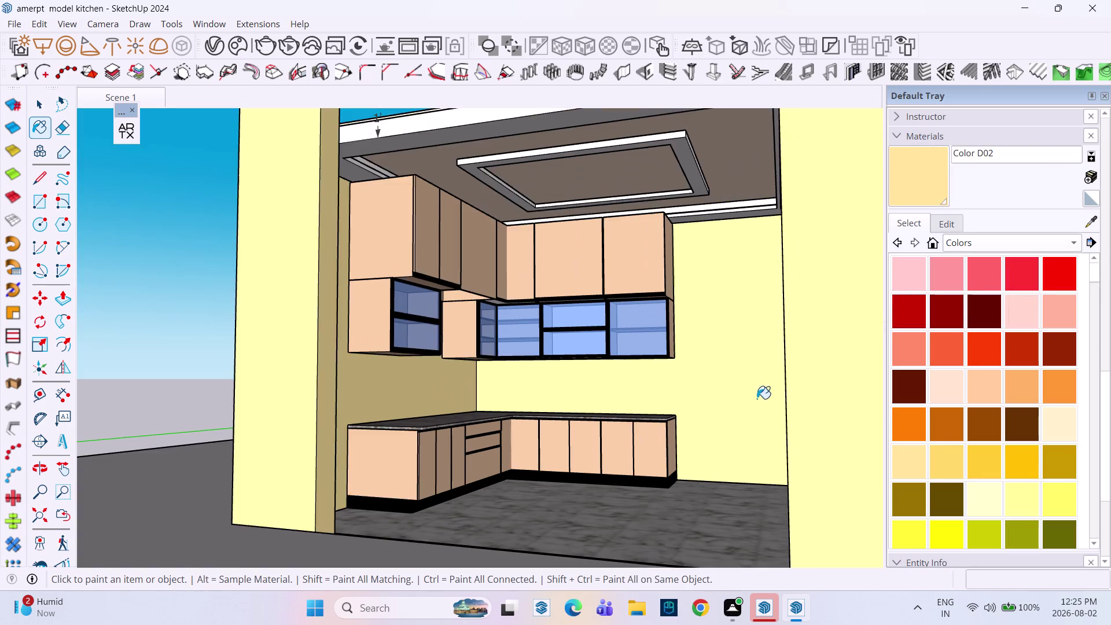
scroll(down, 3)
scroll(down, 3)
scroll(down, 3)
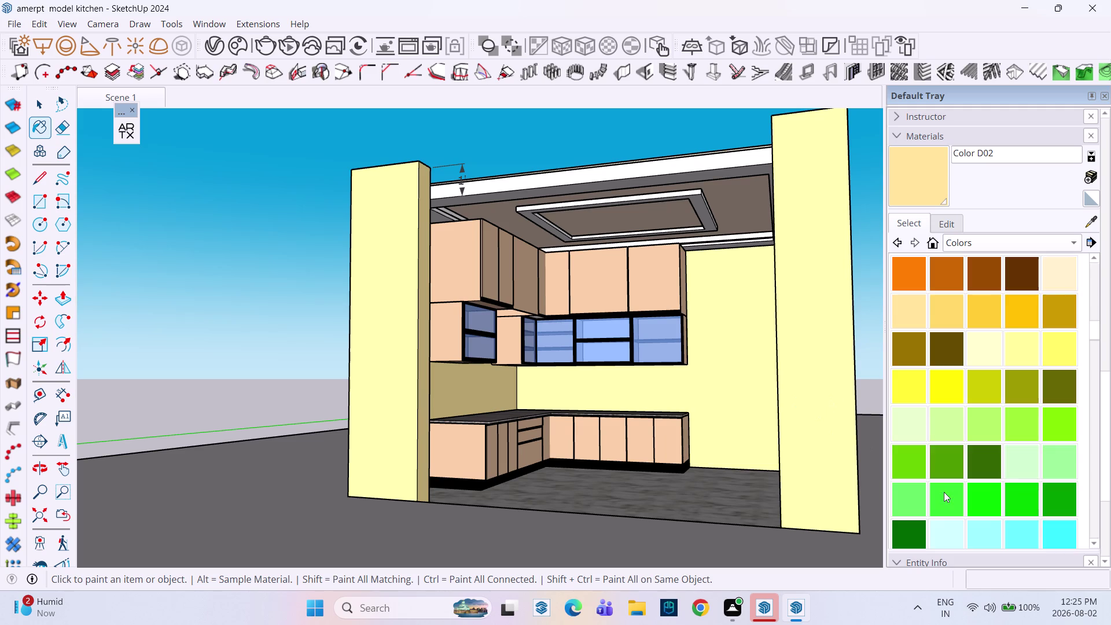
scroll(down, 3)
scroll(up, 3)
scroll(down, 3)
scroll(up, 3)
scroll(up, 3)
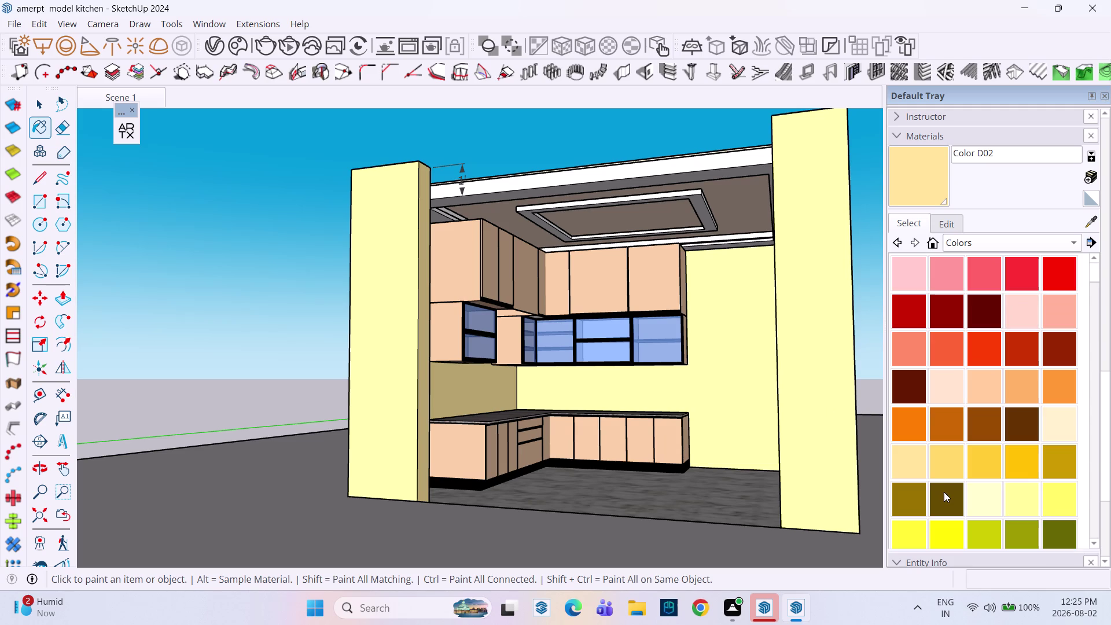
scroll(up, 3)
scroll(up, 3)
scroll(up, 3)
scroll(down, 3)
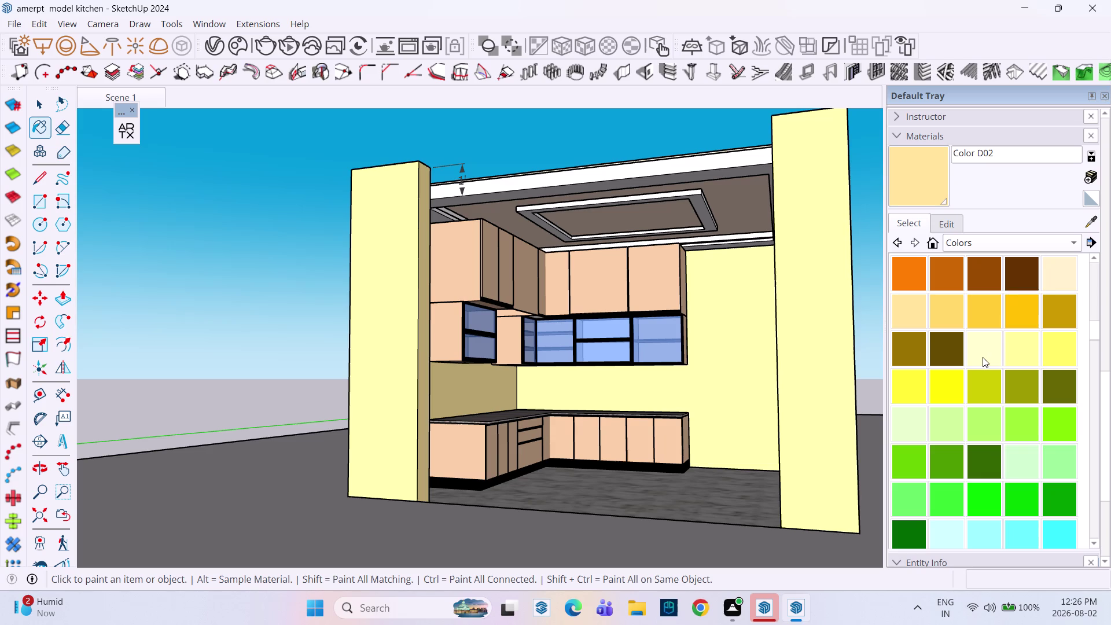
Try light green G03 on the walls, then pale cyan H01.
click(714, 360)
click(817, 351)
click(919, 493)
click(827, 469)
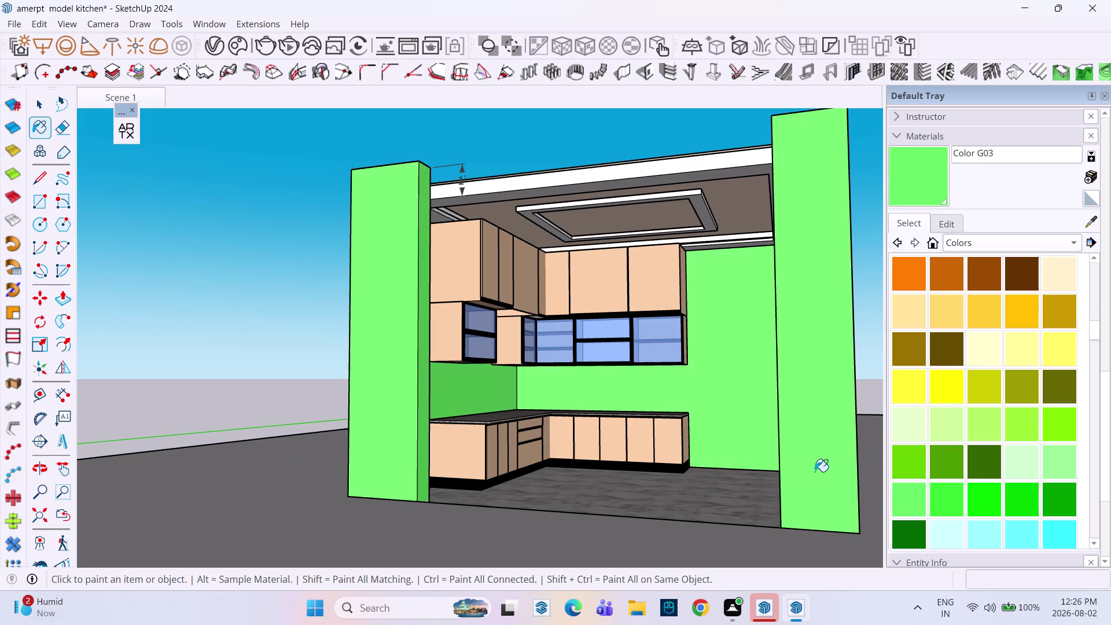
click(951, 528)
click(834, 463)
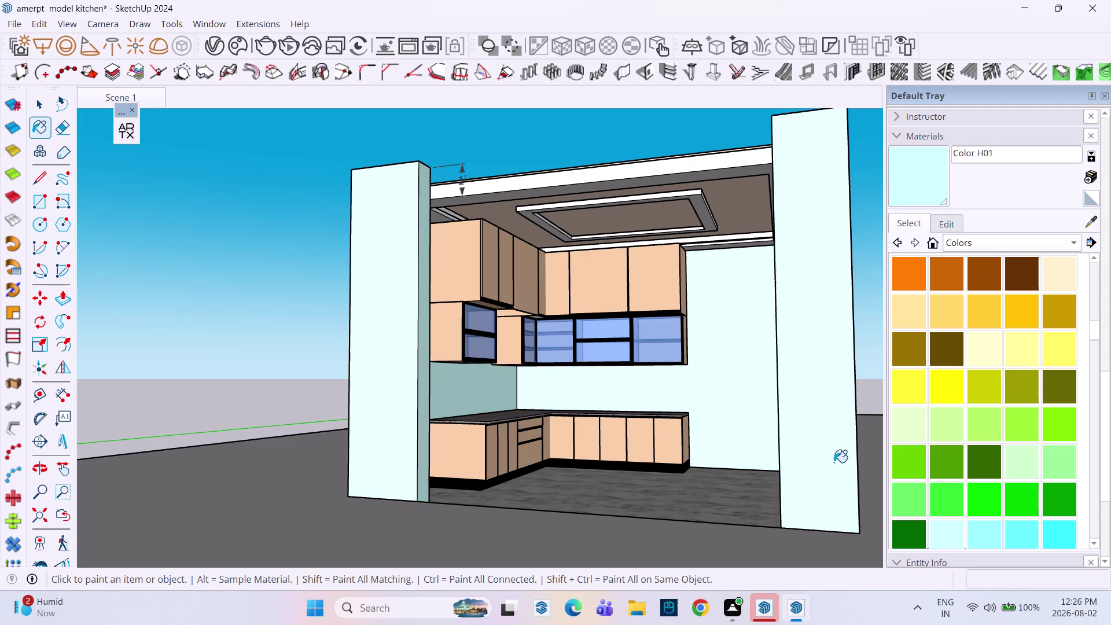
Scroll through the swatches and test light grey M01 on the walls.
scroll(up, 3)
scroll(up, 3)
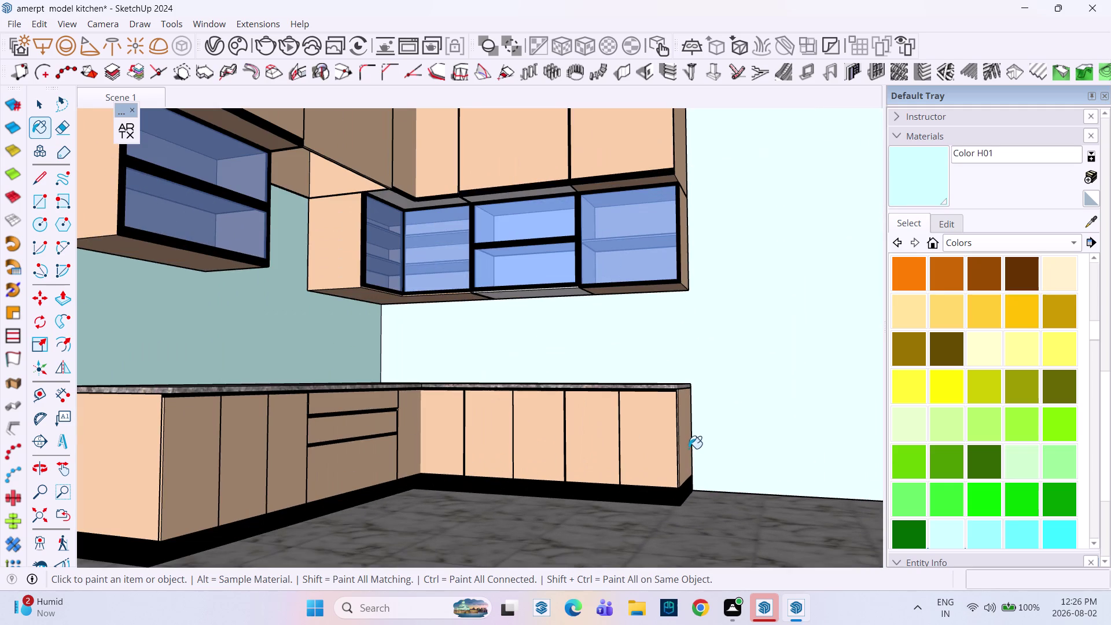
scroll(down, 3)
scroll(down, 3)
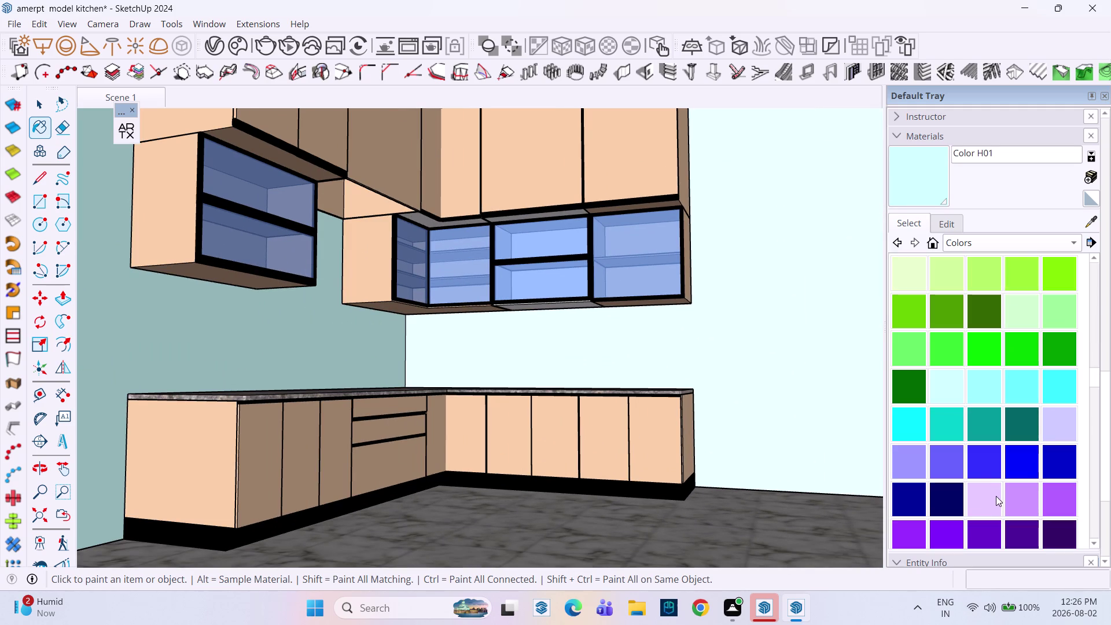
scroll(down, 3)
scroll(down, 3)
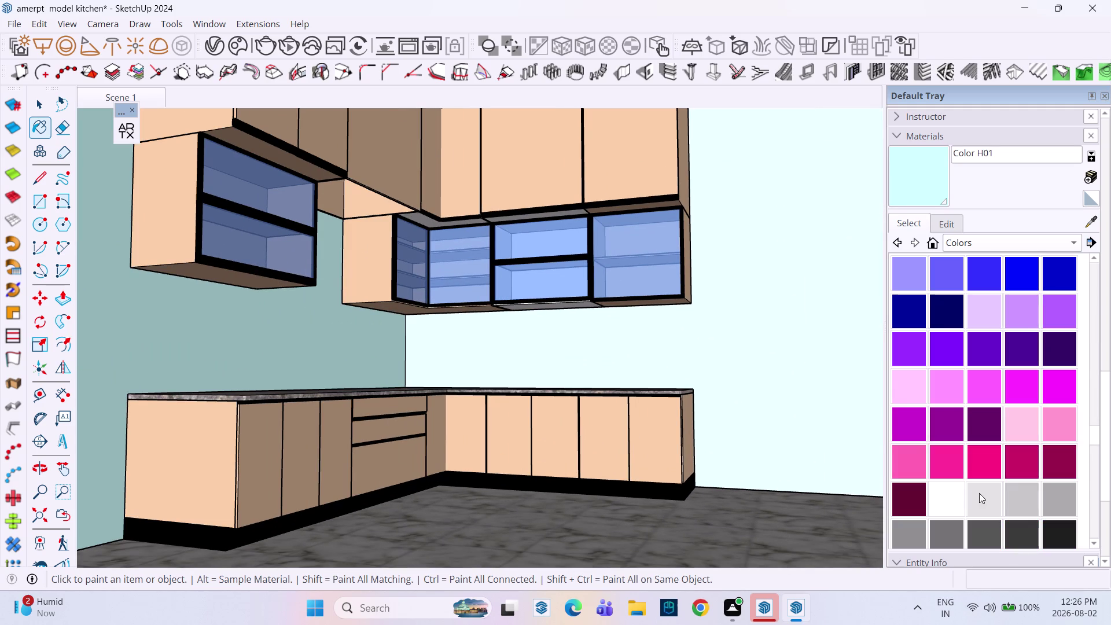
click(983, 493)
scroll(down, 3)
scroll(up, 3)
scroll(down, 3)
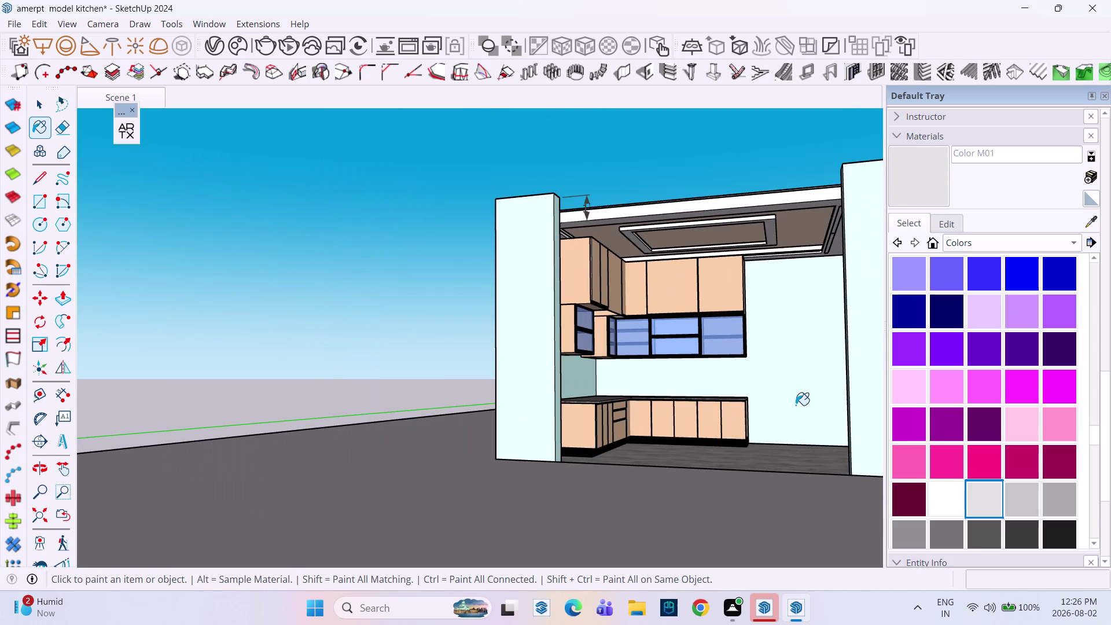
click(857, 403)
scroll(down, 3)
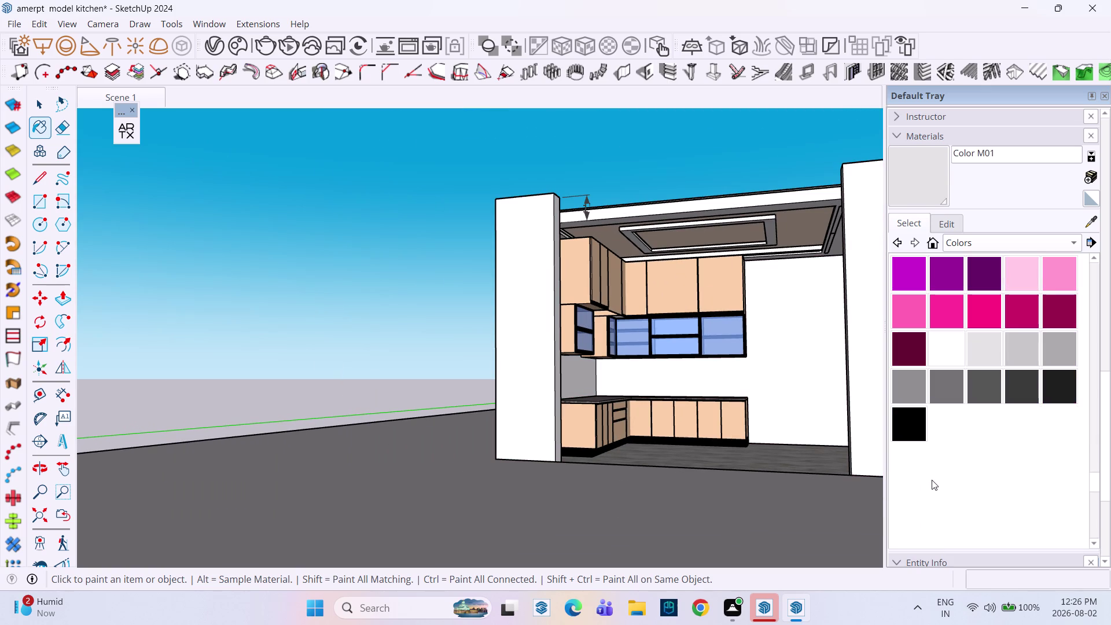
Paint the walls and pillars with Color M04 medium grey and view the whole kitchen.
click(911, 391)
click(525, 401)
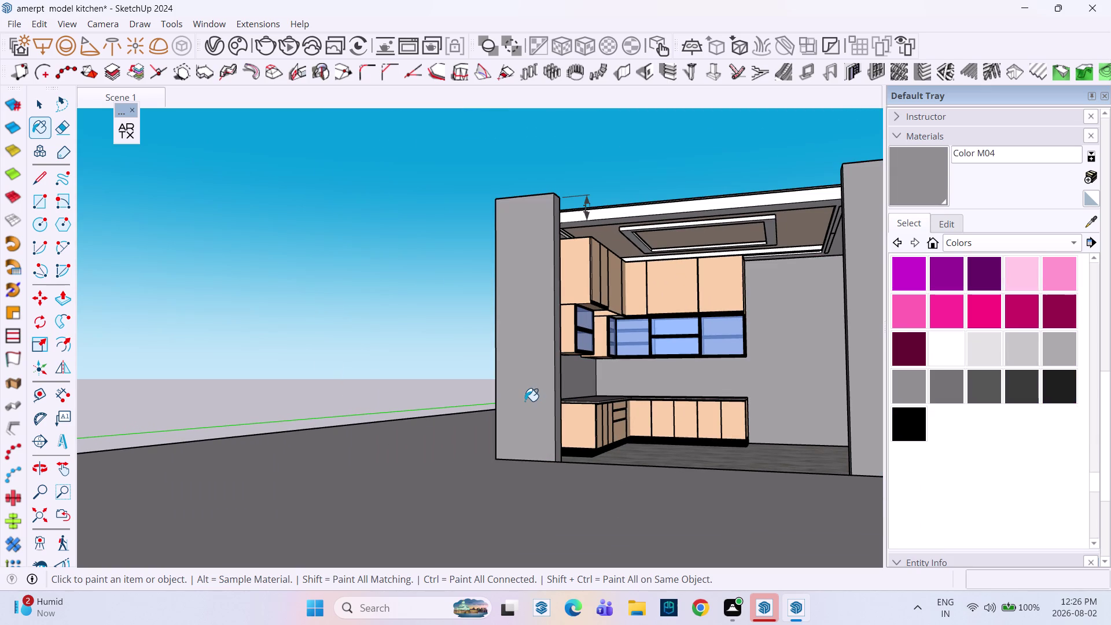
scroll(up, 3)
middle_drag(694, 423, 601, 432)
scroll(down, 3)
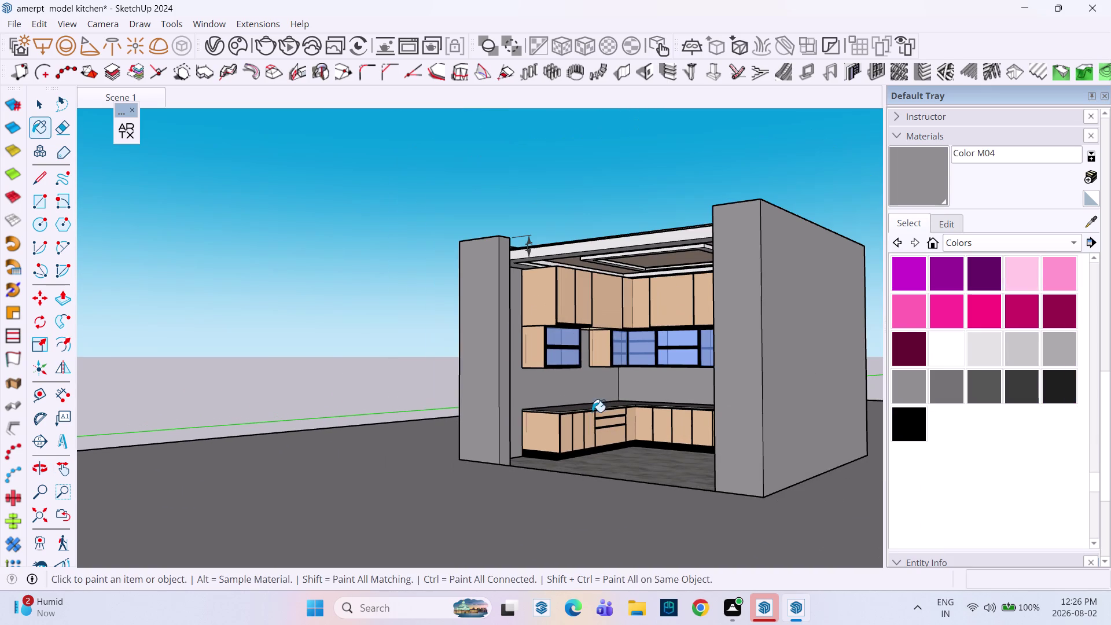
scroll(up, 3)
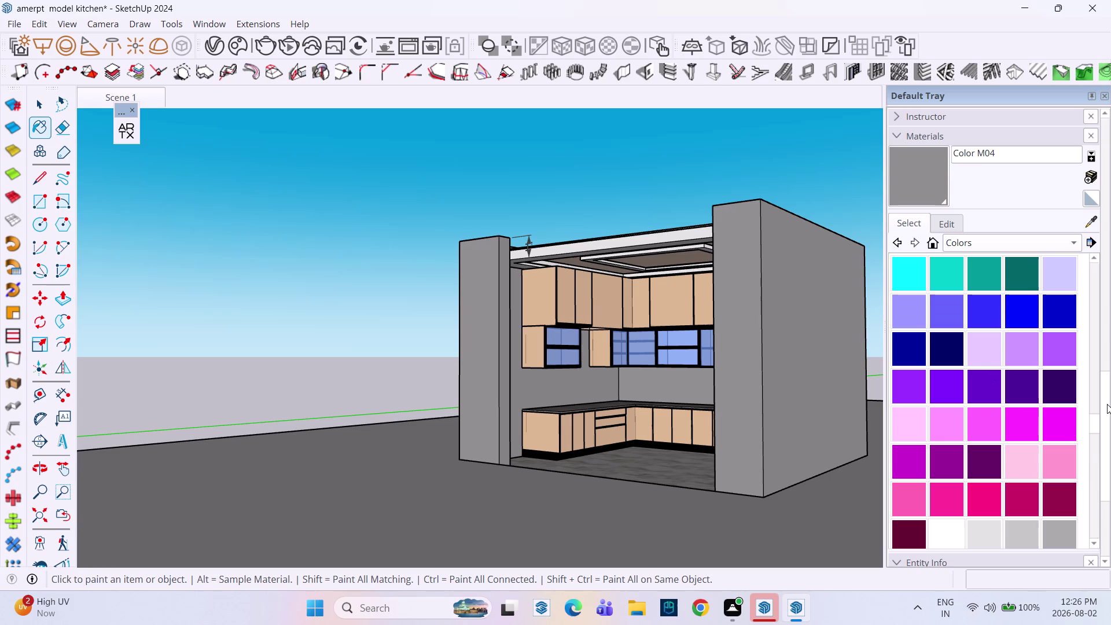
click(982, 245)
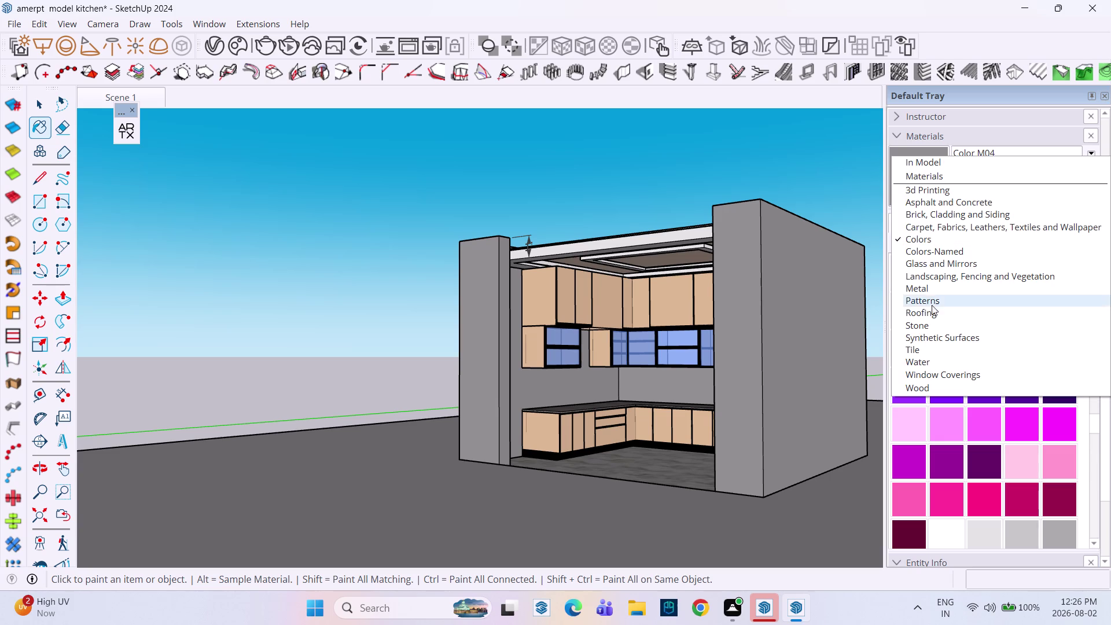
Switch to the Colors-Named collection and try 0007_MistyRose on the walls.
click(945, 254)
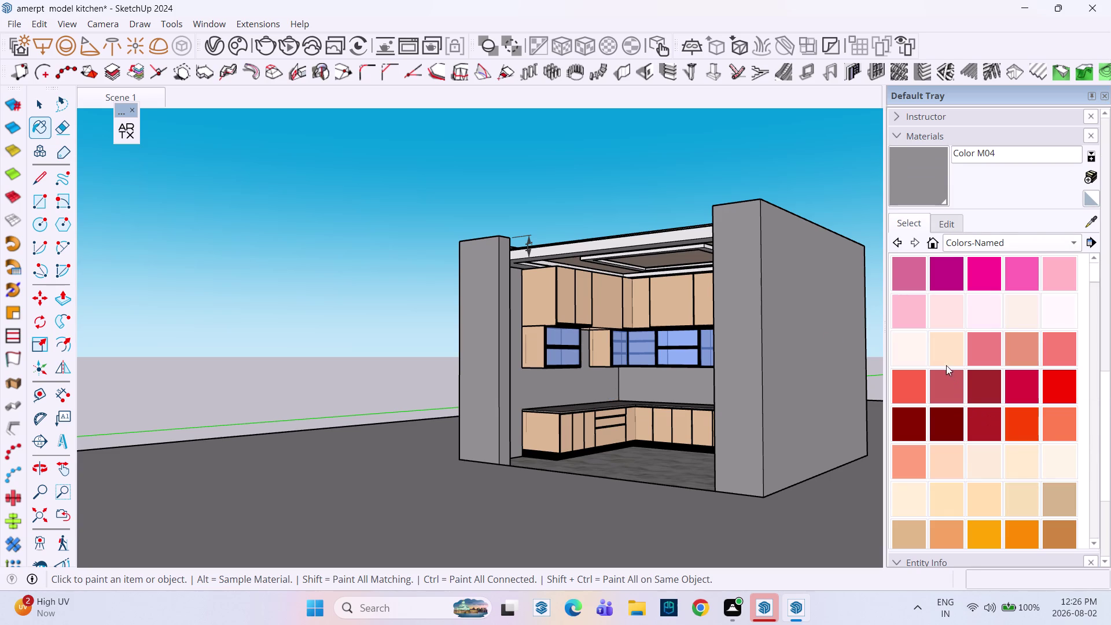
click(946, 312)
click(480, 362)
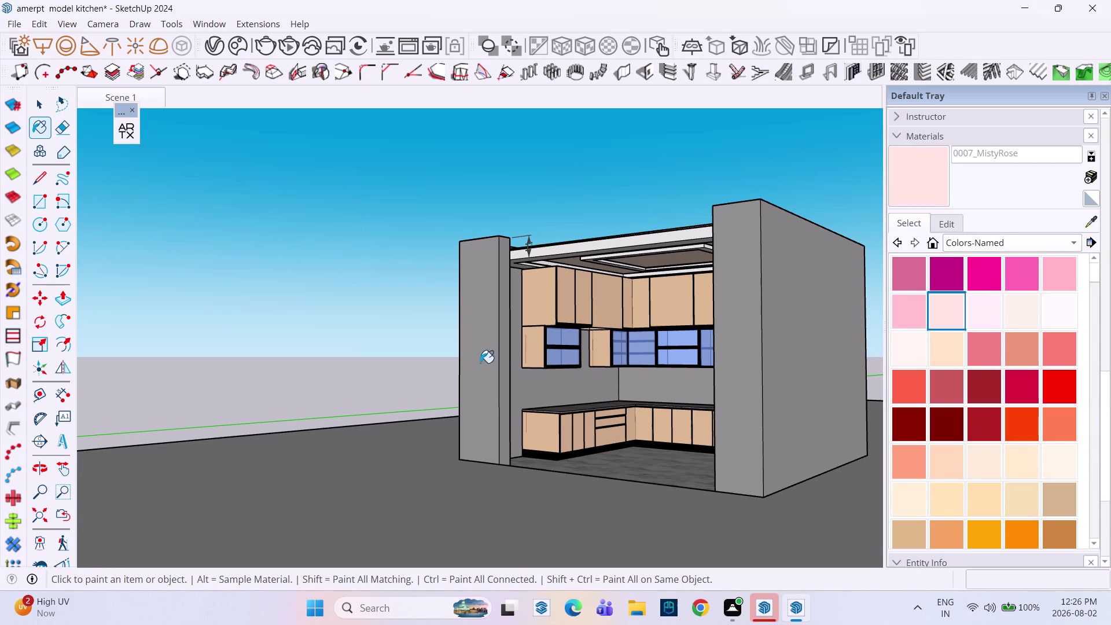
click(986, 458)
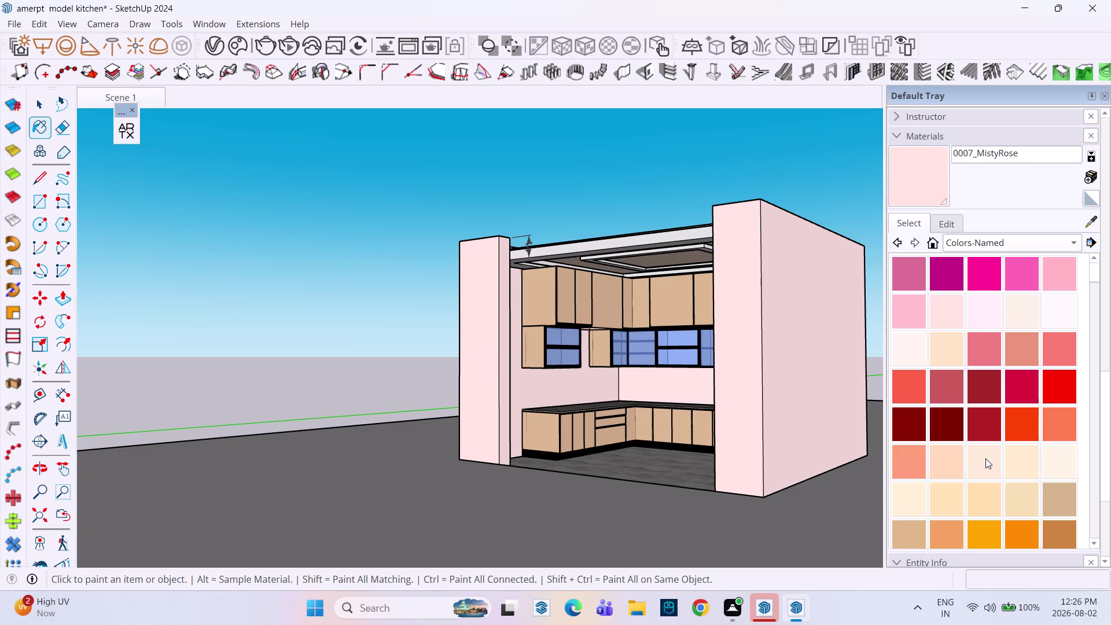
Orbit closer and paint the side wall and pillar 0028_AntiqueWhite.
click(486, 388)
scroll(up, 3)
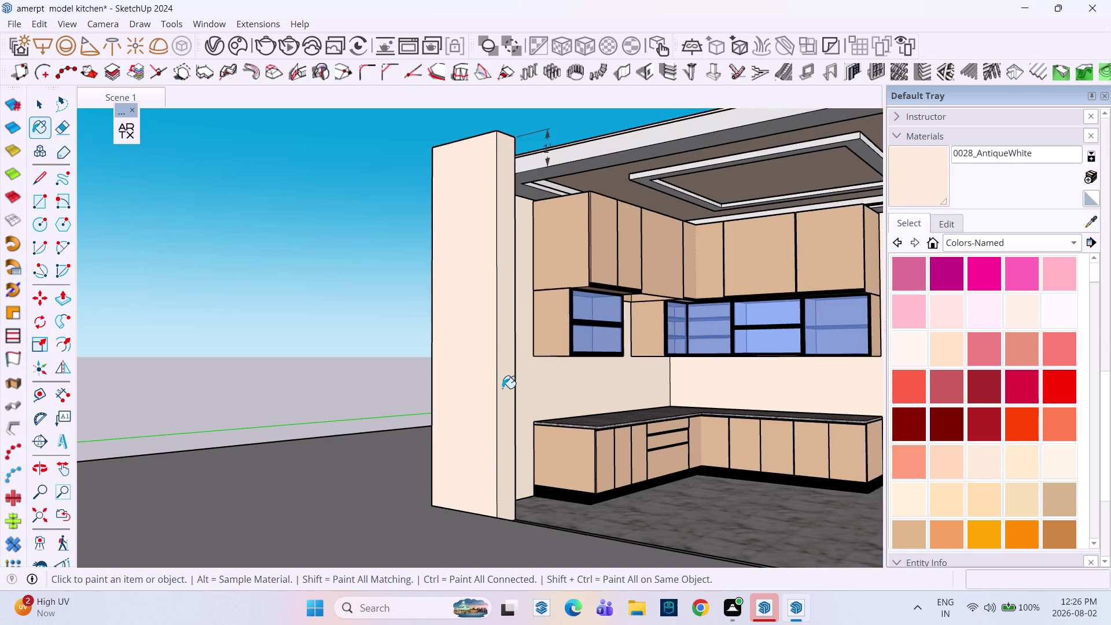
middle_drag(505, 389, 564, 406)
scroll(up, 3)
middle_drag(656, 420, 538, 413)
scroll(up, 3)
middle_drag(642, 409, 766, 399)
scroll(down, 3)
middle_drag(772, 388, 683, 391)
middle_drag(688, 392, 601, 383)
middle_drag(625, 382, 626, 381)
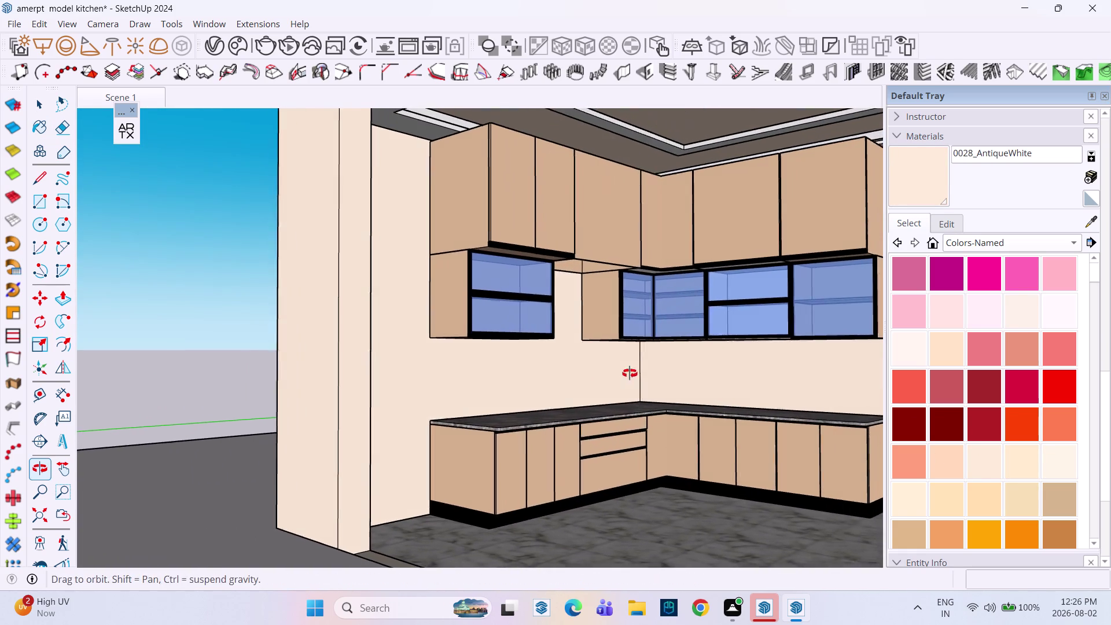
middle_drag(627, 382, 634, 364)
click(982, 461)
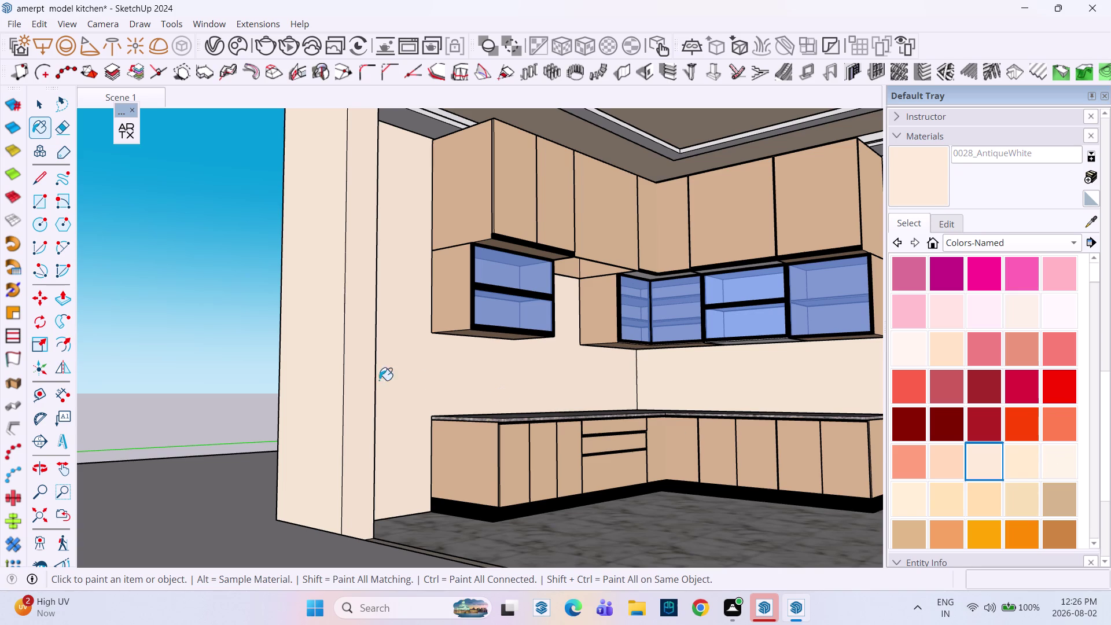
click(344, 379)
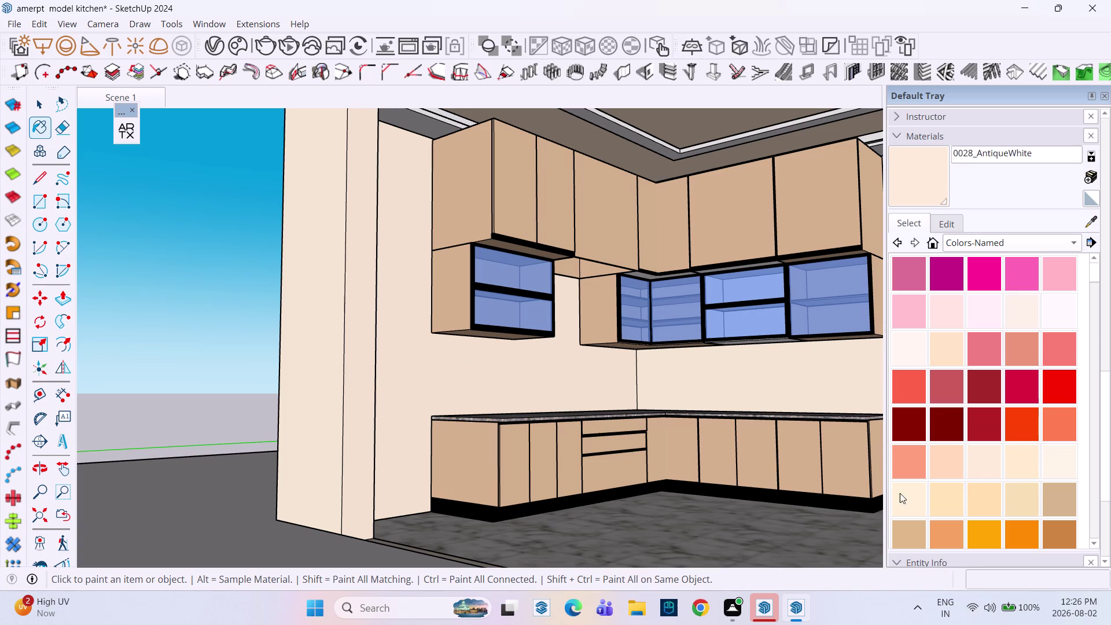
click(943, 221)
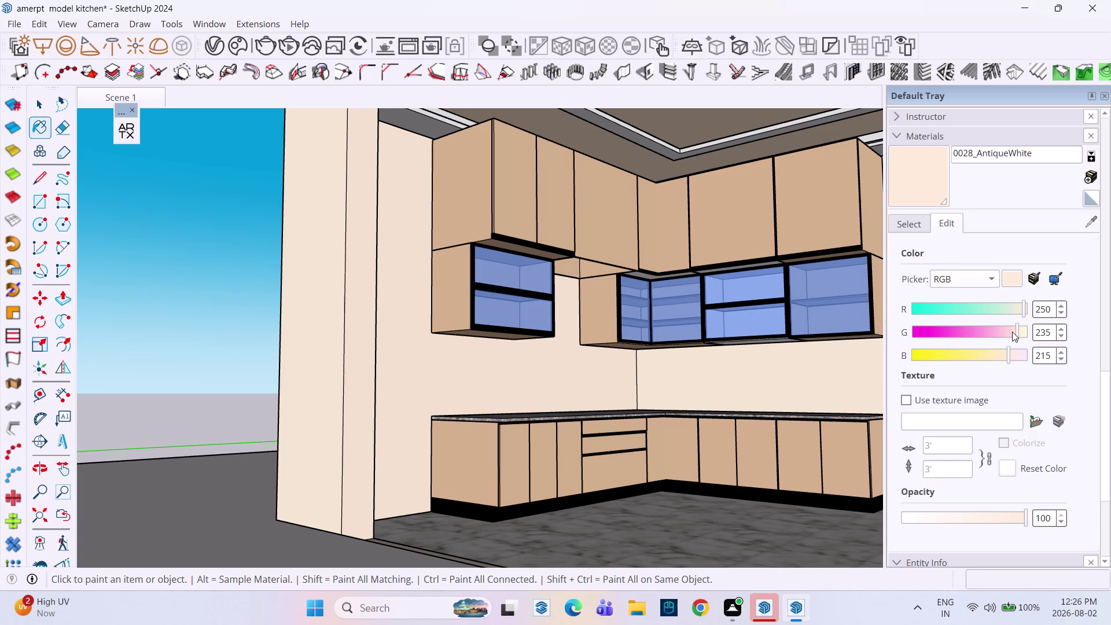
drag(1017, 331, 1010, 332)
click(1006, 354)
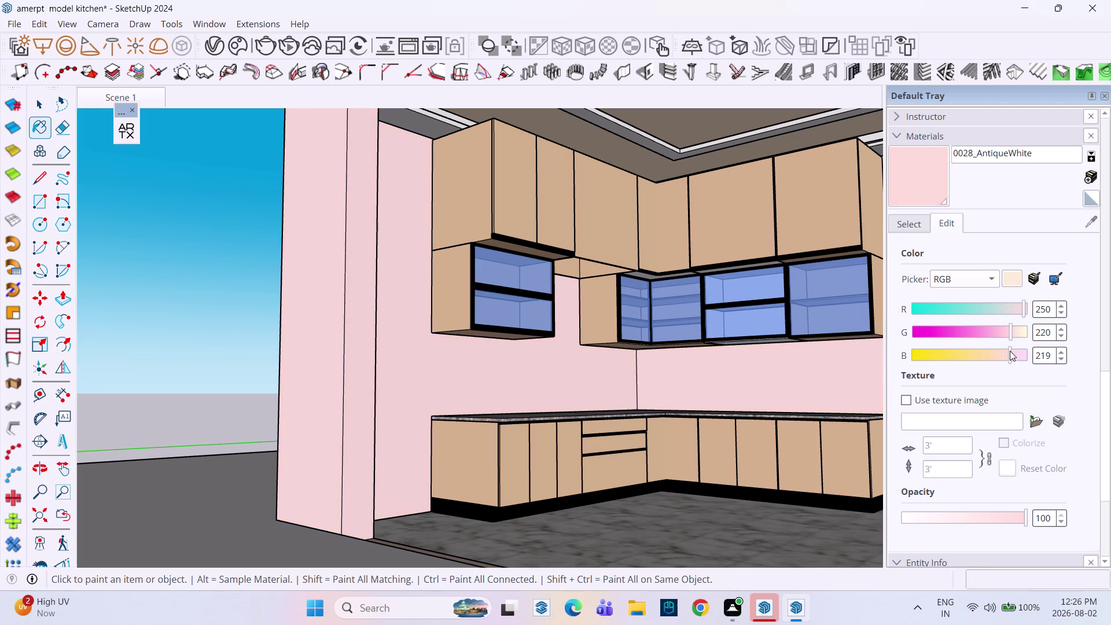
drag(1026, 312, 915, 312)
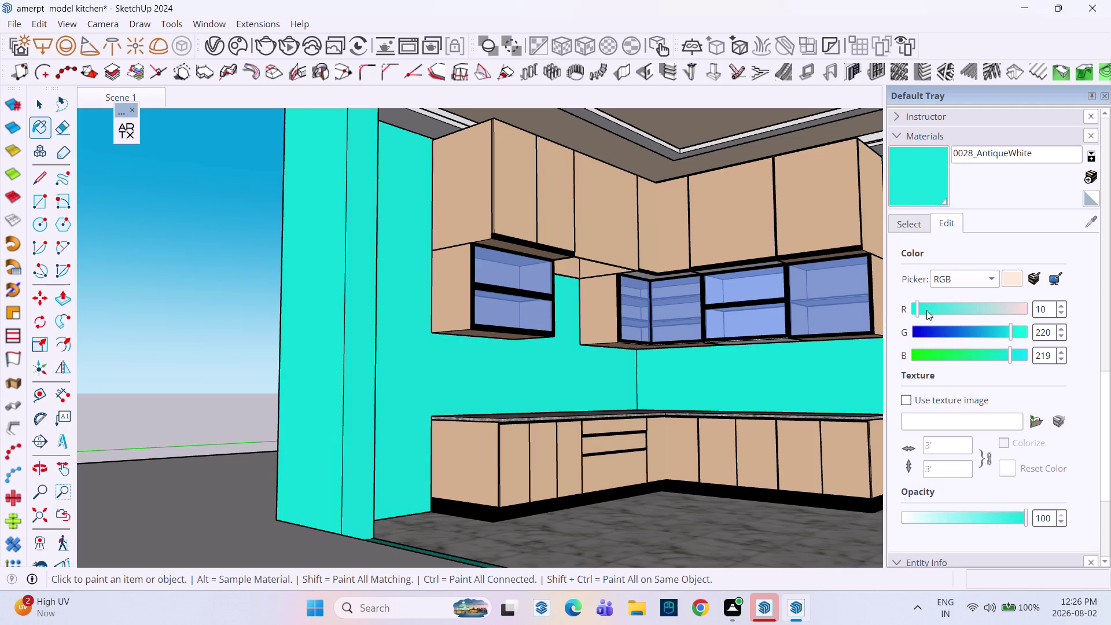
drag(916, 311, 970, 310)
drag(1011, 353, 900, 354)
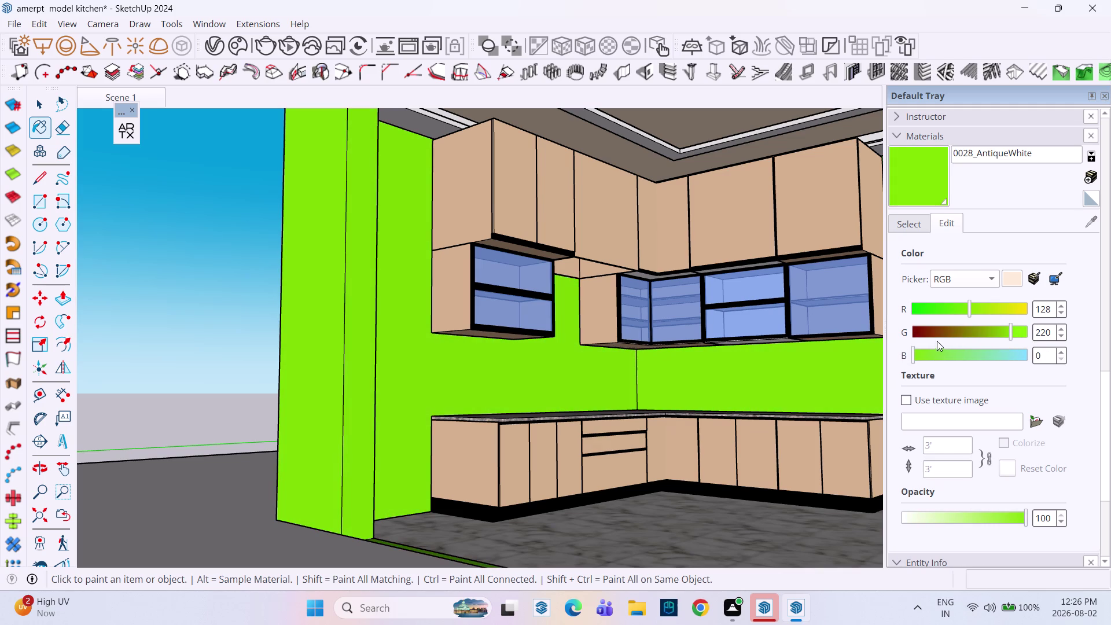
click(925, 338)
click(928, 333)
drag(969, 309, 970, 309)
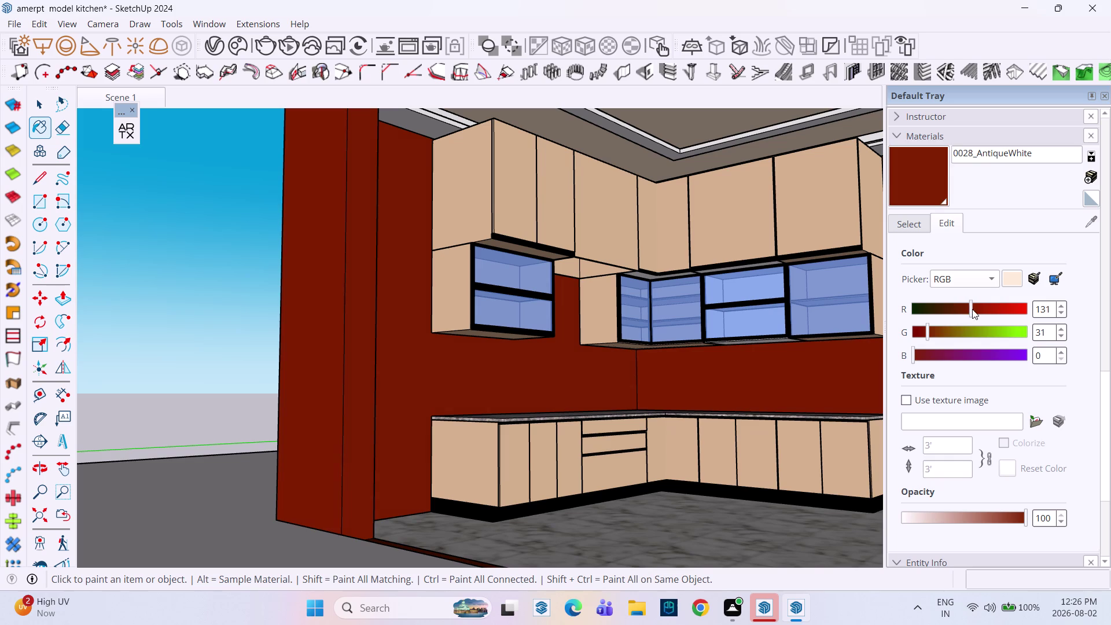
drag(970, 309, 1023, 310)
drag(930, 354, 954, 354)
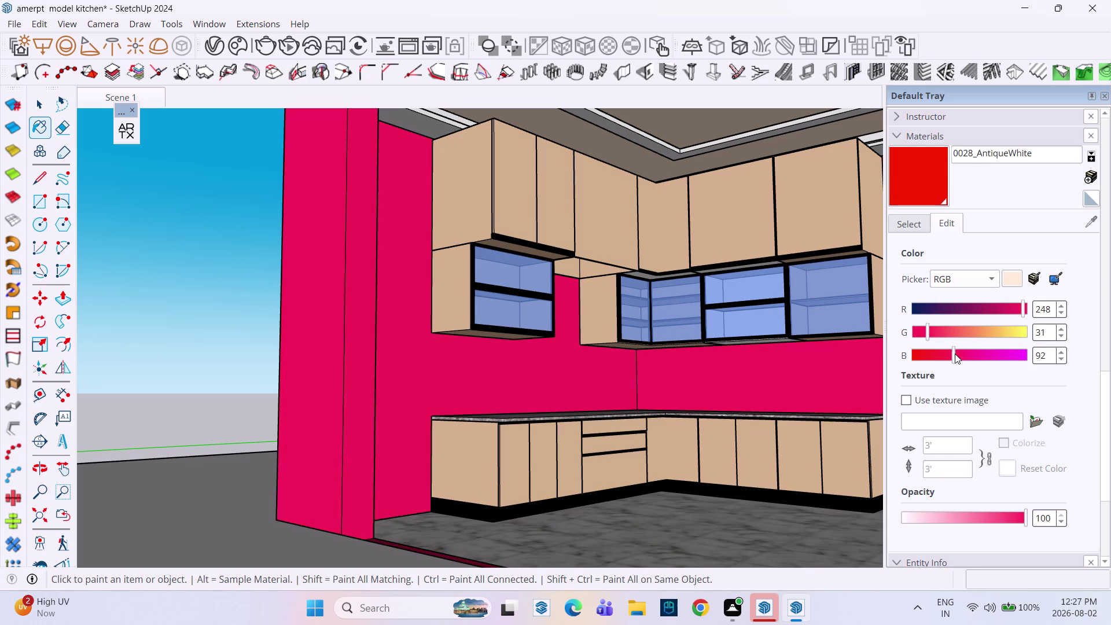
drag(954, 354, 955, 354)
click(920, 230)
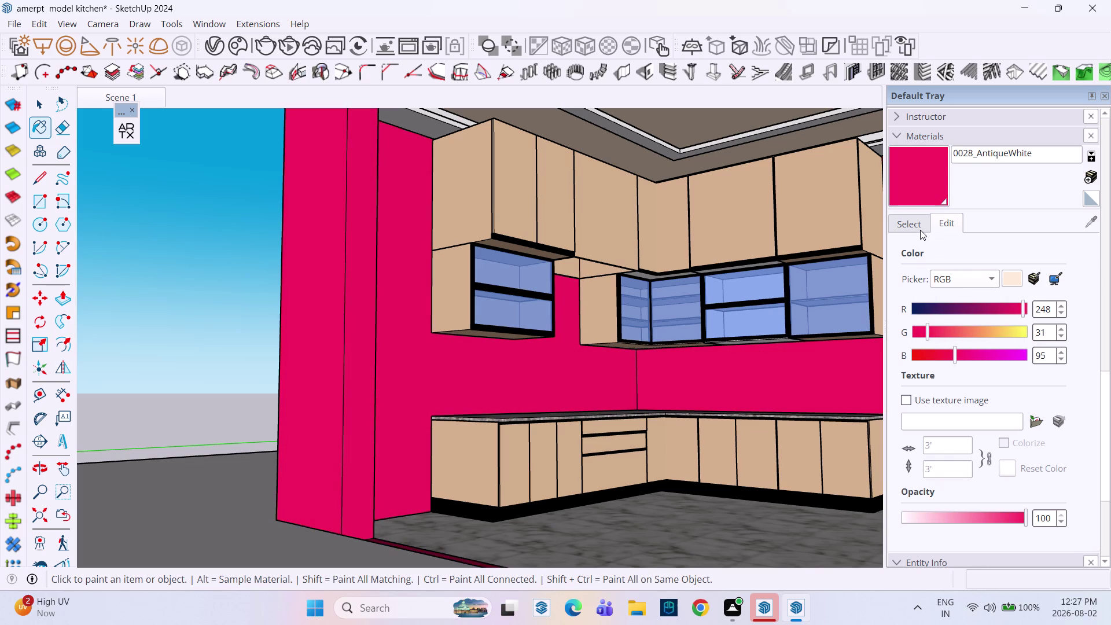
click(987, 466)
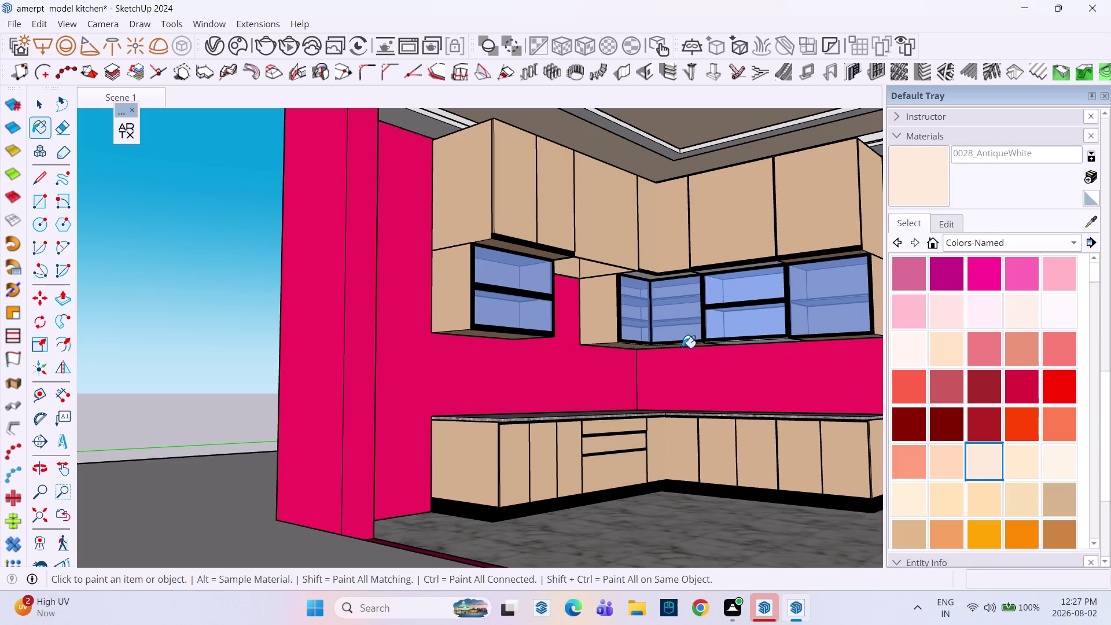
click(356, 355)
scroll(down, 3)
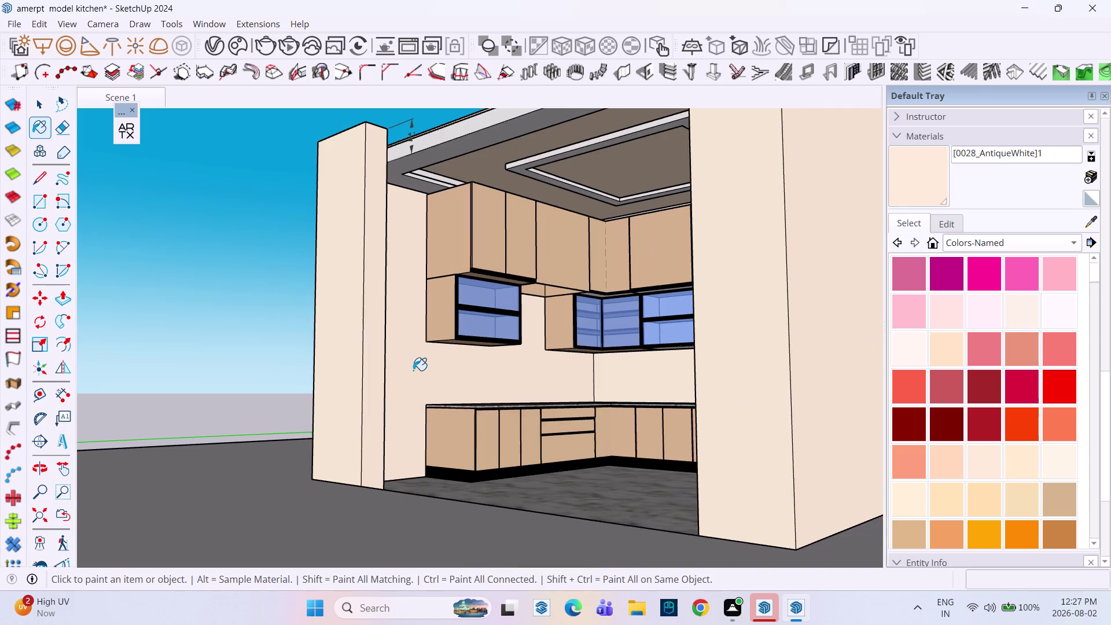
middle_drag(413, 371, 461, 429)
middle_drag(473, 413, 418, 423)
scroll(up, 3)
middle_drag(595, 393, 600, 389)
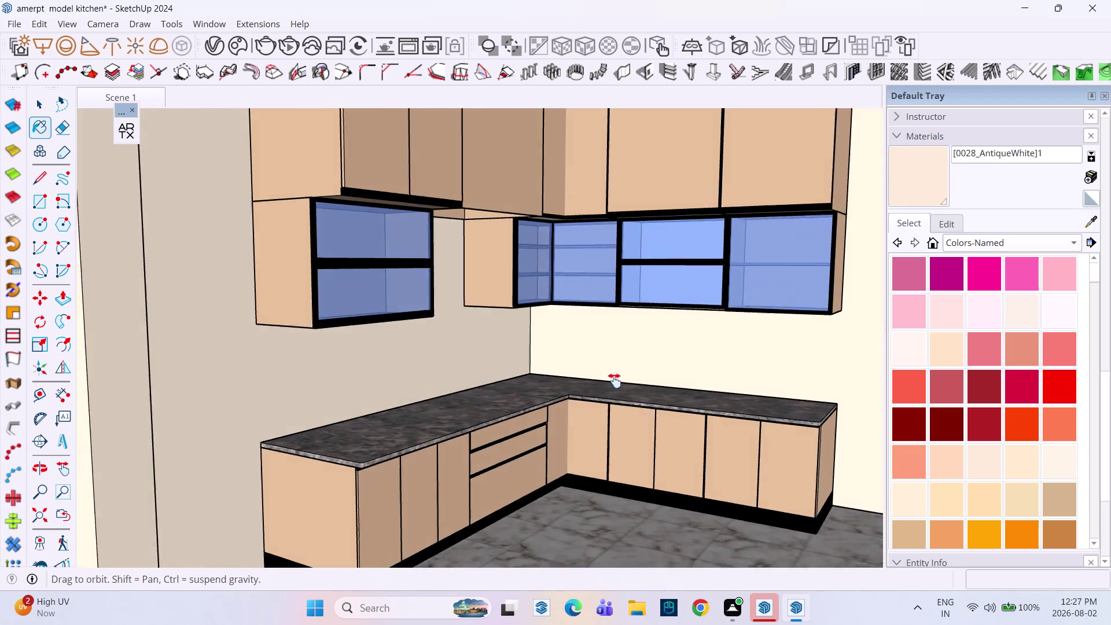
middle_drag(600, 388, 646, 354)
middle_drag(646, 354, 580, 365)
scroll(down, 3)
middle_drag(589, 368, 688, 353)
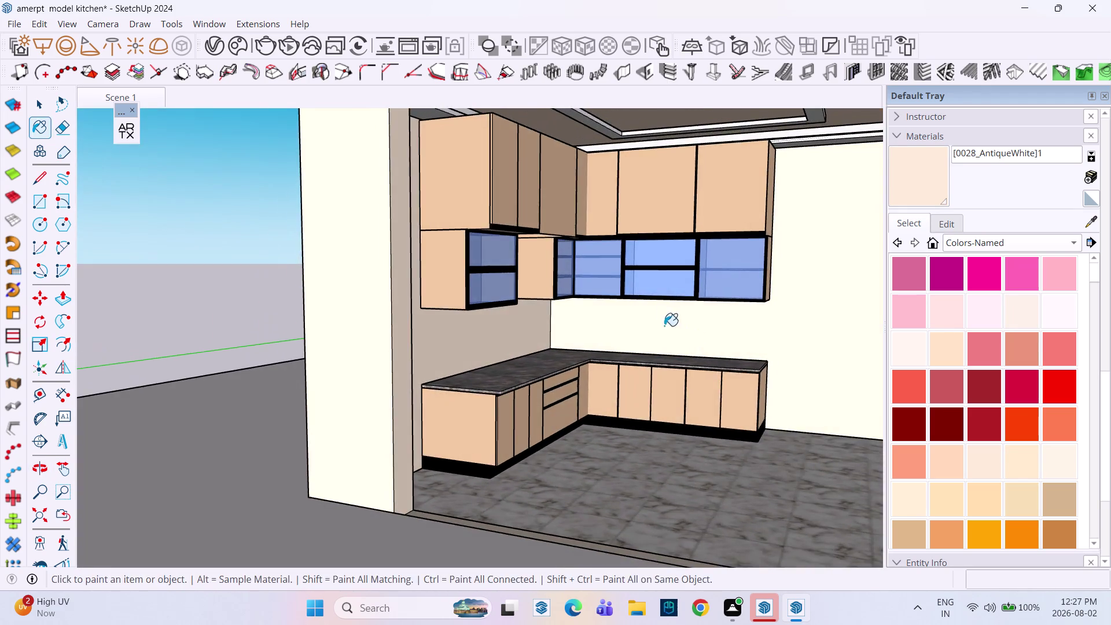
middle_drag(653, 324, 504, 395)
scroll(up, 3)
middle_drag(491, 366, 553, 306)
scroll(up, 3)
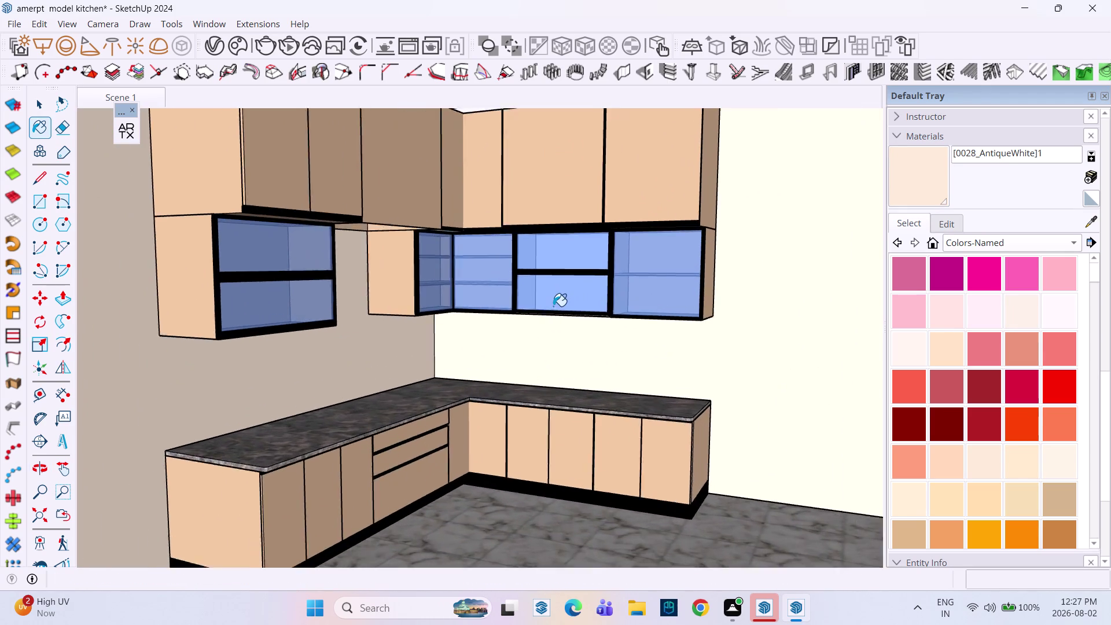
middle_drag(551, 309, 518, 323)
middle_drag(509, 316, 542, 281)
scroll(down, 3)
middle_drag(542, 281, 546, 318)
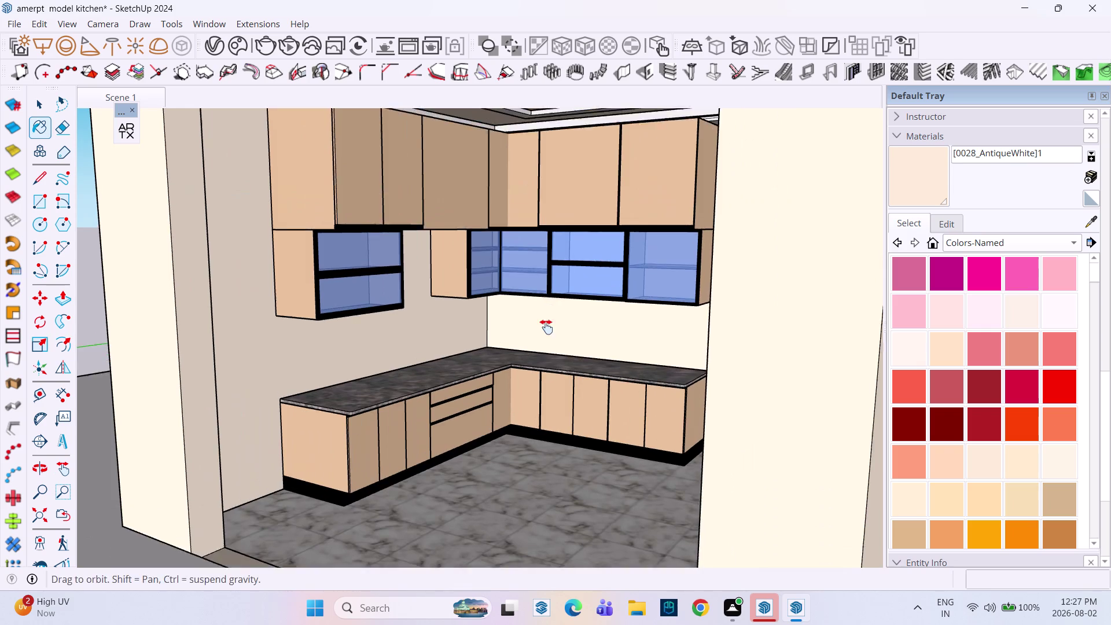
middle_drag(545, 318, 548, 335)
middle_drag(392, 407, 378, 392)
scroll(up, 3)
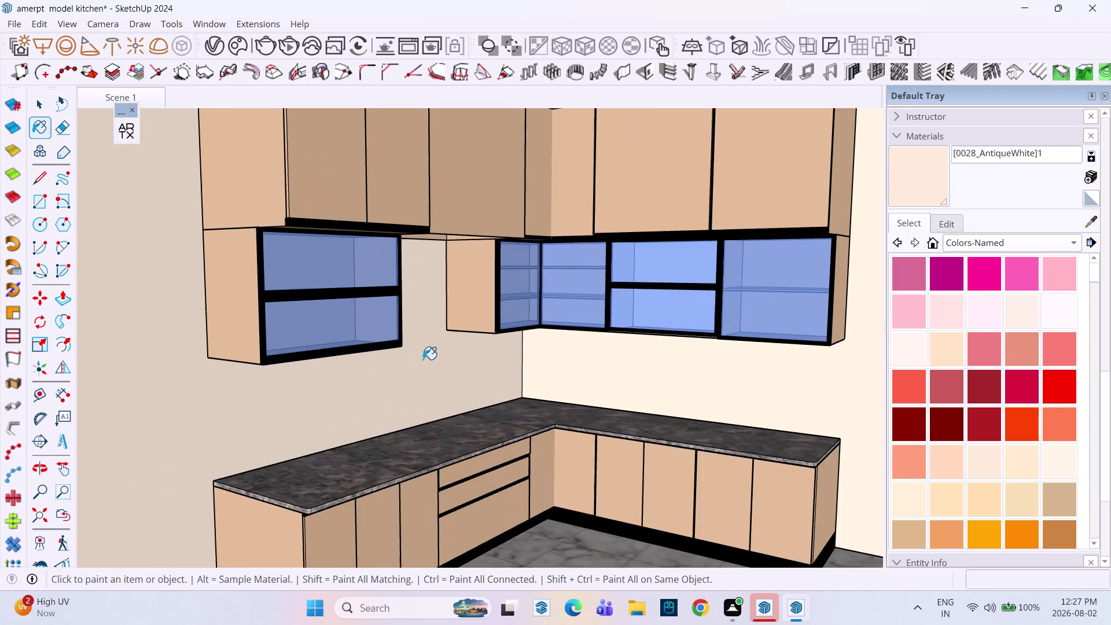
middle_drag(465, 358, 484, 349)
scroll(down, 3)
middle_drag(487, 393, 440, 409)
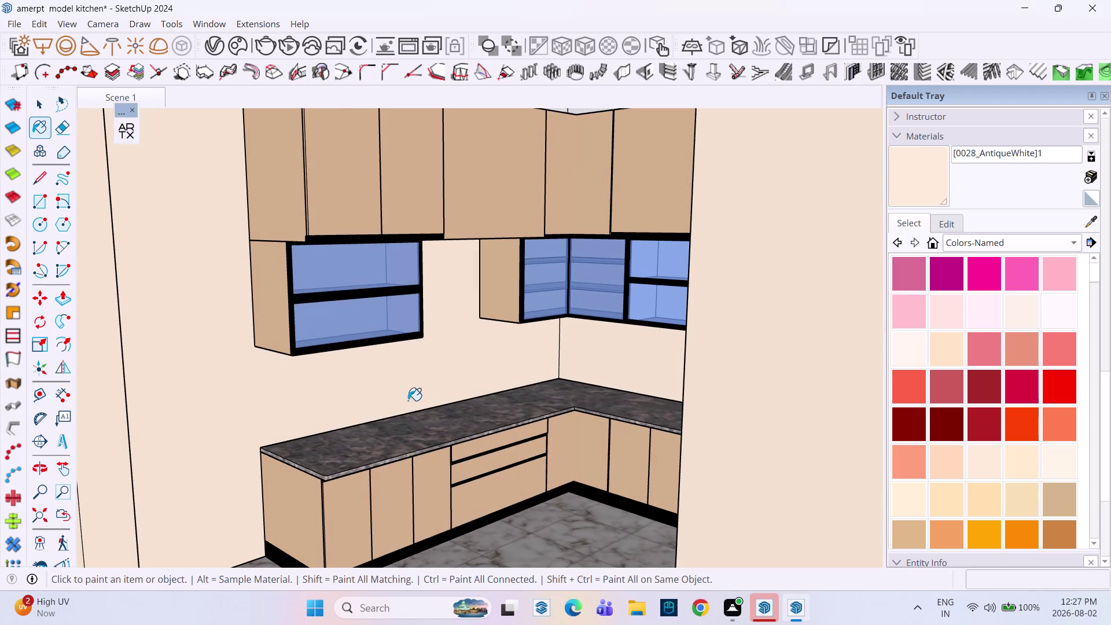
key(r)
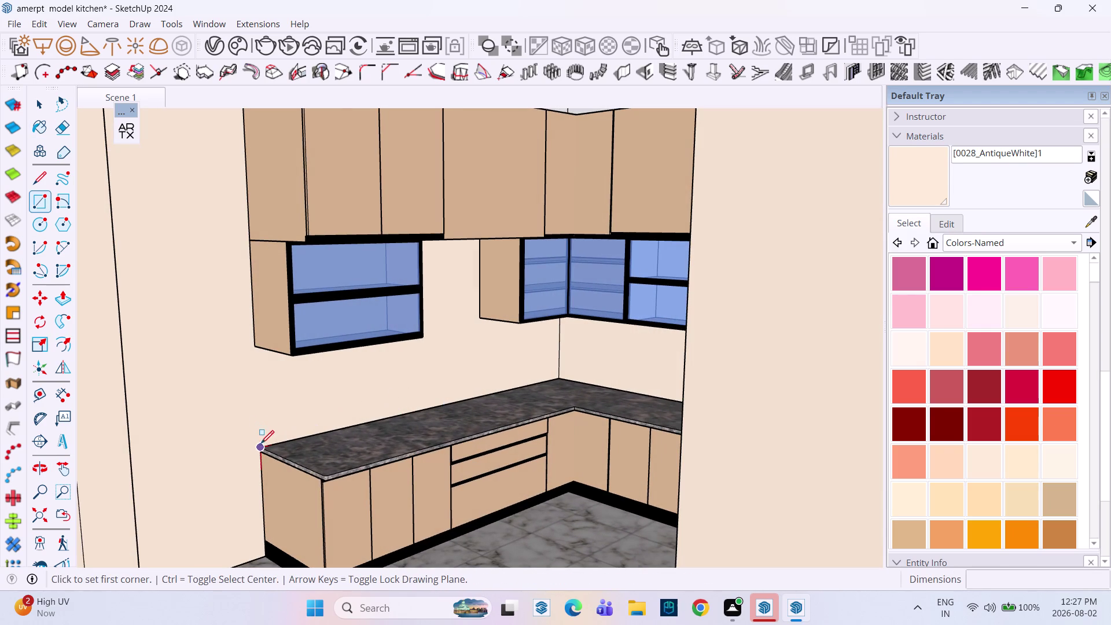
Draw a backsplash rectangle from the counter's back corner to under the corner wall cabinet.
click(260, 446)
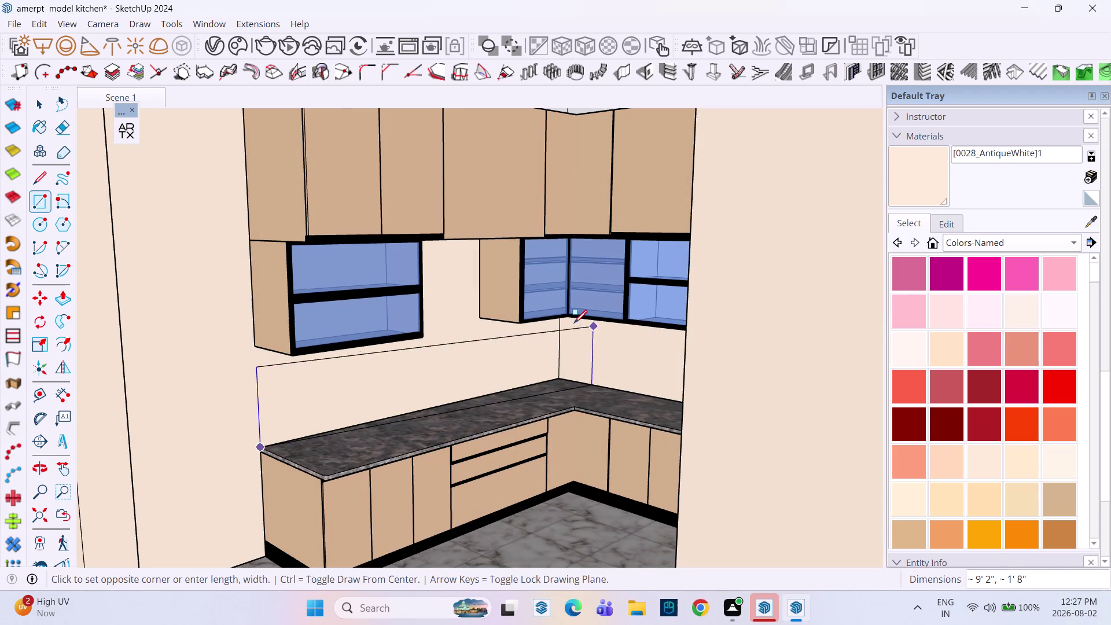
middle_drag(565, 324, 582, 249)
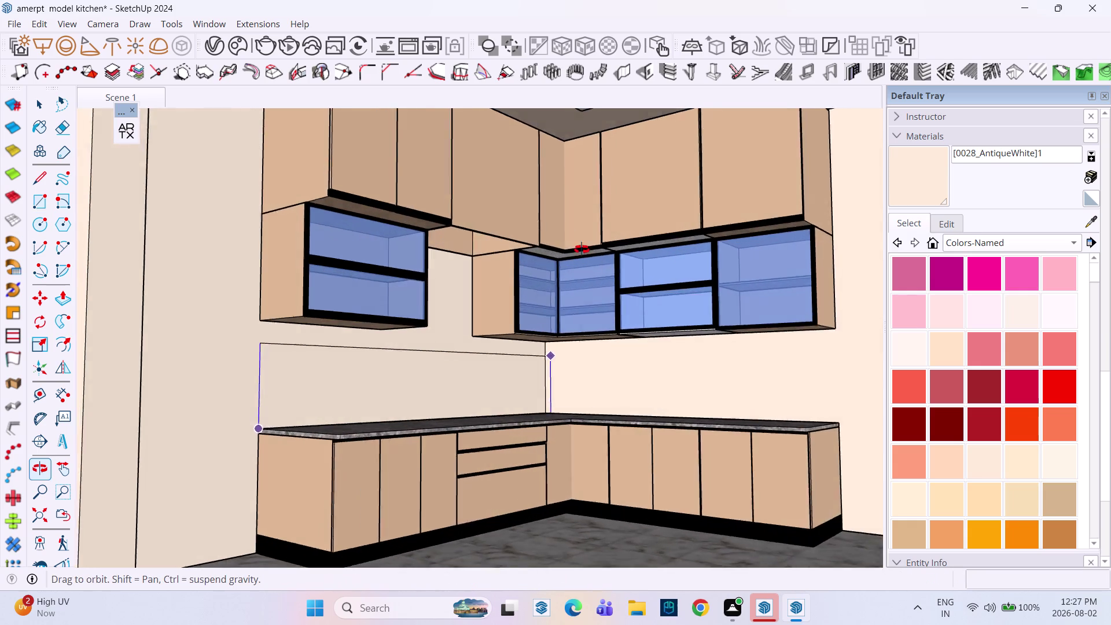
middle_drag(582, 249, 572, 243)
scroll(up, 3)
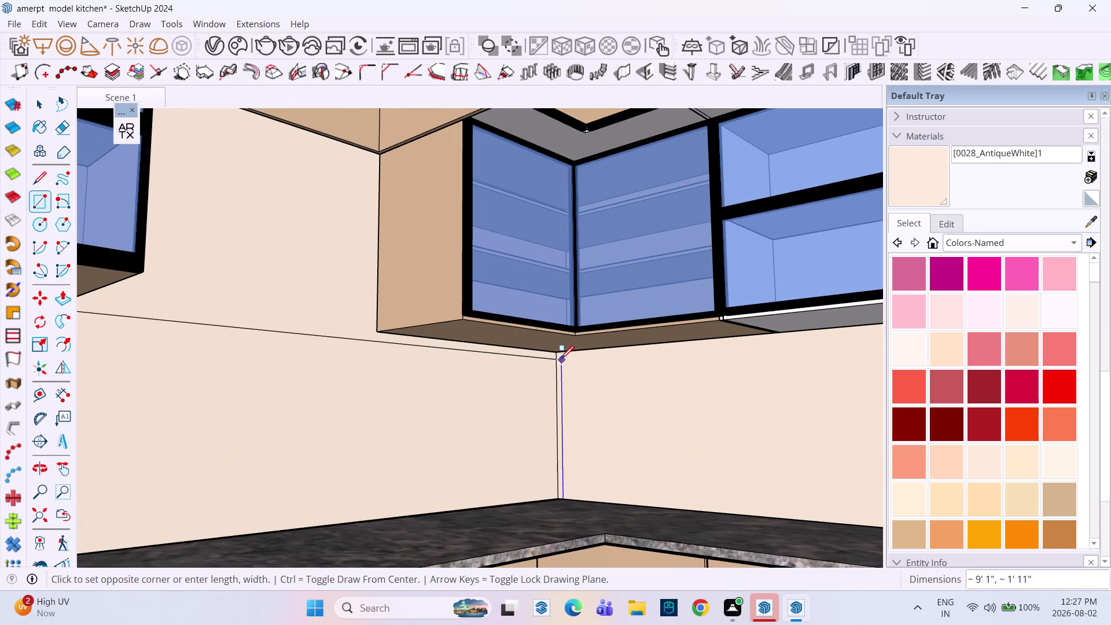
click(558, 355)
click(564, 351)
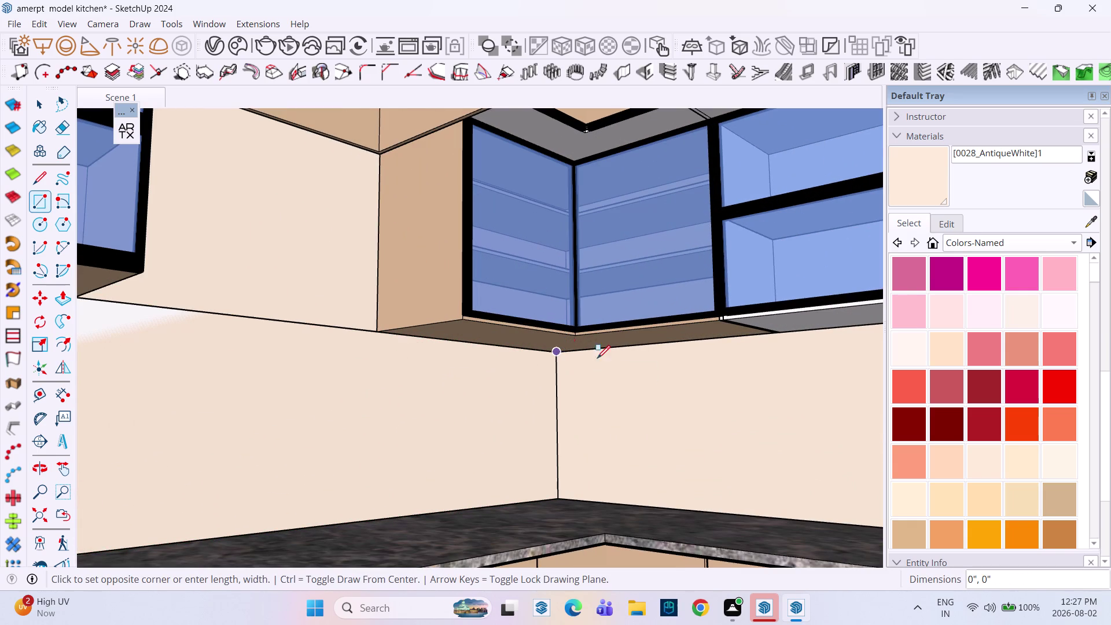
Draw the right backsplash rectangle to the counter's end and select the new face.
click(557, 353)
scroll(down, 3)
middle_drag(748, 391, 920, 412)
scroll(down, 3)
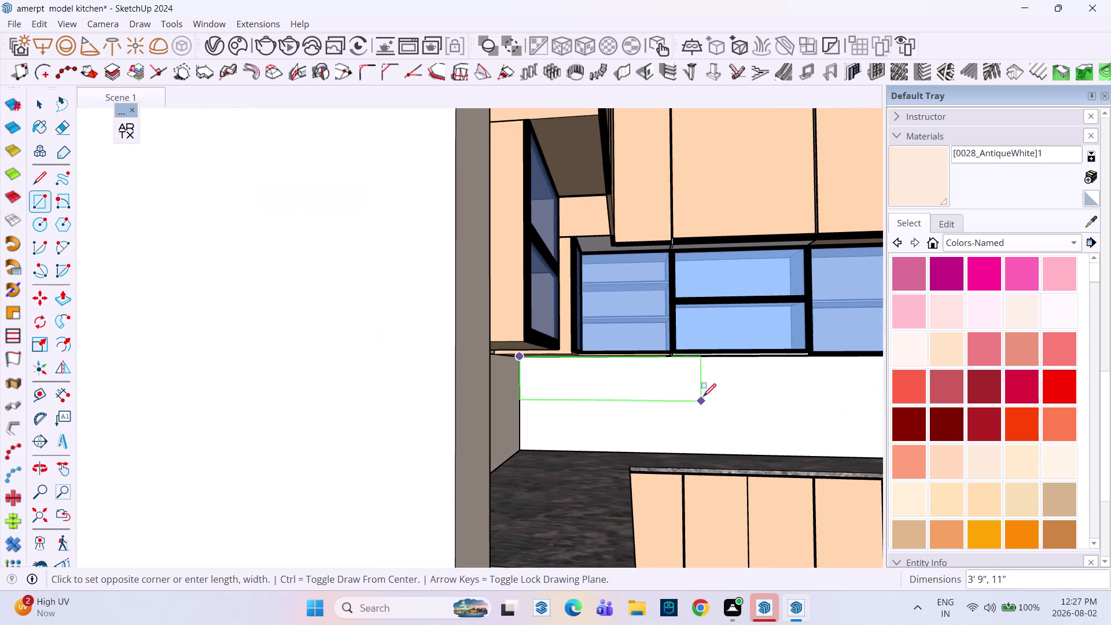
middle_drag(702, 396, 571, 405)
middle_click(571, 405)
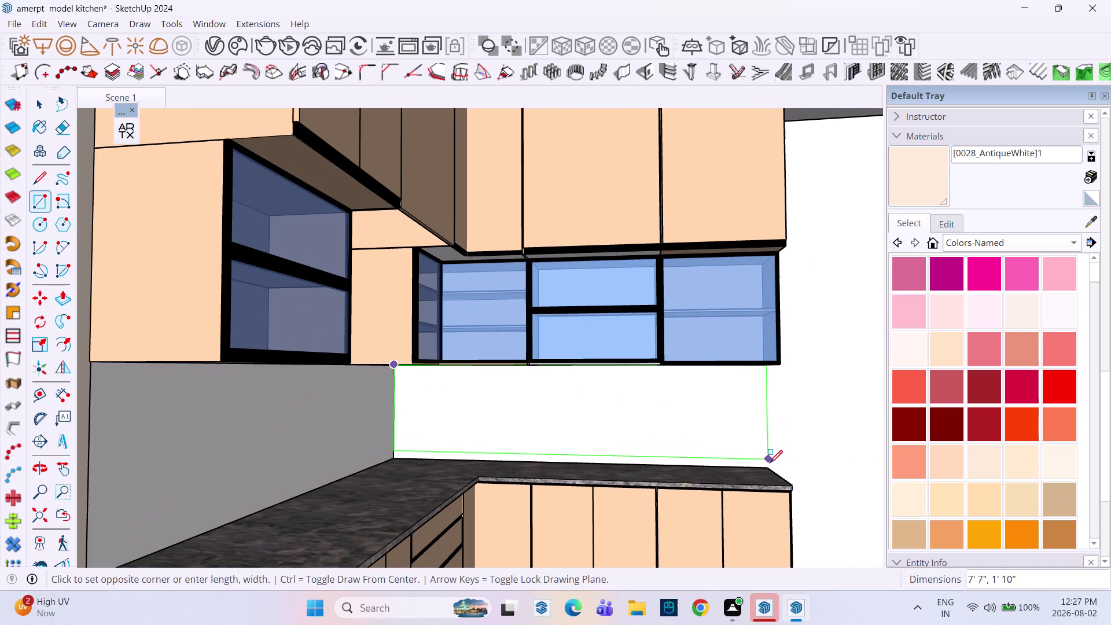
scroll(up, 3)
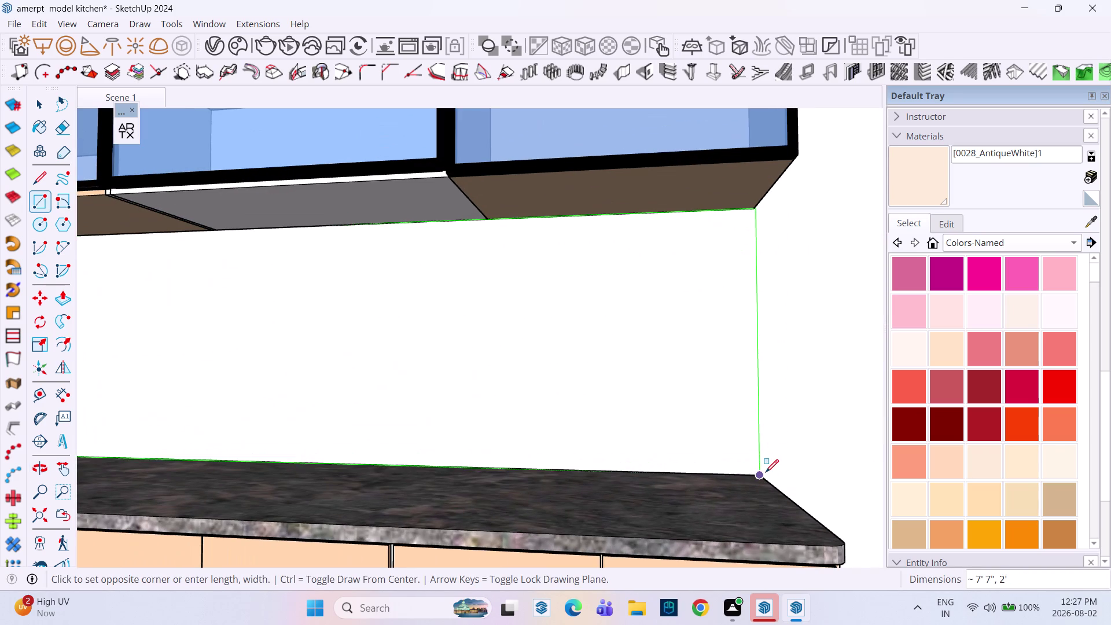
click(765, 475)
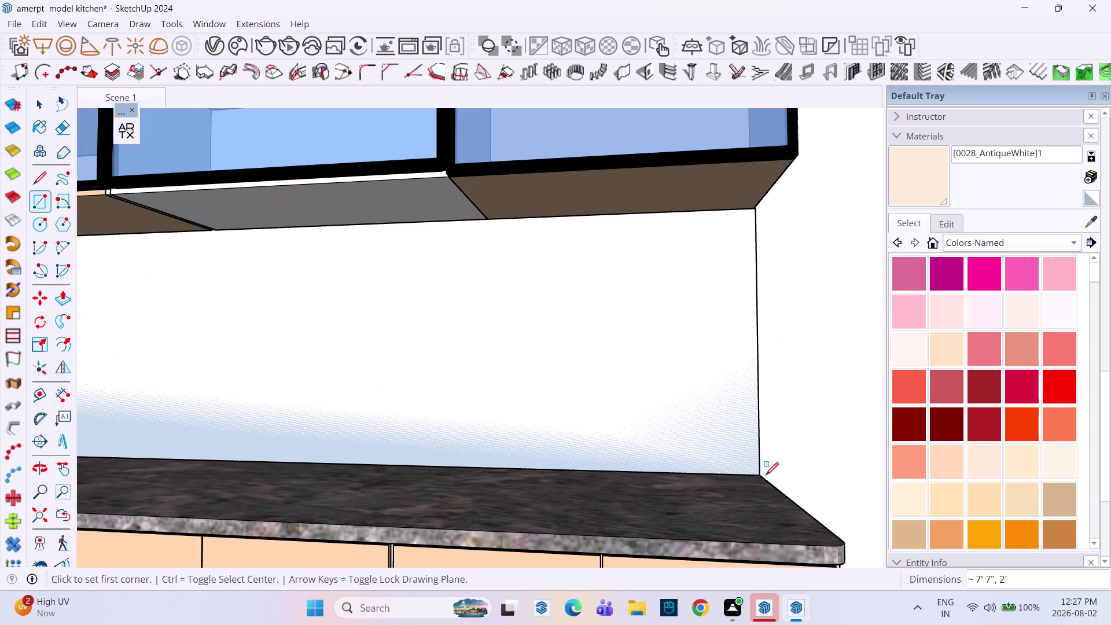
key(space)
double_click(601, 399)
Select the backsplash face with its edges and choose Make Group from the context menu.
right_click(600, 398)
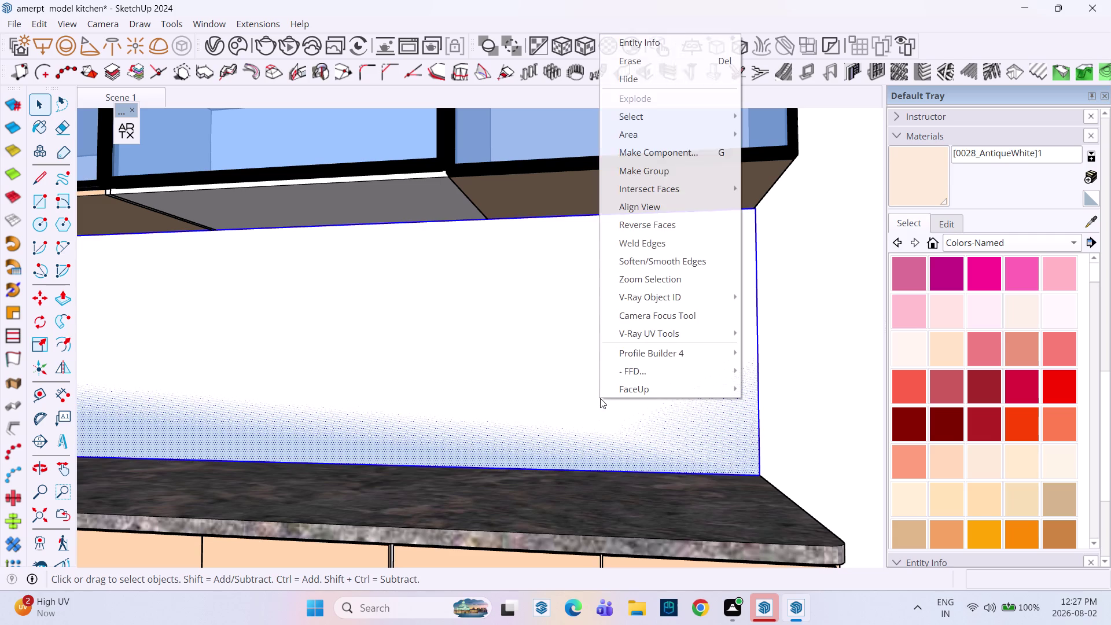
scroll(down, 3)
scroll(down, 3)
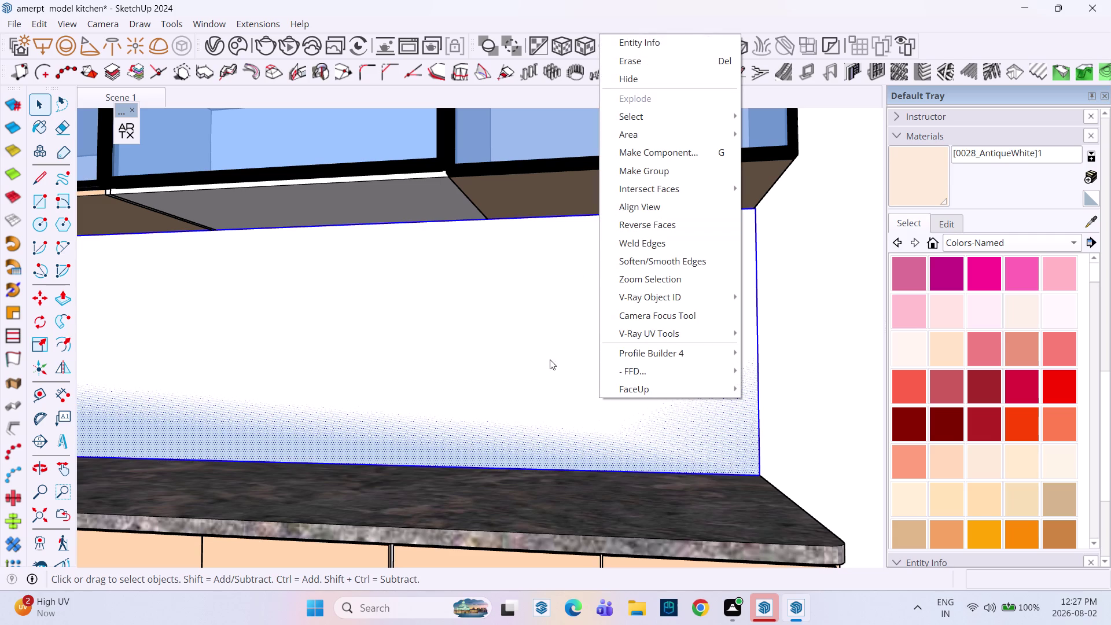
middle_drag(387, 400, 320, 415)
scroll(down, 3)
middle_drag(328, 398, 318, 404)
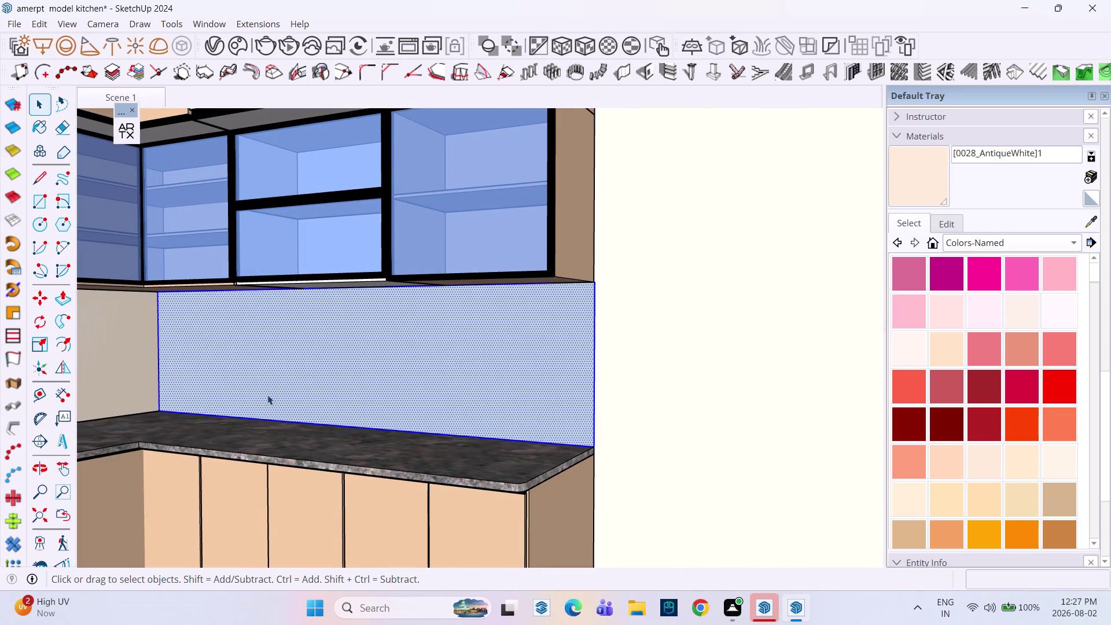
click(141, 377)
double_click(134, 373)
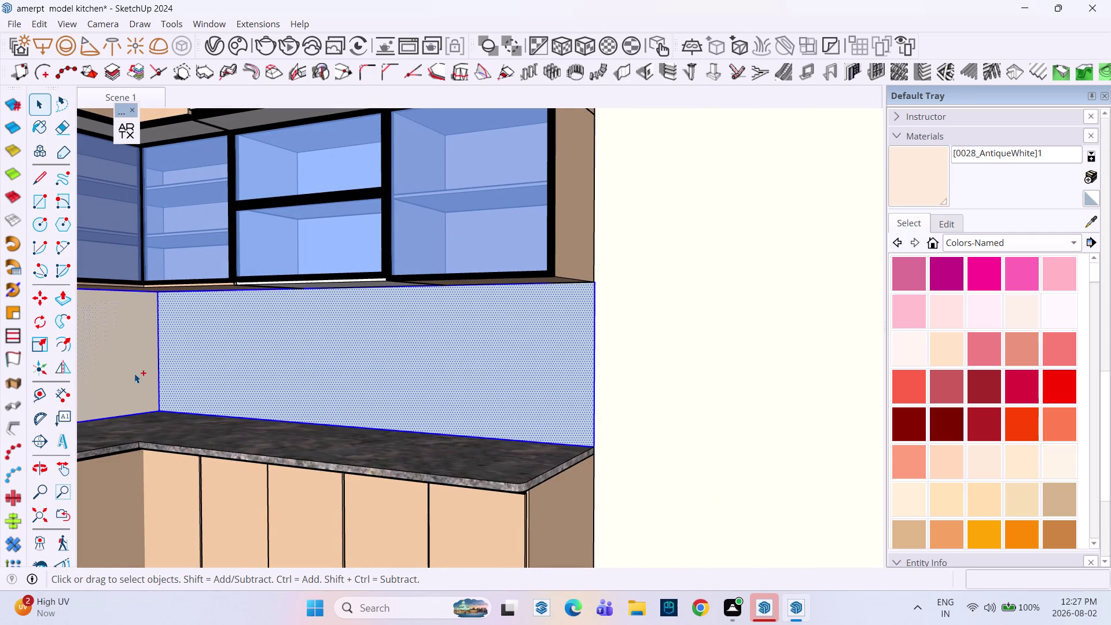
right_click(141, 368)
click(196, 155)
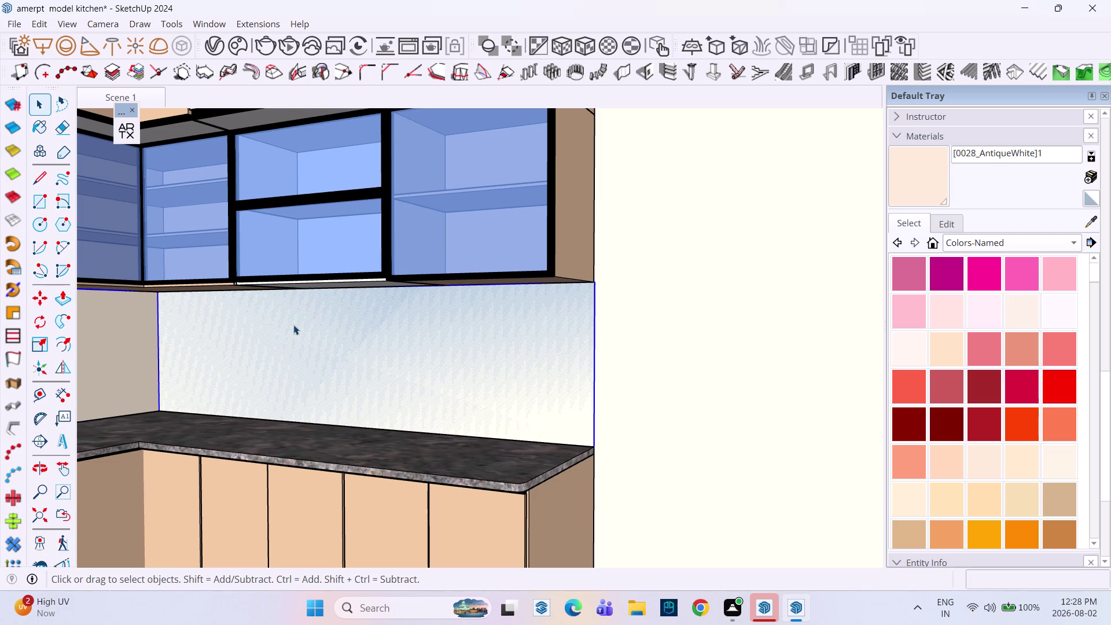
Attempt Push/Pull, then enter the backsplash group, select its geometry and exit again.
key(p)
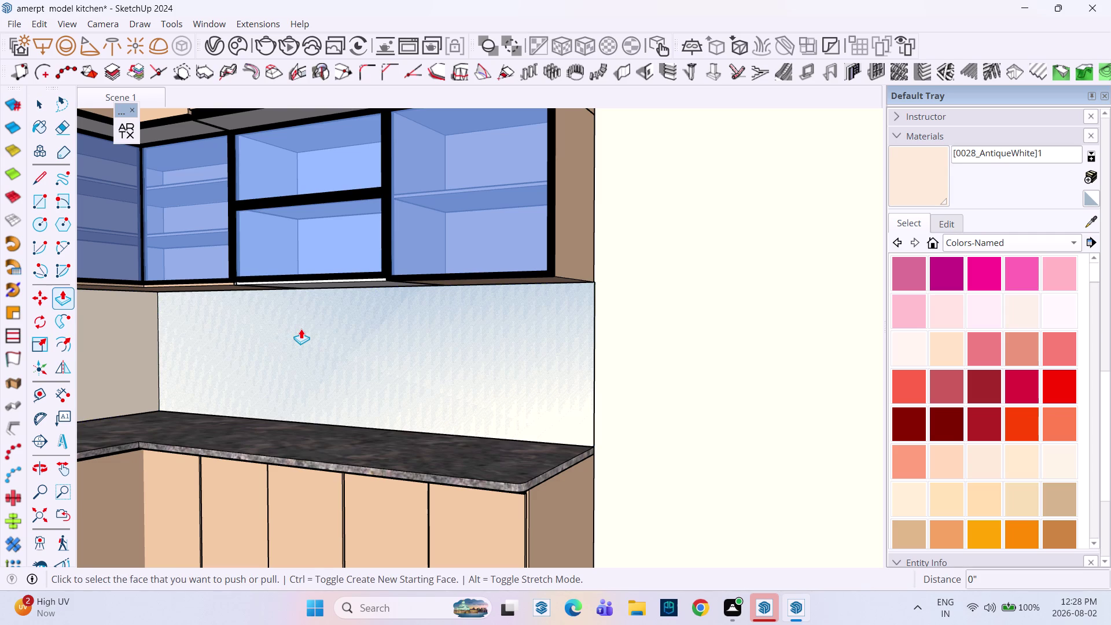
click(301, 328)
key(space)
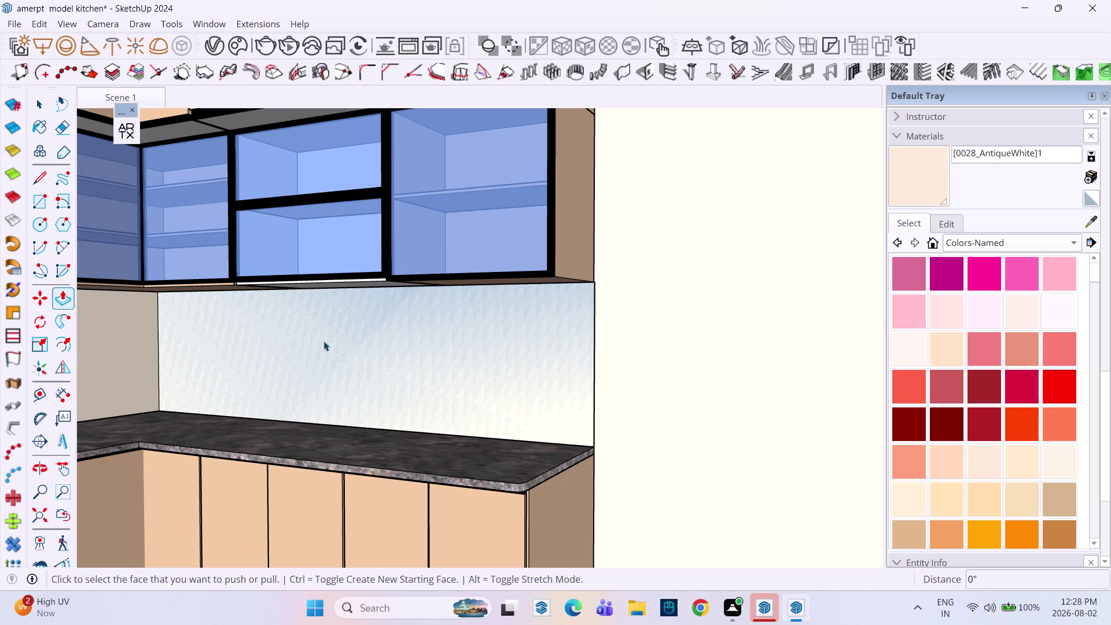
key(space)
double_click(323, 341)
click(324, 341)
triple_click(324, 341)
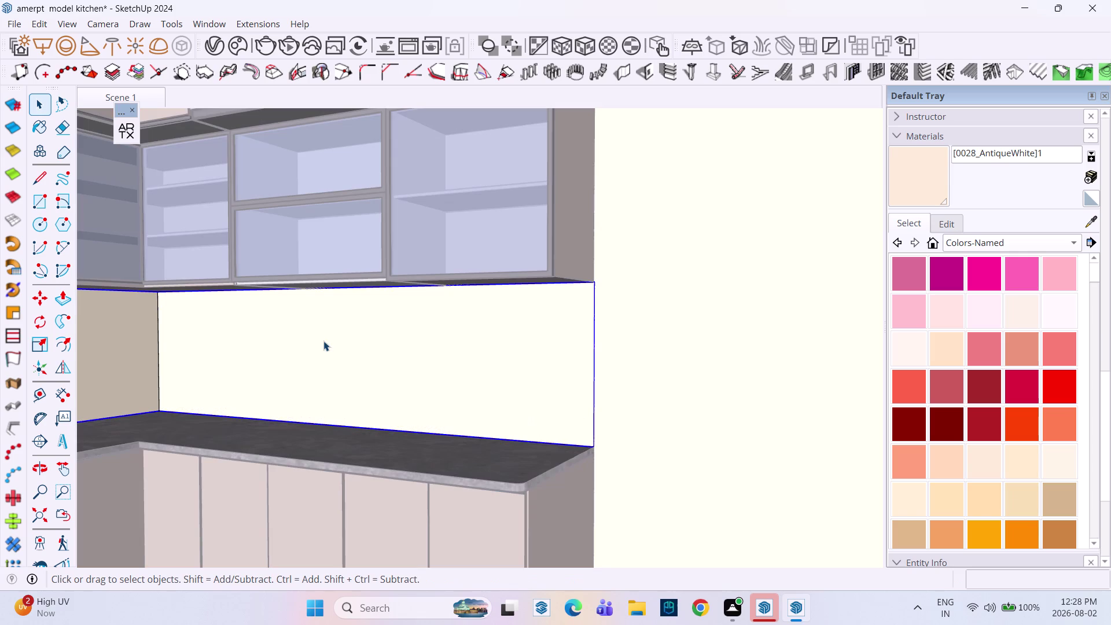
double_click(324, 341)
click(329, 337)
click(437, 313)
click(441, 314)
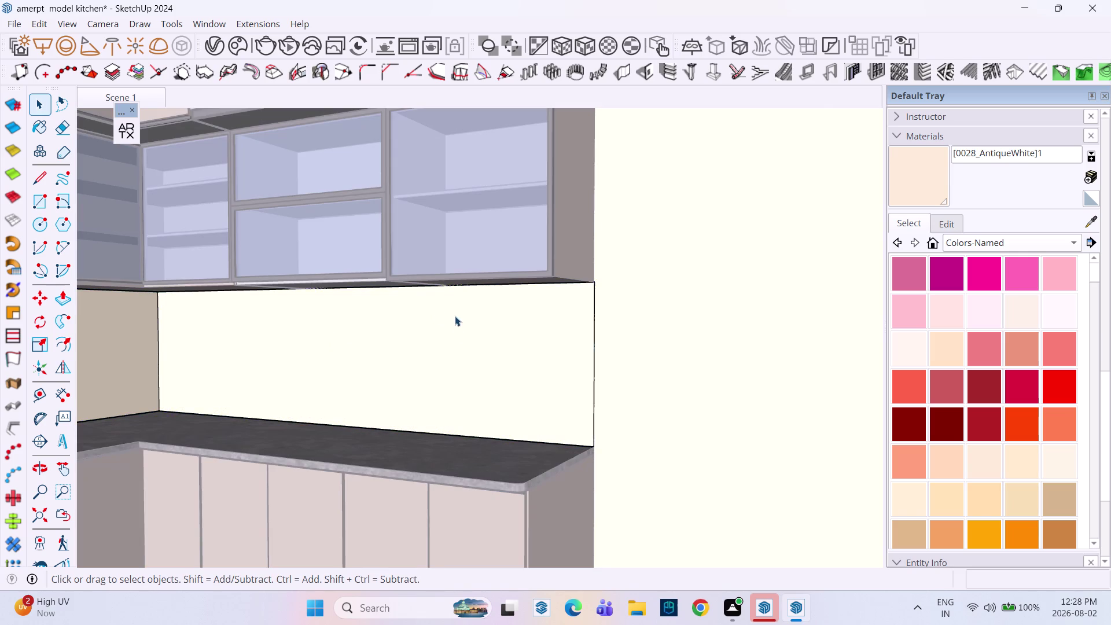
scroll(down, 3)
scroll(down, 3)
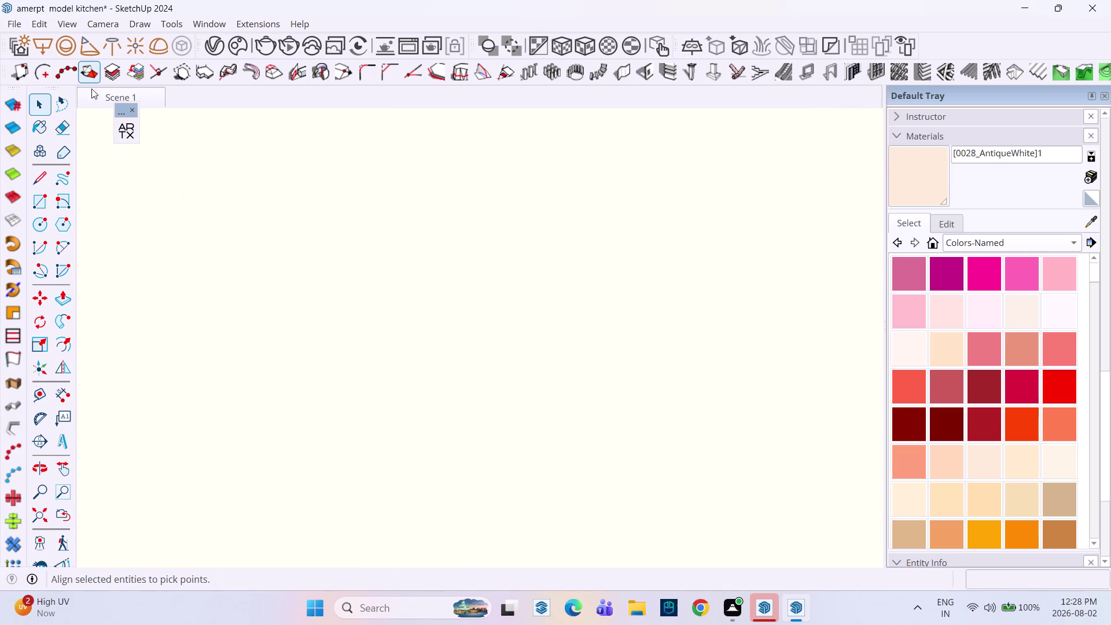
click(92, 99)
scroll(down, 3)
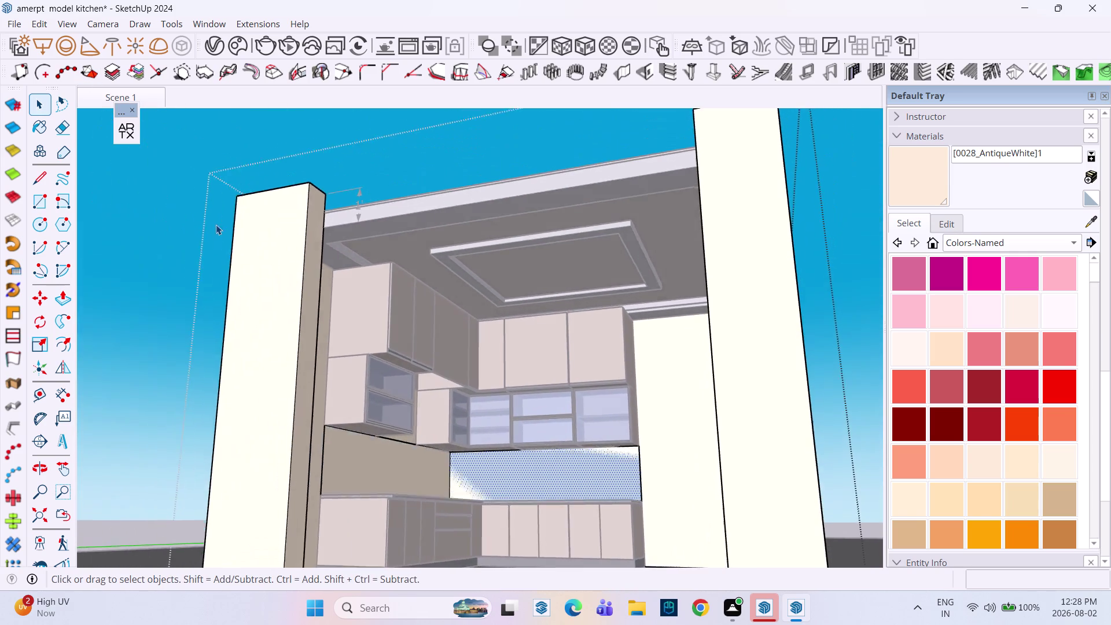
click(164, 231)
Inside the backsplash group, push the right face out 1" thick.
middle_drag(454, 417, 440, 495)
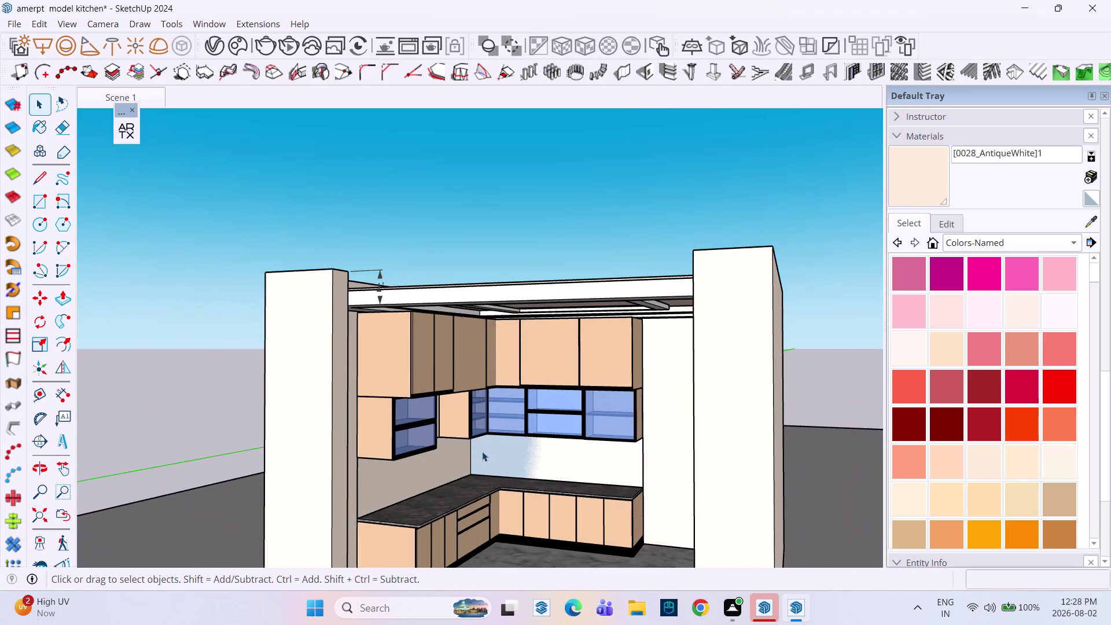
scroll(up, 3)
double_click(537, 467)
click(538, 467)
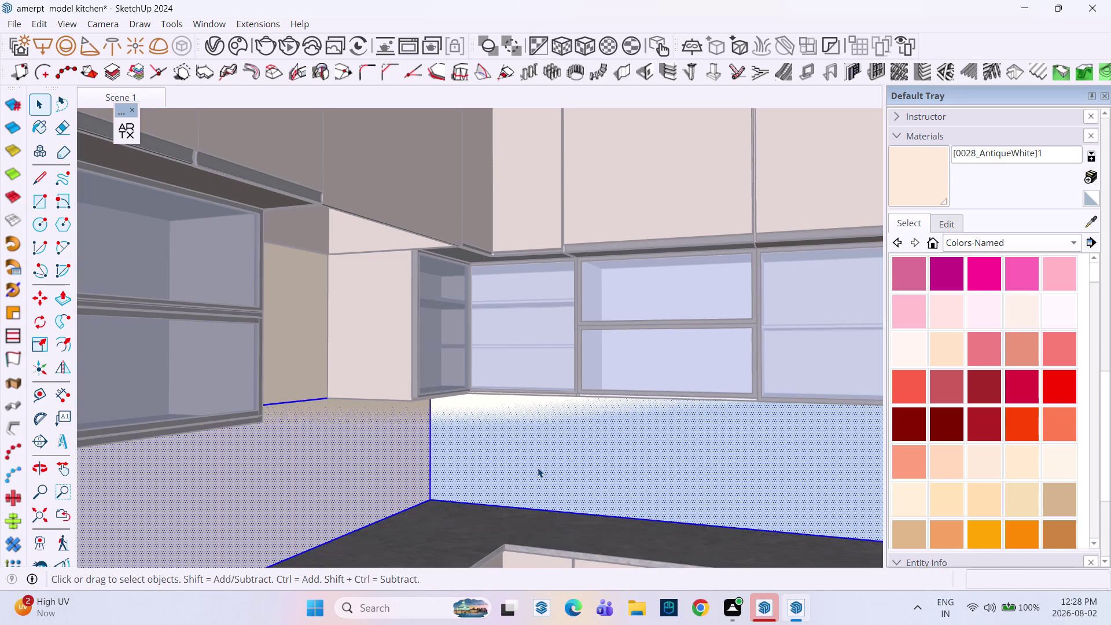
key(p)
click(538, 468)
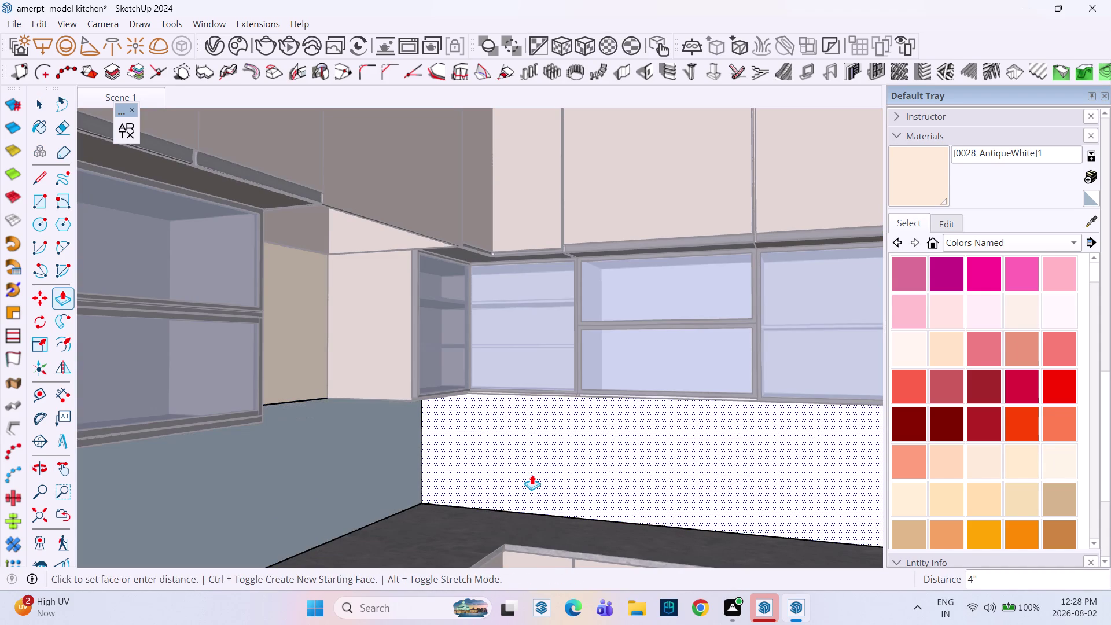
text(1")
key(Return)
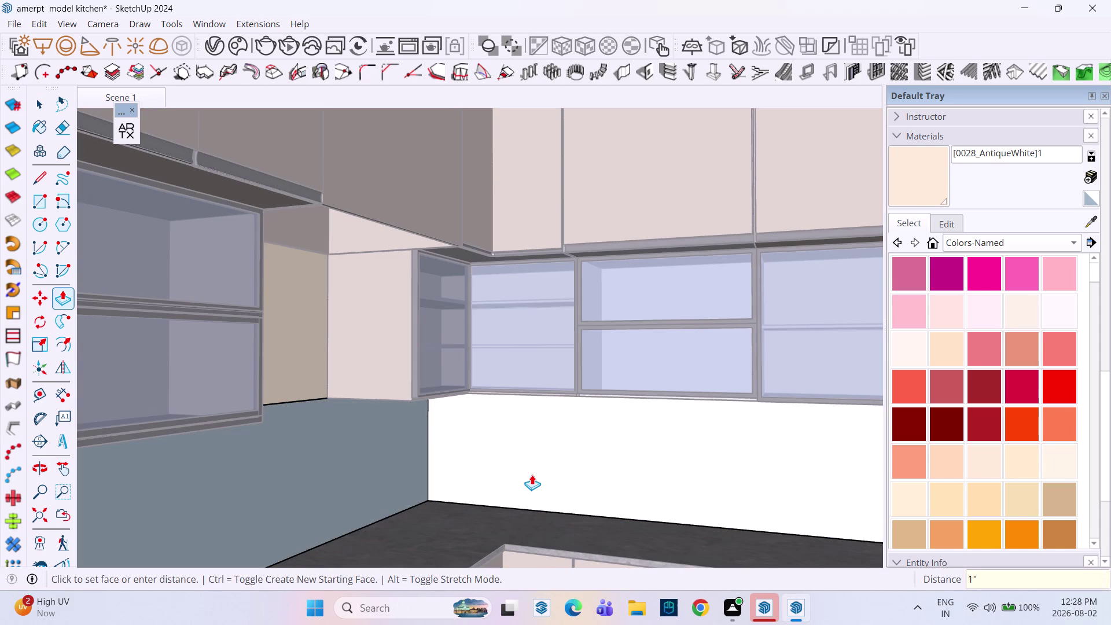
key(space)
Double-click the left backsplash section with Push/Pull to repeat the 1" thickness.
click(343, 456)
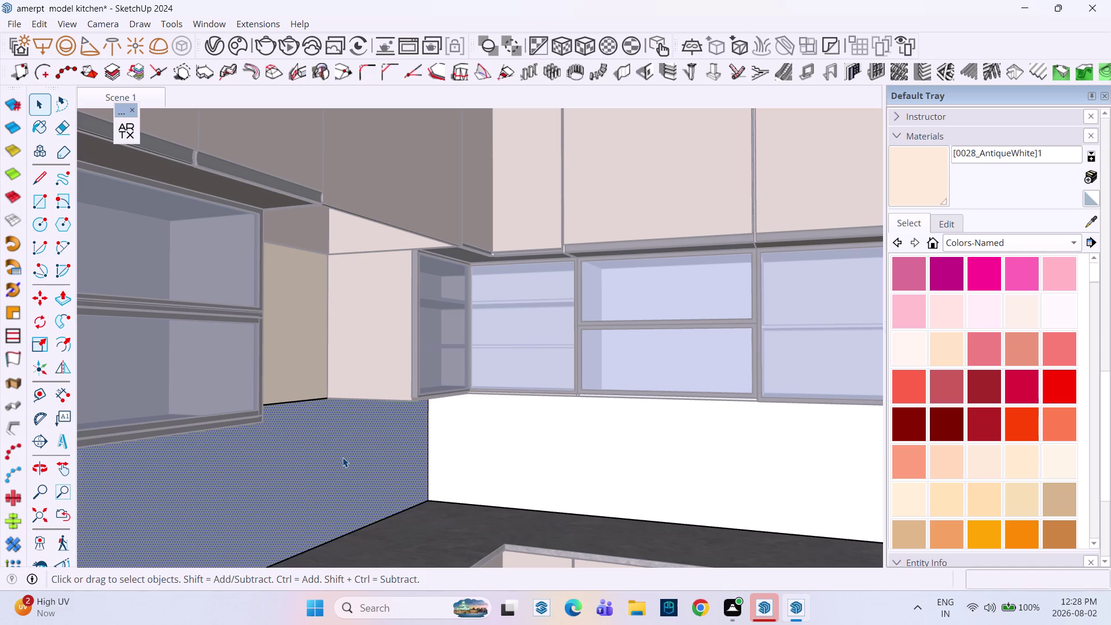
key(p)
double_click(342, 457)
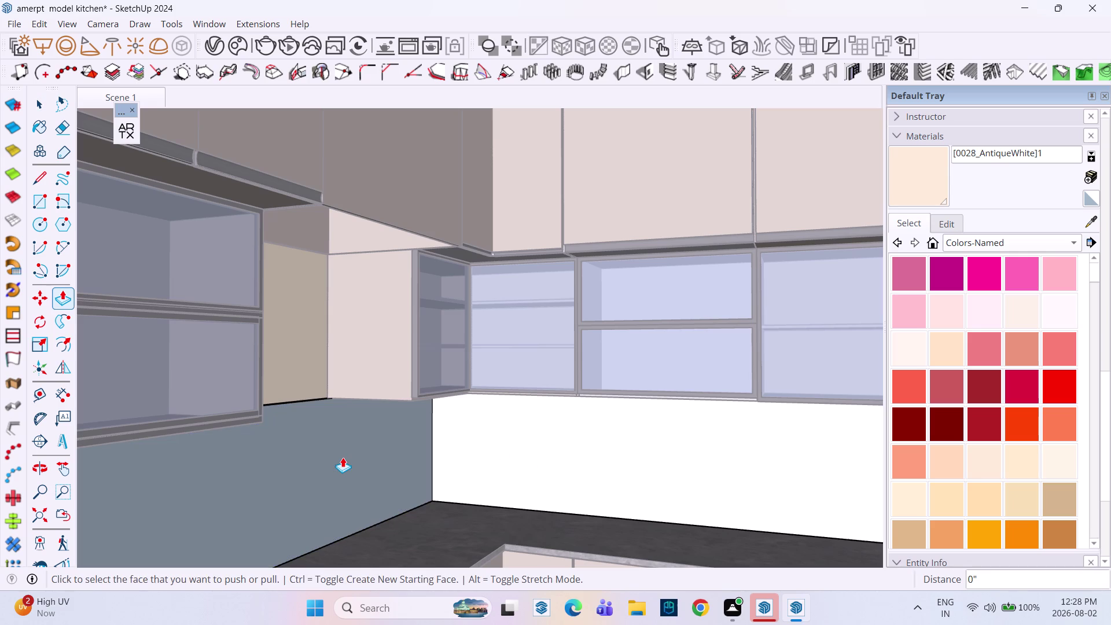
key(Escape)
key(space)
scroll(down, 3)
scroll(up, 3)
scroll(down, 3)
middle_drag(376, 487, 227, 485)
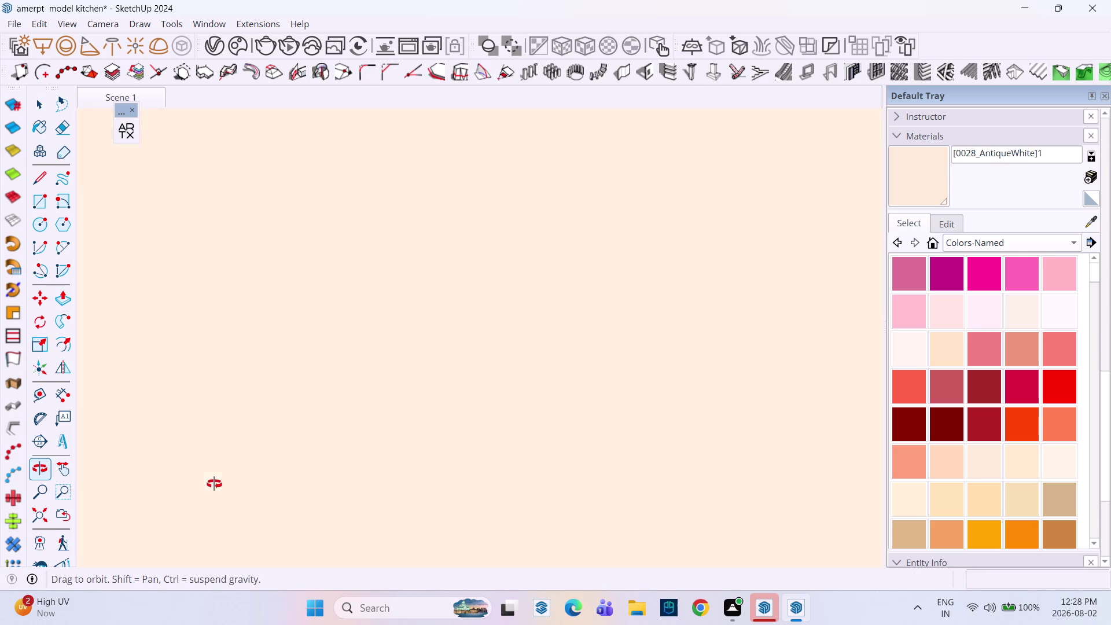
Select the grey backsplash wall group and explode it into loose faces.
middle_drag(227, 485, 207, 483)
scroll(down, 3)
scroll(down, 3)
middle_drag(187, 430, 461, 422)
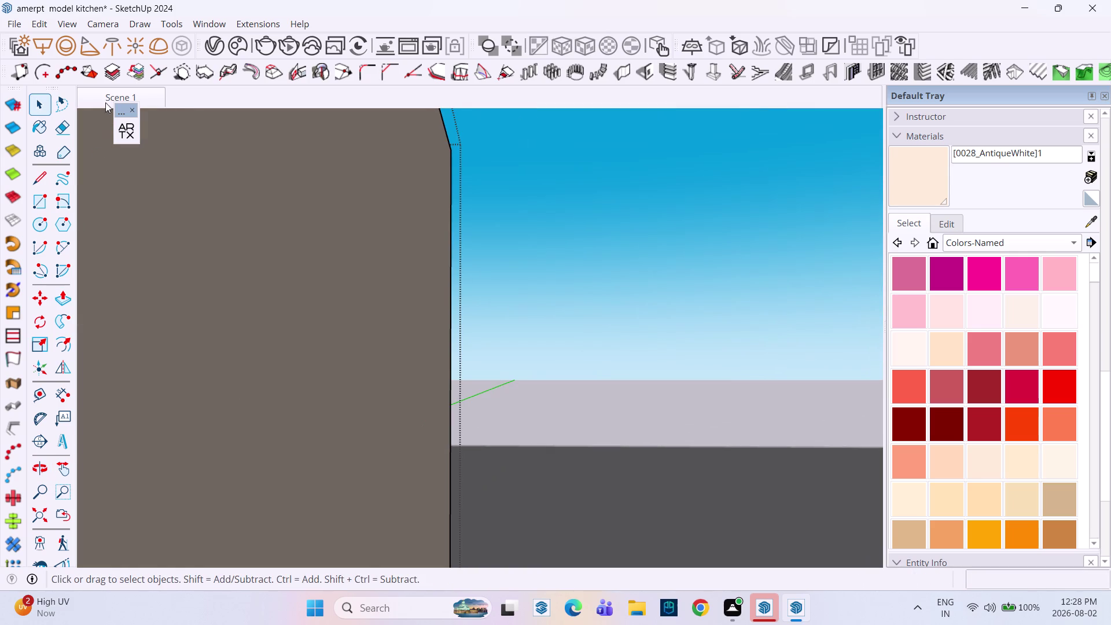
click(106, 96)
scroll(down, 3)
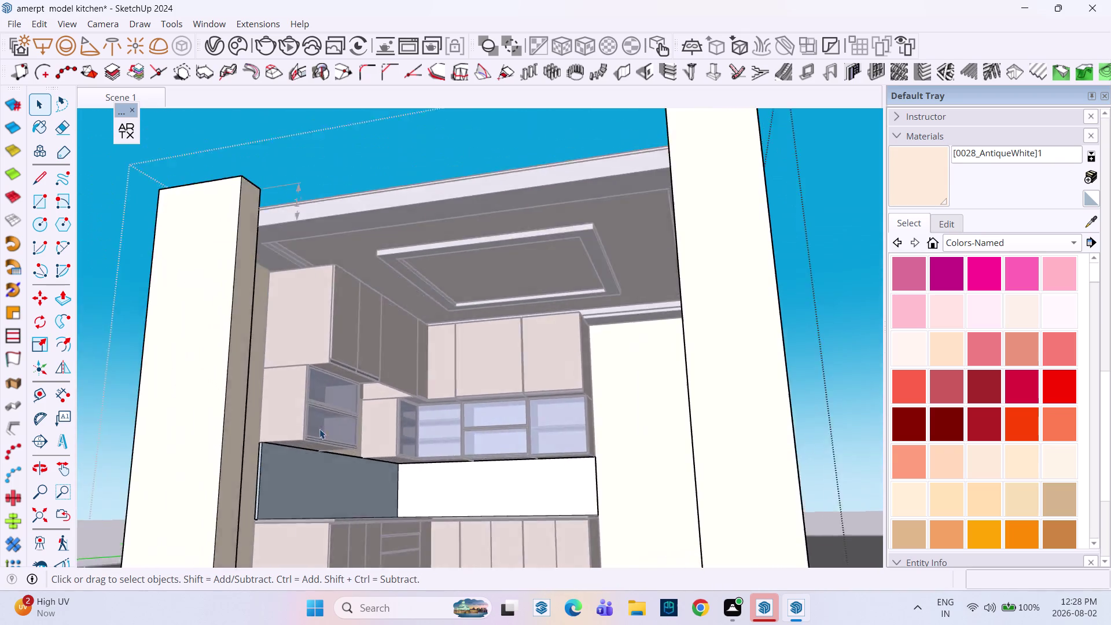
middle_drag(320, 429, 271, 473)
click(161, 272)
middle_drag(407, 412, 347, 479)
scroll(up, 3)
click(428, 460)
right_click(428, 460)
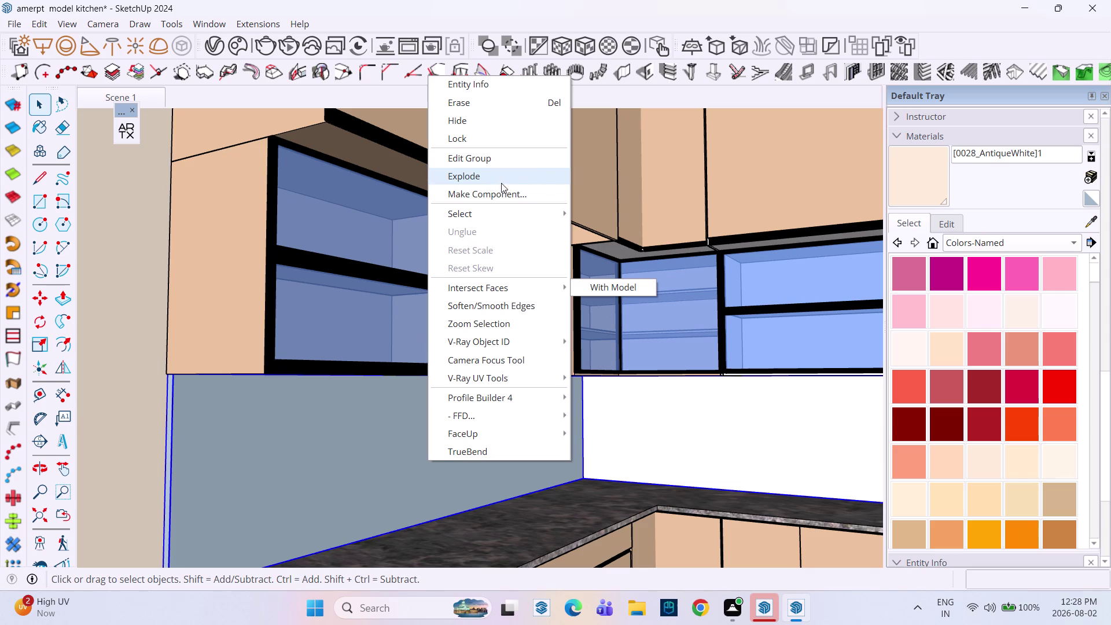
key(Escape)
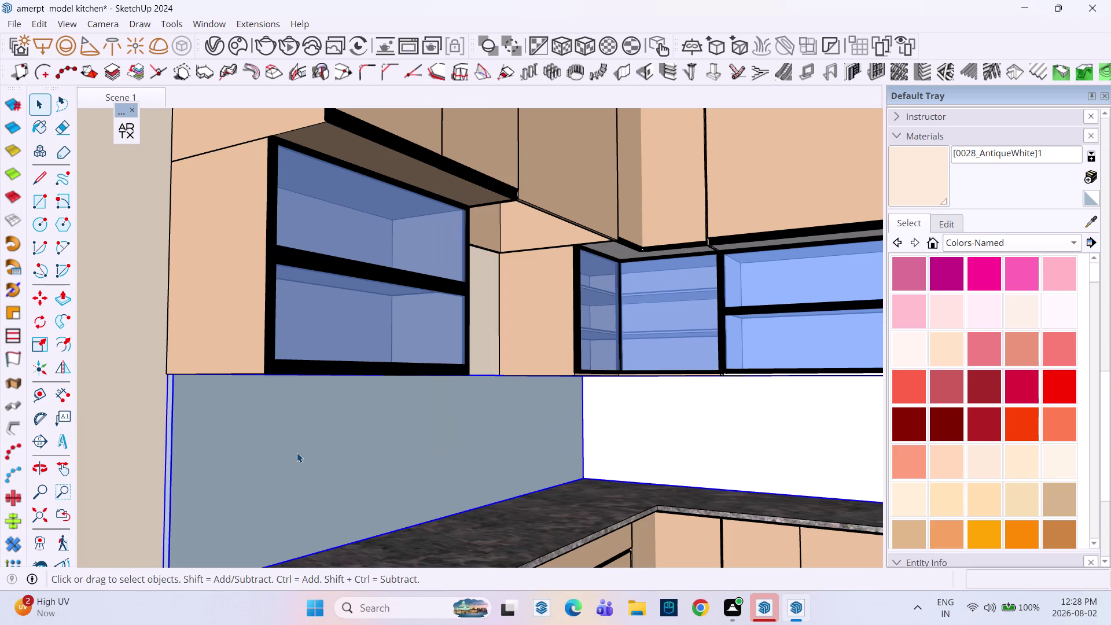
Launch the Architextures texture library from the material collections.
click(297, 453)
key(space)
middle_drag(356, 459, 340, 458)
middle_click(340, 458)
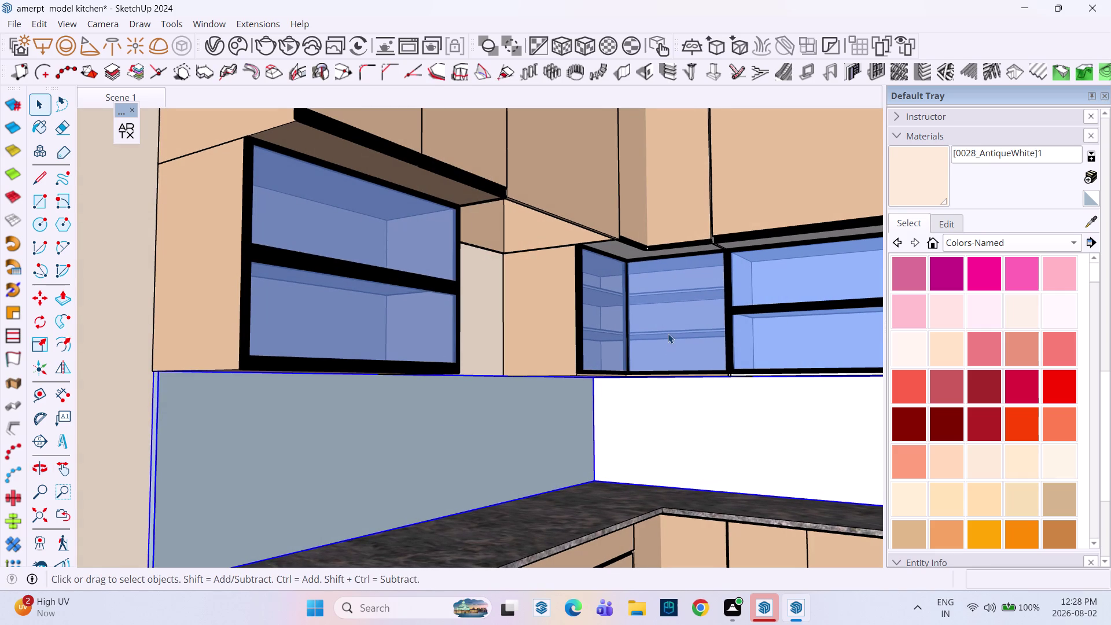
click(1030, 243)
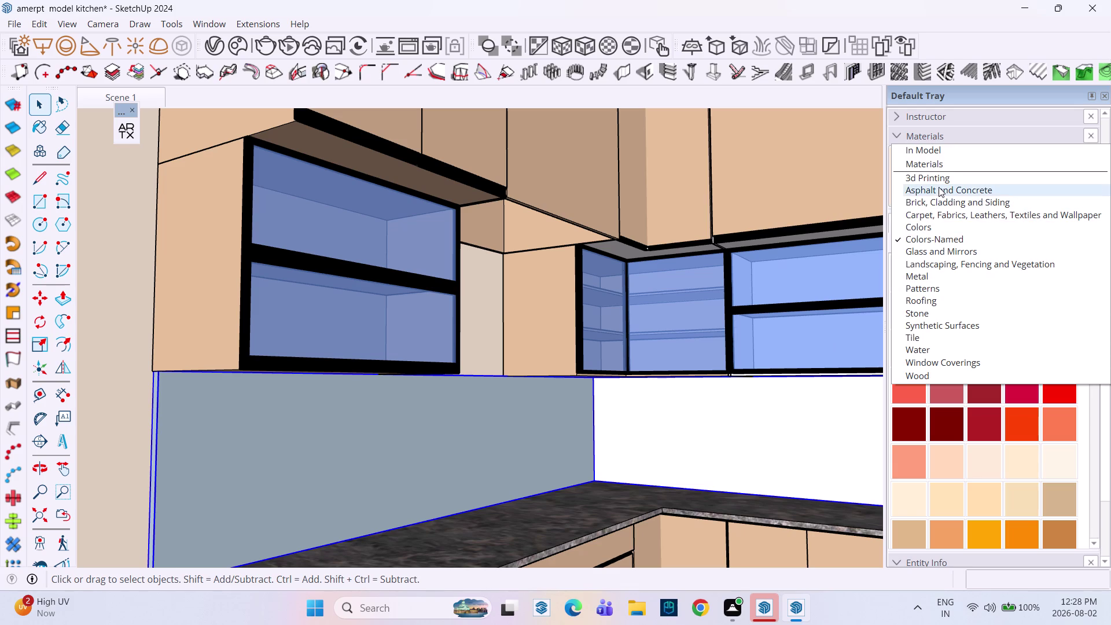
click(128, 131)
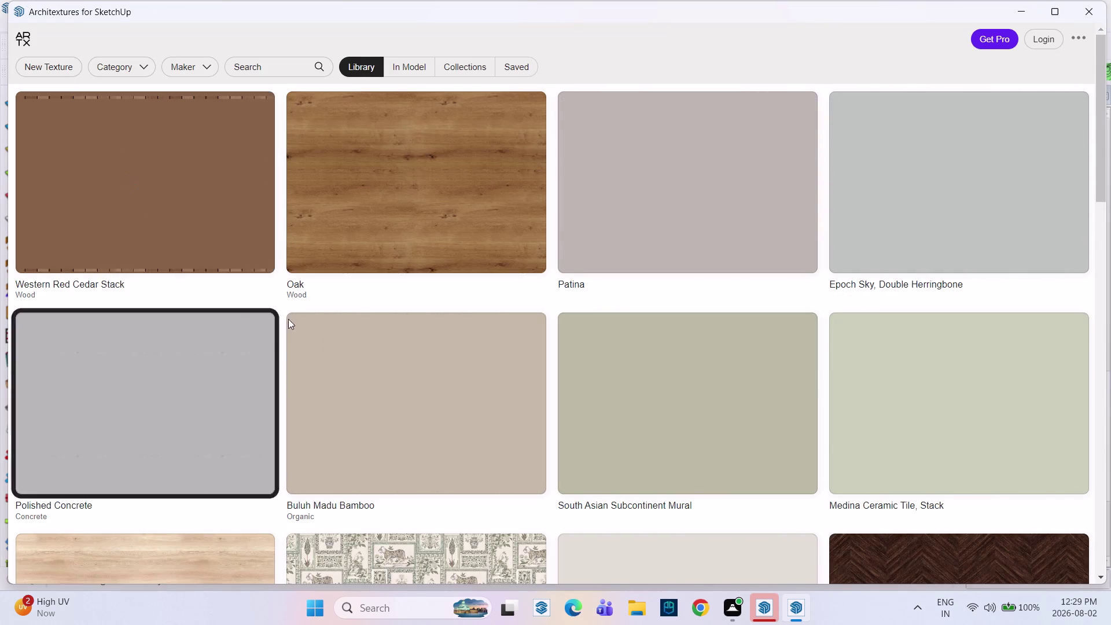
Browse the Architextures library and open the Medina Ceramic Tile, Stack texture.
scroll(down, 3)
scroll(down, 3)
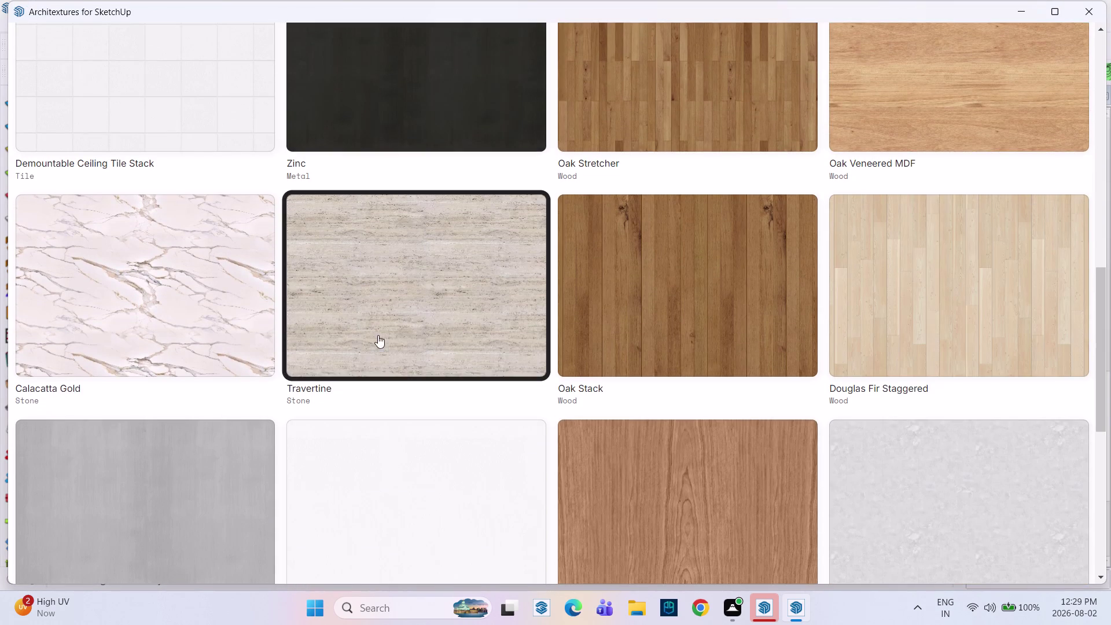
scroll(up, 3)
scroll(down, 3)
scroll(down, 3)
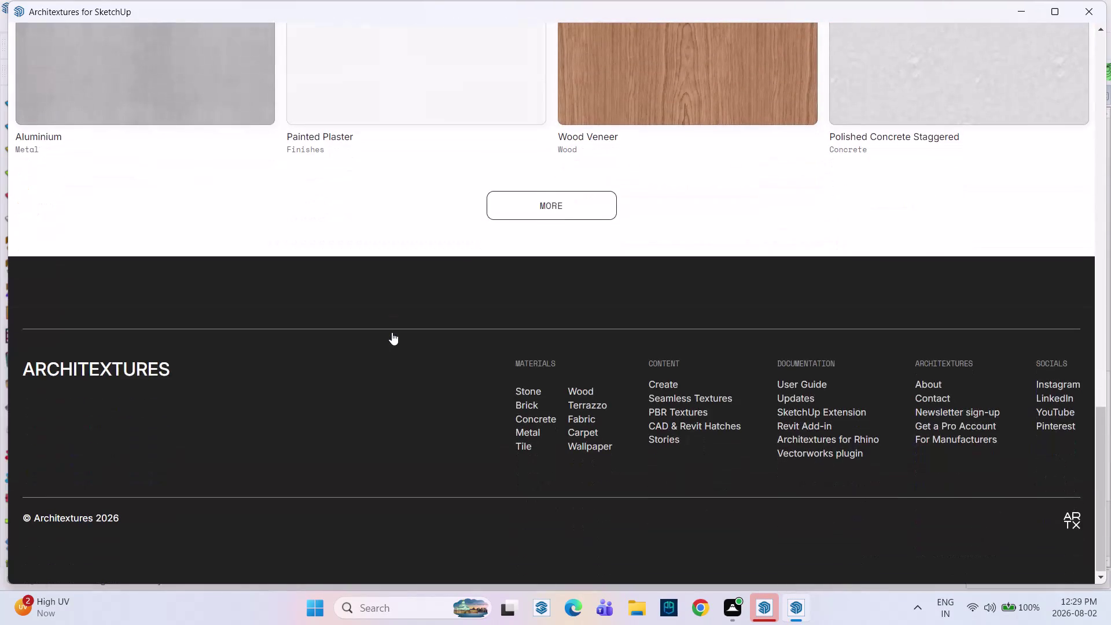
scroll(up, 3)
scroll(down, 3)
scroll(up, 3)
scroll(up, 3)
scroll(down, 3)
scroll(up, 3)
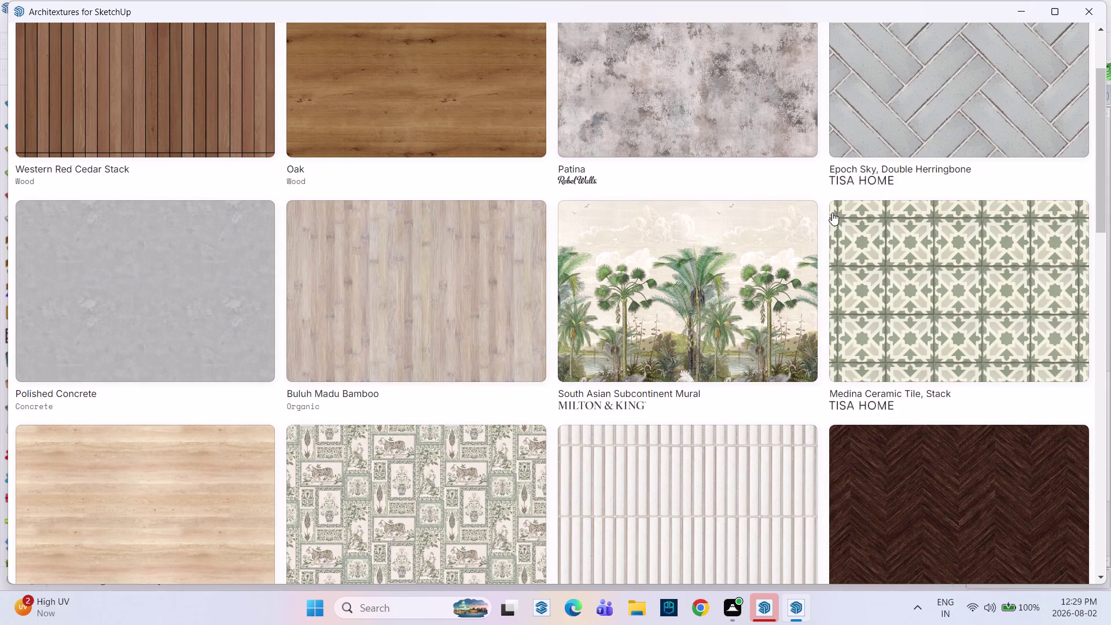
click(947, 282)
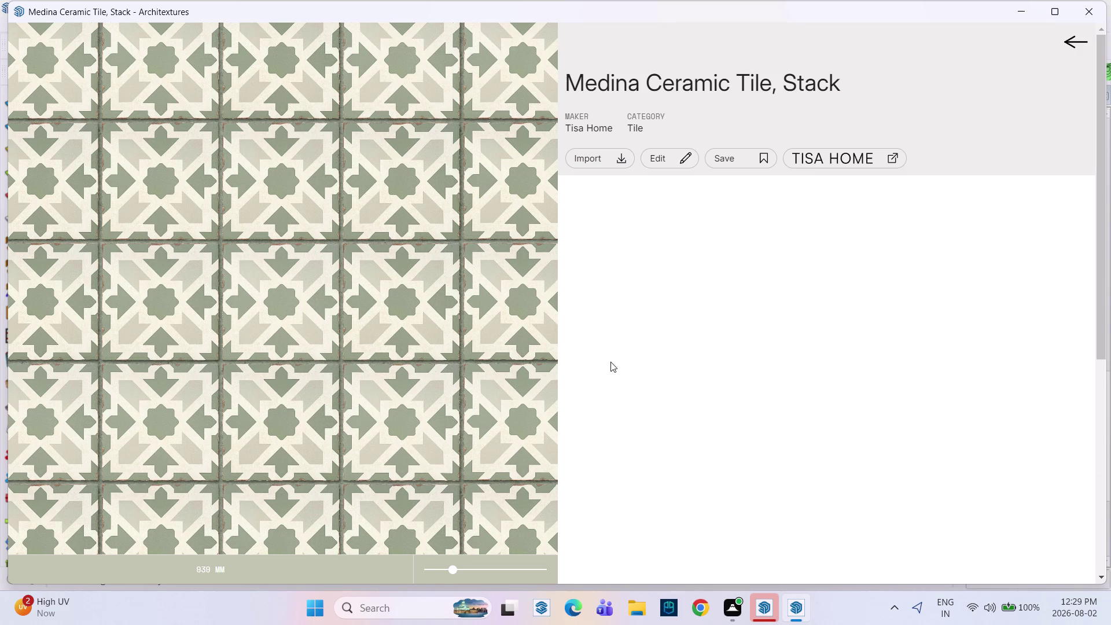
Import the Medina tile texture into the model and return to SketchUp.
click(602, 161)
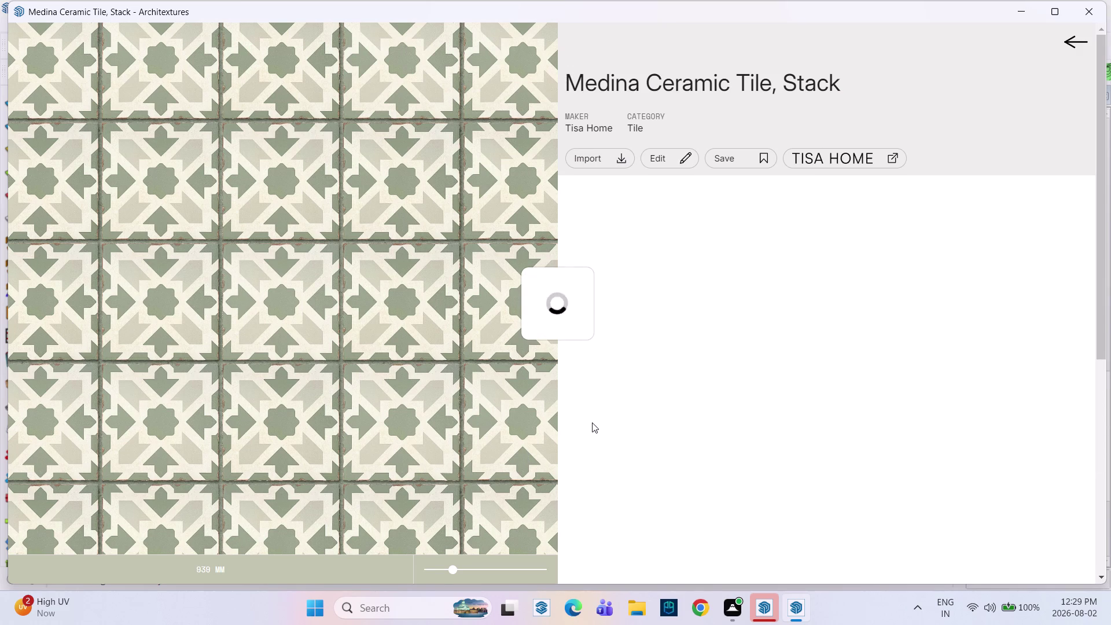
scroll(down, 3)
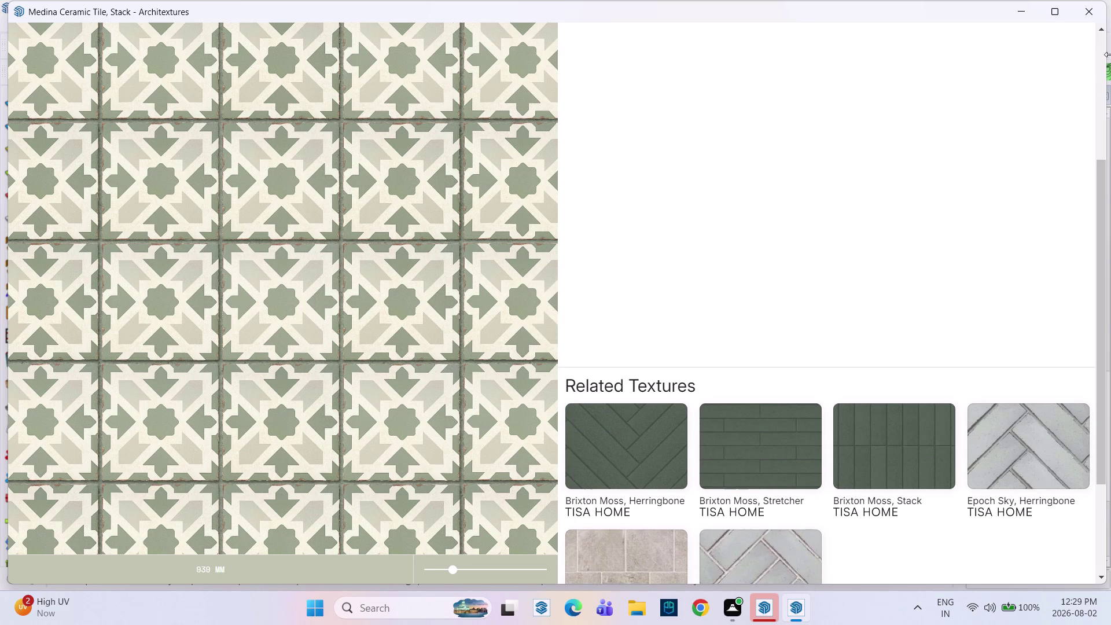
scroll(down, 3)
scroll(down, 3)
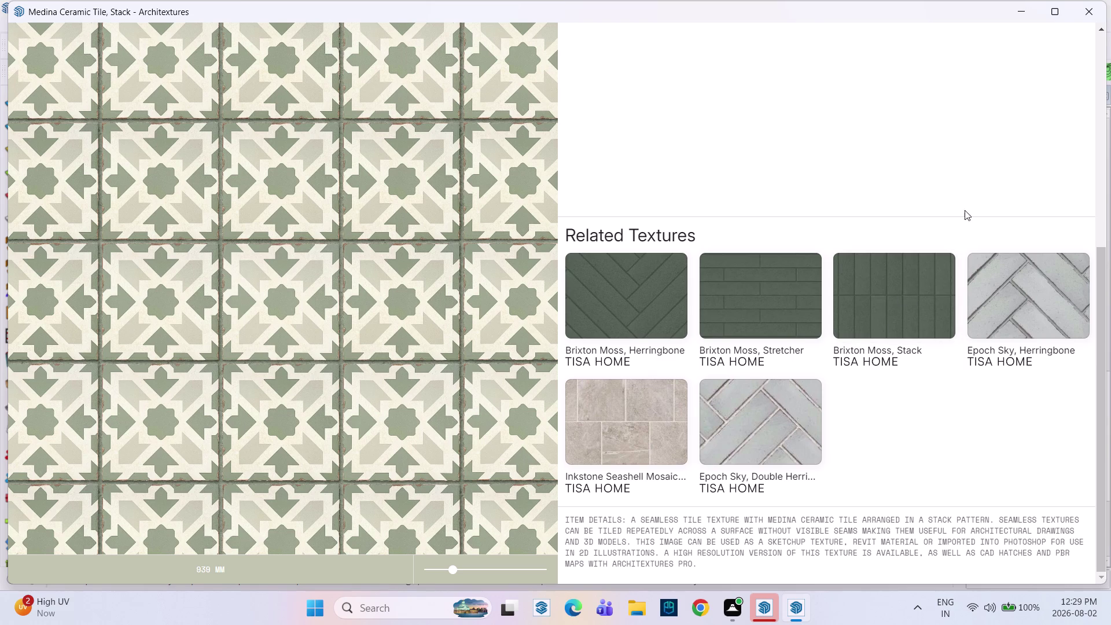
click(1096, 17)
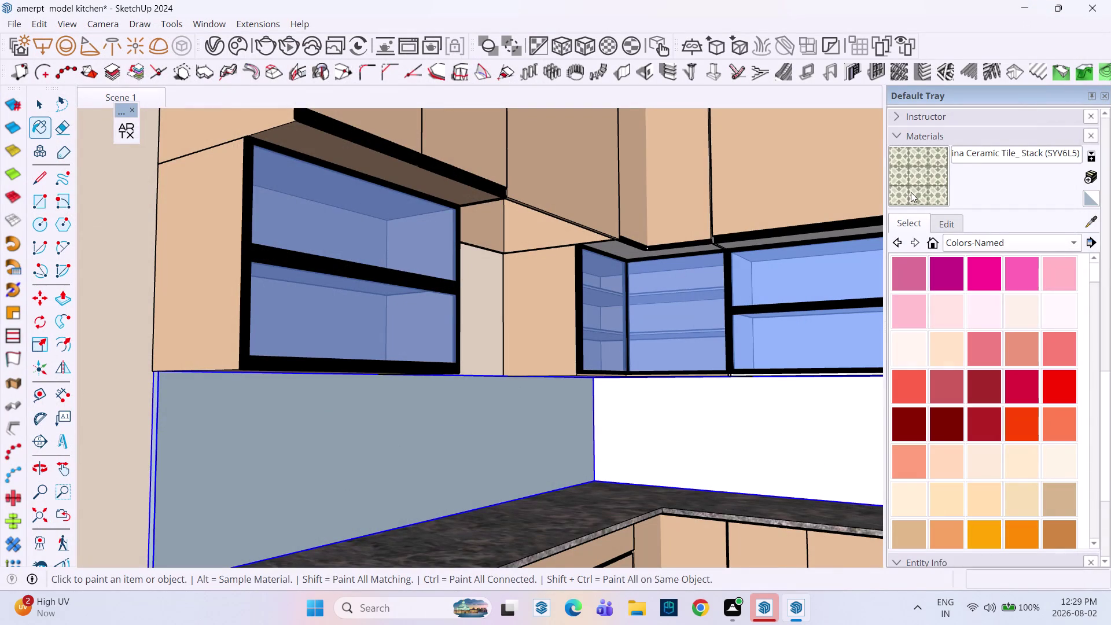
Paint the left and right backsplash walls with Medina tile, then open its Edit settings.
click(912, 191)
click(476, 435)
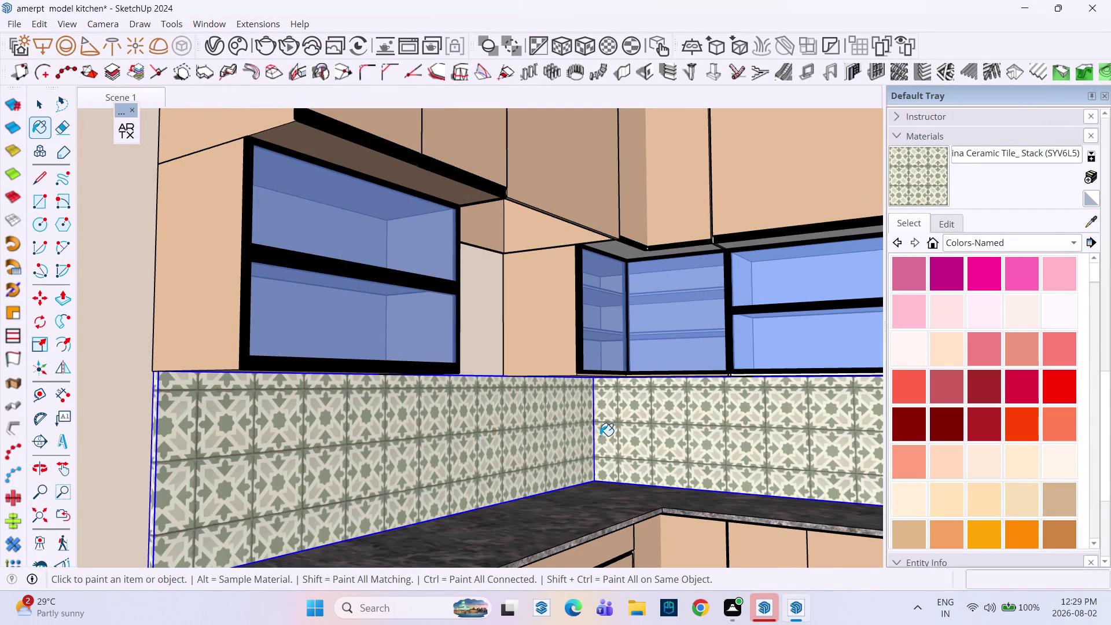
scroll(down, 3)
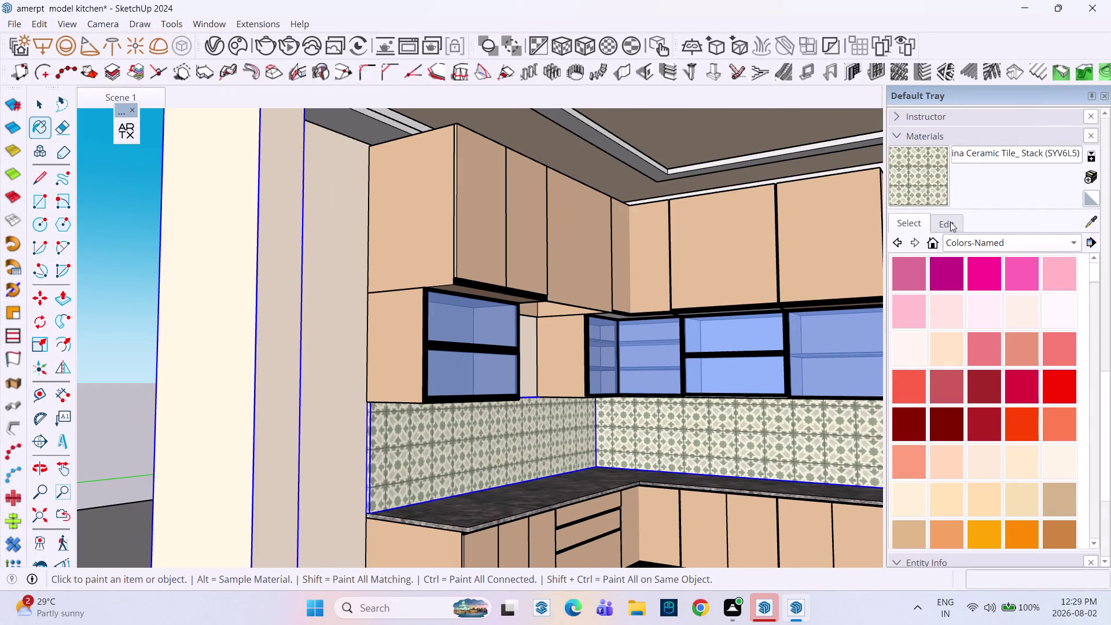
middle_drag(647, 452, 598, 450)
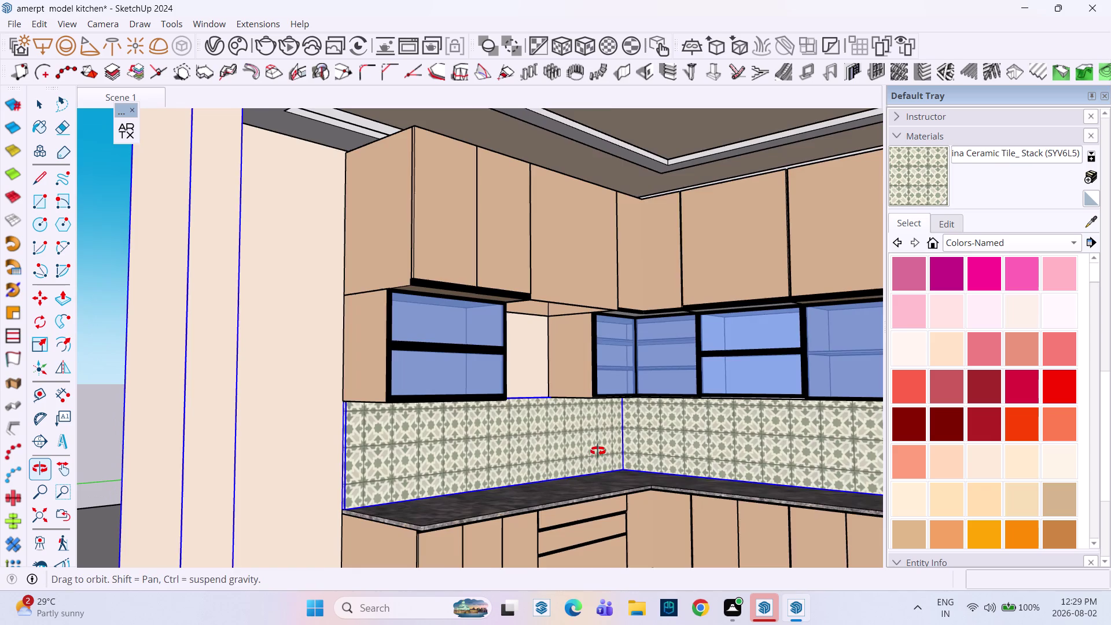
middle_drag(598, 450, 601, 451)
scroll(down, 3)
scroll(up, 3)
scroll(down, 3)
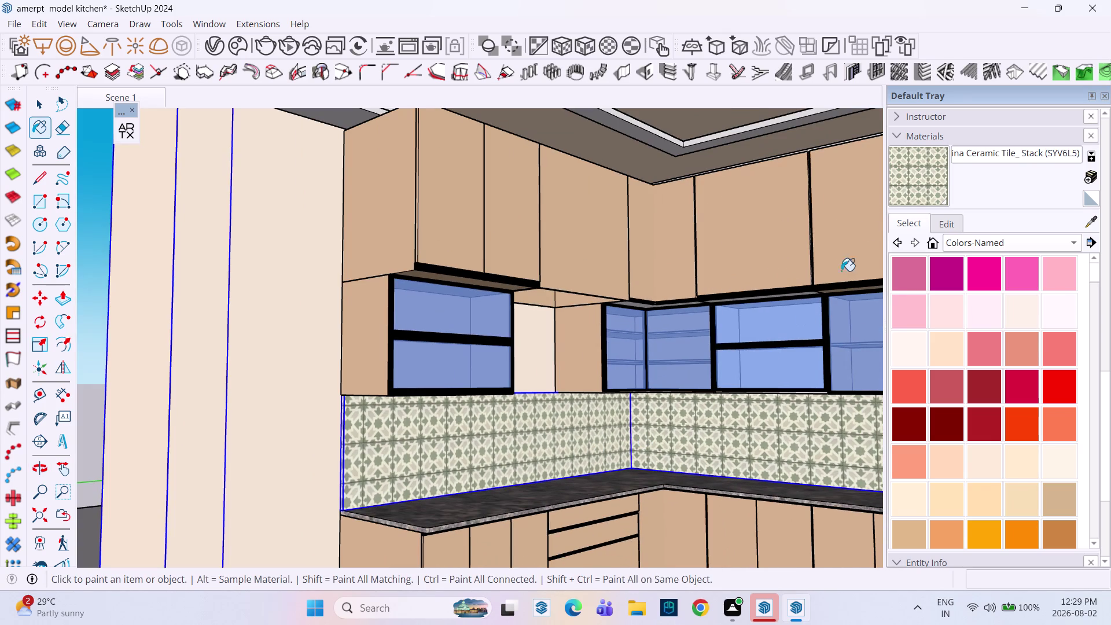
click(940, 225)
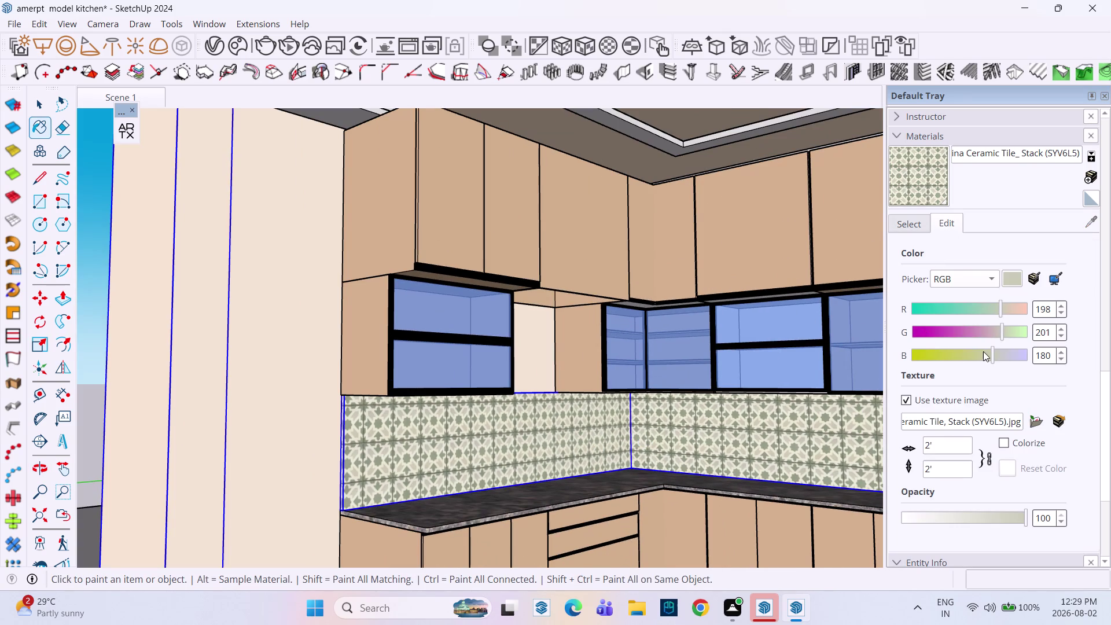
Drag the tile's RGB sliders, trying pink, teal, green, yellow and navy tints.
drag(999, 328, 980, 334)
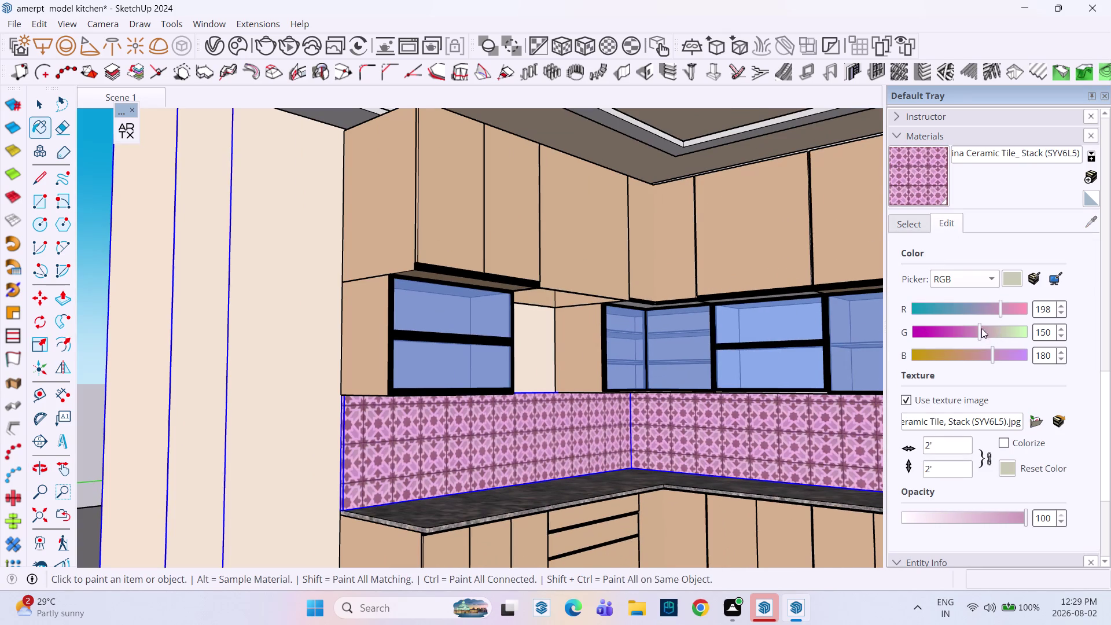
drag(999, 306, 948, 312)
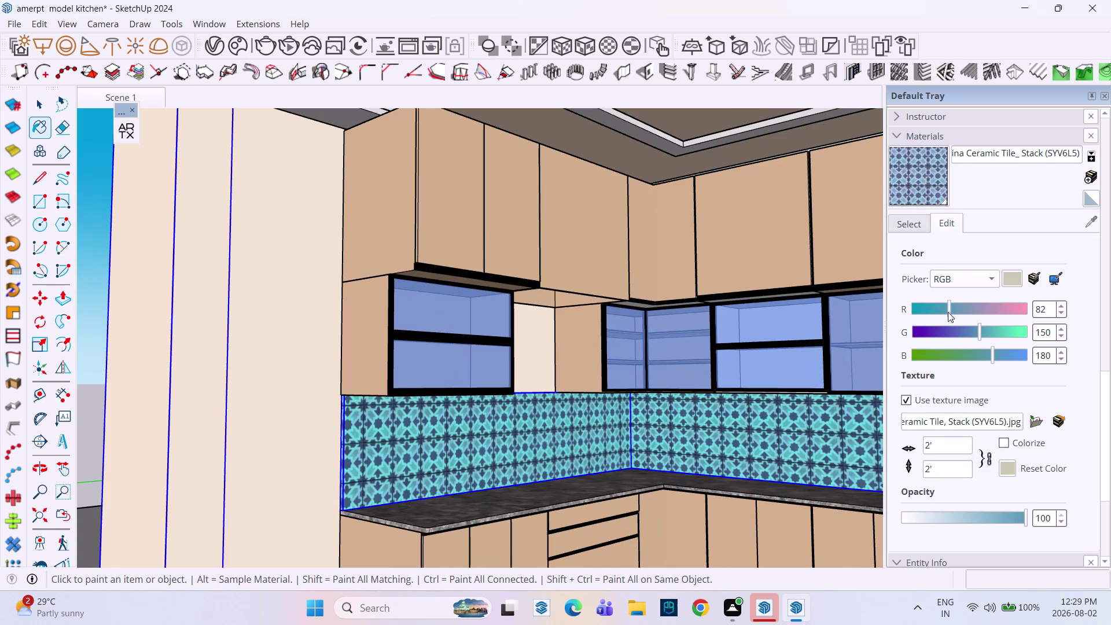
drag(989, 354, 927, 356)
drag(979, 325, 1017, 330)
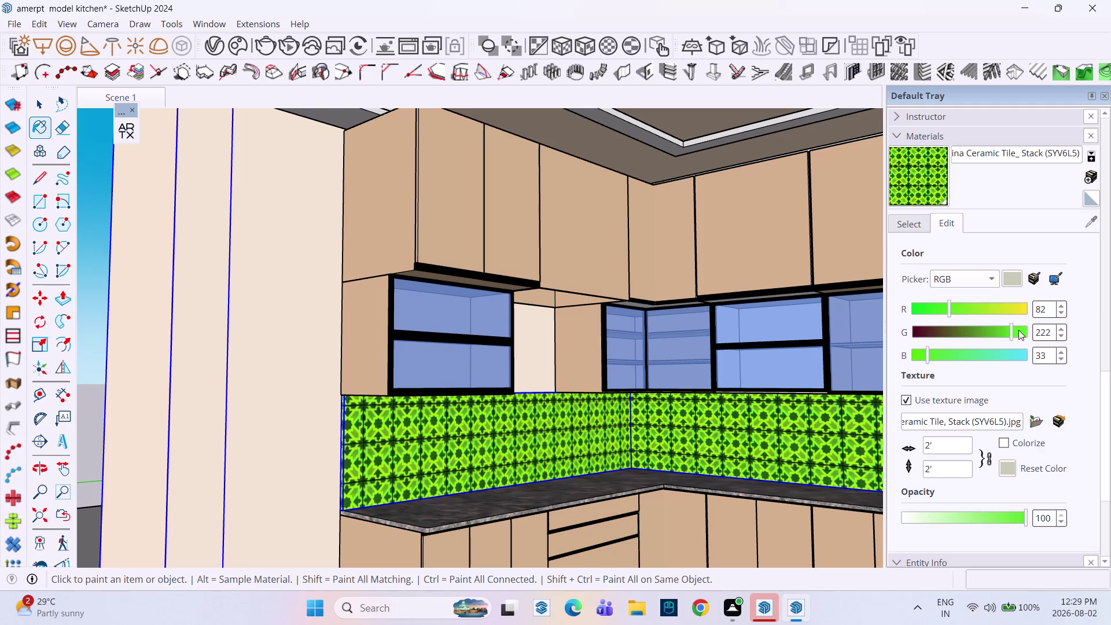
drag(1017, 330, 1019, 330)
click(1017, 308)
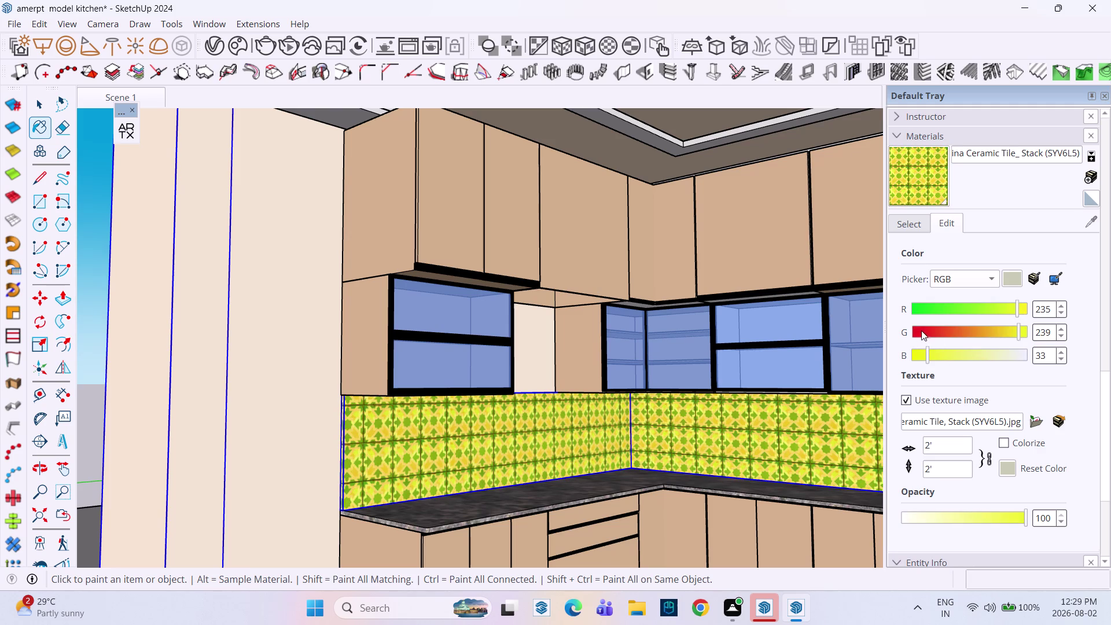
click(922, 330)
click(919, 310)
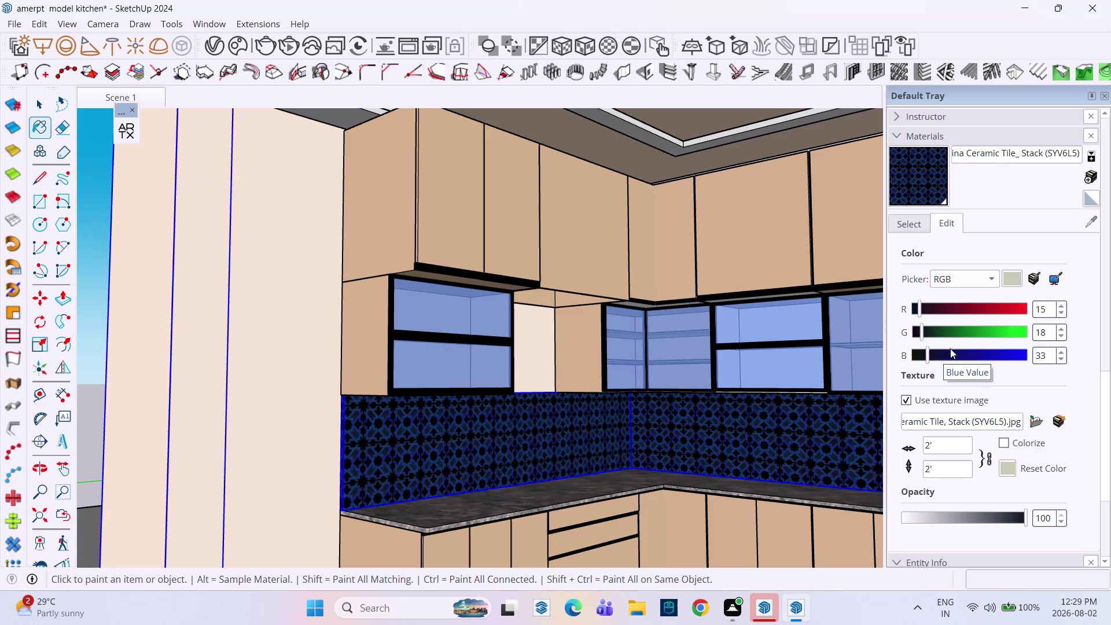
Fine-tune the red, green and blue values toward a muted tile colour.
click(1047, 309)
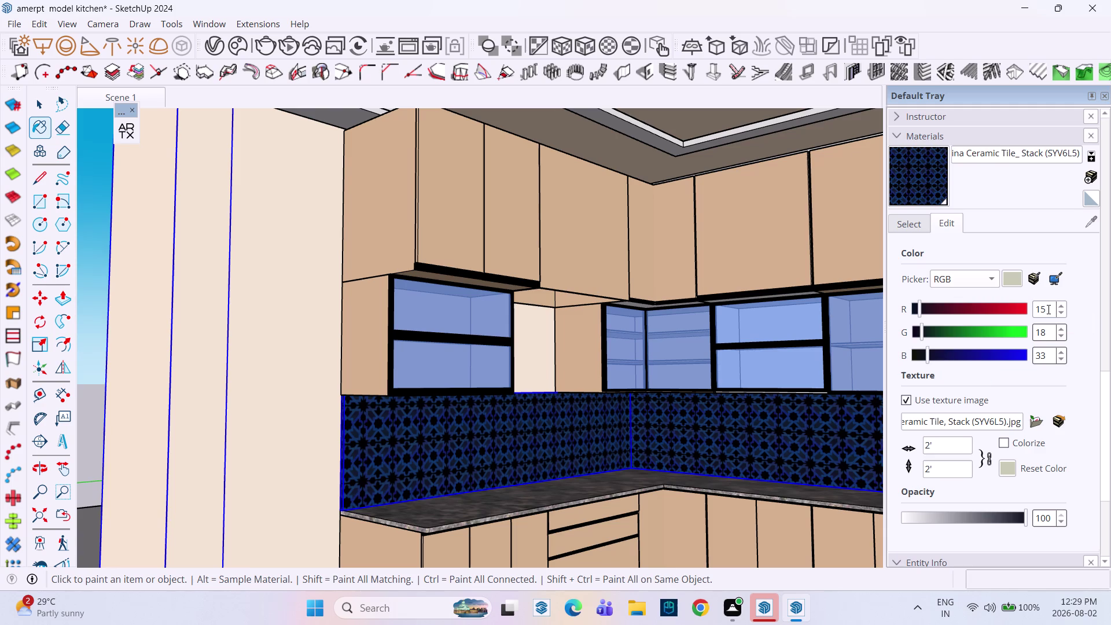
triple_click(1060, 306)
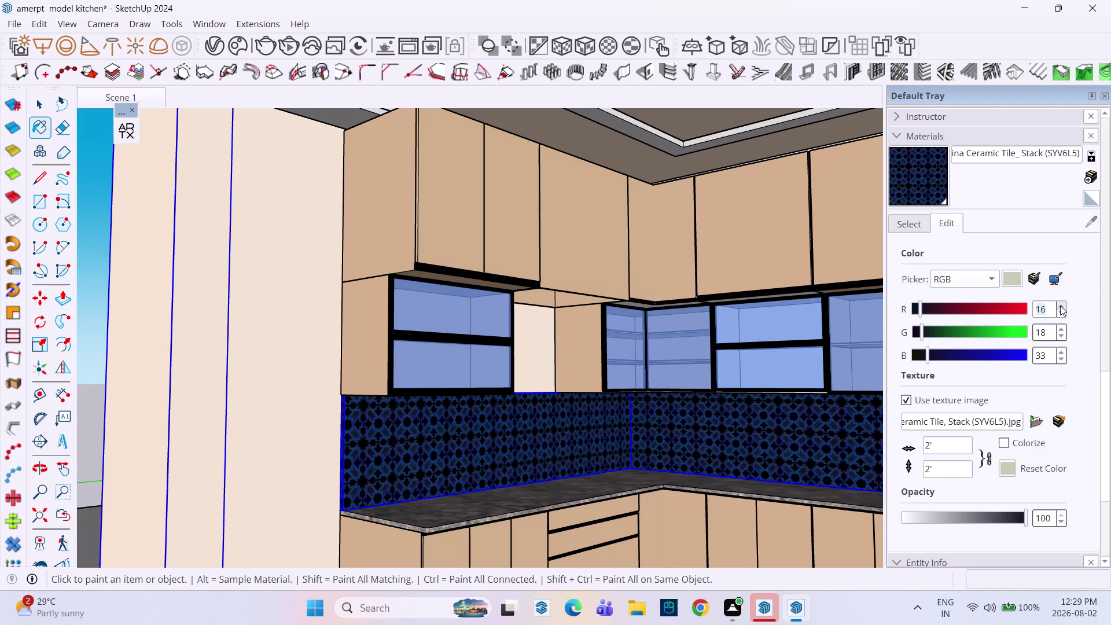
triple_click(1060, 306)
triple_click(1060, 305)
click(1061, 306)
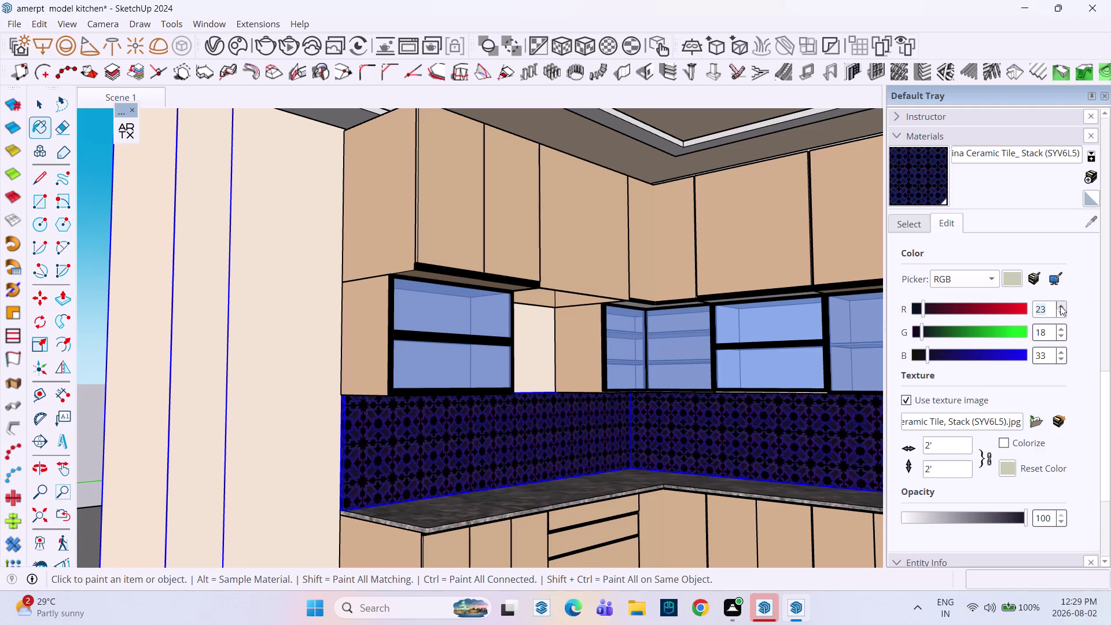
click(943, 332)
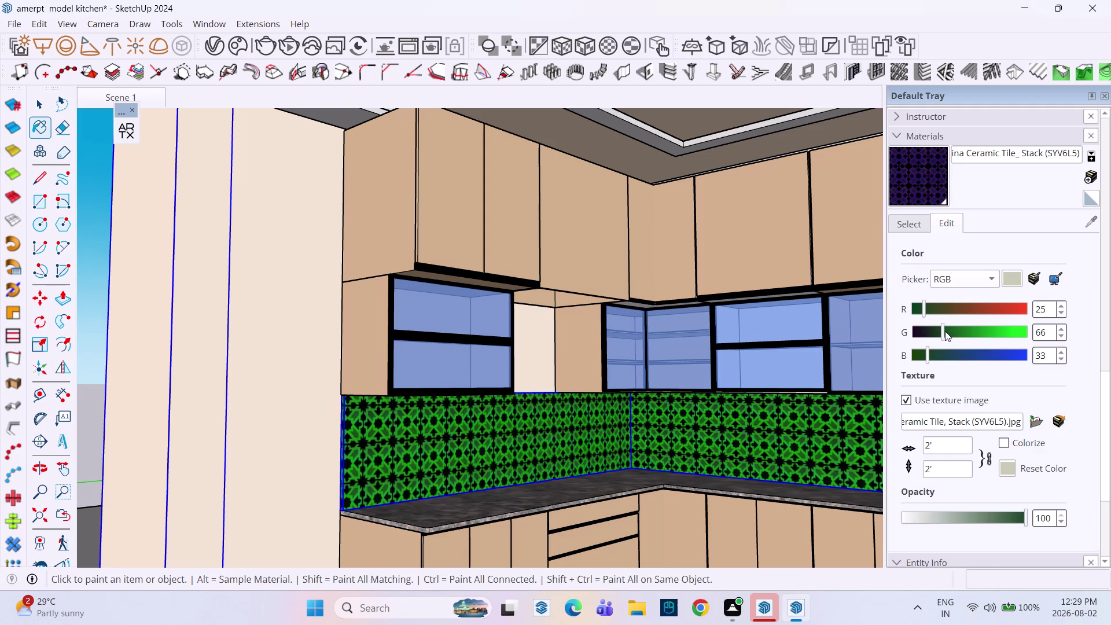
click(947, 310)
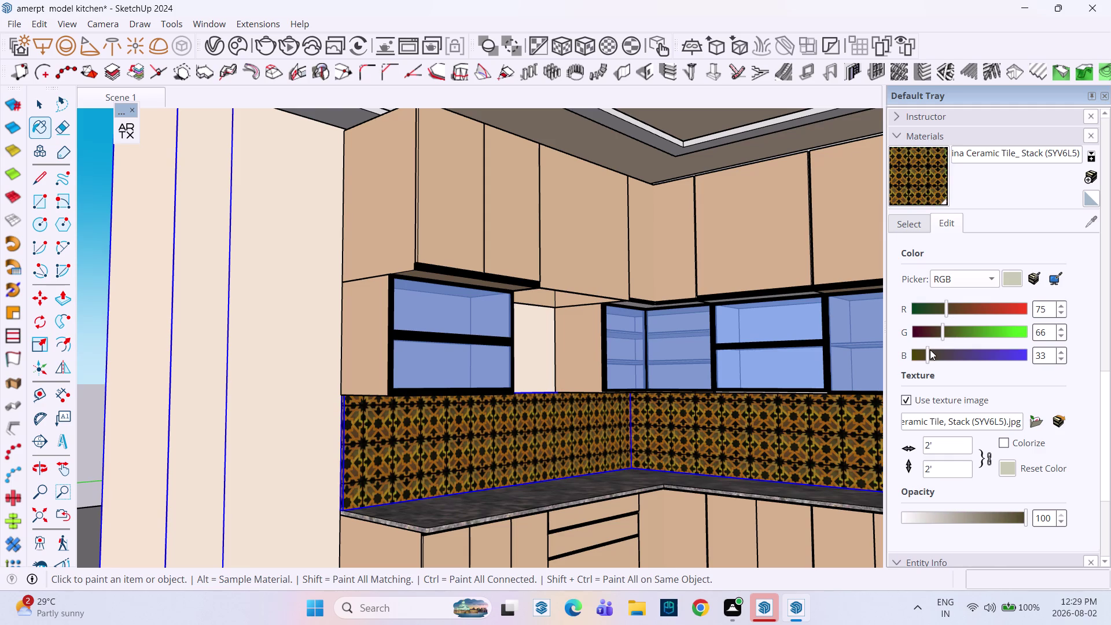
click(939, 350)
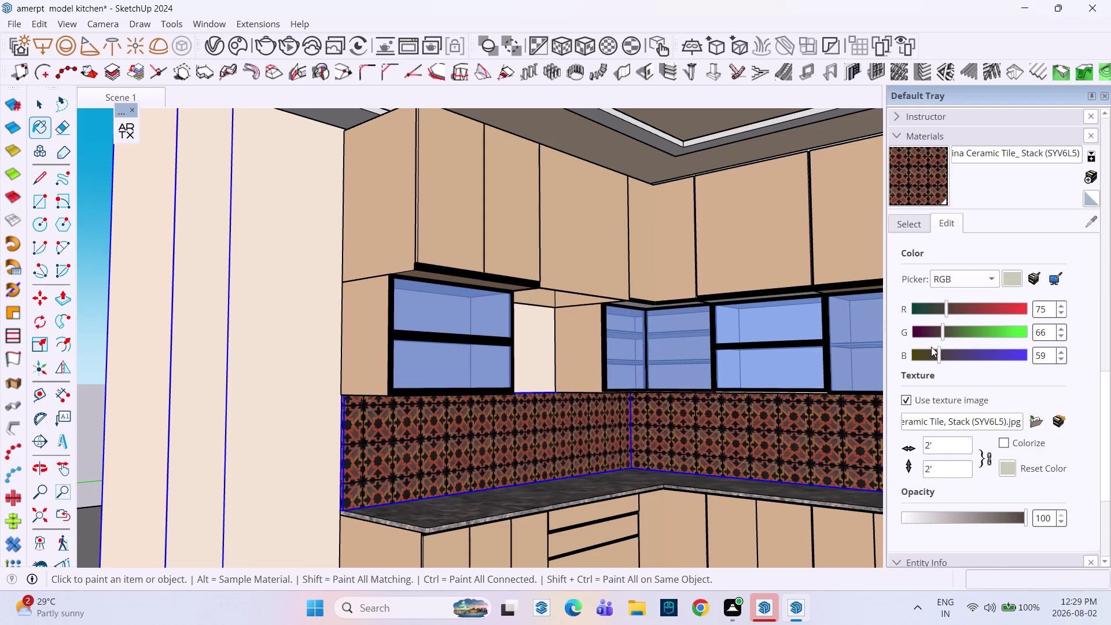
click(928, 336)
click(964, 308)
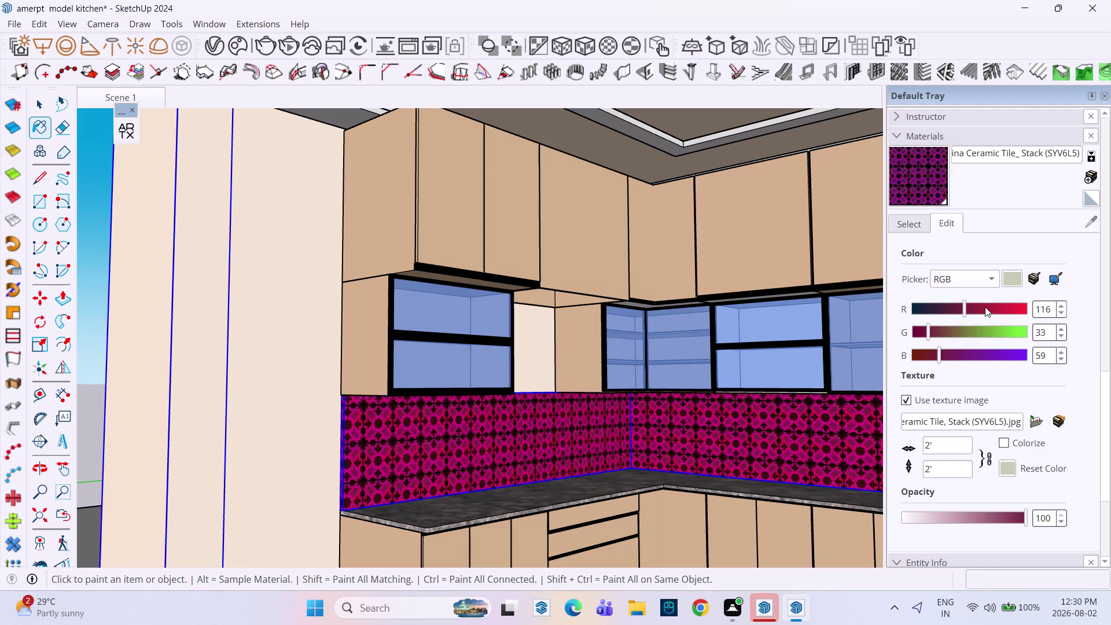
click(986, 307)
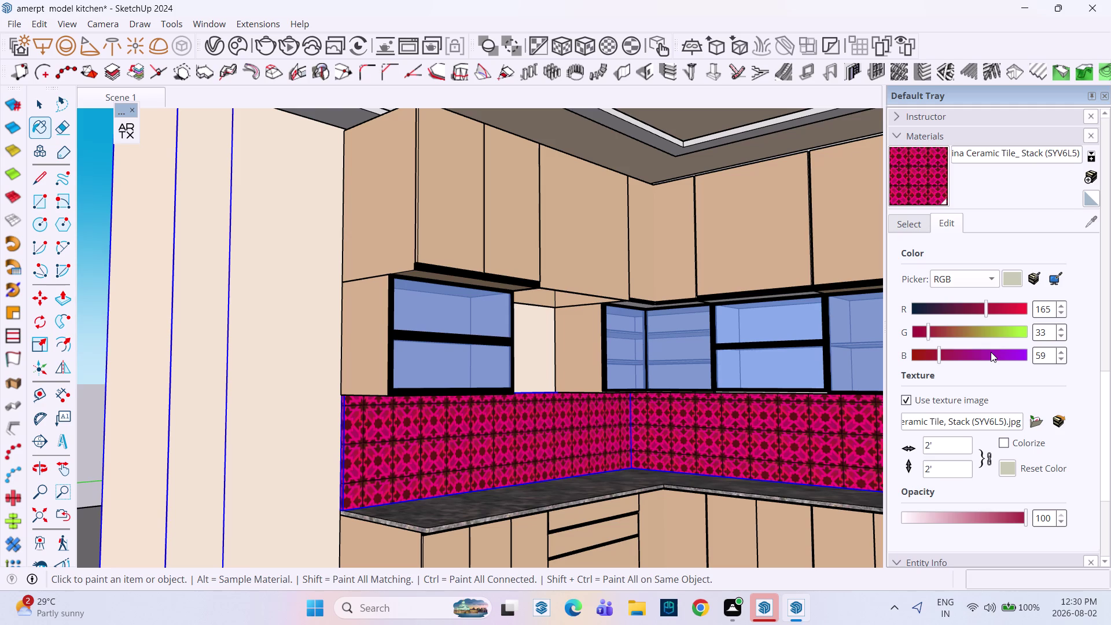
Set the tile texture width to 3 feet.
click(936, 454)
key(BackSpace)
key(BackSpace)
text(3')
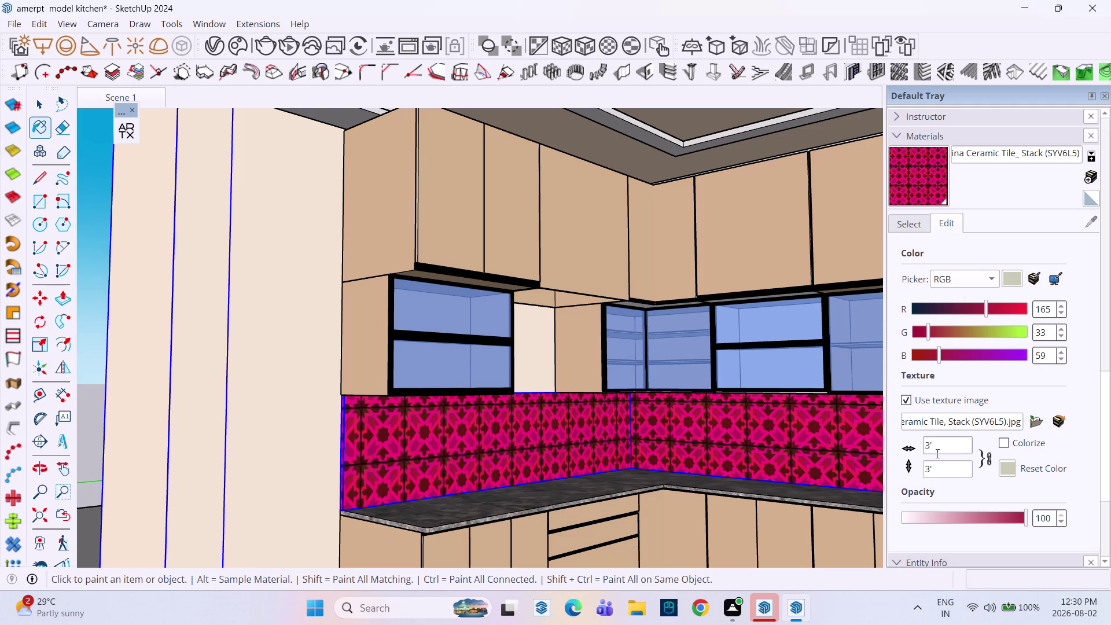
click(981, 332)
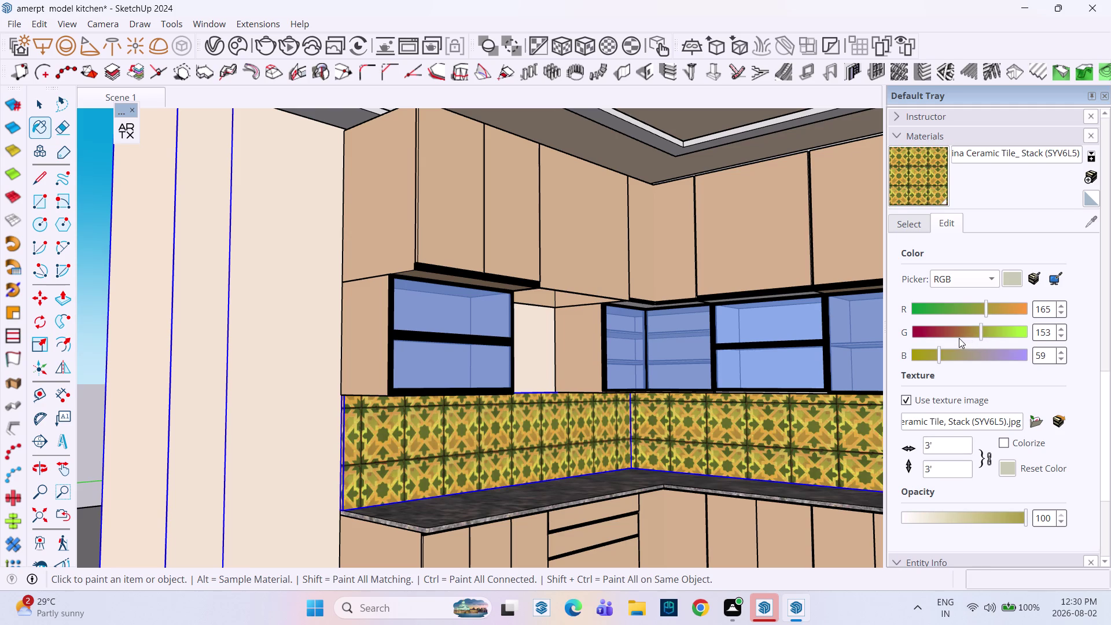
click(960, 357)
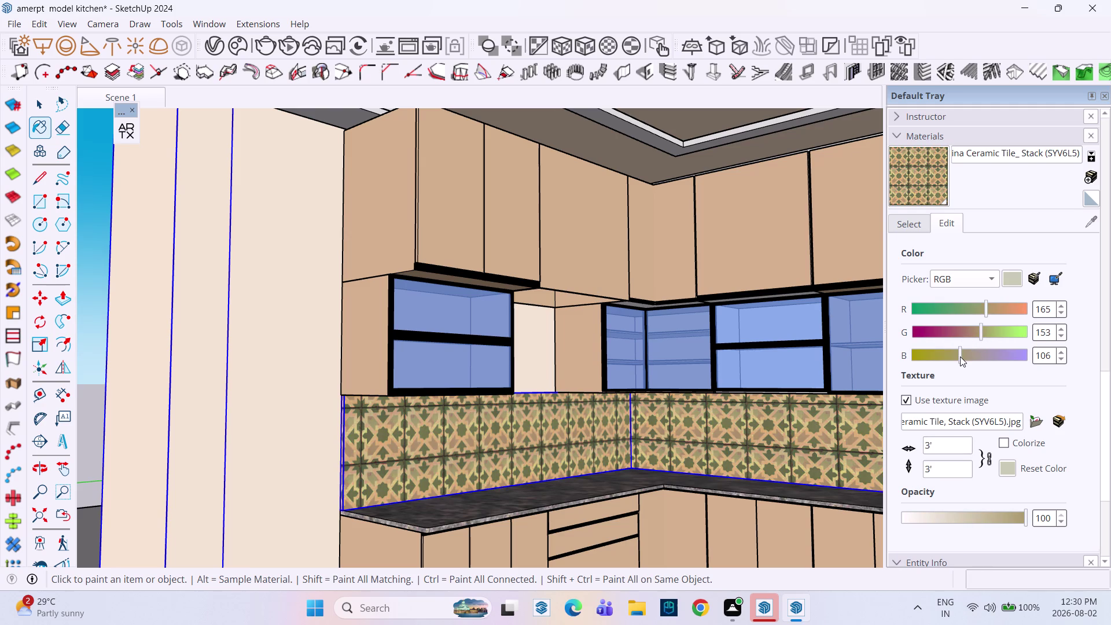
key(Escape)
key(space)
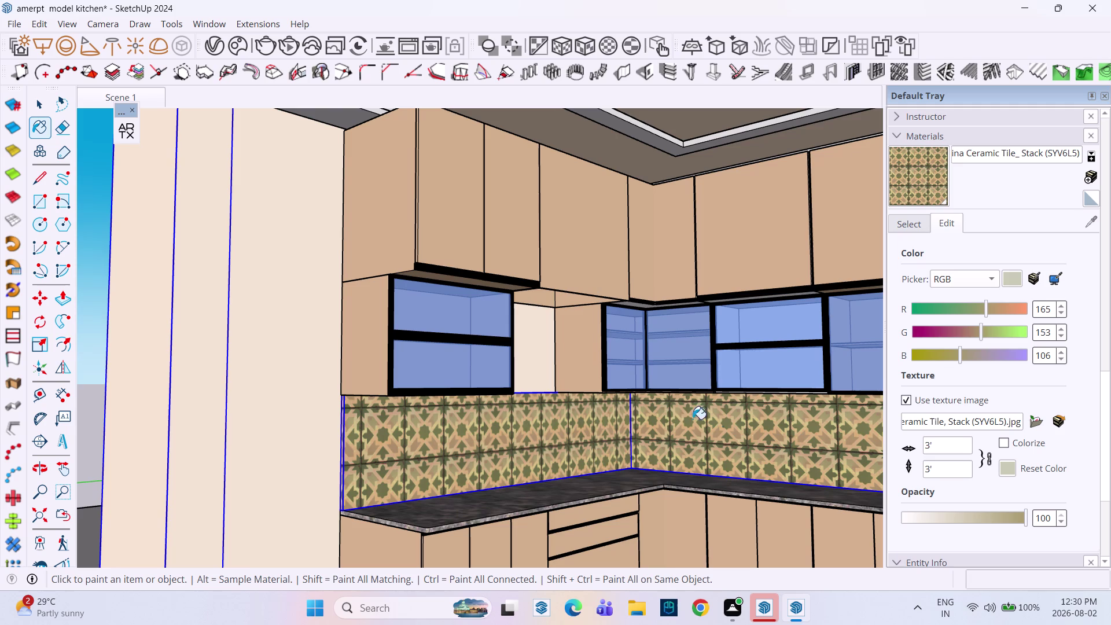
key(space)
key(Escape)
key(space)
scroll(down, 3)
key(Escape)
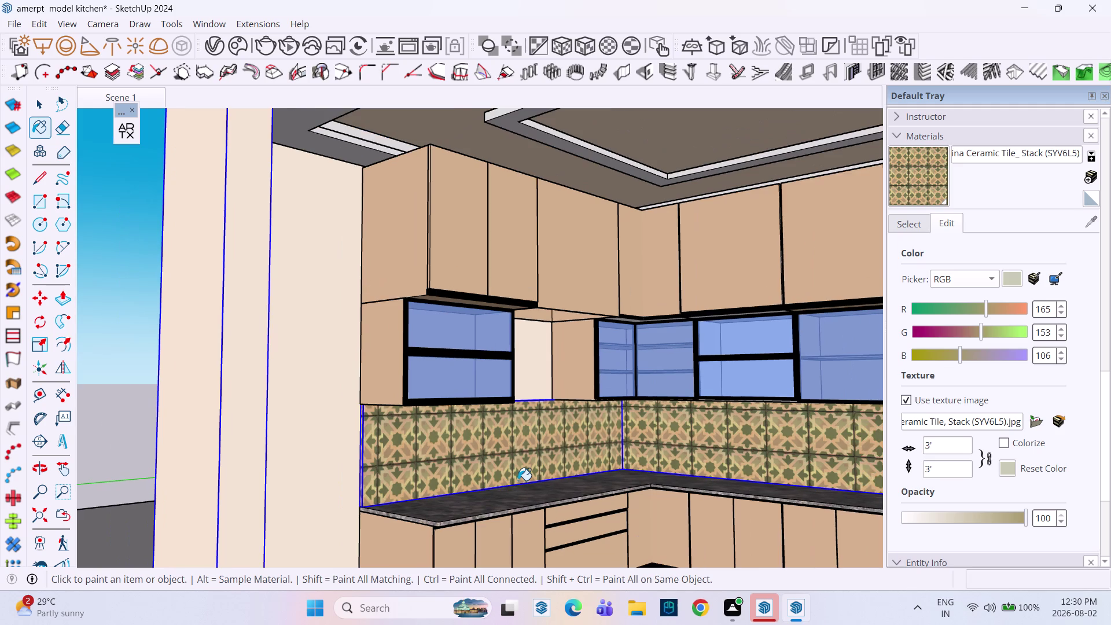
key(space)
key(space)
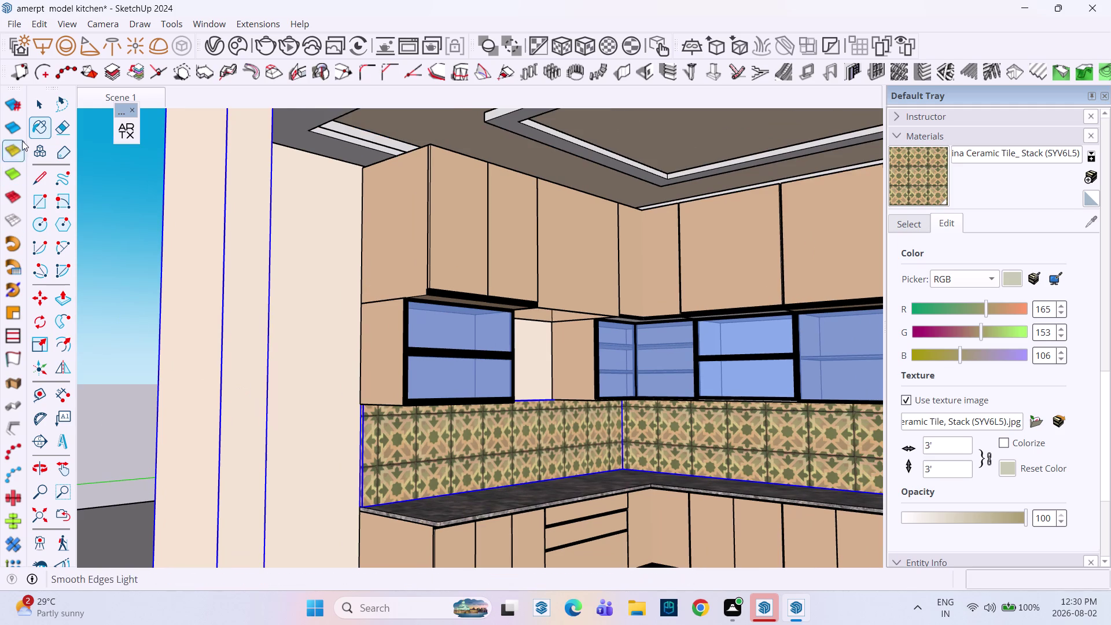
click(35, 100)
scroll(down, 3)
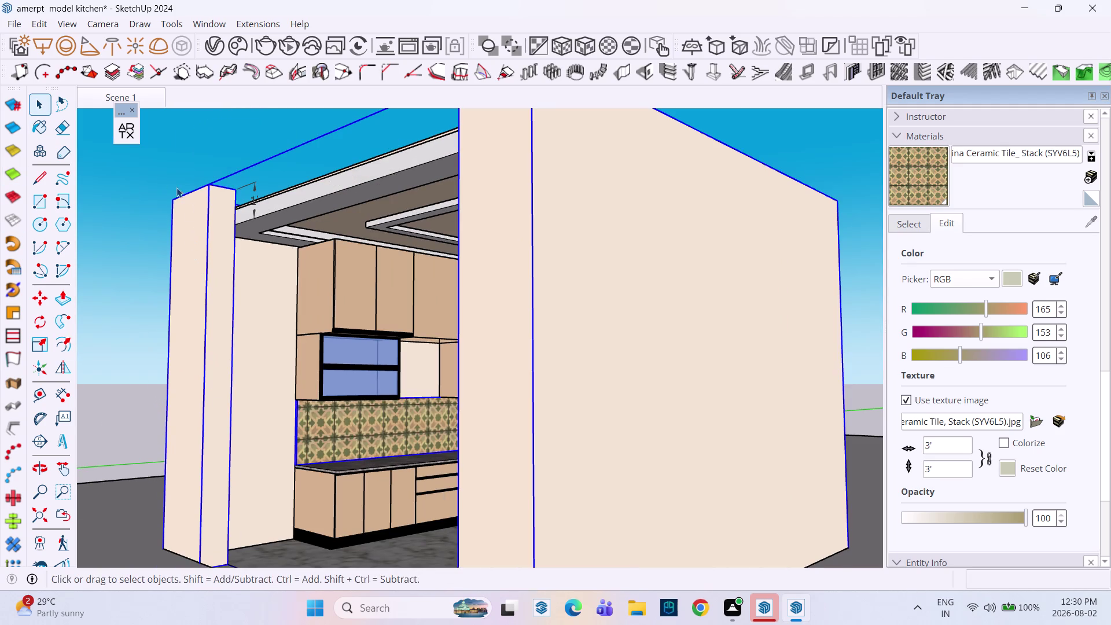
click(114, 164)
middle_drag(221, 320, 397, 359)
scroll(up, 3)
middle_drag(540, 381, 432, 353)
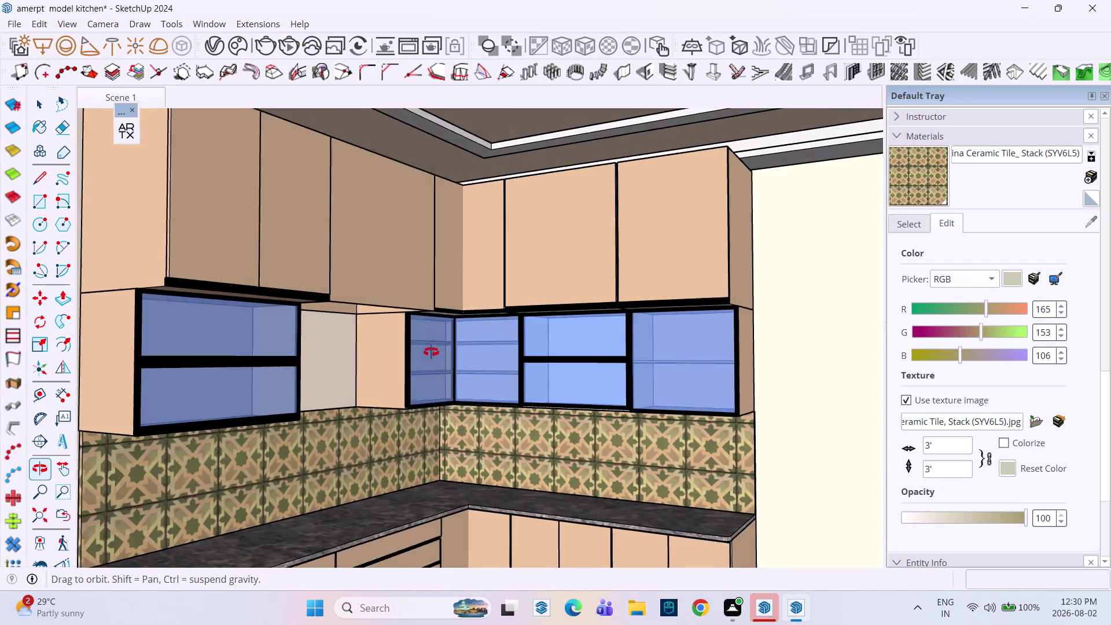
middle_drag(431, 353, 433, 352)
scroll(down, 3)
middle_drag(451, 393, 387, 348)
middle_drag(340, 349, 424, 407)
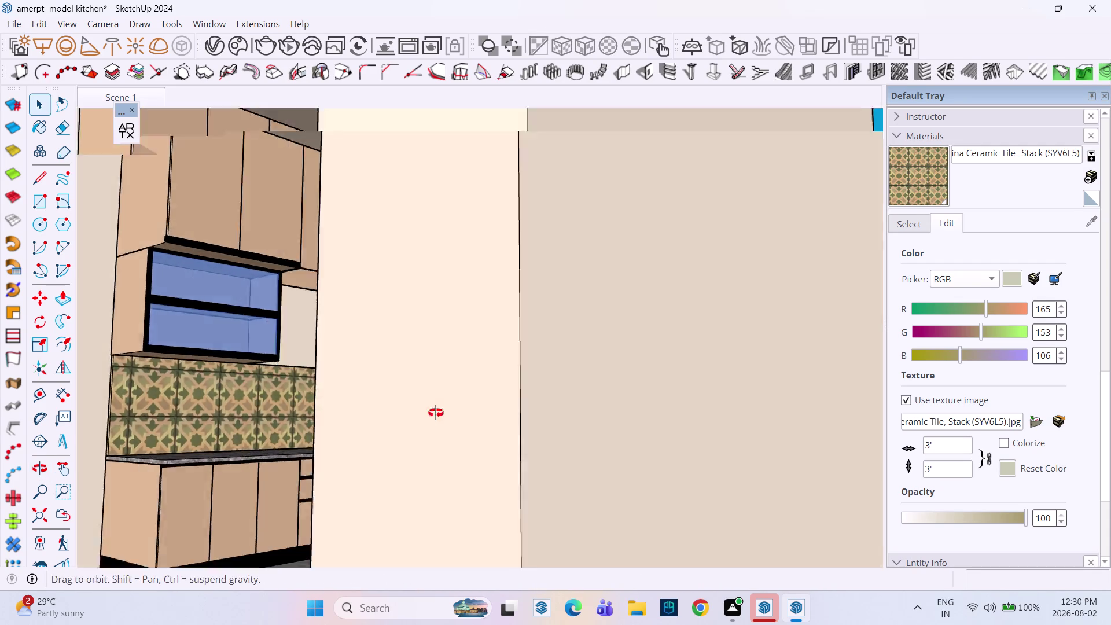
middle_drag(424, 407, 455, 419)
scroll(down, 3)
scroll(up, 3)
scroll(down, 3)
middle_drag(319, 362, 499, 394)
scroll(down, 3)
middle_drag(501, 380, 418, 381)
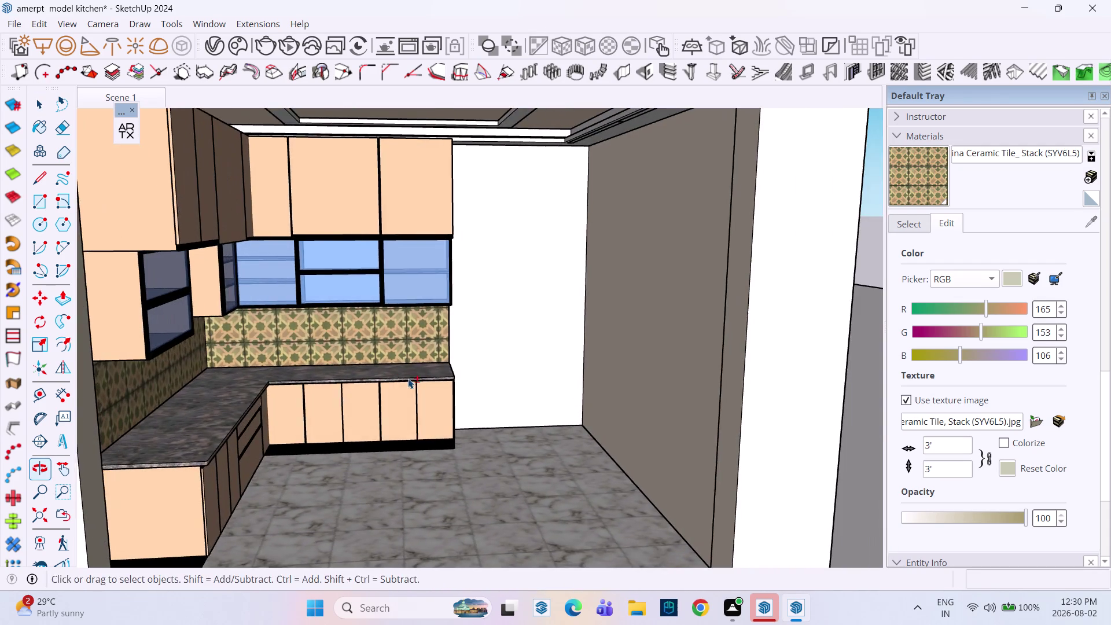
middle_drag(409, 379, 335, 367)
scroll(down, 3)
middle_drag(338, 350, 278, 382)
middle_drag(283, 370, 348, 370)
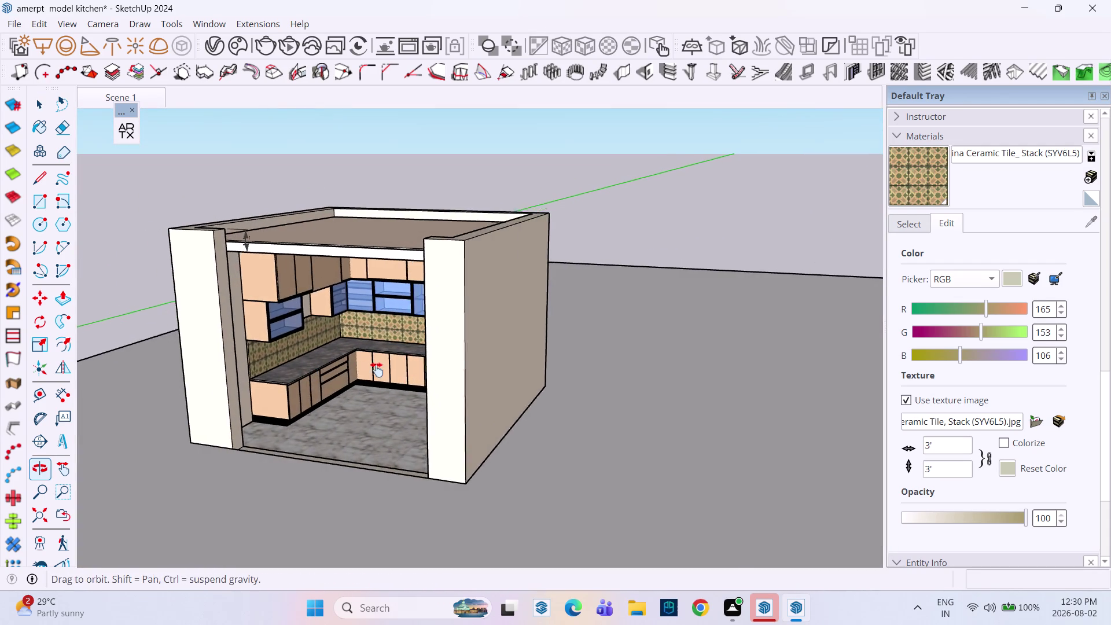
middle_drag(347, 370, 401, 370)
middle_drag(408, 375, 391, 351)
scroll(up, 3)
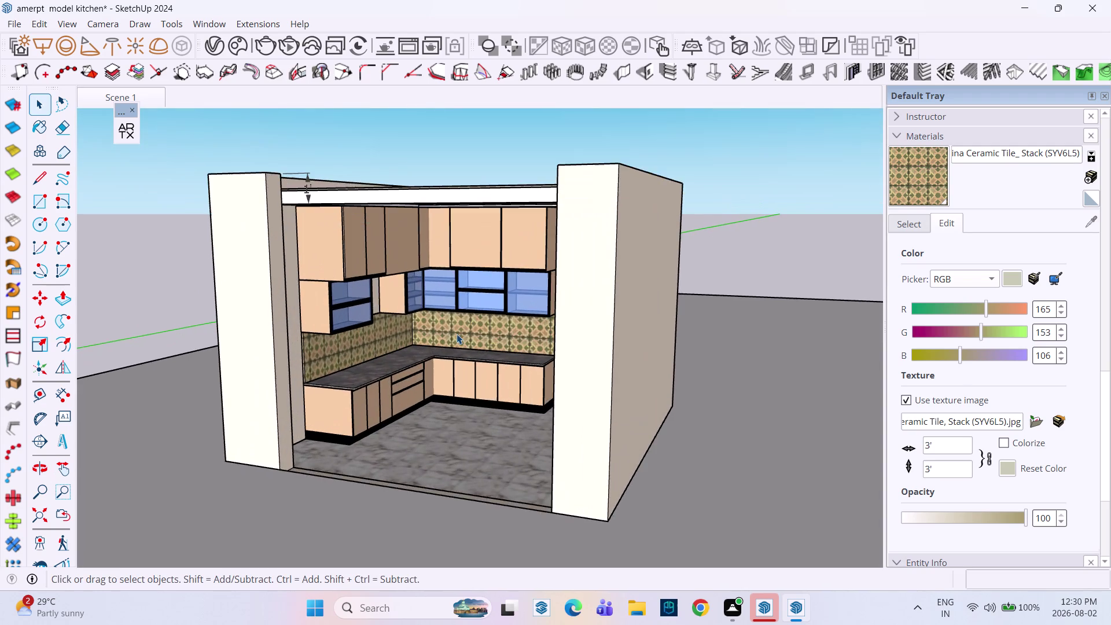
scroll(up, 3)
middle_drag(463, 334, 464, 301)
middle_drag(453, 288, 462, 347)
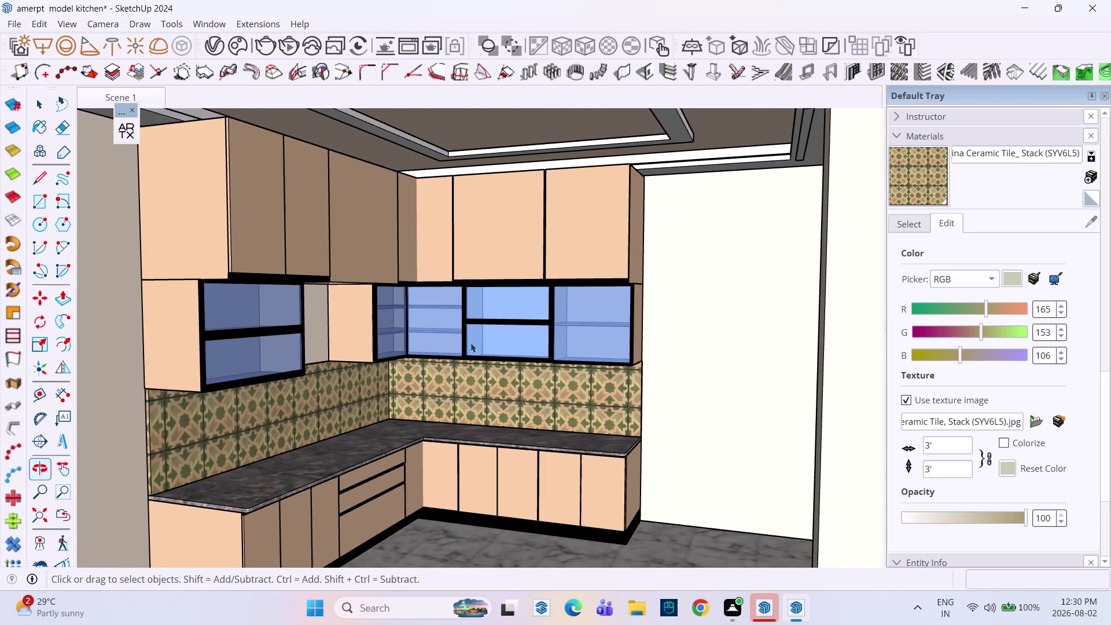
scroll(down, 3)
middle_drag(473, 336, 452, 313)
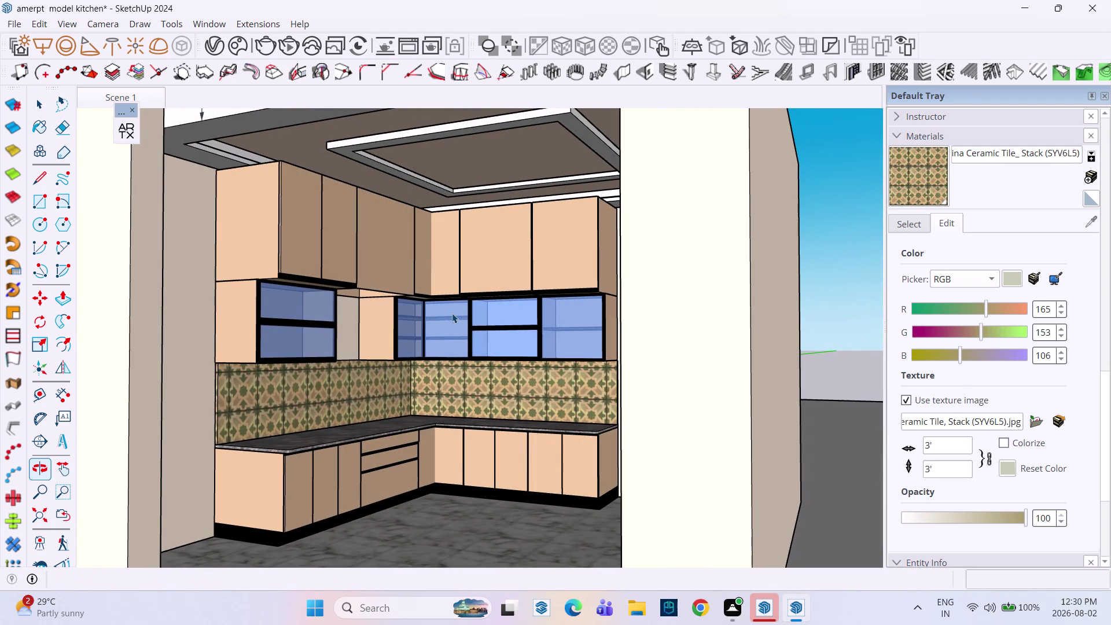
middle_drag(453, 313, 471, 319)
middle_drag(467, 317, 459, 313)
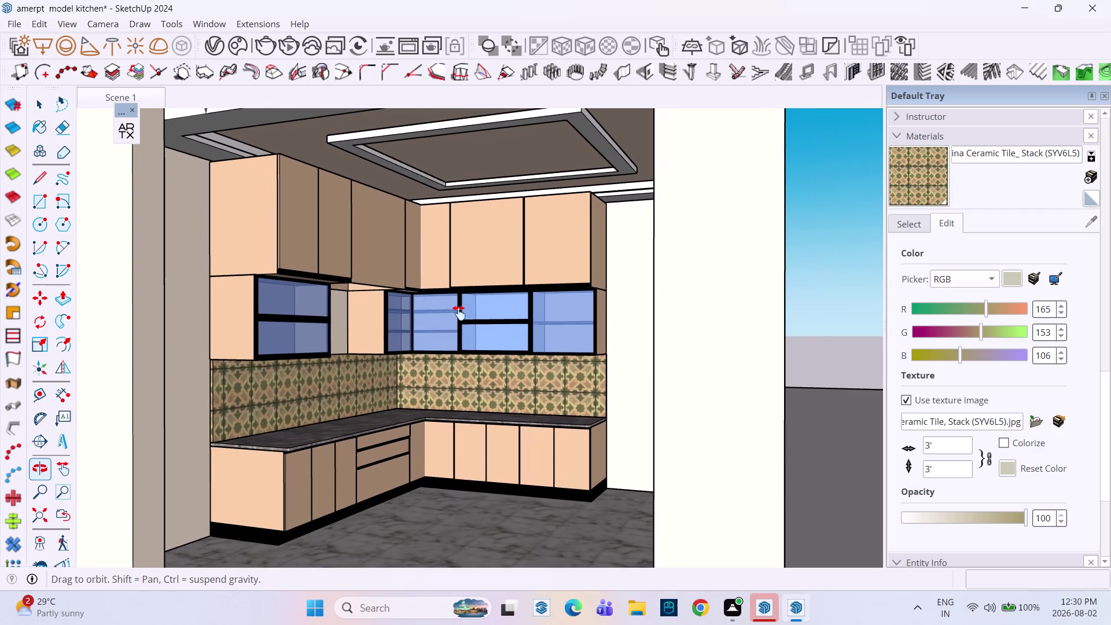
middle_drag(459, 313, 459, 309)
scroll(up, 3)
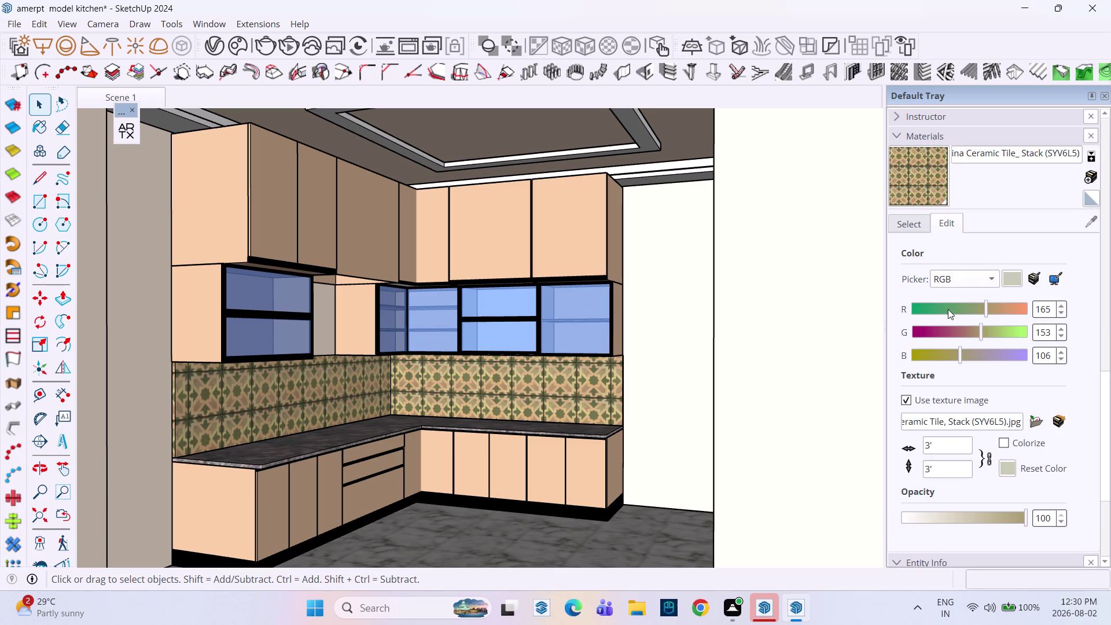
Paint the lower cabinet doors and drawer front coral from the named colours.
click(908, 223)
scroll(down, 3)
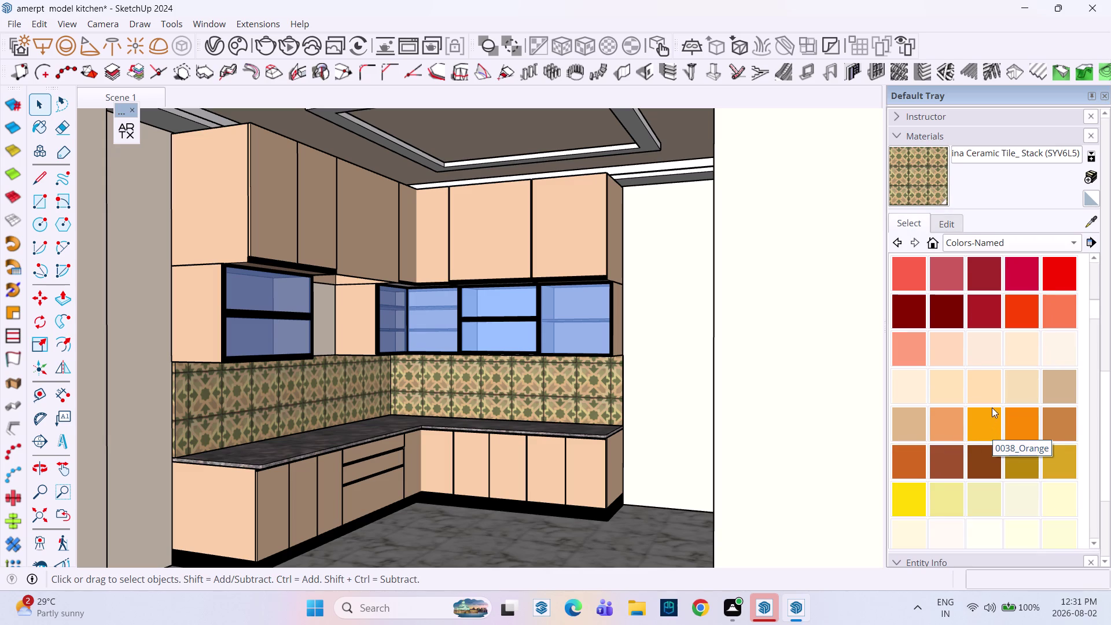
scroll(up, 3)
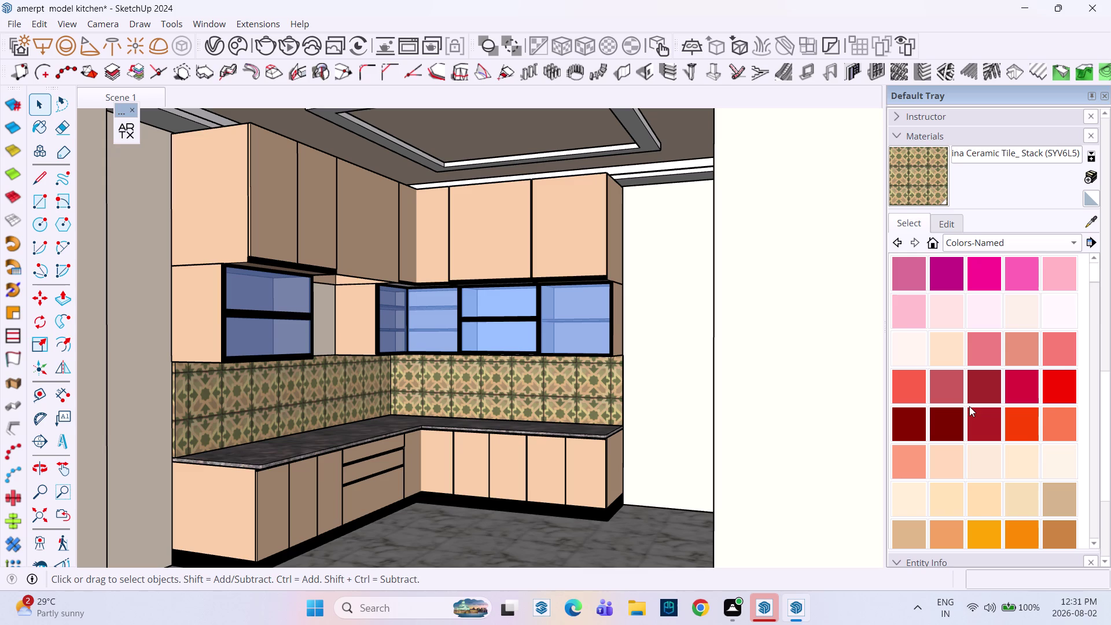
scroll(up, 3)
scroll(up, 3)
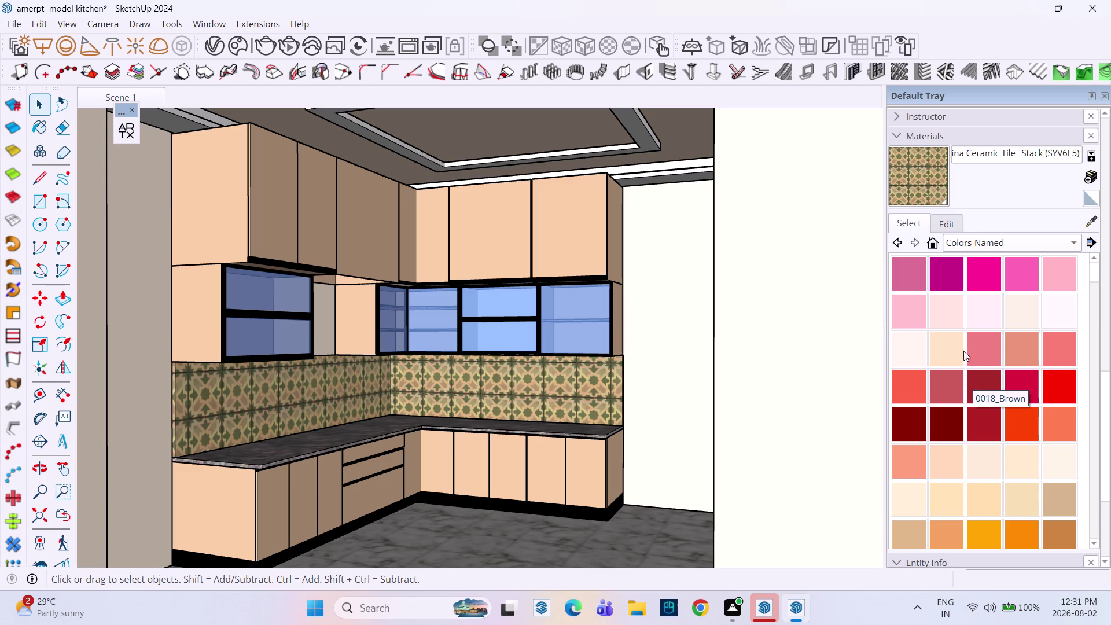
scroll(up, 3)
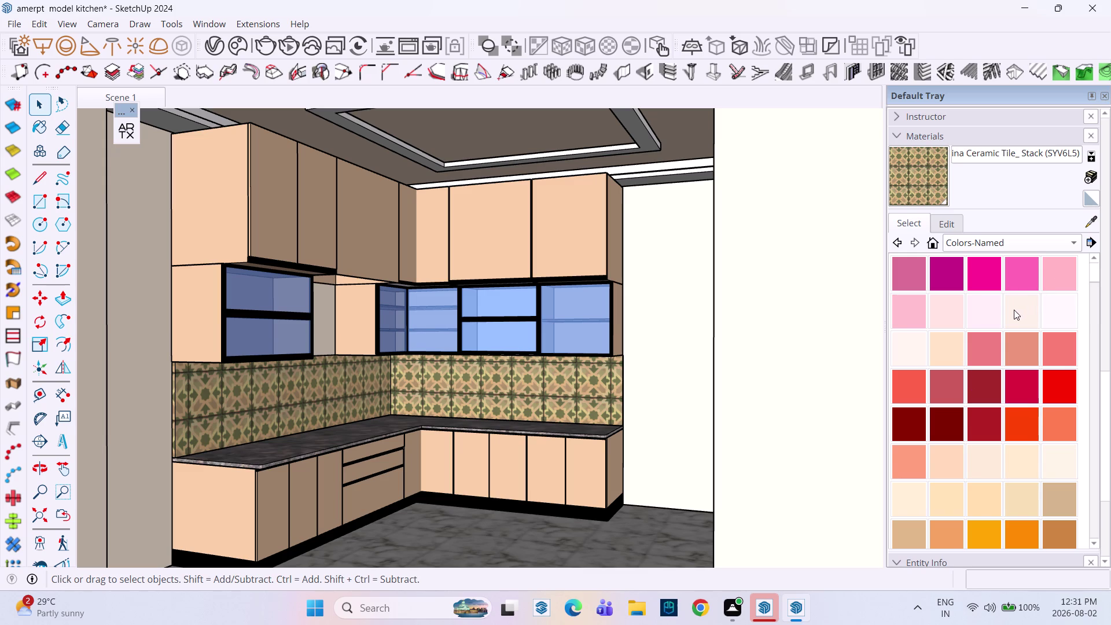
scroll(down, 3)
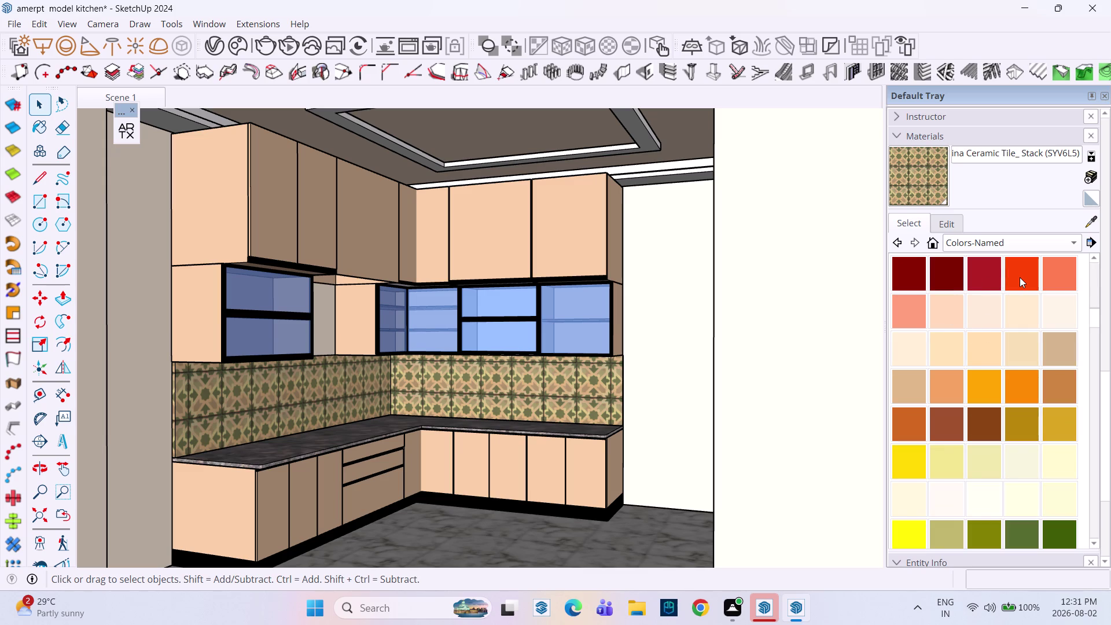
click(1055, 276)
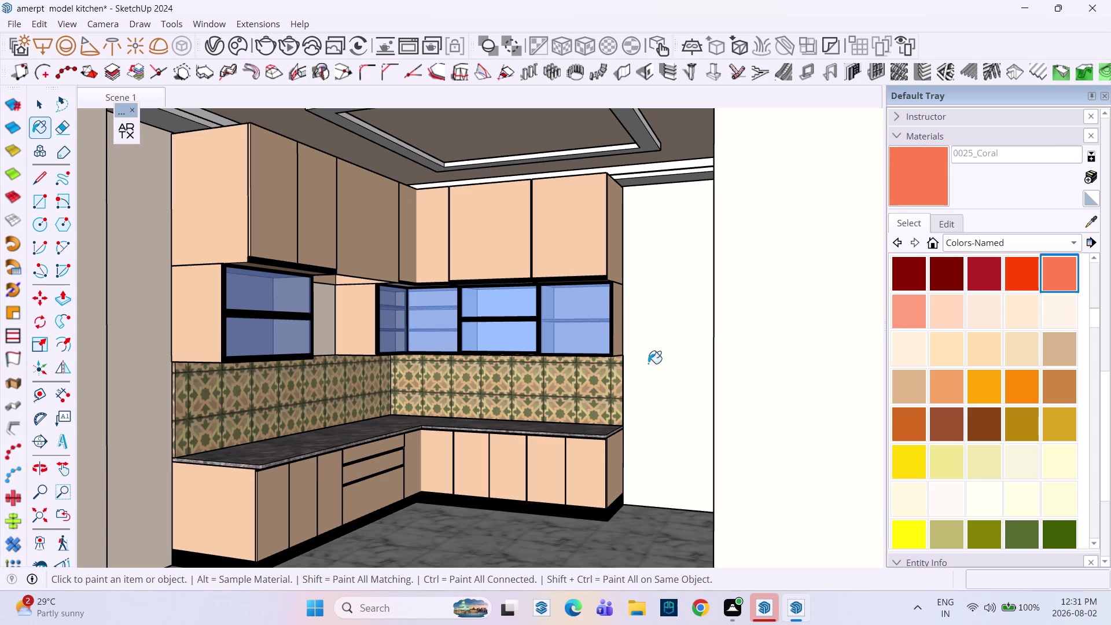
click(585, 470)
click(553, 467)
click(513, 470)
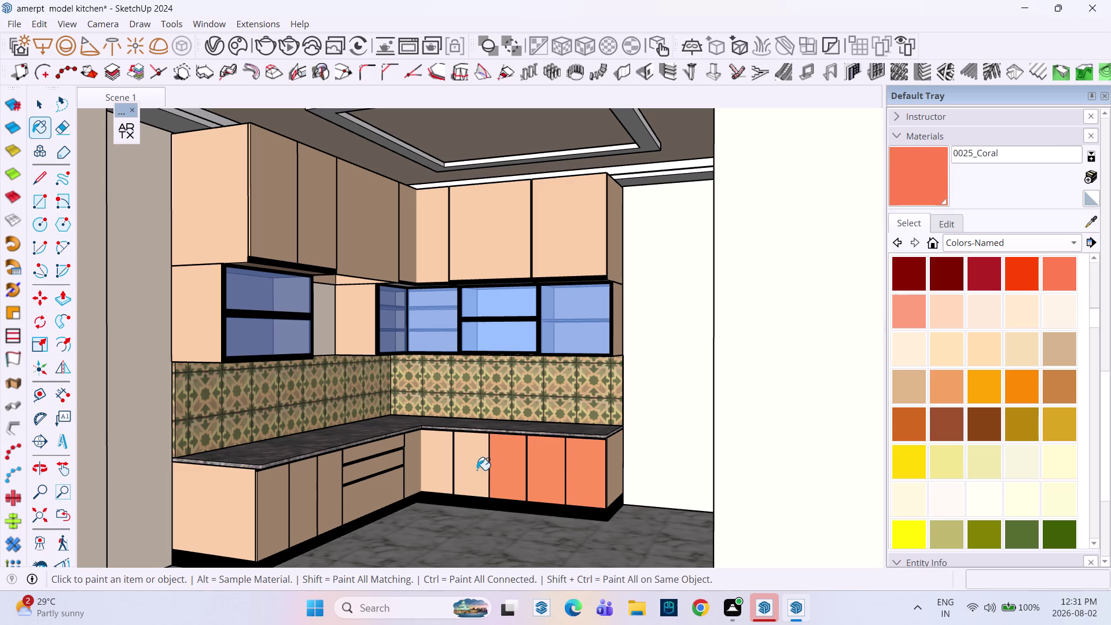
click(475, 470)
click(446, 470)
click(366, 494)
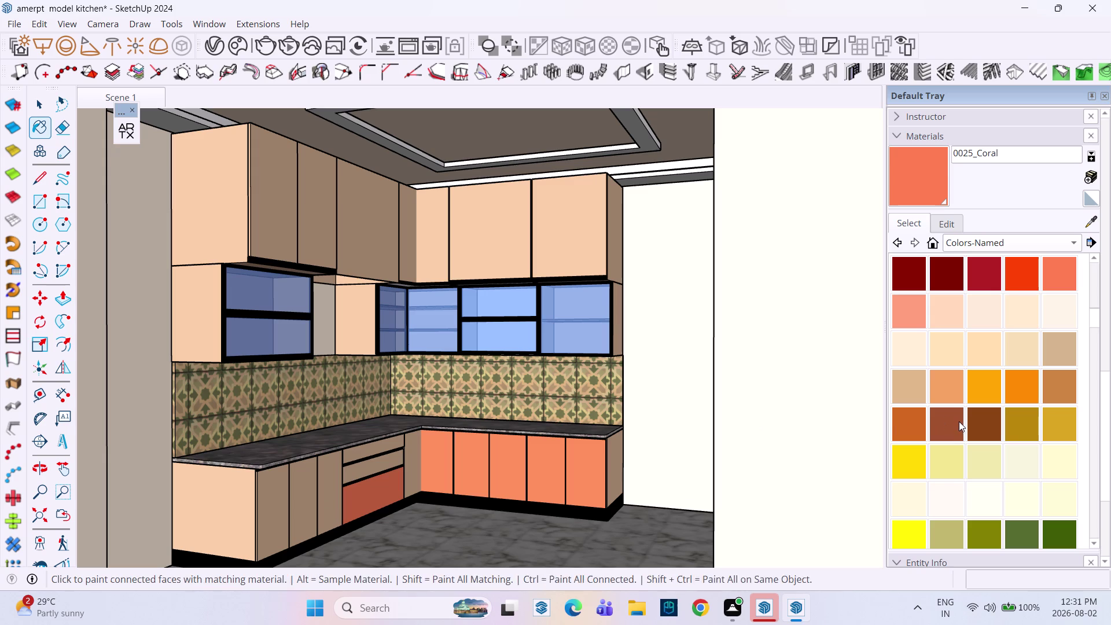
Undo the coral paint, restoring the base cabinets' original colours.
key(ctrl+z)
key(ctrl+z)
key(ctrl+z)
key(ctrl+z)
key(ctrl+z)
key(ctrl+z)
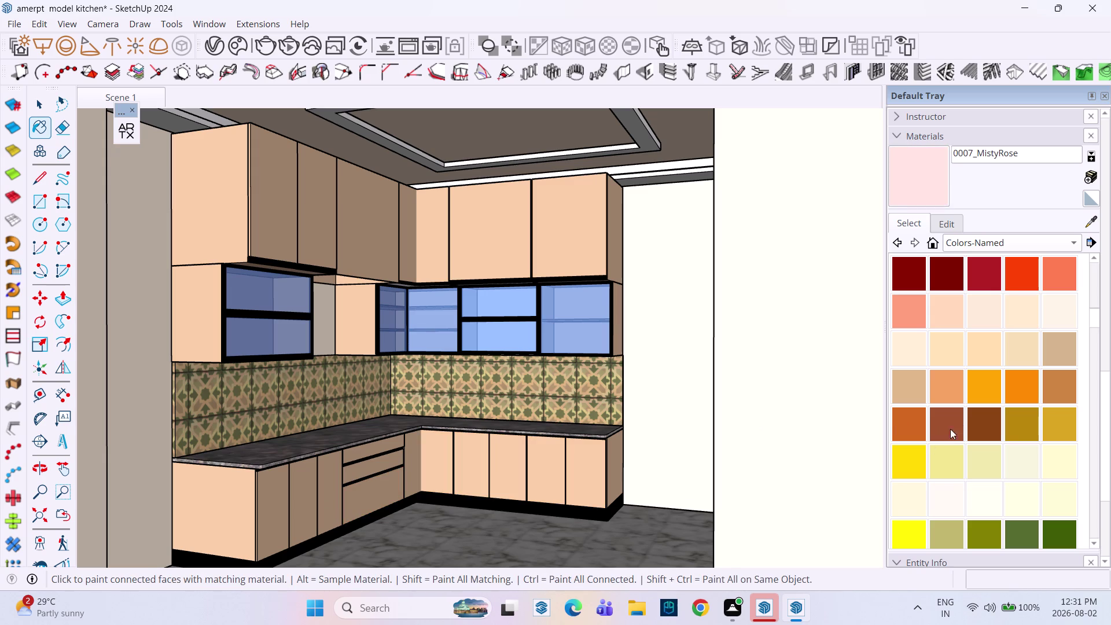
Paint the leftmost base cabinet front and side dark khaki.
scroll(down, 3)
scroll(down, 3)
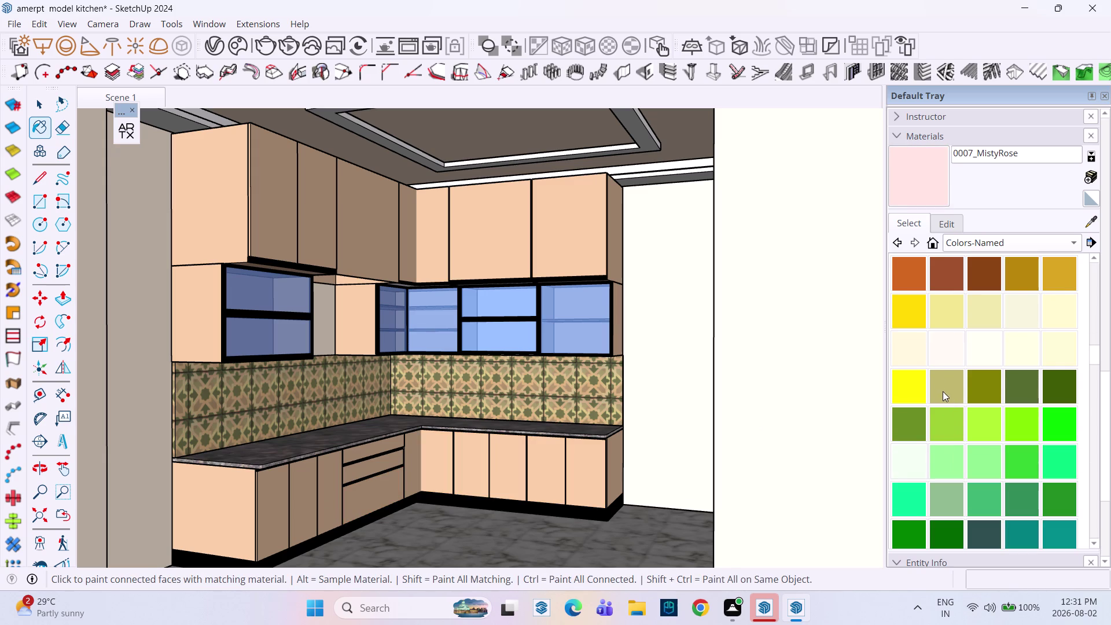
click(939, 387)
click(273, 524)
click(230, 520)
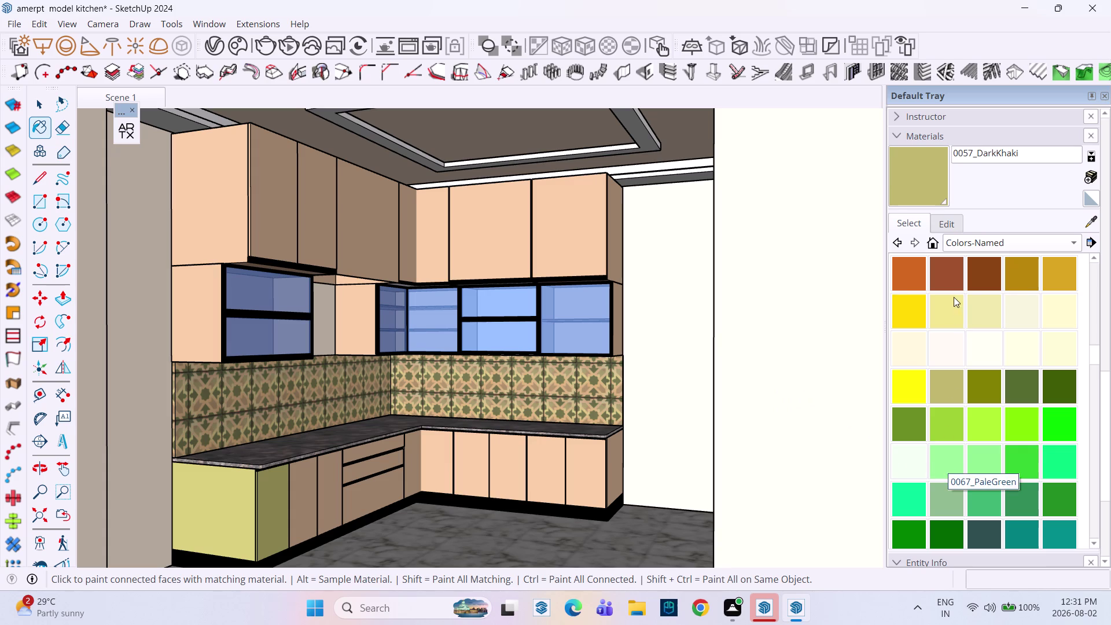
Repaint the left base cabinet doors and drawer fronts sky blue.
scroll(up, 3)
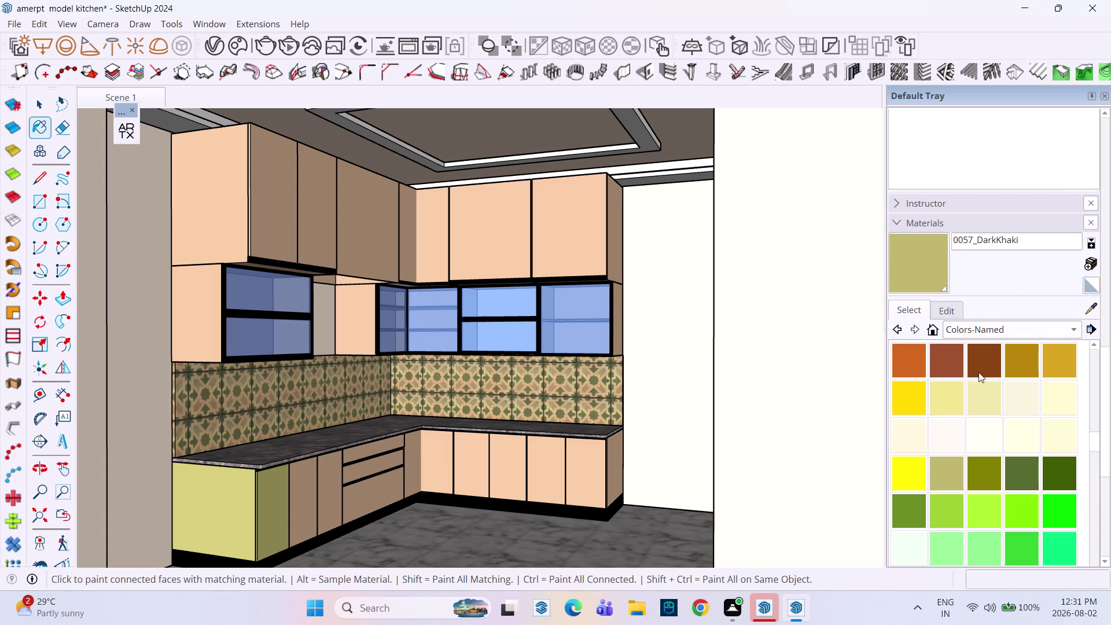
scroll(down, 3)
scroll(down, 3)
scroll(down, 3)
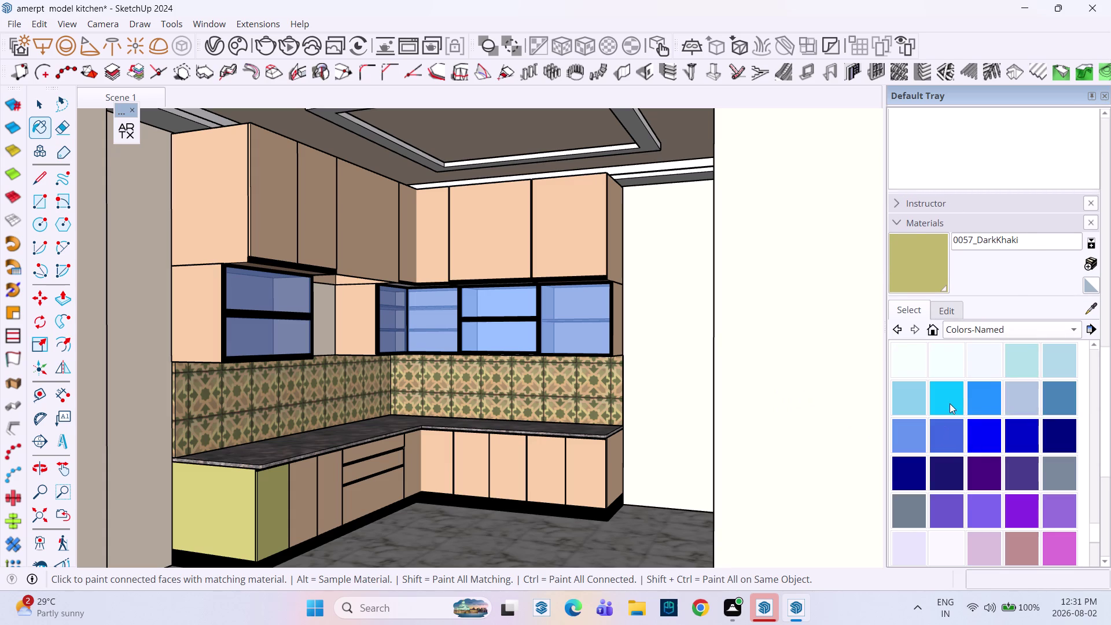
click(910, 395)
click(241, 516)
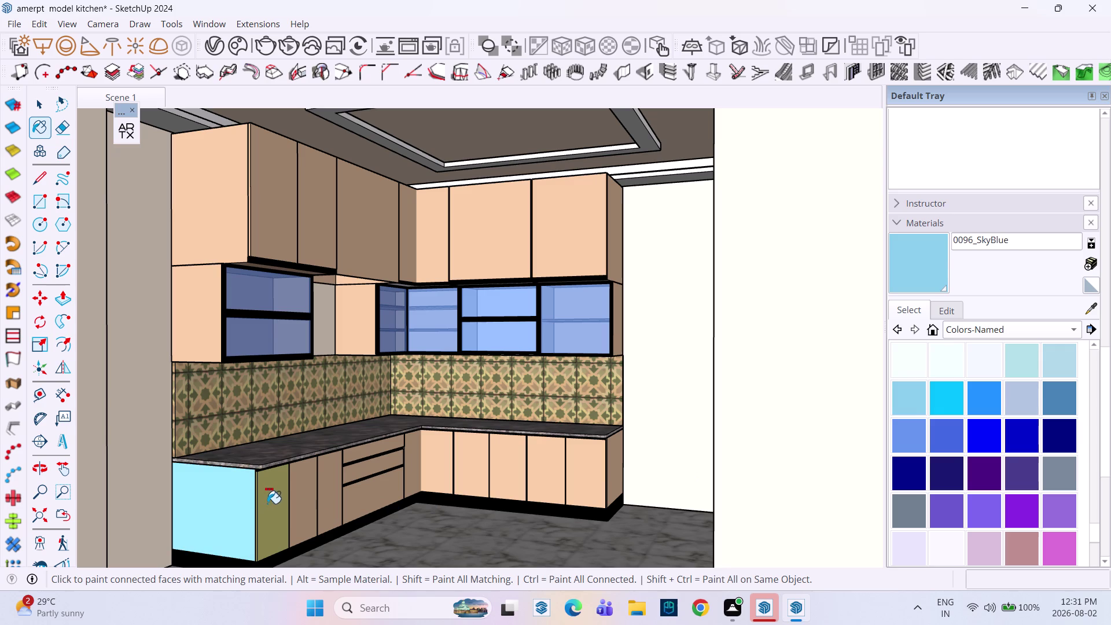
click(268, 503)
click(310, 498)
click(331, 496)
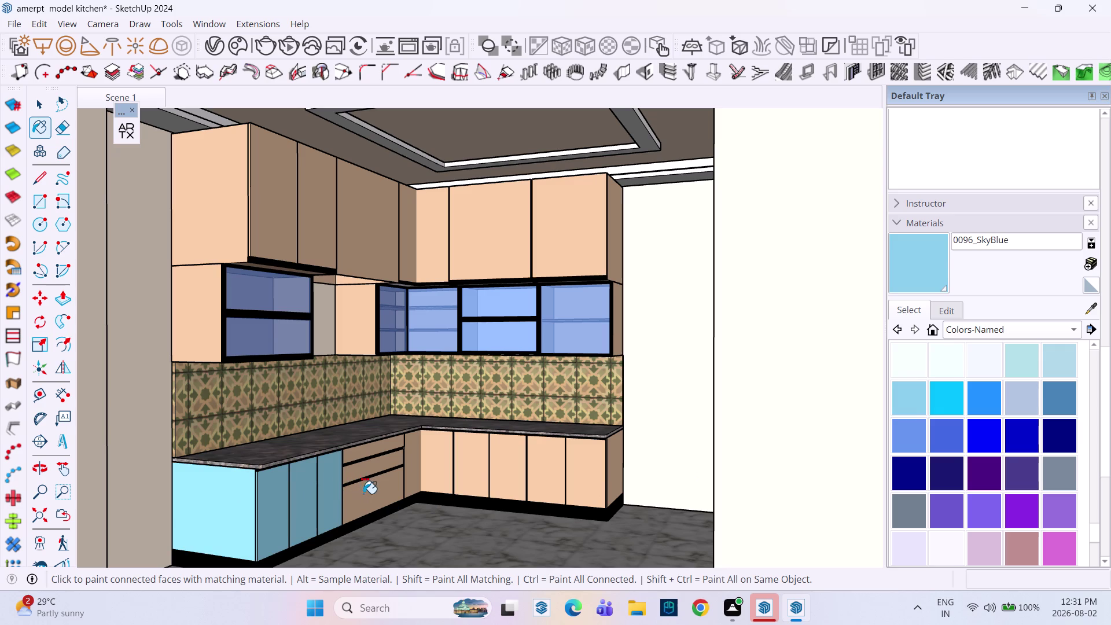
click(363, 493)
Paint two neighbouring base cabinet doors dark blue.
click(902, 479)
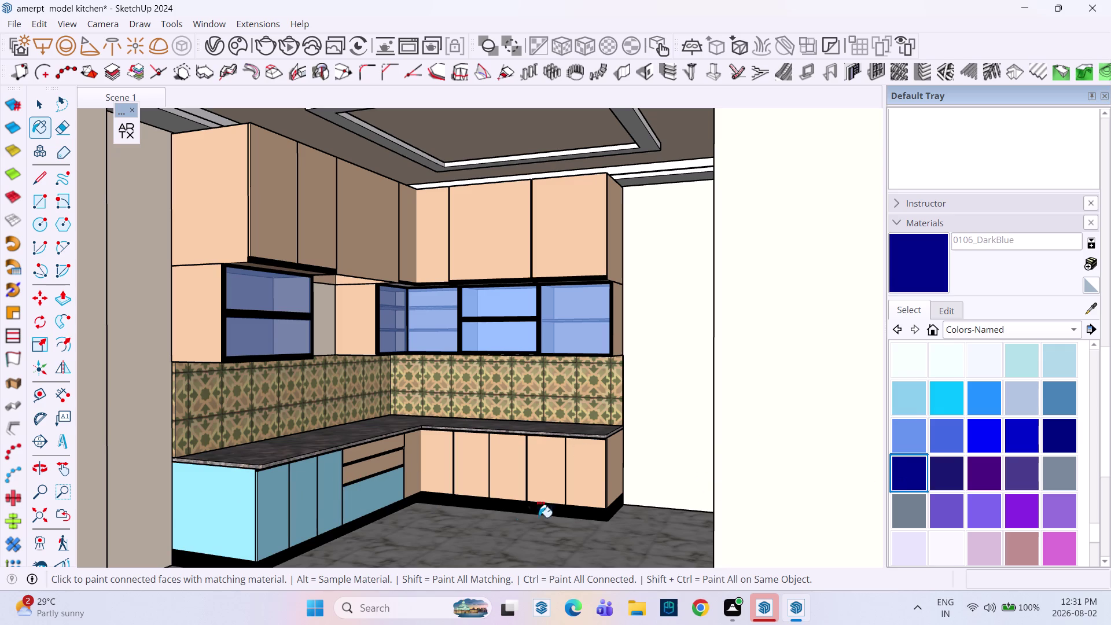
click(296, 506)
click(308, 499)
click(328, 495)
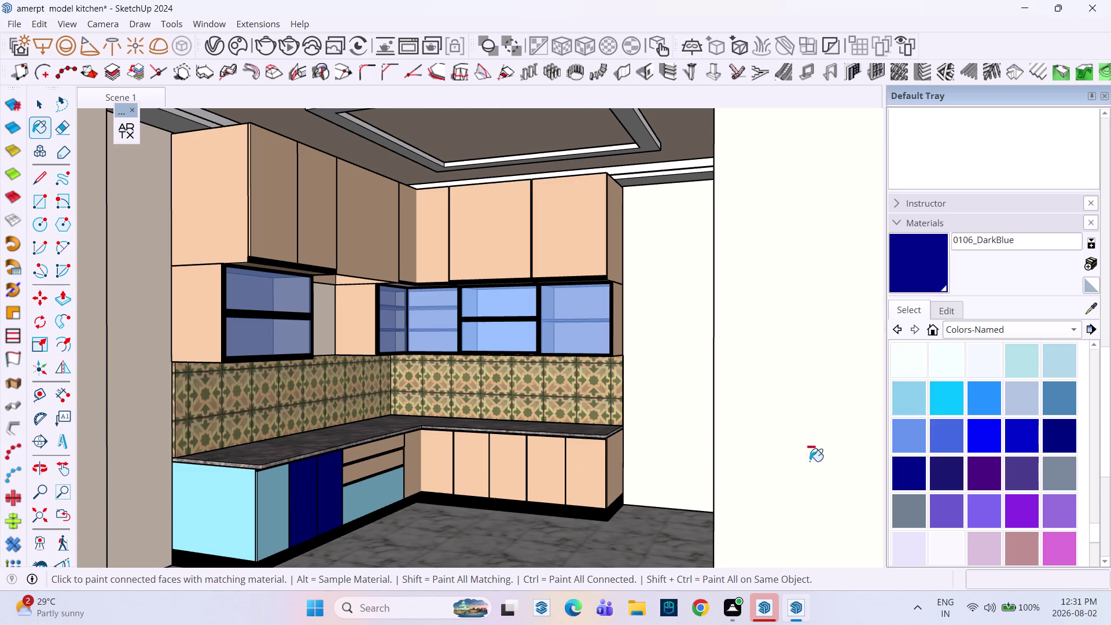
Paint the blue cabinet doors and teal drawers 0132_LightGray.
scroll(down, 3)
scroll(down, 3)
click(940, 504)
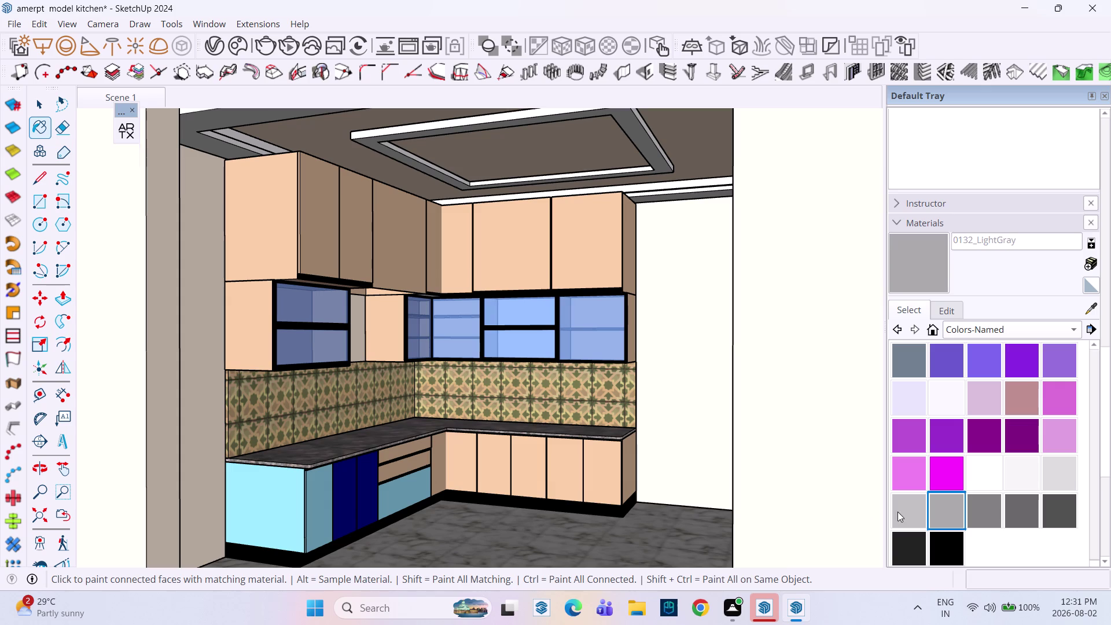
click(282, 504)
click(310, 503)
click(340, 495)
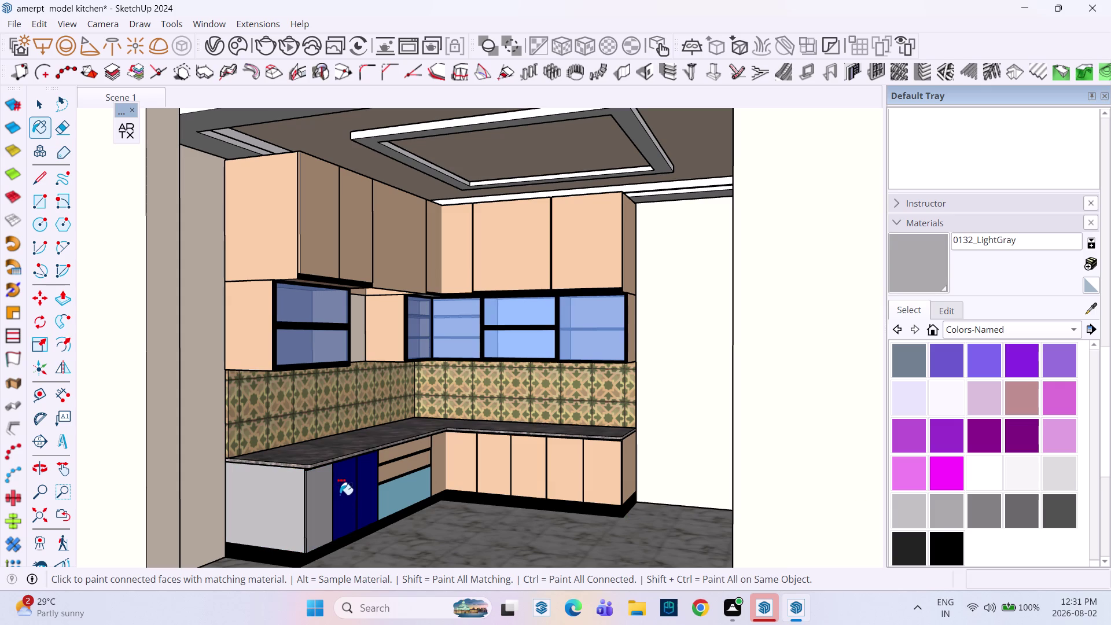
click(365, 489)
scroll(up, 3)
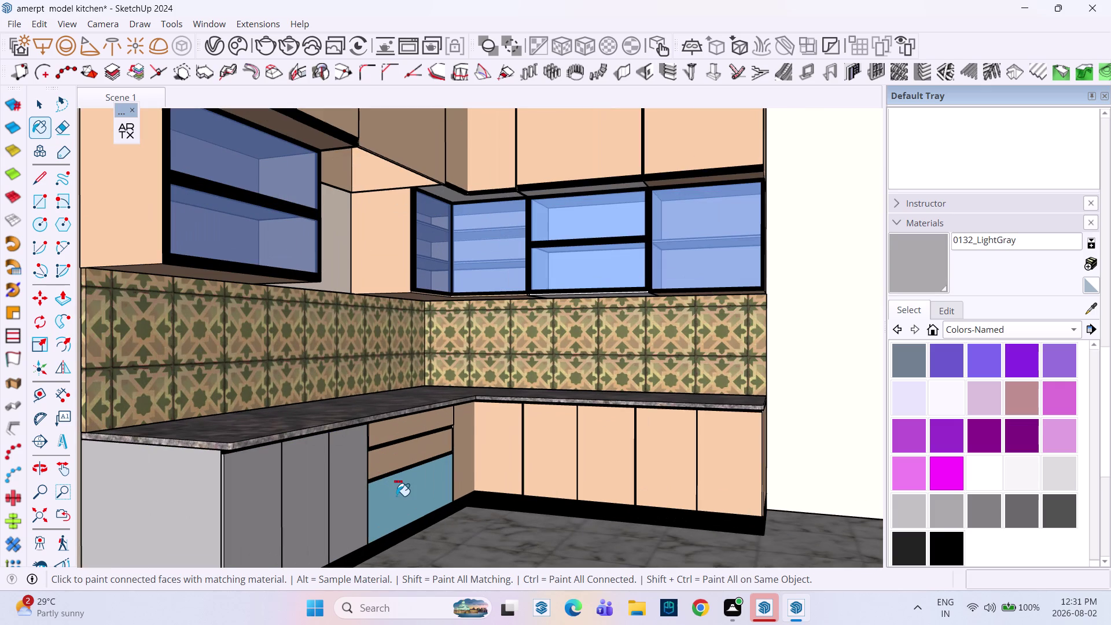
click(397, 496)
click(401, 457)
click(405, 427)
Orbit around the gray lower cabinets and open the material category list.
middle_drag(437, 468, 338, 401)
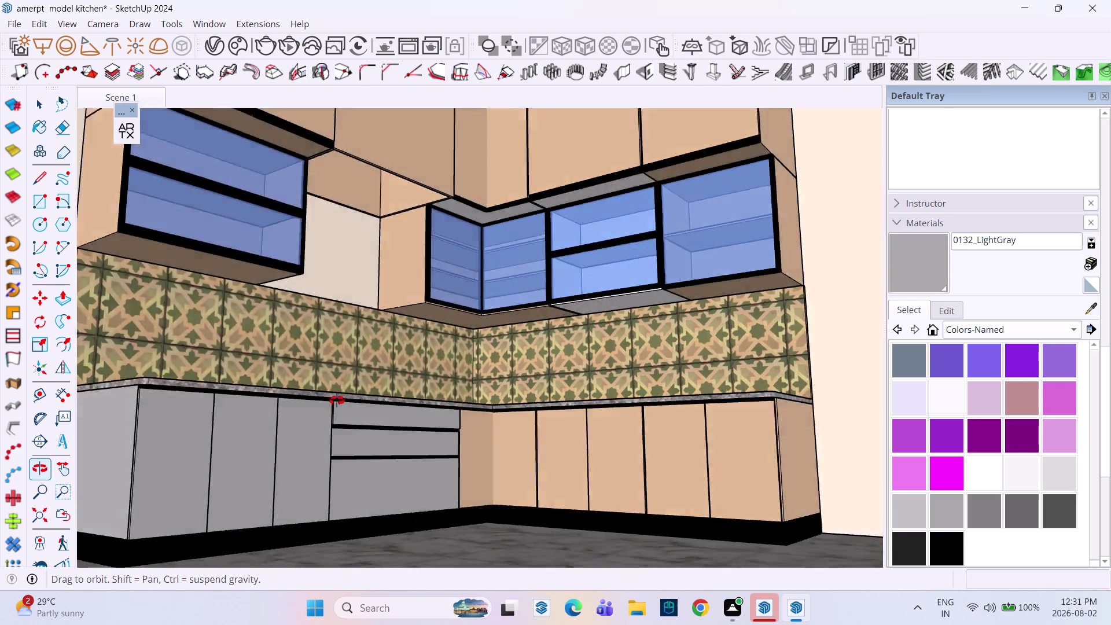
middle_drag(337, 401, 358, 421)
scroll(up, 3)
scroll(down, 3)
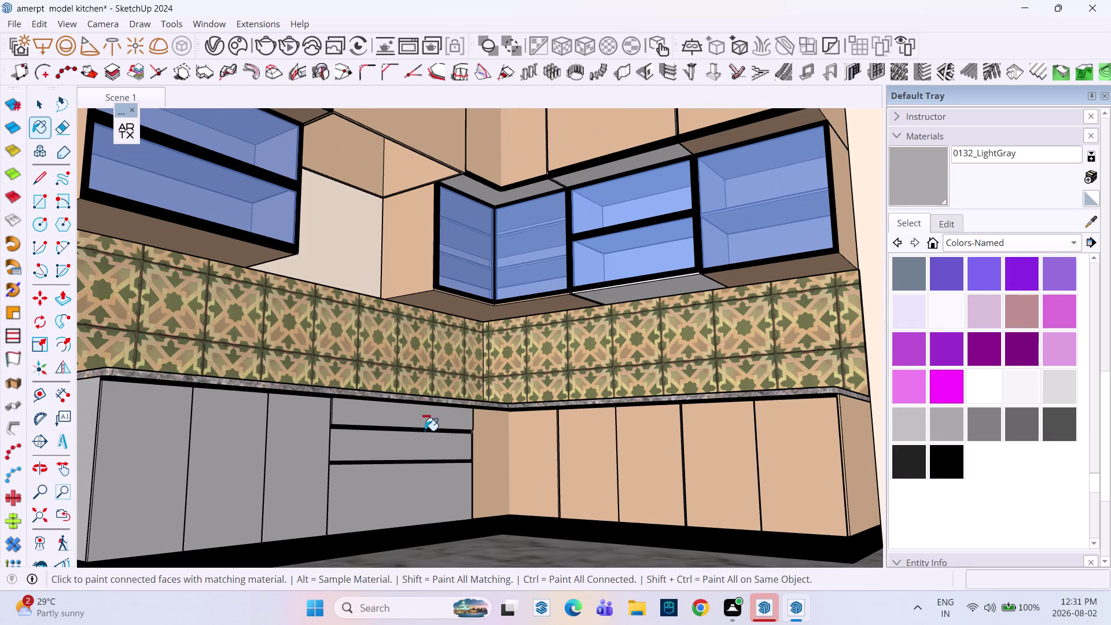
middle_drag(442, 452, 458, 471)
middle_click(458, 471)
scroll(up, 3)
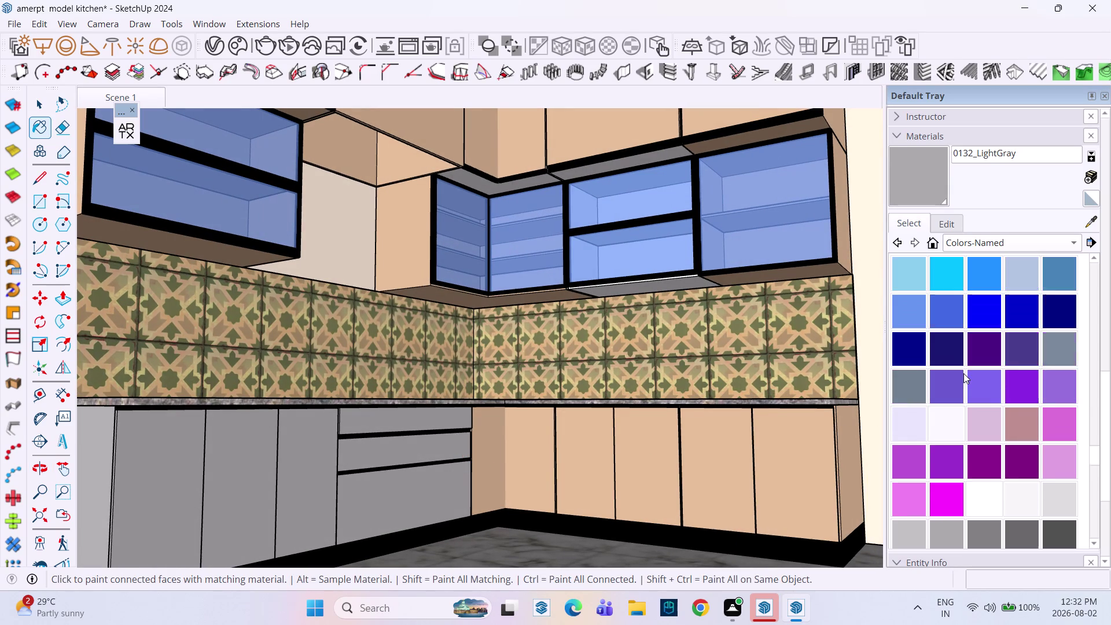
scroll(up, 3)
scroll(up, 3)
scroll(up, 3)
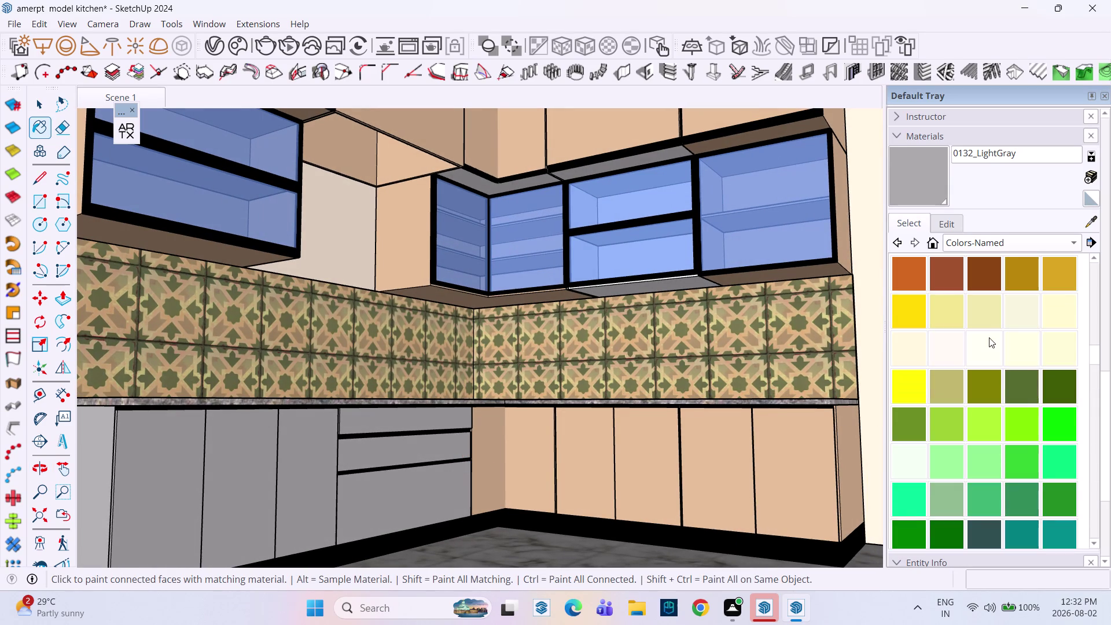
click(1011, 238)
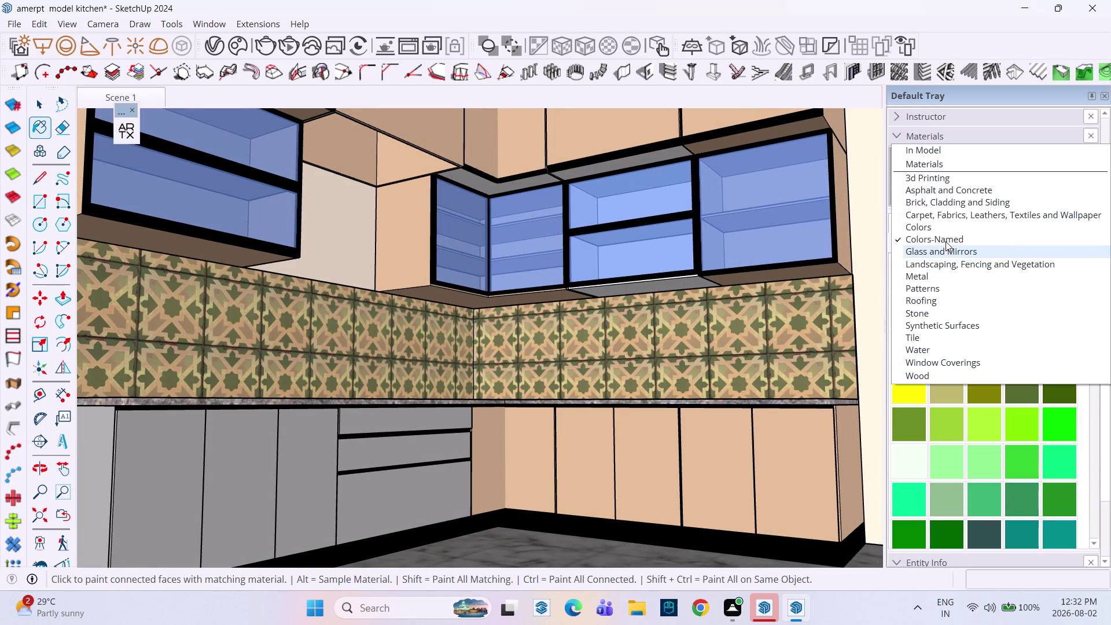
Pick Color C01 from the Colors category and paint the right-hand base cabinet doors.
click(943, 227)
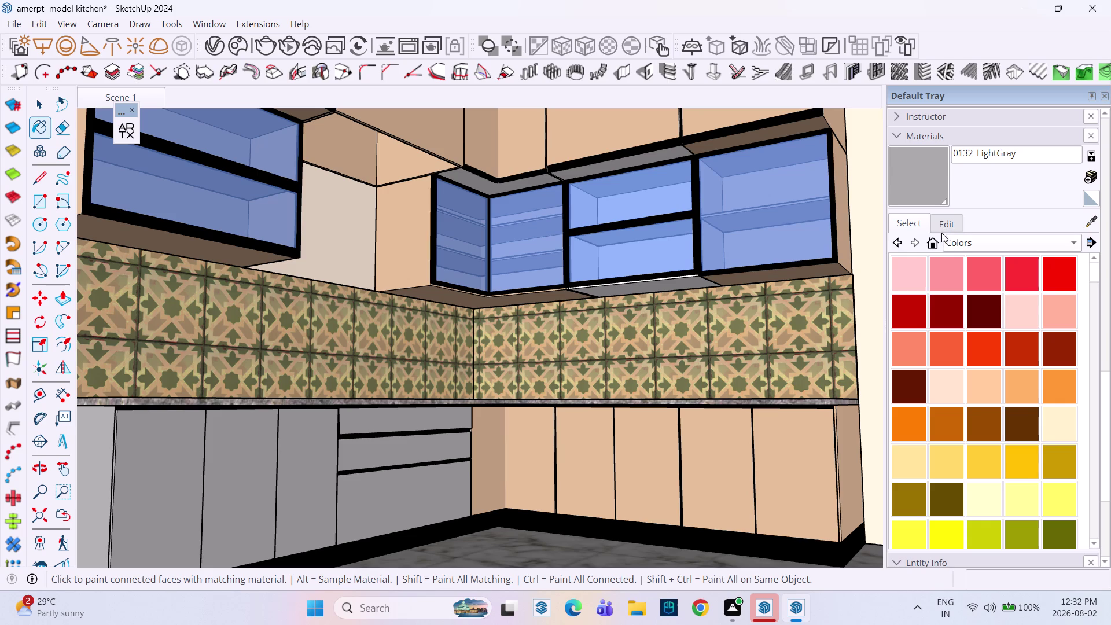
click(953, 389)
click(798, 483)
click(731, 484)
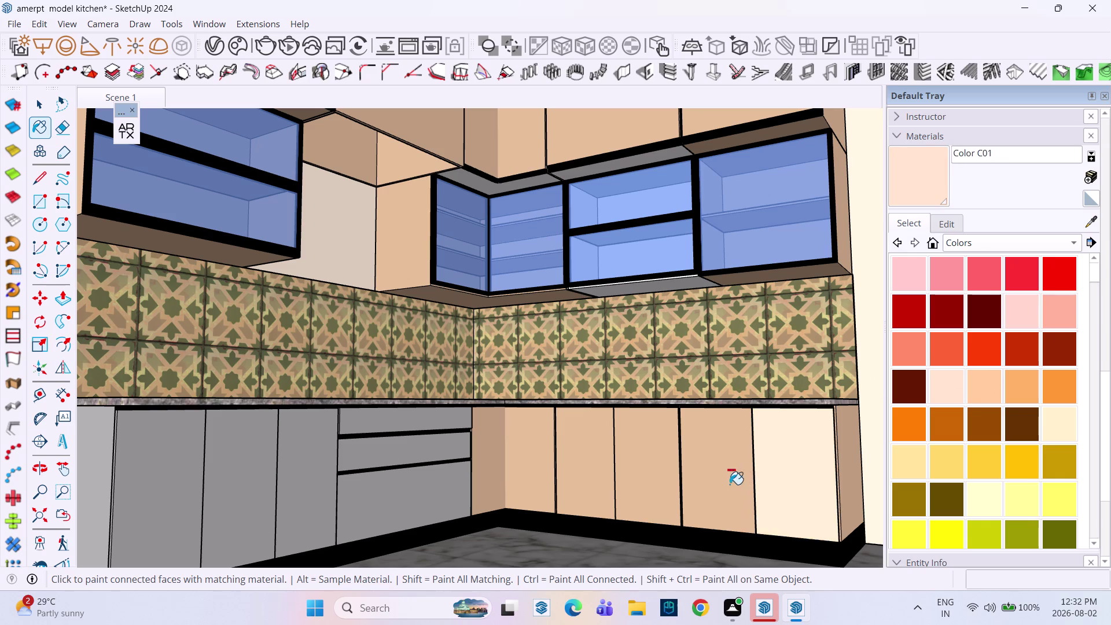
click(641, 477)
click(603, 470)
click(519, 467)
click(409, 495)
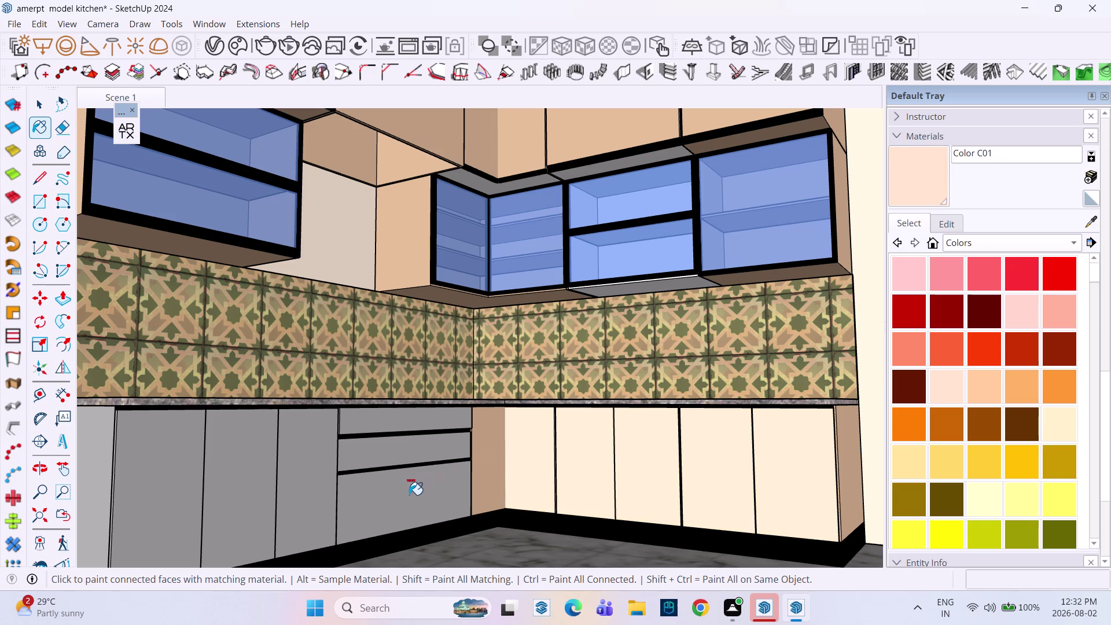
Paint the gray drawers, left base cabinets and end base panel pale peach.
click(393, 458)
click(393, 426)
click(486, 446)
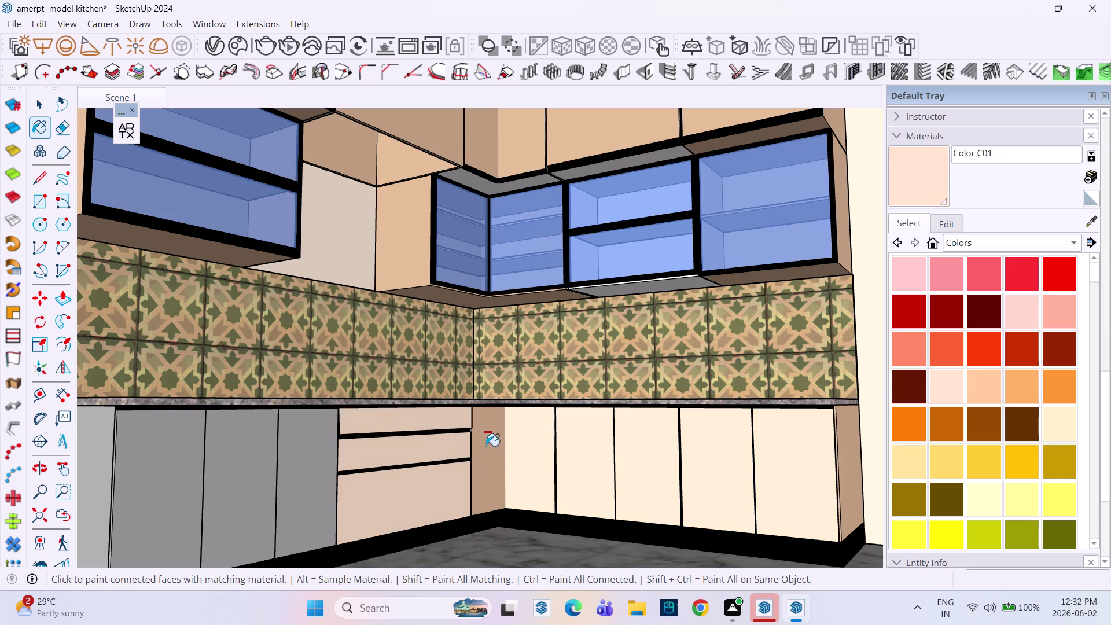
click(306, 499)
click(254, 494)
click(187, 502)
scroll(down, 3)
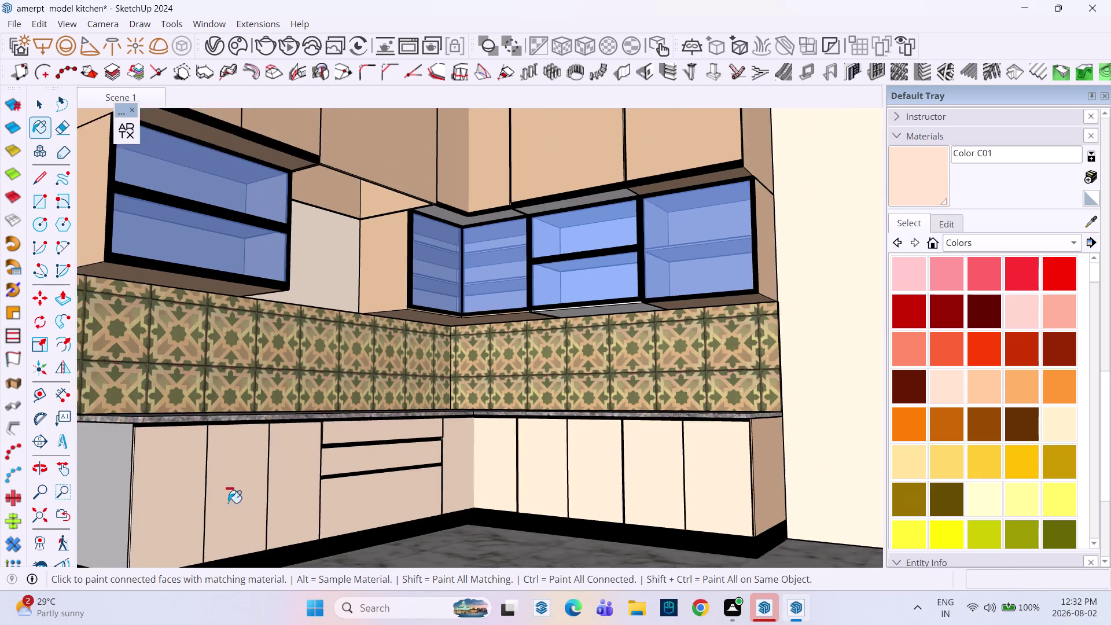
scroll(down, 3)
click(145, 501)
Orbit around the kitchen to inspect the corner base cabinets and drawers.
middle_drag(313, 471, 365, 451)
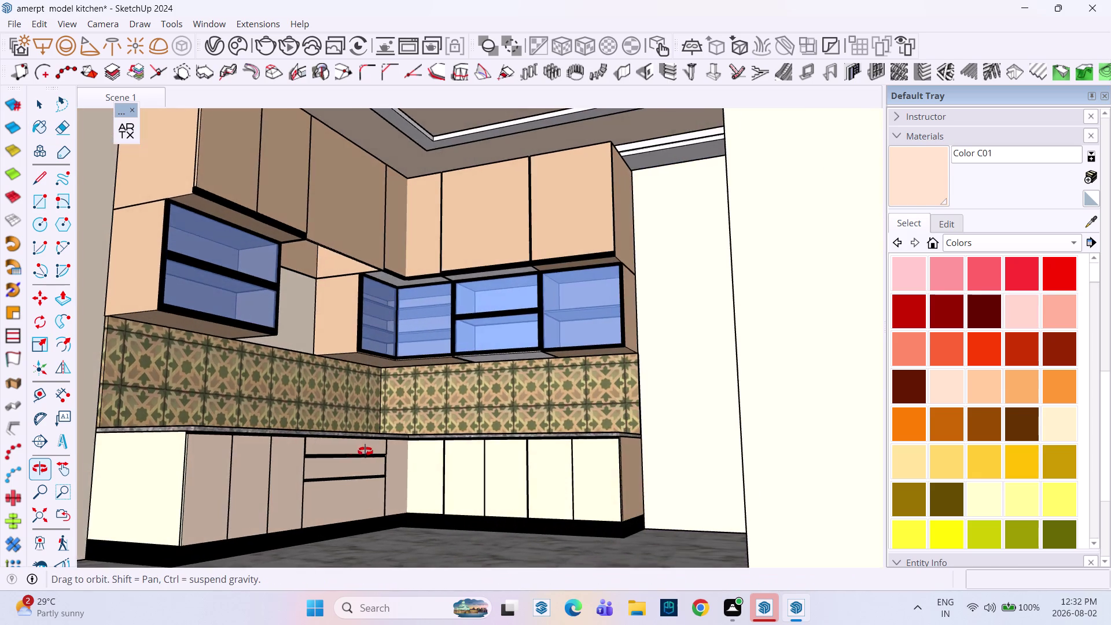
middle_drag(365, 451, 376, 476)
scroll(up, 3)
middle_drag(437, 463, 375, 438)
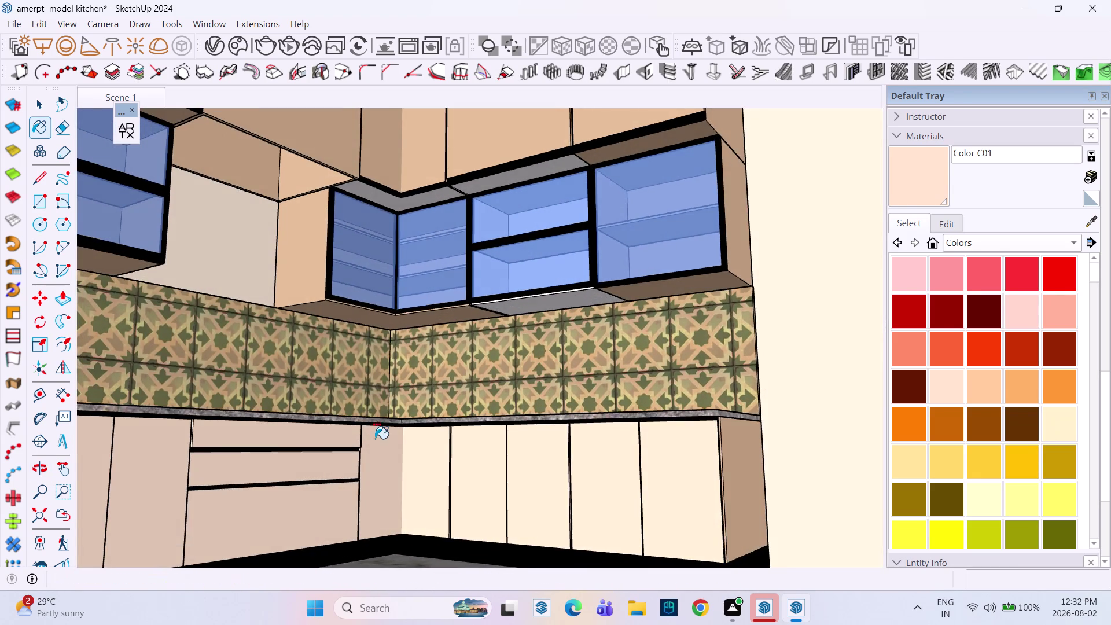
scroll(down, 3)
middle_click(409, 419)
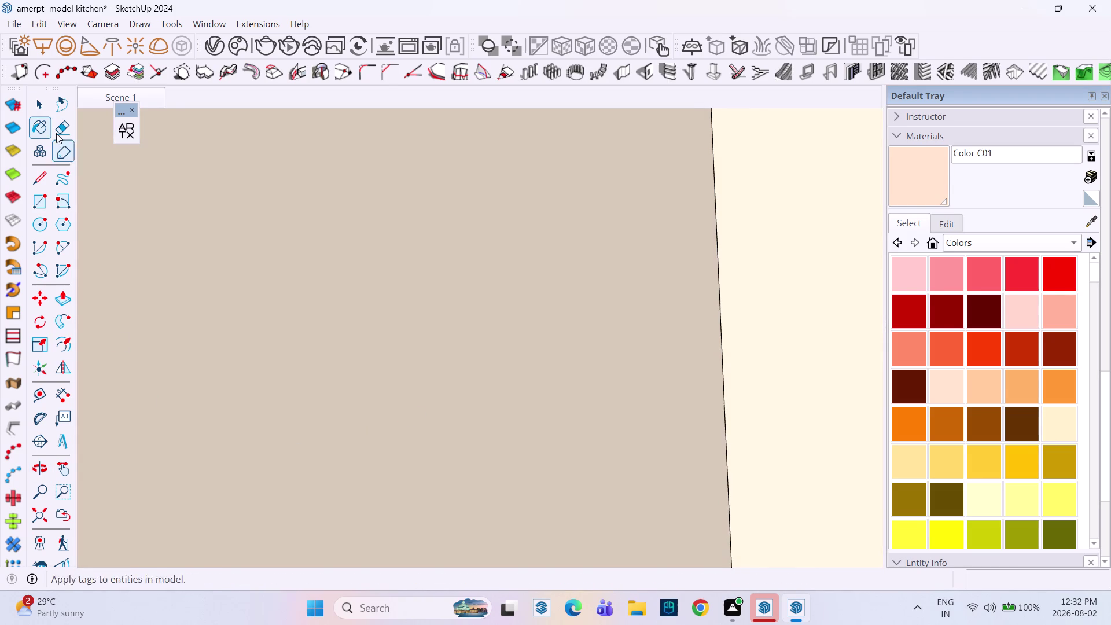
click(98, 102)
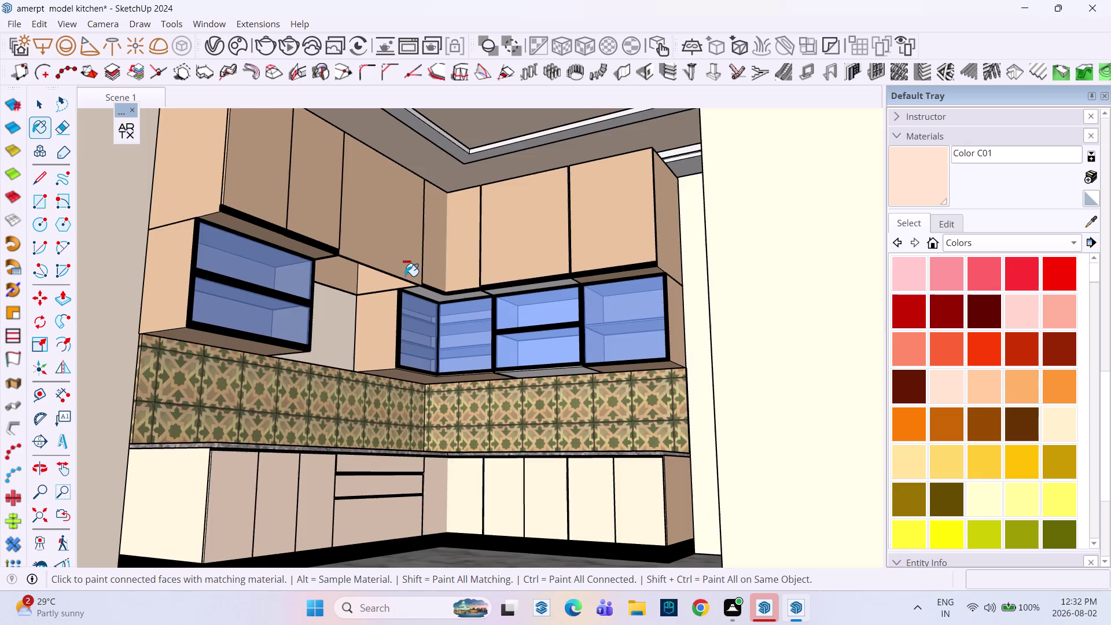
middle_drag(544, 410, 485, 448)
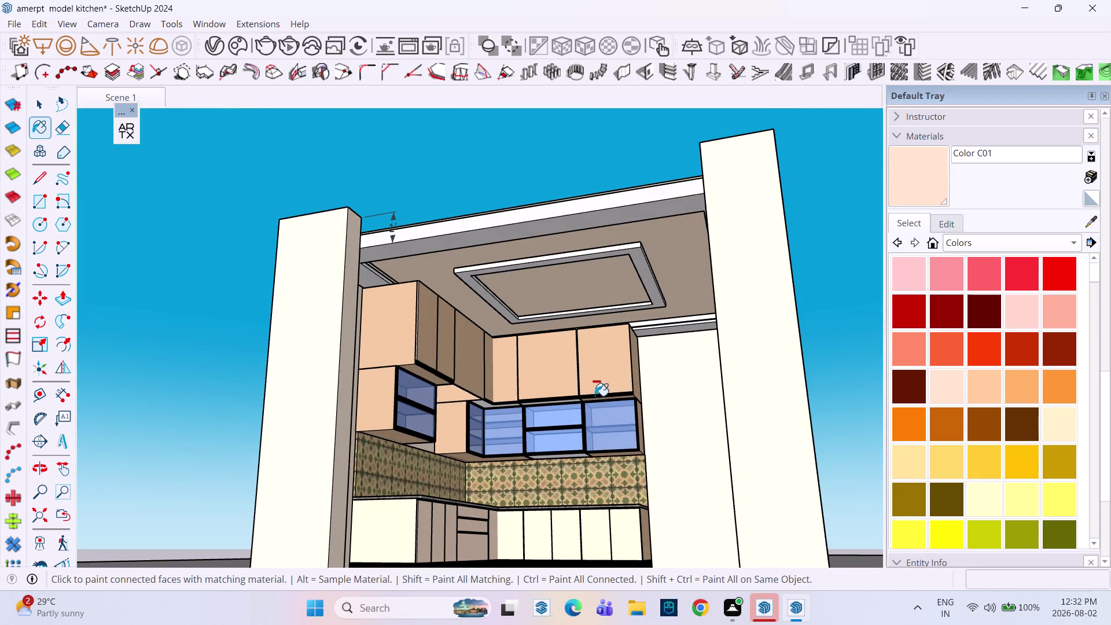
scroll(up, 3)
middle_drag(517, 401, 499, 327)
middle_drag(497, 343, 495, 390)
middle_drag(500, 392, 489, 325)
middle_drag(523, 344, 438, 369)
scroll(up, 3)
middle_drag(493, 328, 572, 238)
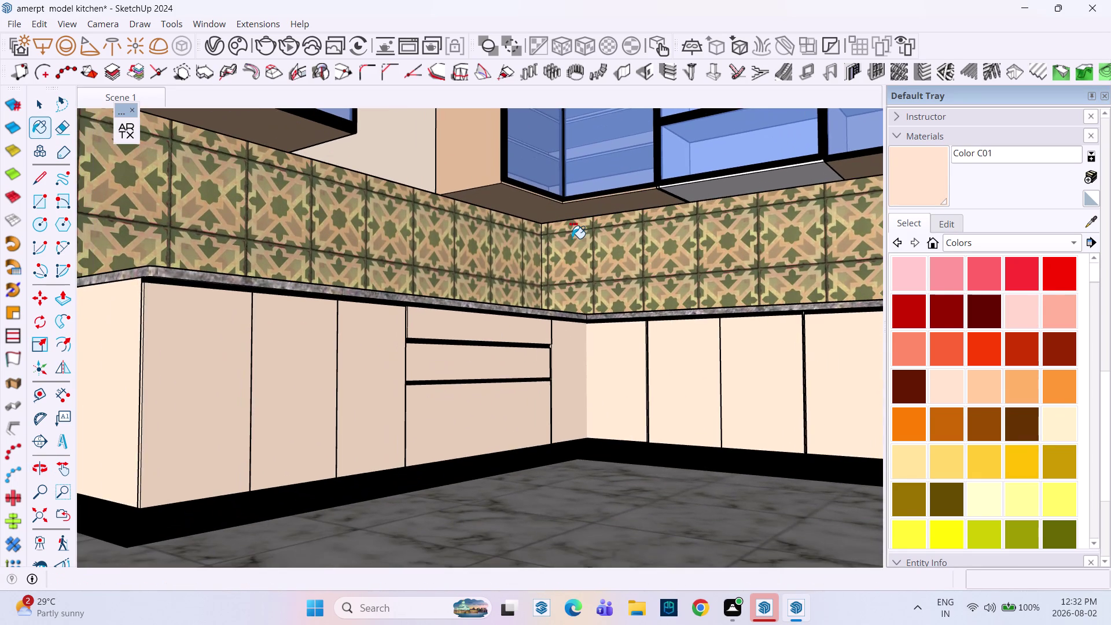
scroll(down, 3)
middle_drag(573, 266, 573, 309)
scroll(down, 3)
middle_drag(573, 296, 547, 334)
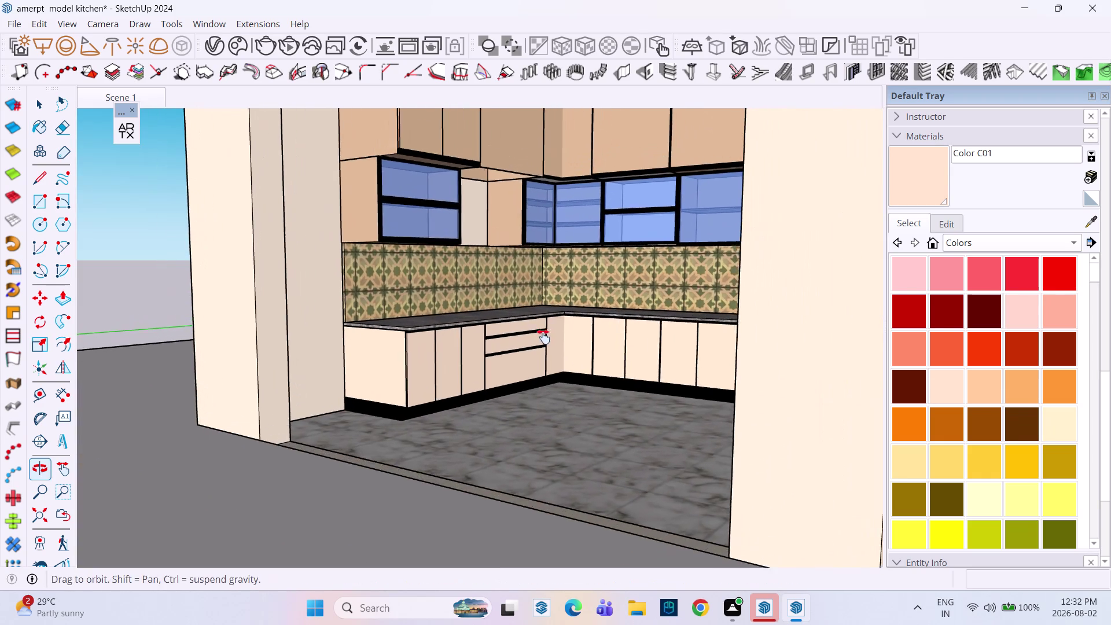
middle_drag(547, 333, 543, 337)
scroll(up, 3)
scroll(up, 3)
middle_drag(559, 356, 578, 305)
scroll(up, 3)
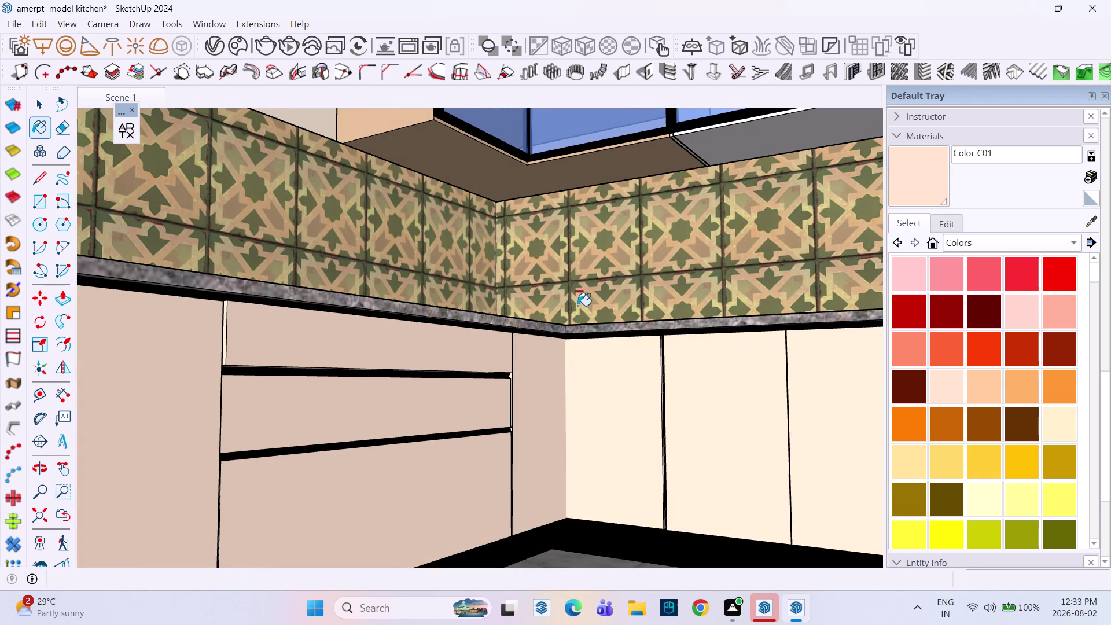
click(985, 241)
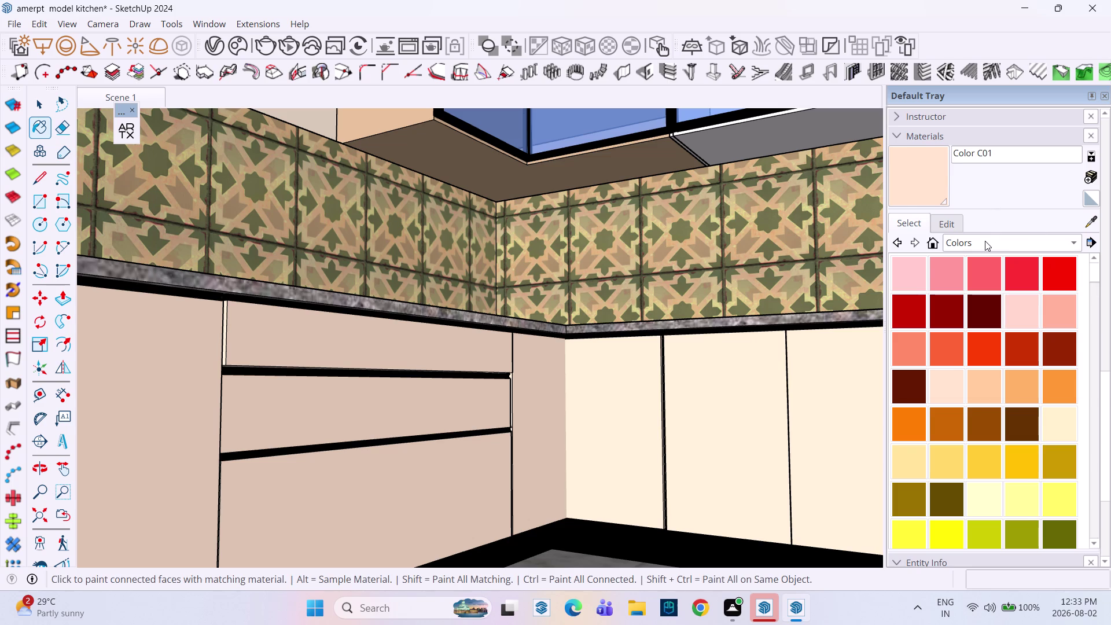
click(934, 388)
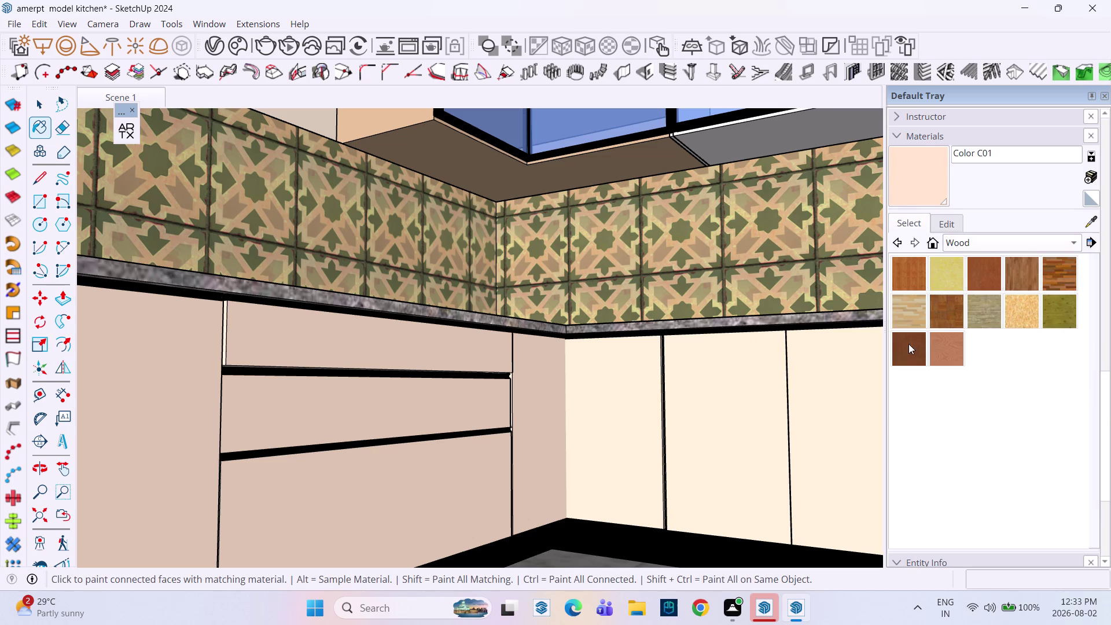
click(944, 345)
click(828, 386)
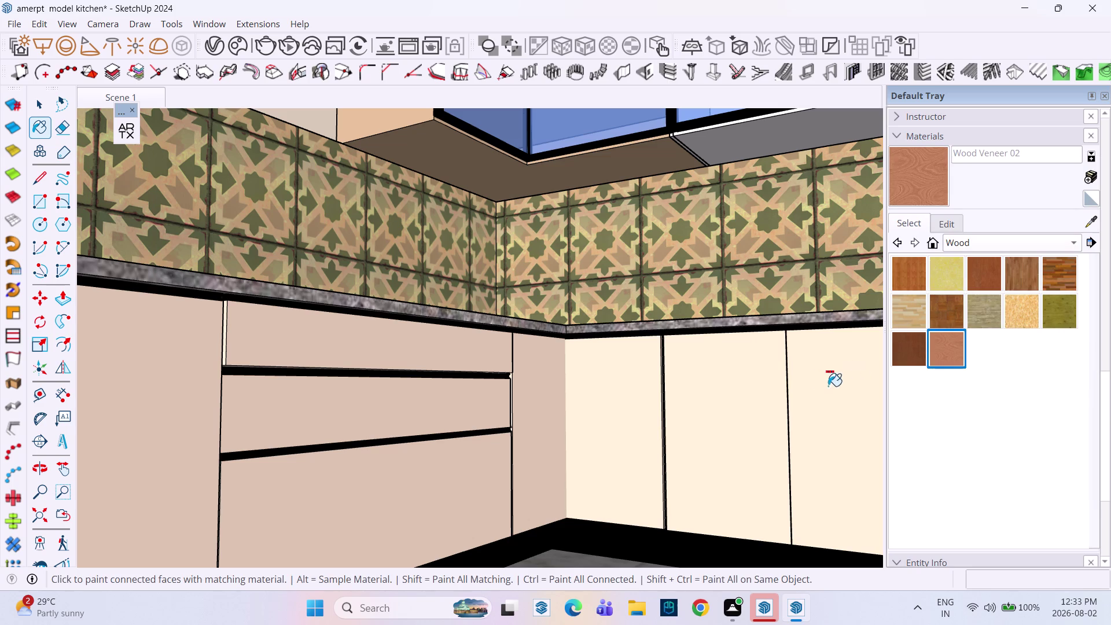
click(748, 386)
click(631, 394)
click(416, 457)
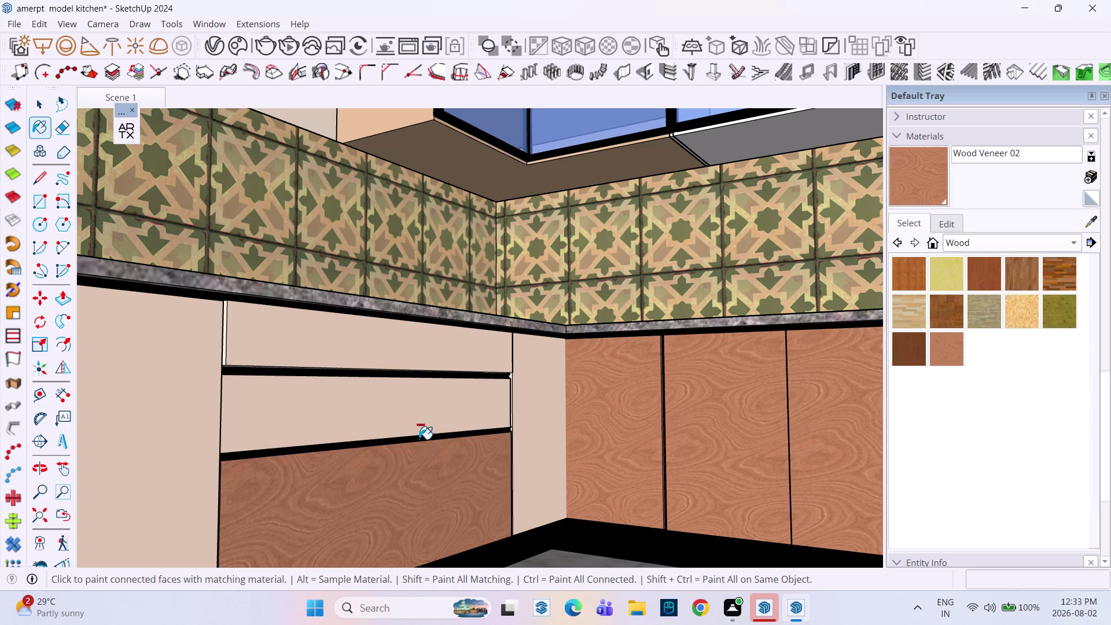
click(420, 405)
click(414, 353)
click(542, 396)
scroll(down, 3)
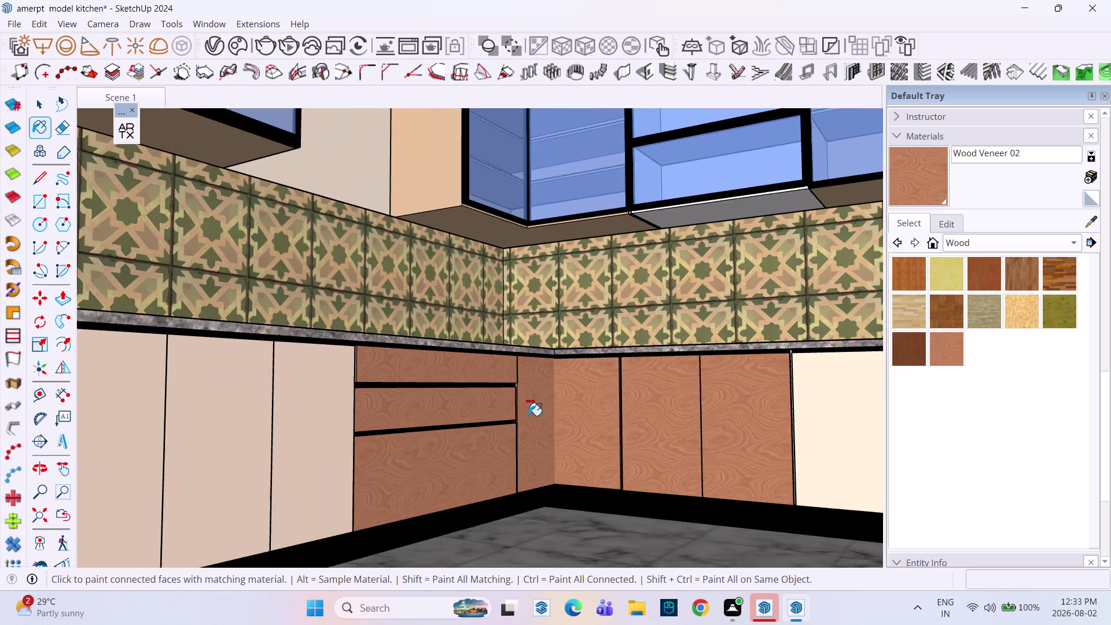
scroll(down, 3)
click(414, 428)
click(347, 437)
click(301, 445)
click(253, 434)
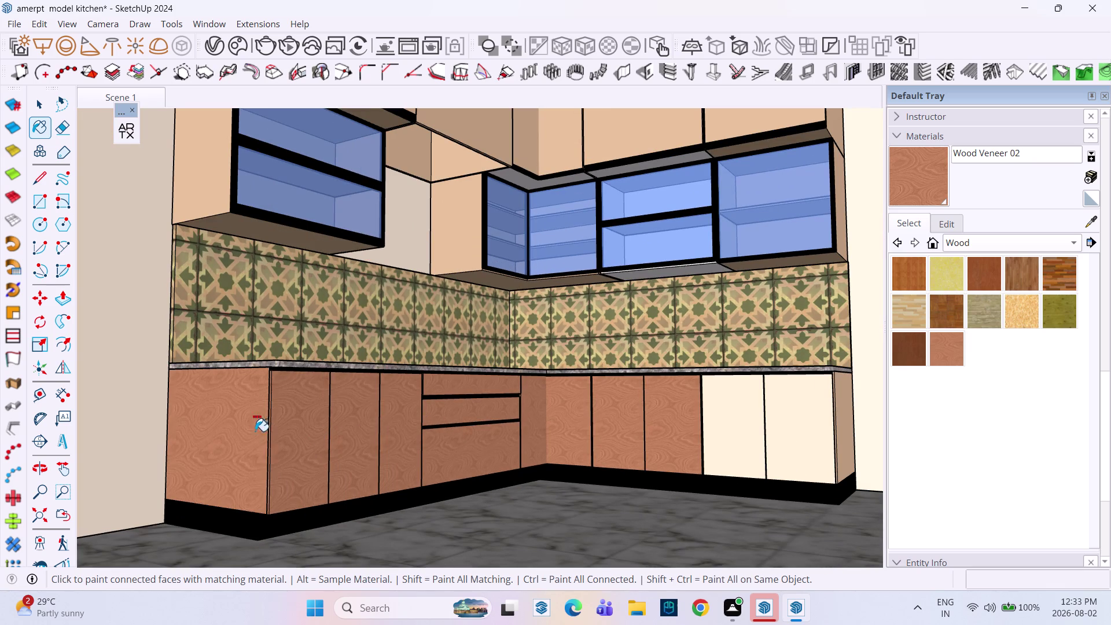
click(717, 422)
click(798, 444)
scroll(down, 3)
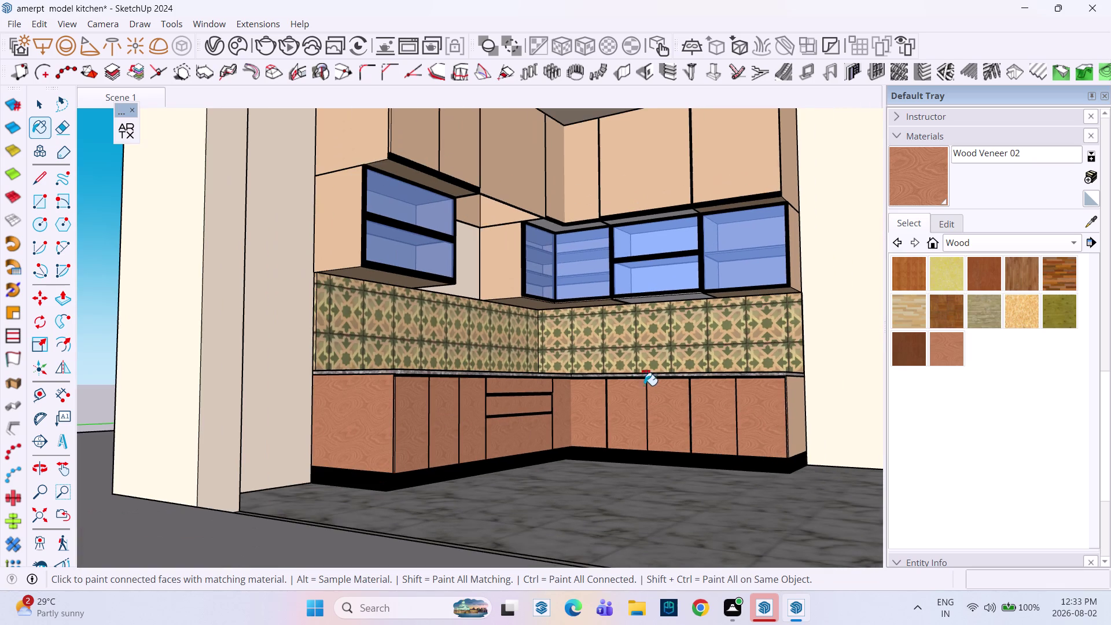
middle_drag(597, 340, 585, 395)
click(710, 241)
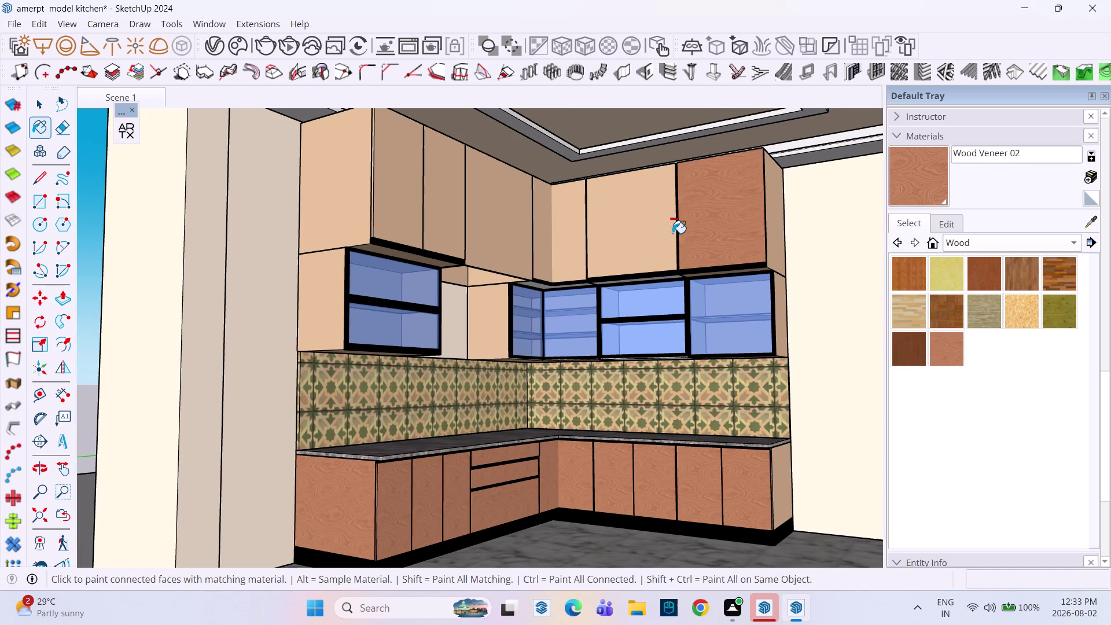
click(644, 232)
click(569, 233)
click(496, 227)
click(540, 220)
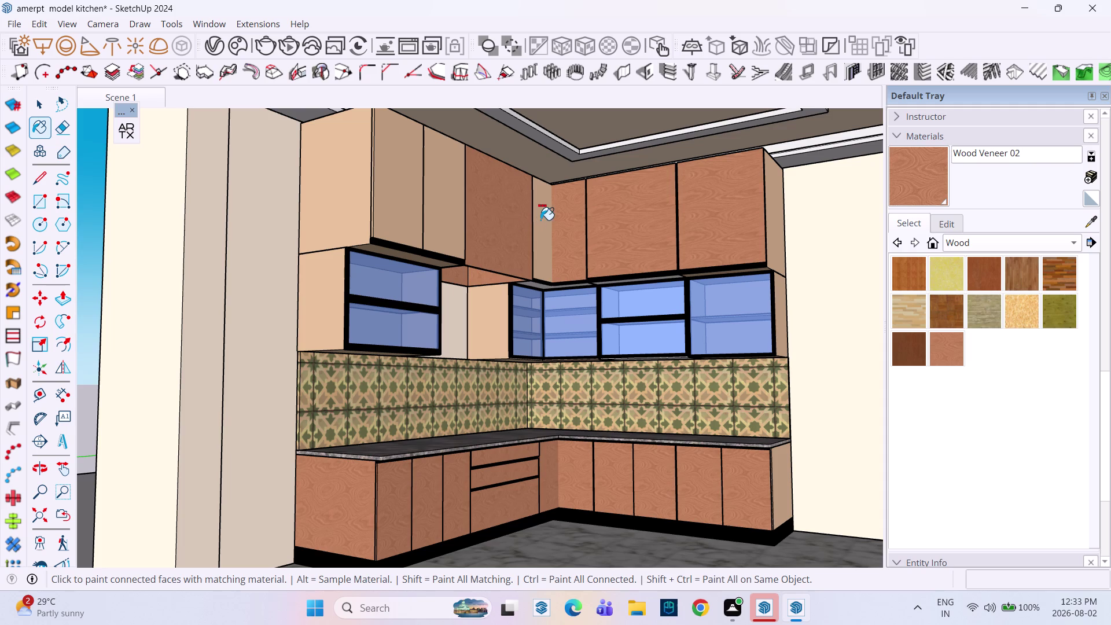
click(439, 211)
click(400, 208)
click(337, 216)
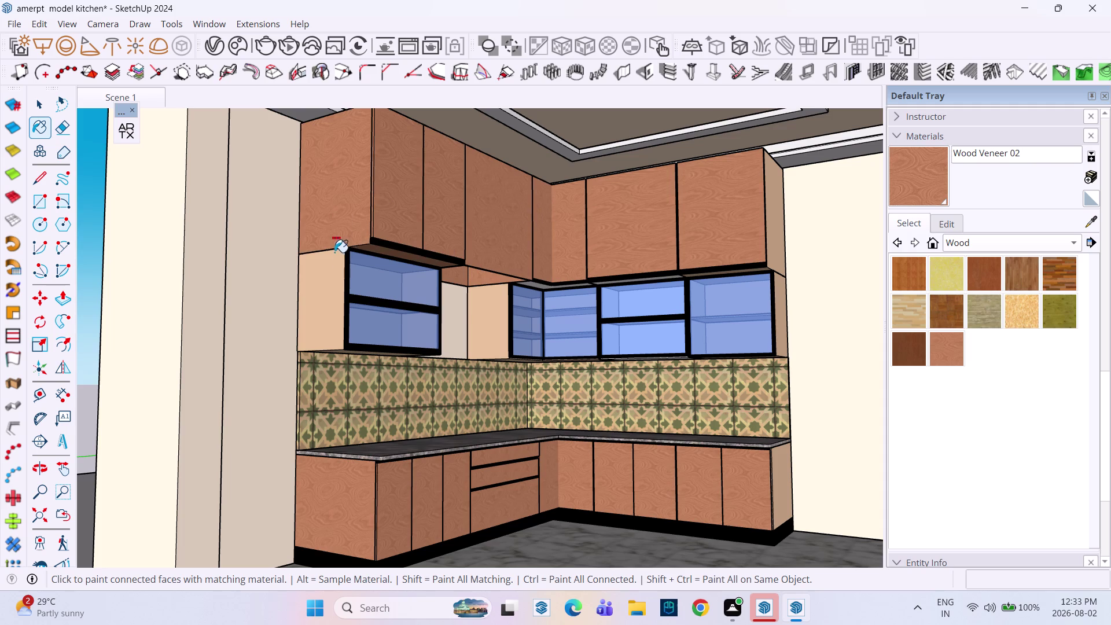
drag(336, 272, 338, 278)
click(489, 326)
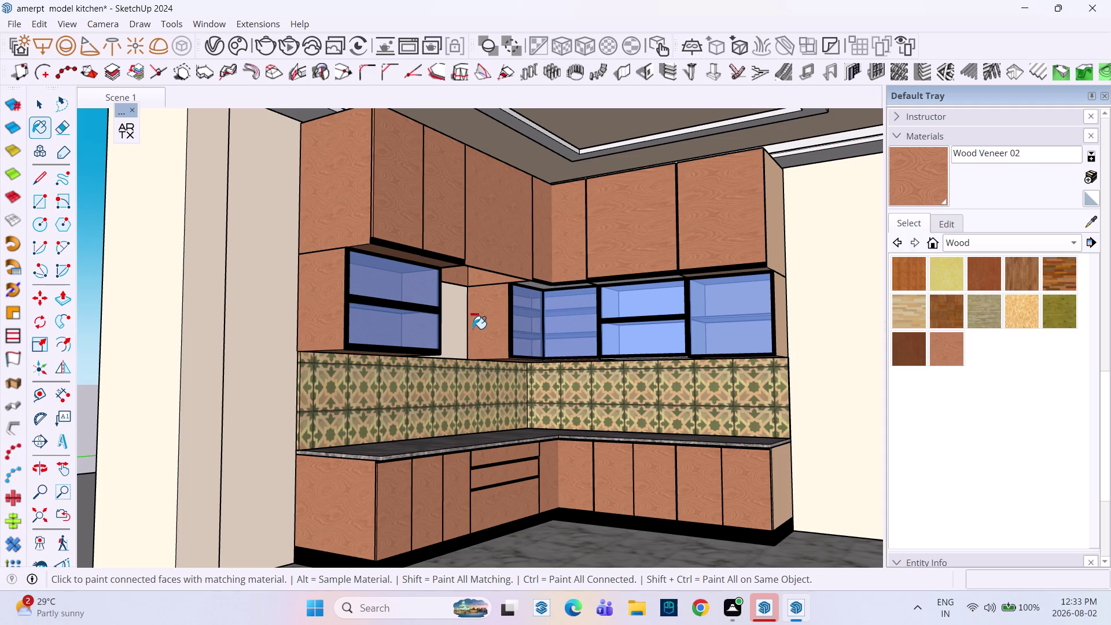
click(787, 311)
click(785, 240)
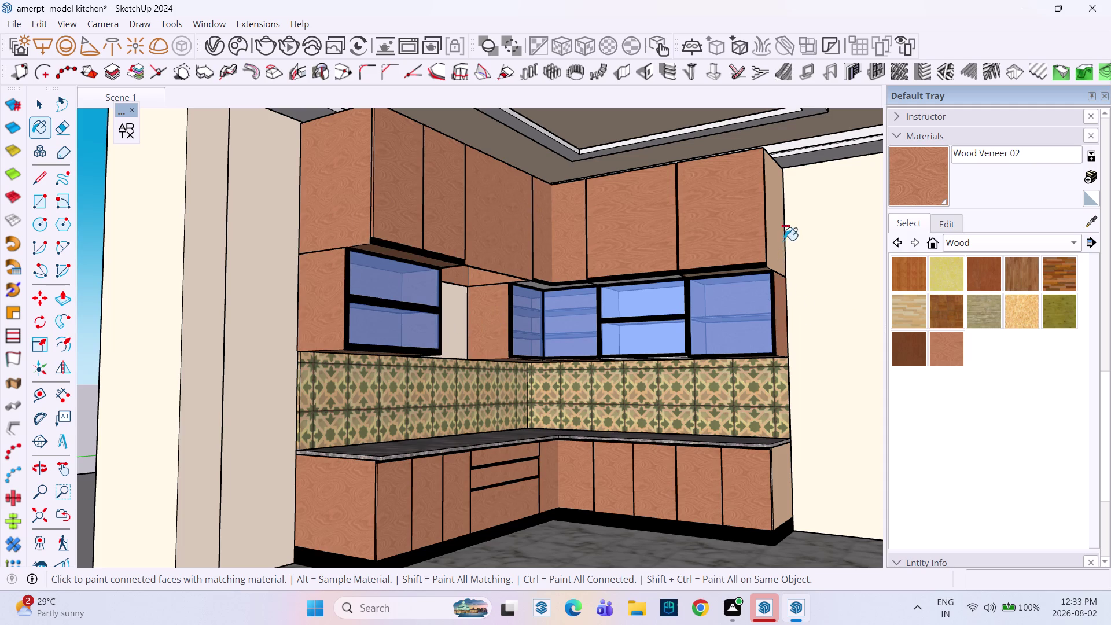
click(774, 480)
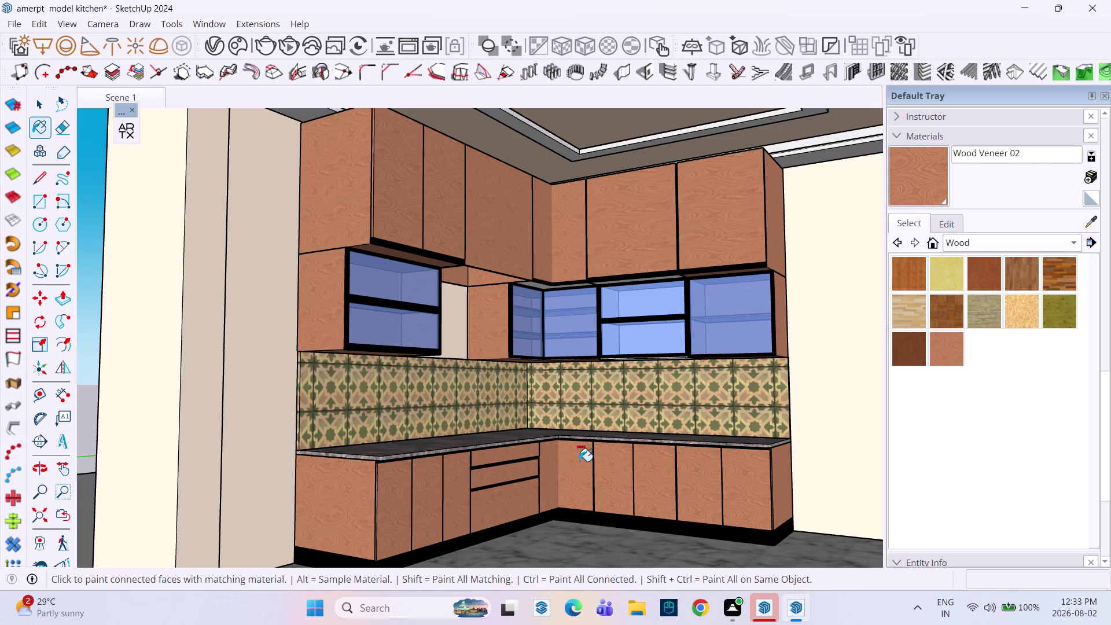
middle_drag(567, 430, 538, 403)
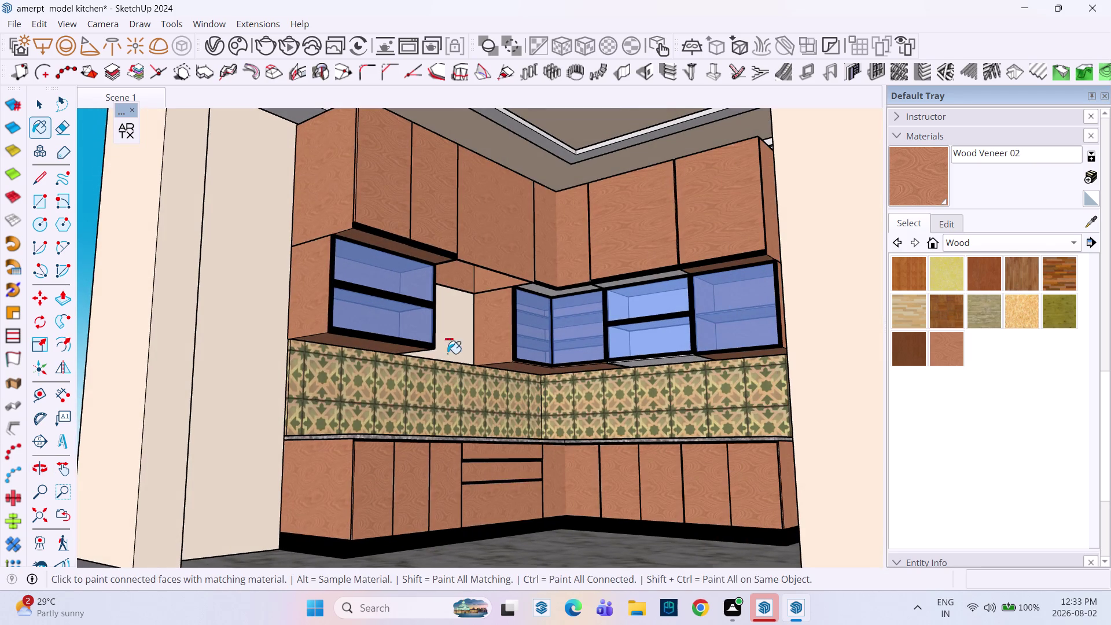
scroll(up, 3)
middle_drag(467, 388, 514, 471)
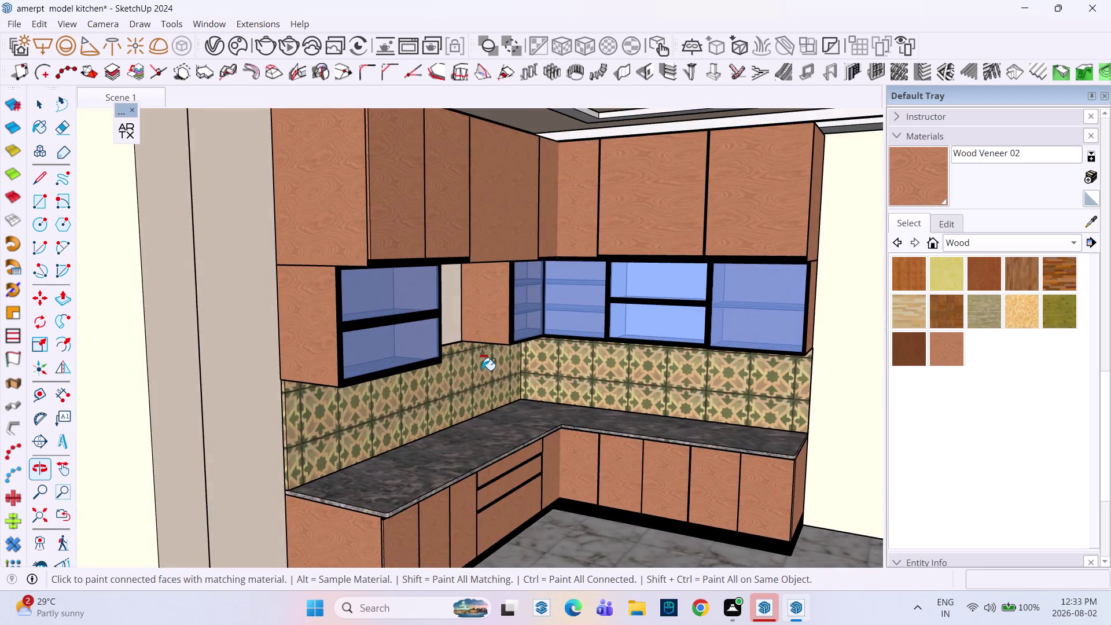
scroll(up, 3)
middle_drag(436, 323, 339, 336)
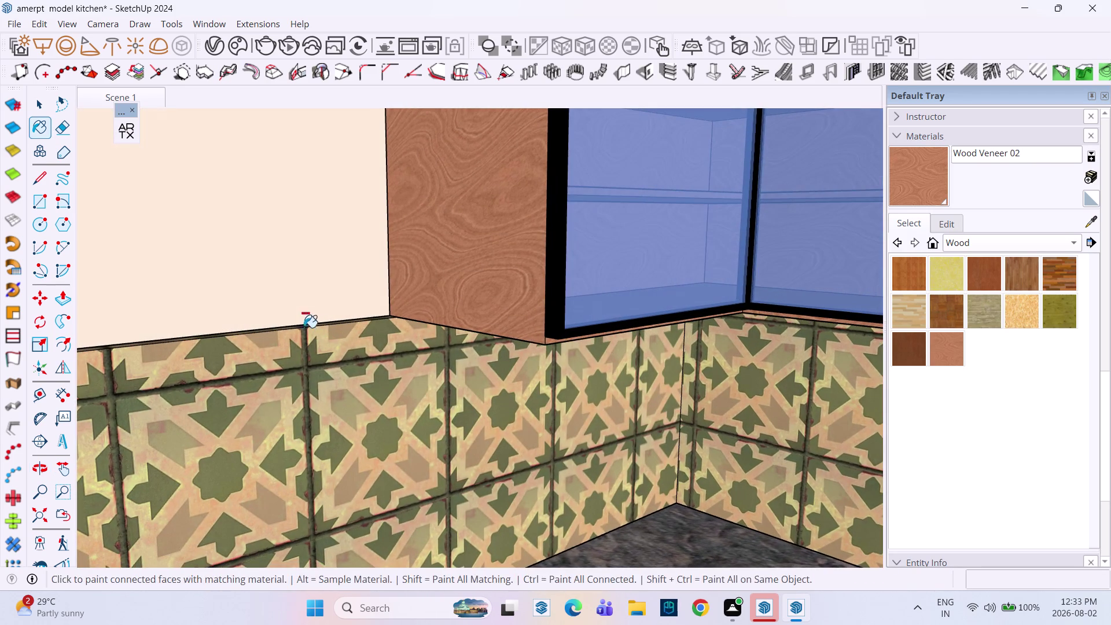
middle_drag(295, 295, 467, 282)
middle_drag(367, 278, 279, 289)
scroll(down, 3)
middle_drag(183, 272, 405, 253)
middle_drag(308, 264, 215, 278)
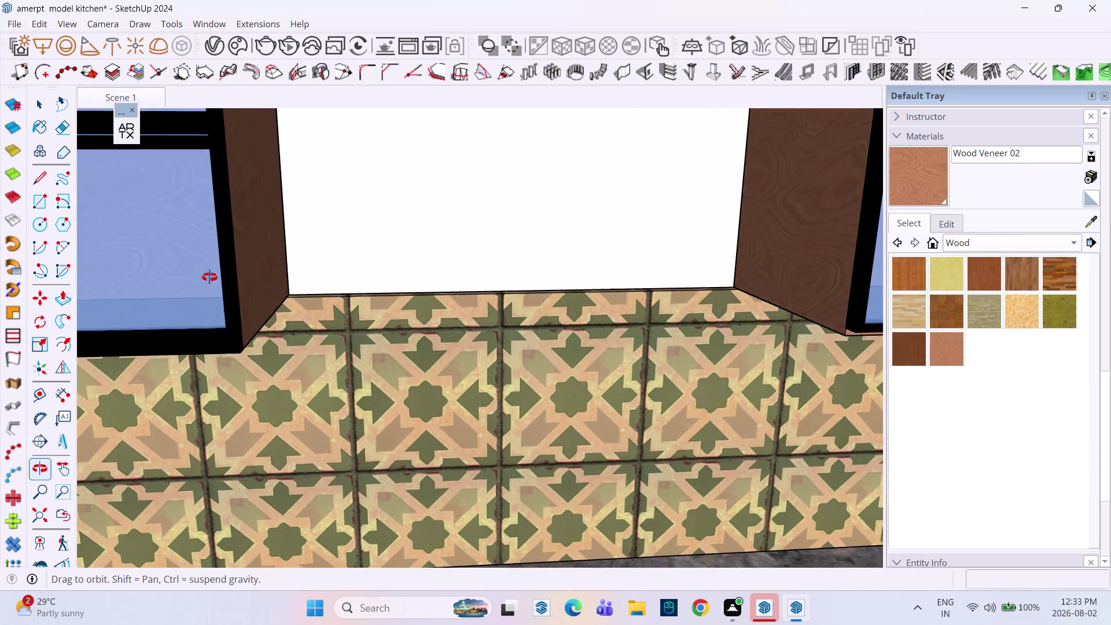
middle_drag(216, 278, 501, 245)
scroll(down, 3)
scroll(down, 3)
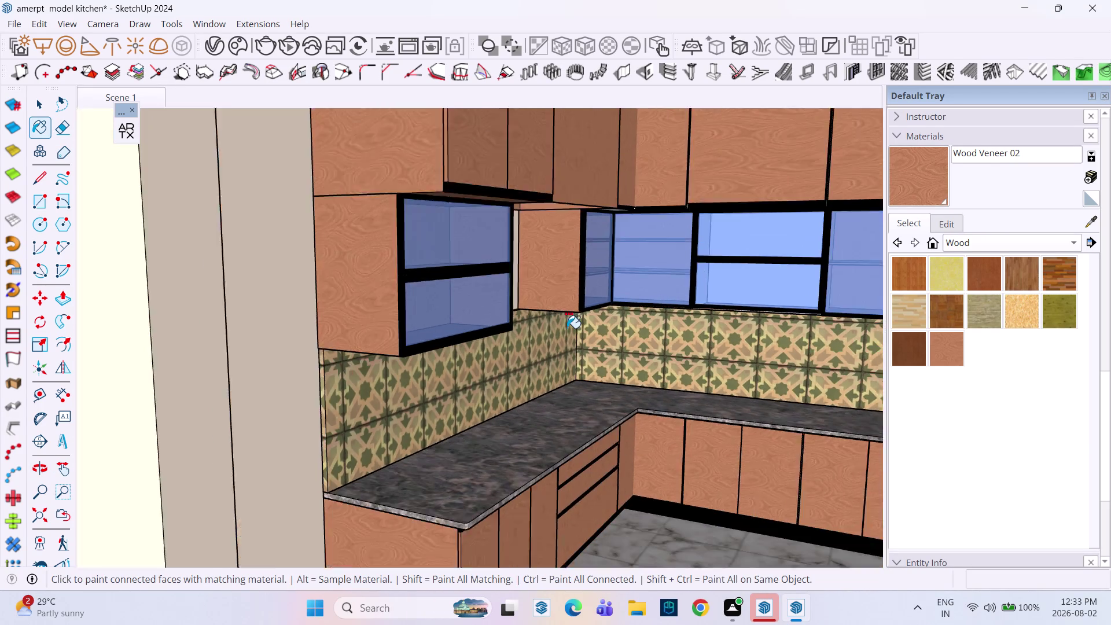
scroll(down, 3)
scroll(down, 3)
middle_drag(566, 327, 463, 269)
middle_drag(522, 307, 566, 272)
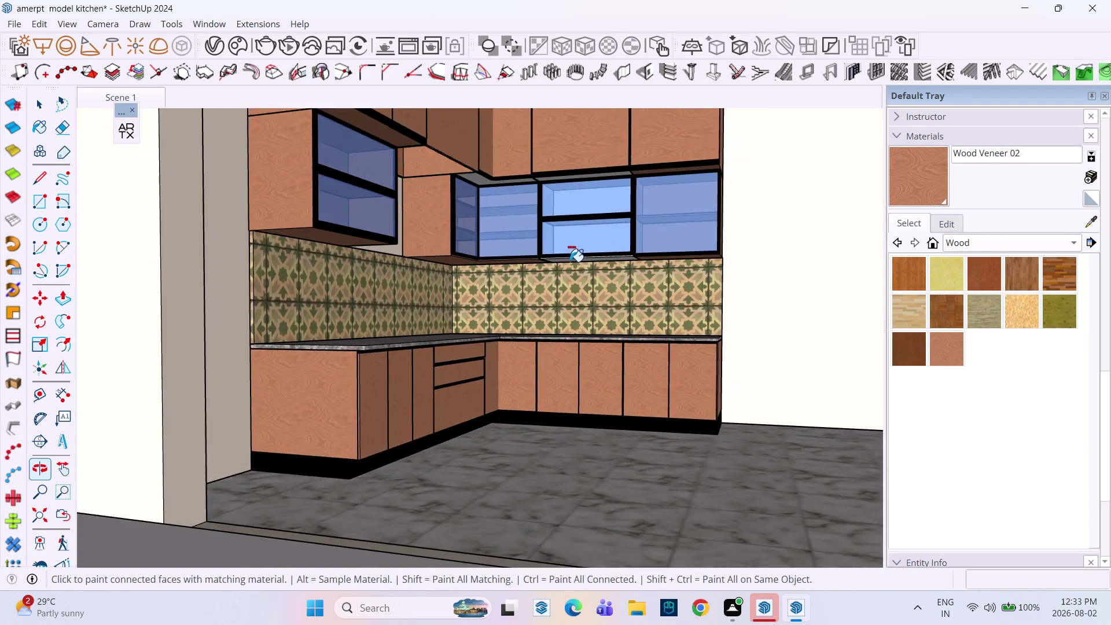
scroll(down, 3)
middle_drag(591, 281, 528, 363)
middle_drag(529, 348, 532, 333)
Paint the backsplash plain light peach from the Colors category.
scroll(up, 3)
scroll(down, 3)
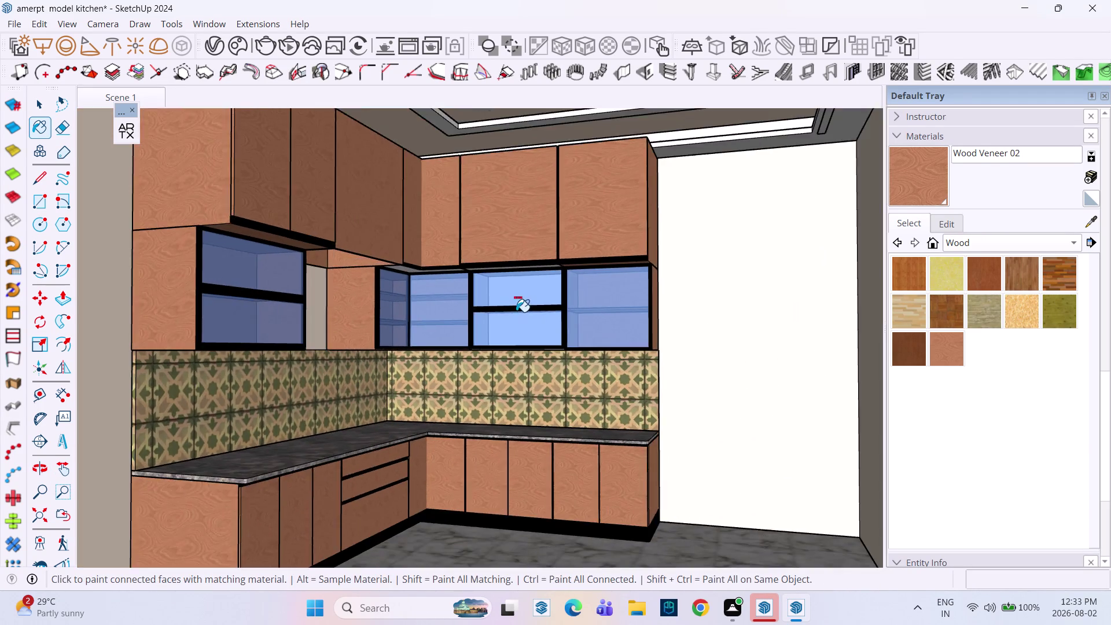
middle_drag(517, 312, 591, 295)
click(1005, 241)
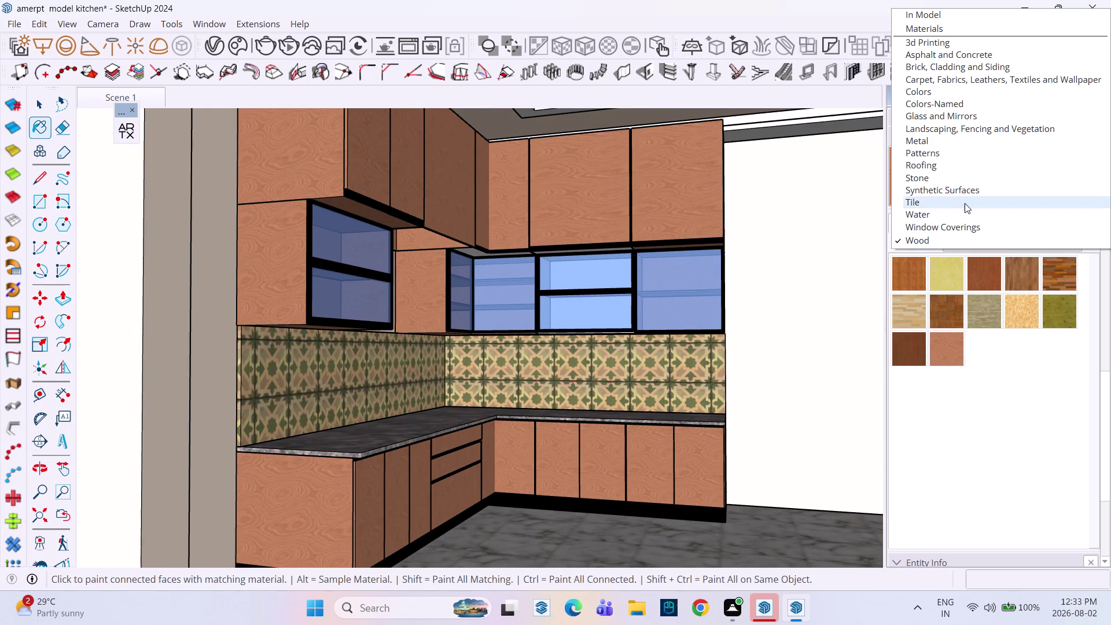
click(967, 89)
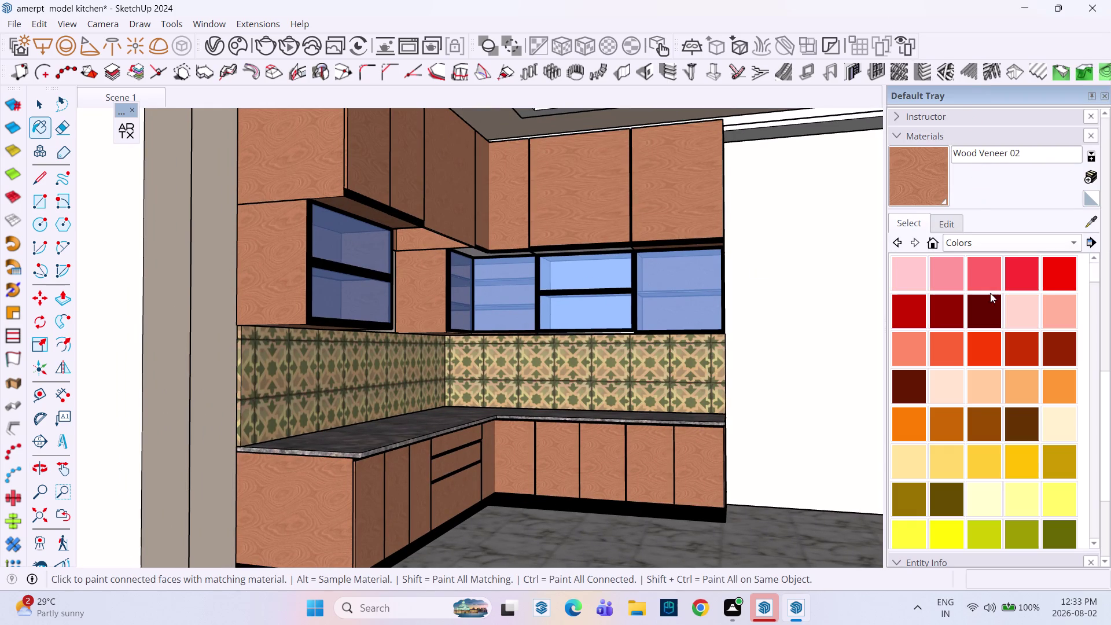
click(953, 388)
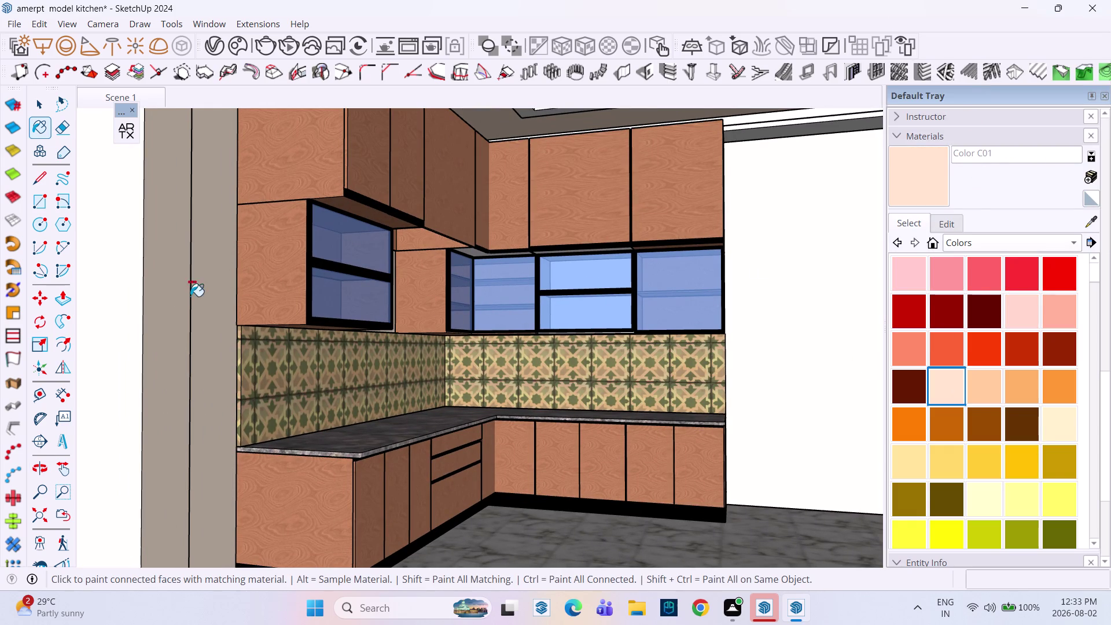
click(166, 301)
Undo the peach backsplash and switch the material library to Tile.
scroll(down, 3)
scroll(down, 3)
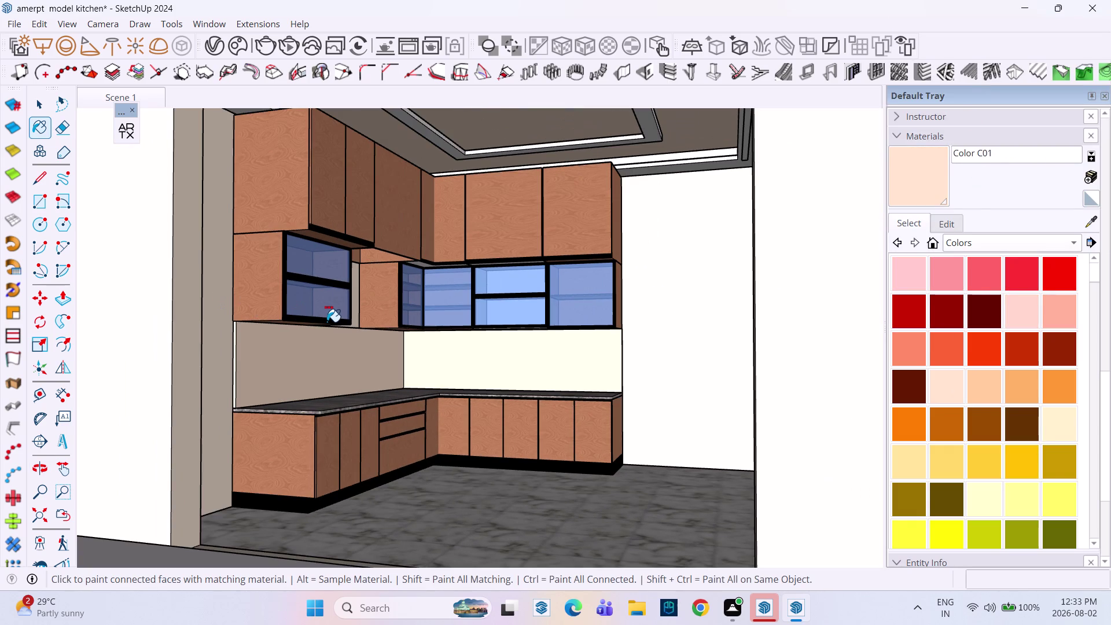
key(ctrl+z)
scroll(down, 3)
middle_drag(402, 336, 354, 396)
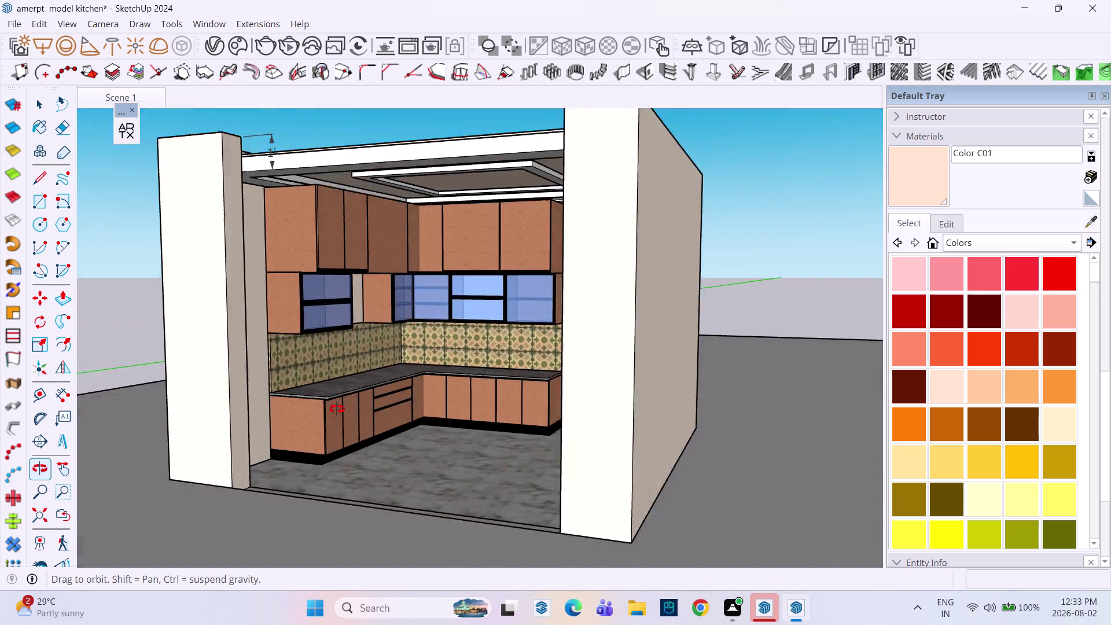
middle_drag(354, 397, 316, 425)
middle_drag(336, 381, 420, 306)
scroll(up, 3)
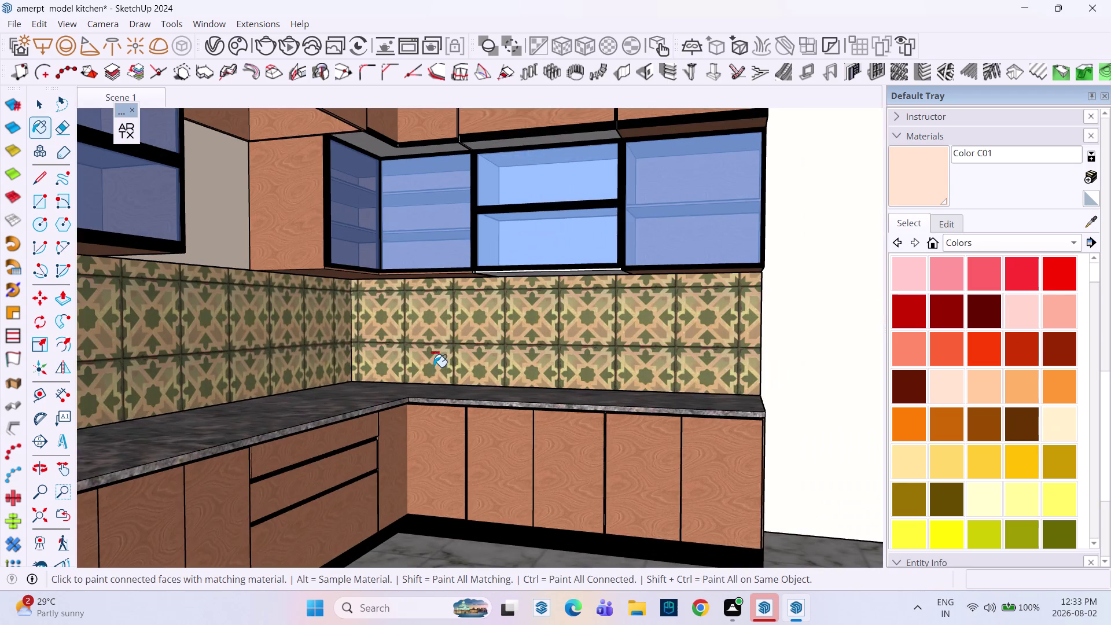
scroll(down, 3)
click(1013, 243)
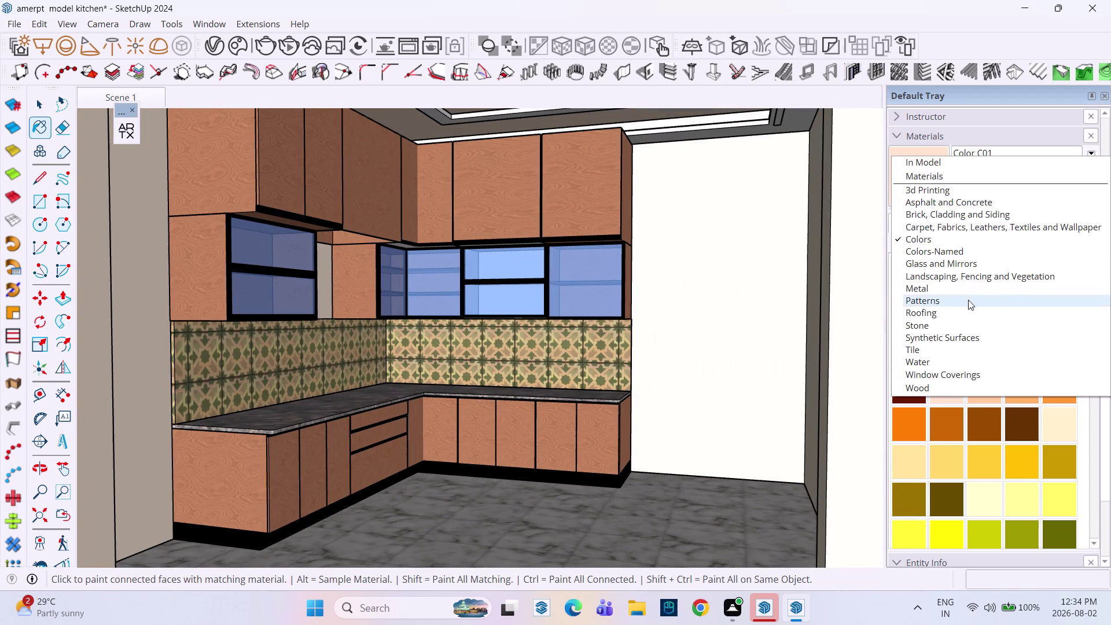
click(954, 351)
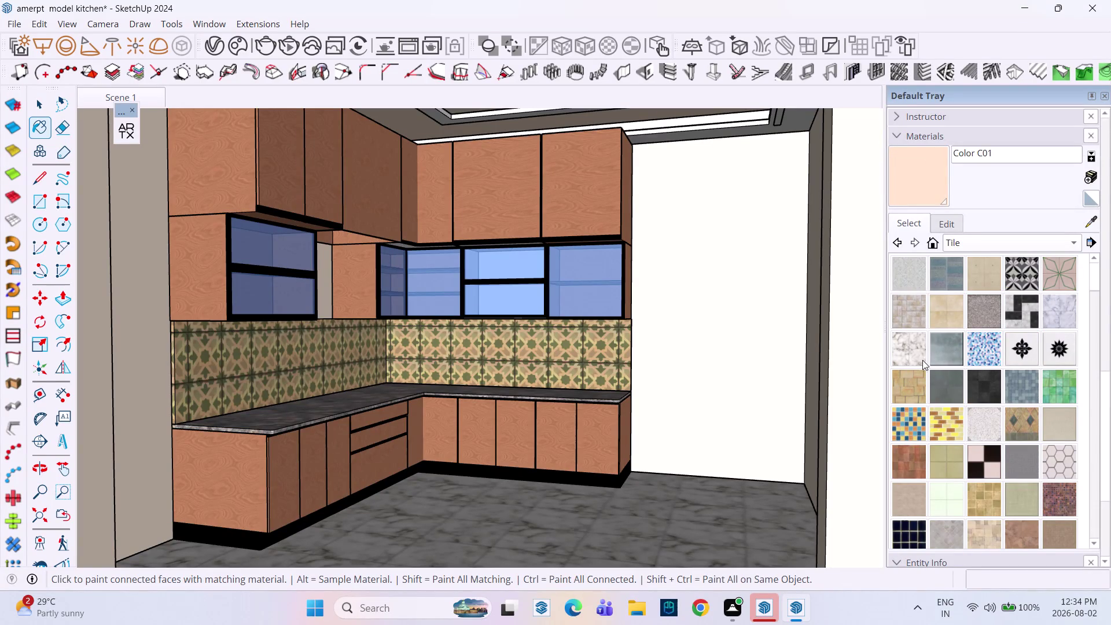
Try Marble Carrara, Herringbone and Basic Tile on the backsplash.
click(919, 358)
click(568, 349)
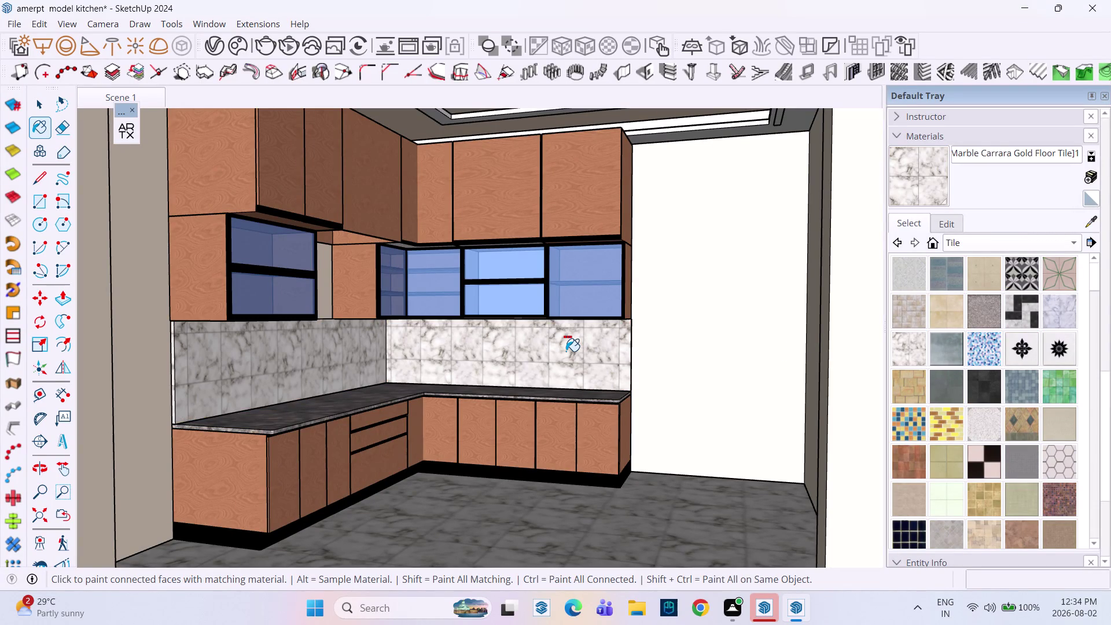
middle_drag(555, 364, 543, 456)
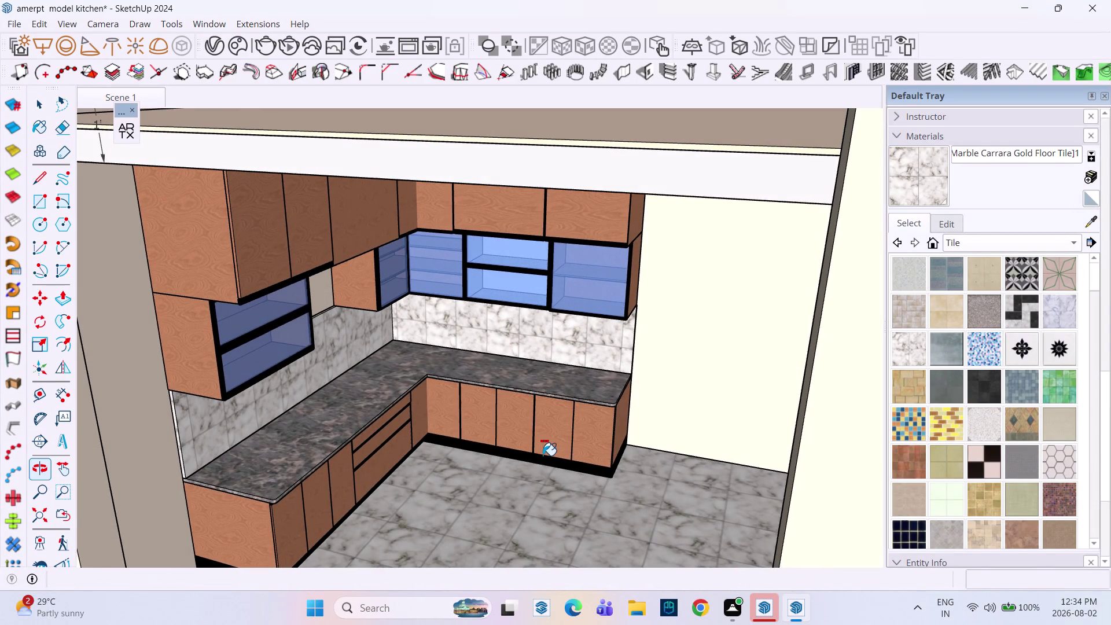
middle_drag(522, 416, 505, 321)
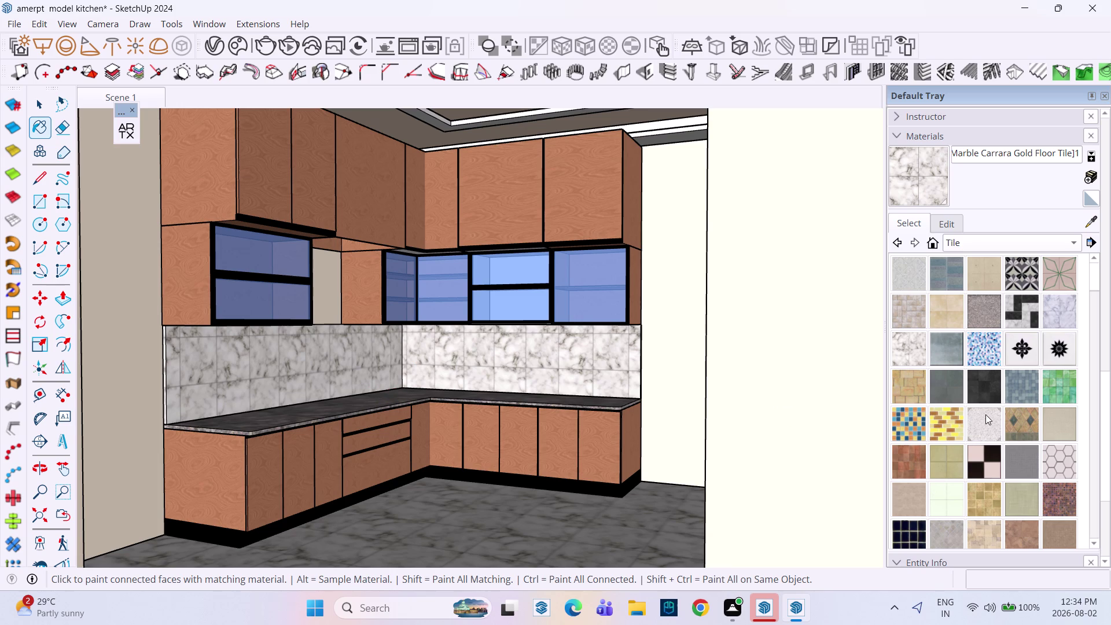
click(1025, 313)
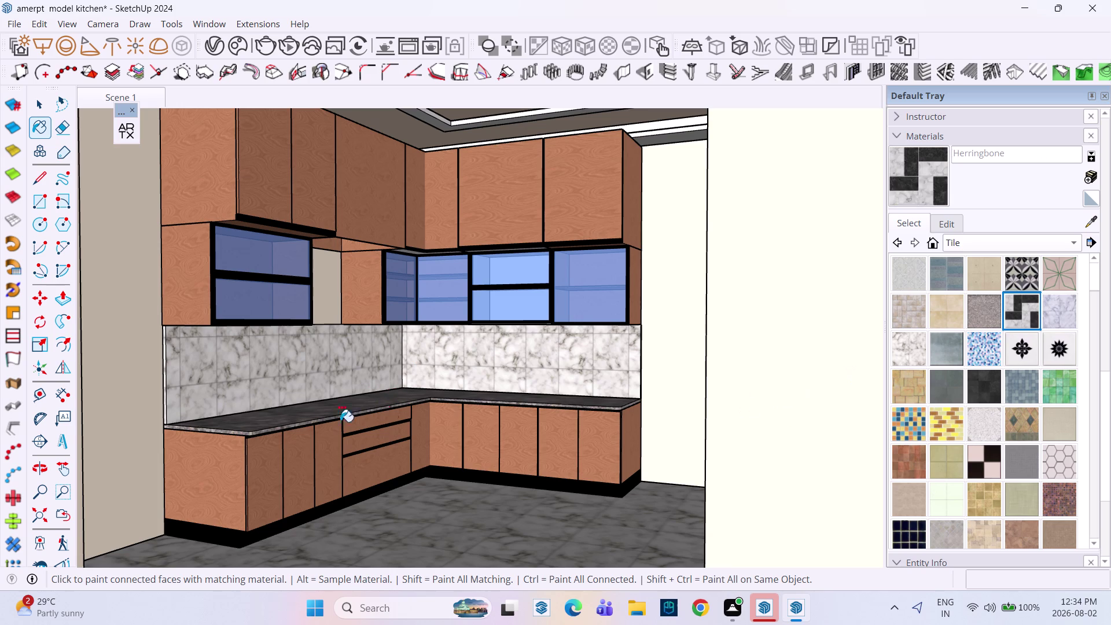
click(237, 389)
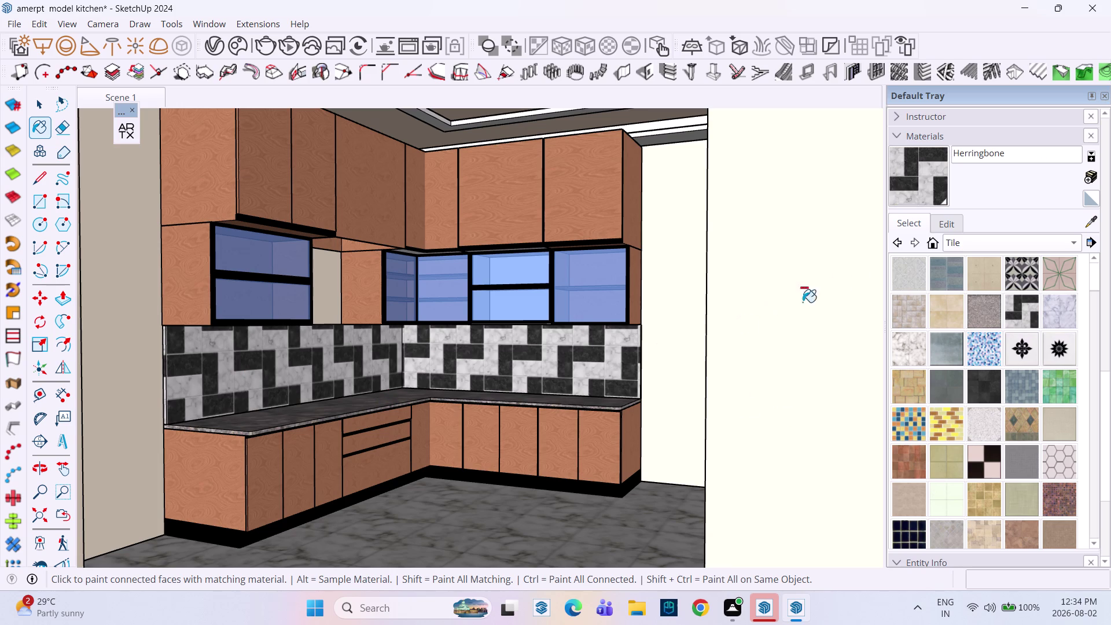
click(914, 284)
click(287, 360)
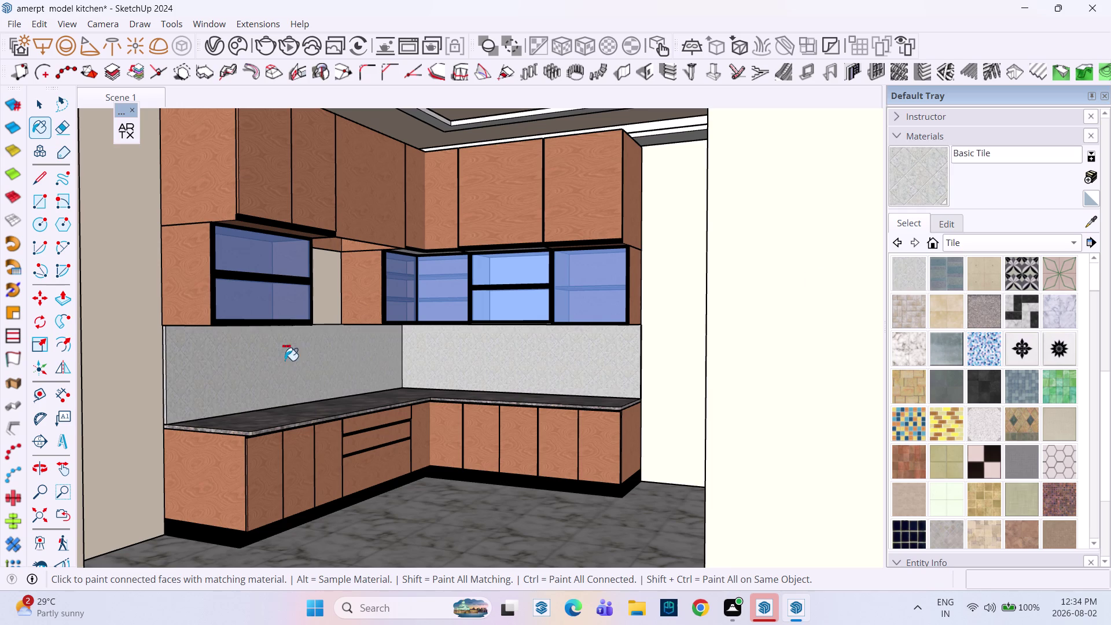
Apply Encaustic Tile Circular 01 to the backsplash and orbit to check it.
scroll(up, 3)
scroll(down, 3)
scroll(up, 3)
scroll(down, 3)
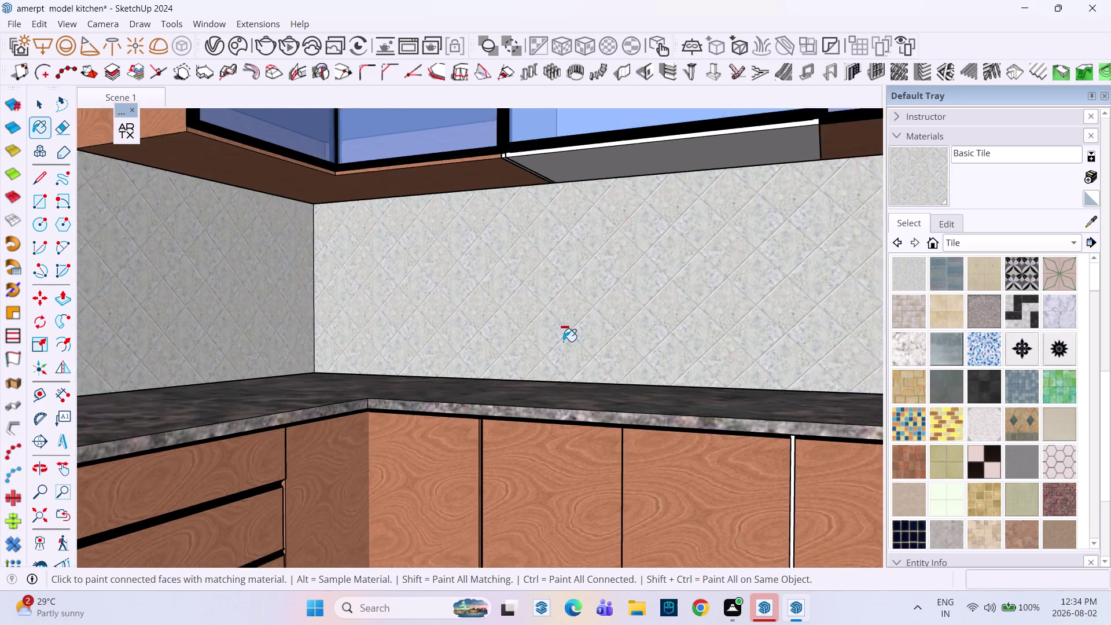
scroll(down, 3)
scroll(down, 3)
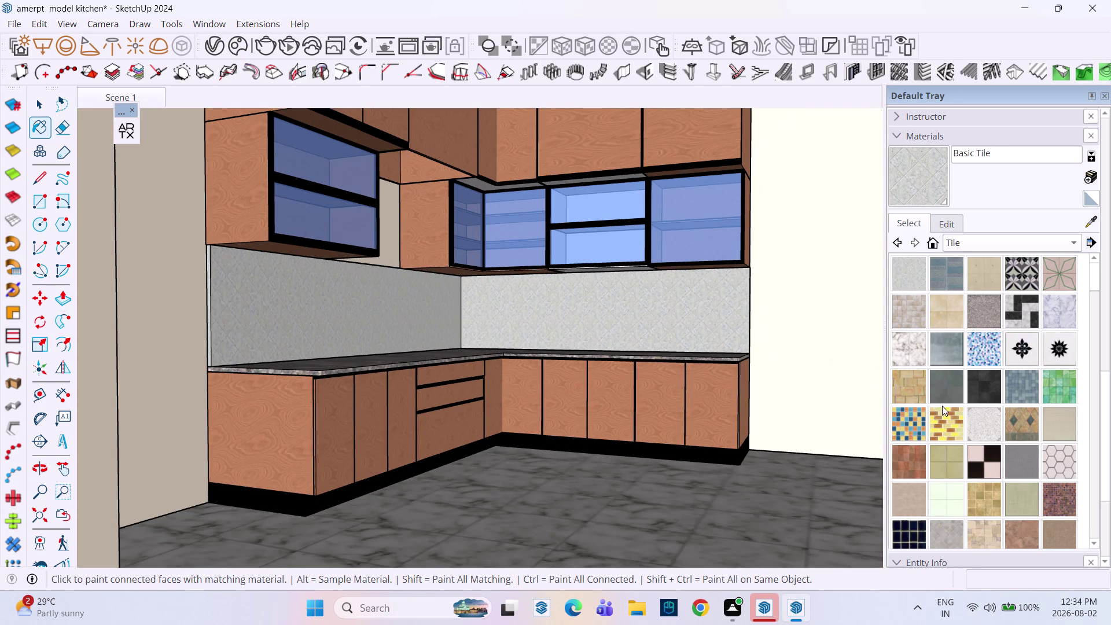
click(1030, 281)
click(575, 302)
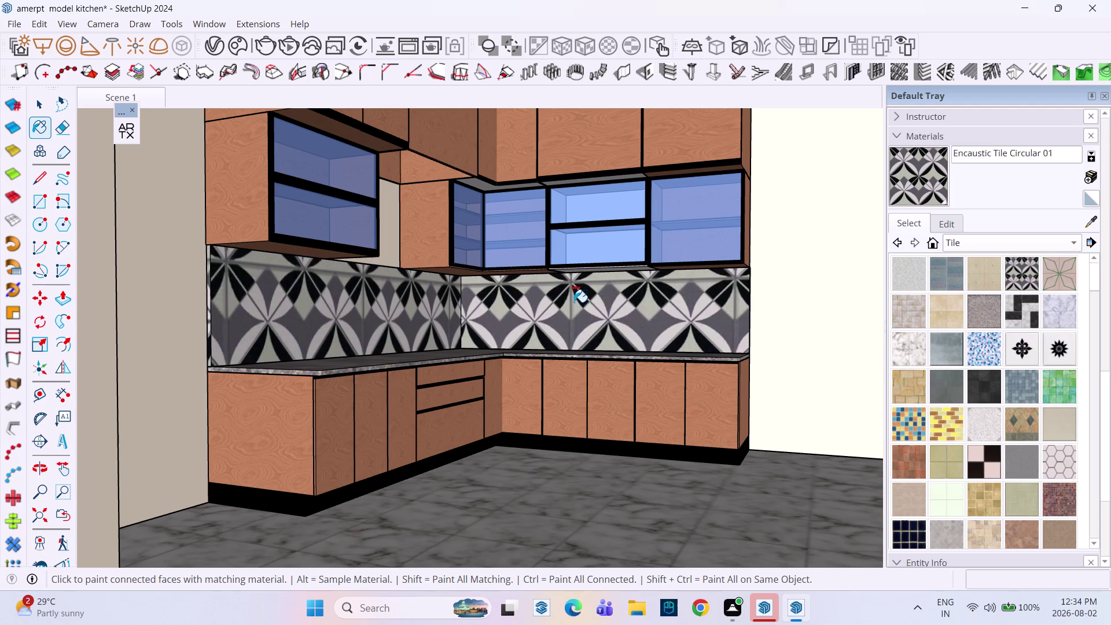
middle_drag(567, 393, 597, 448)
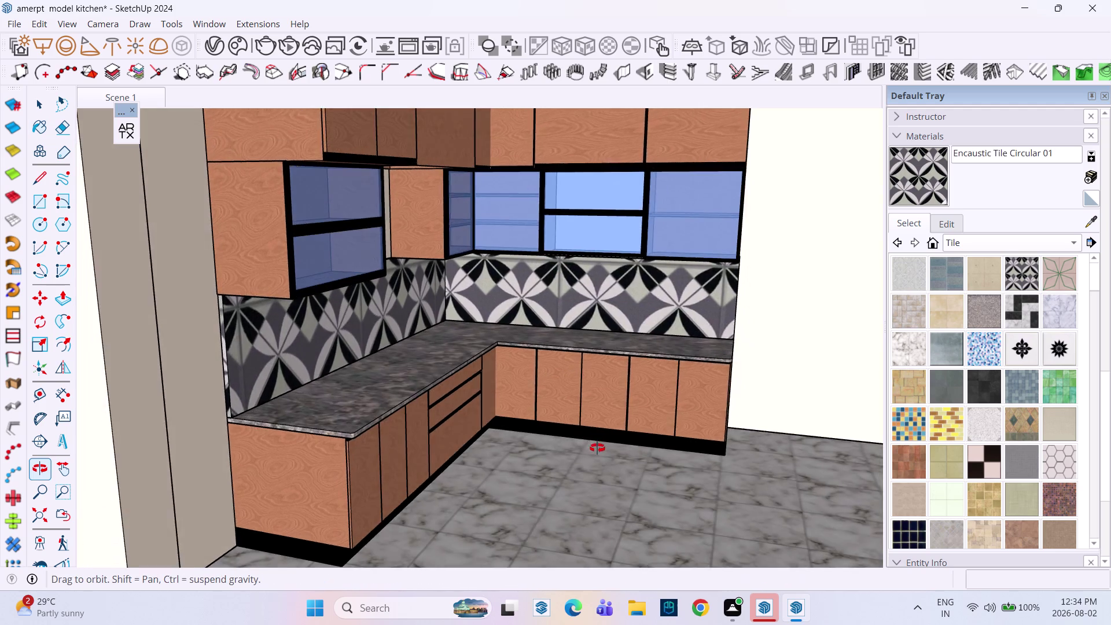
middle_drag(597, 448, 556, 397)
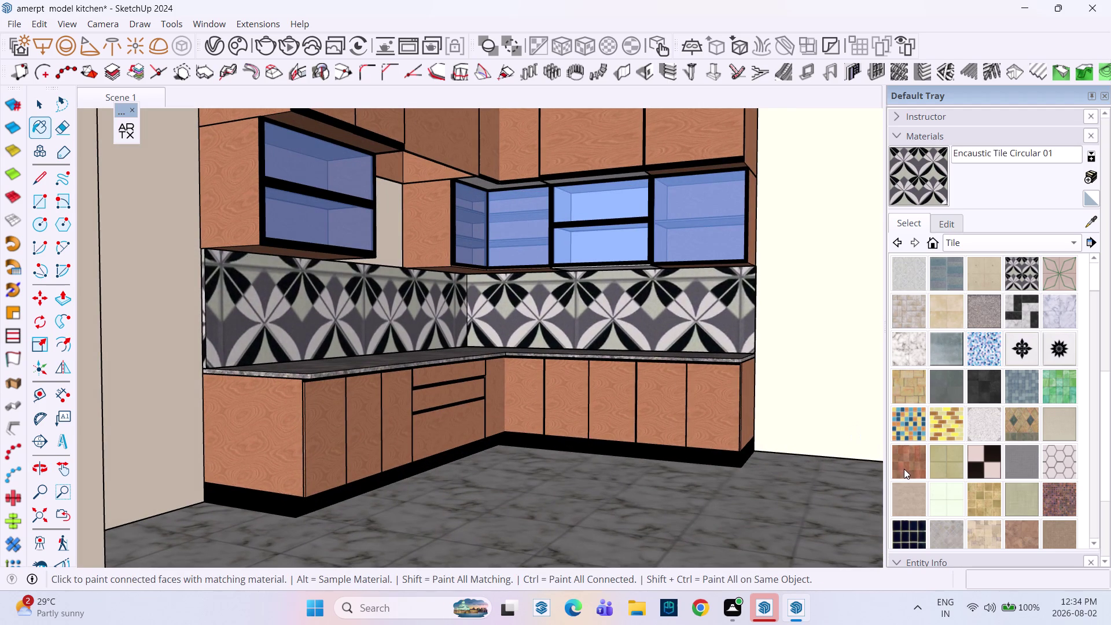
Undo four material changes to restore the original patterned tile backsplash.
key(ctrl+z)
key(ctrl+z)
key(ctrl+z)
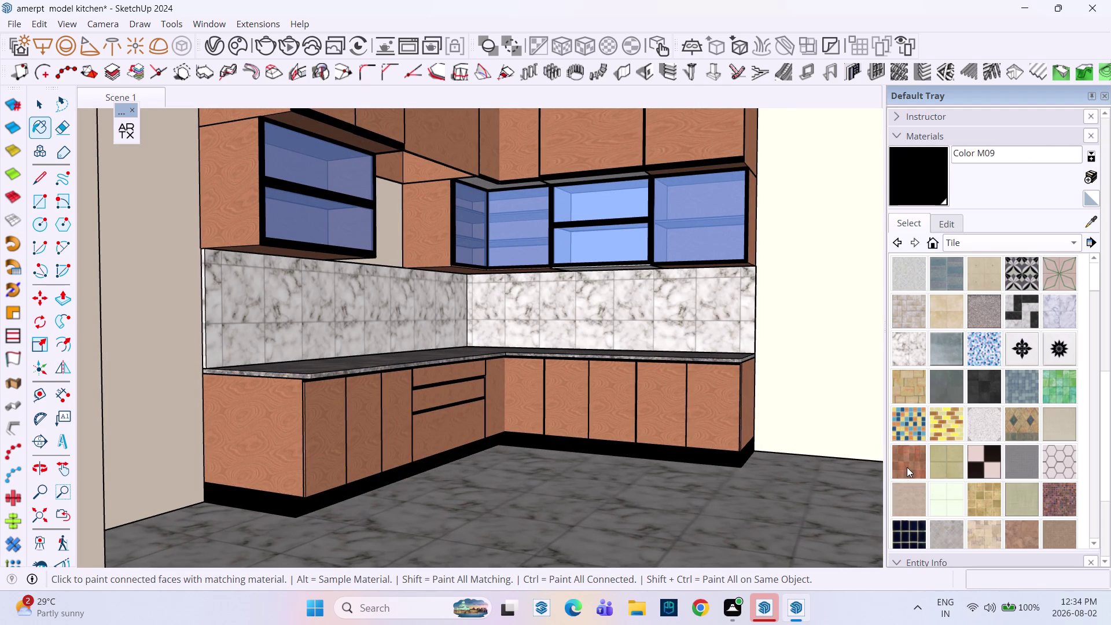
key(ctrl+z)
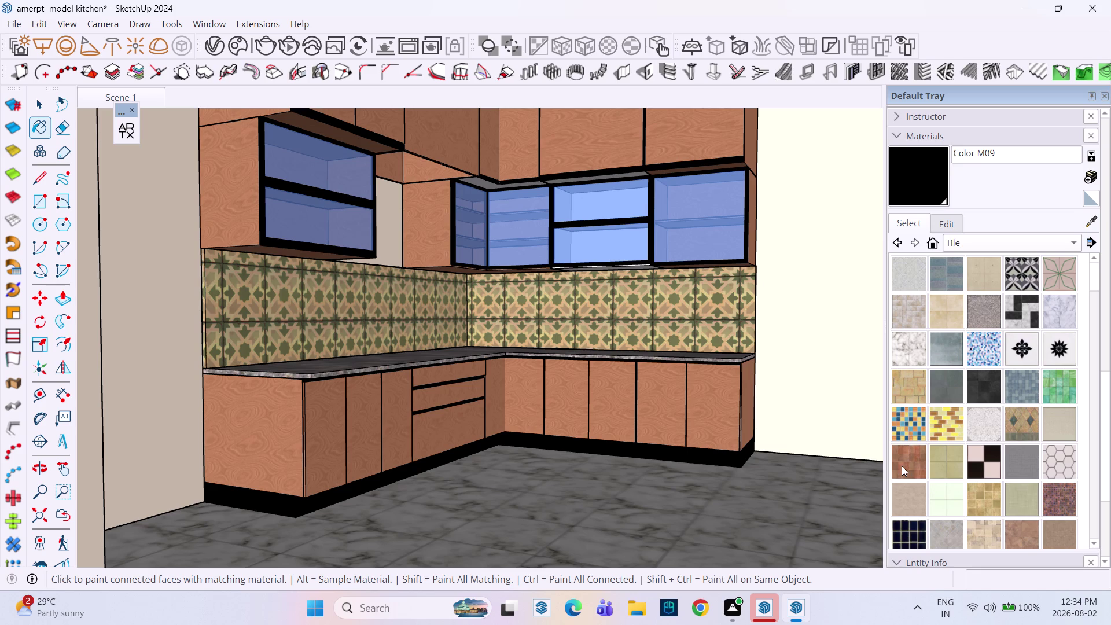
scroll(down, 3)
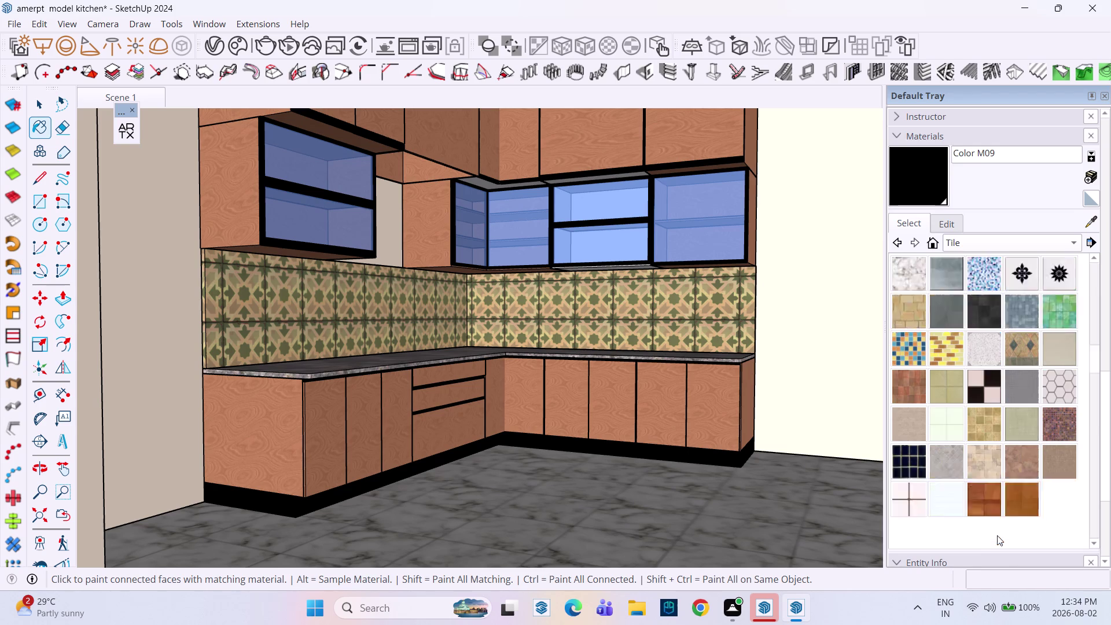
scroll(down, 3)
Try White Subway, multicoloured ceramic, yellow glass and Field Rectangle tiles on the backsplash.
click(948, 420)
click(695, 331)
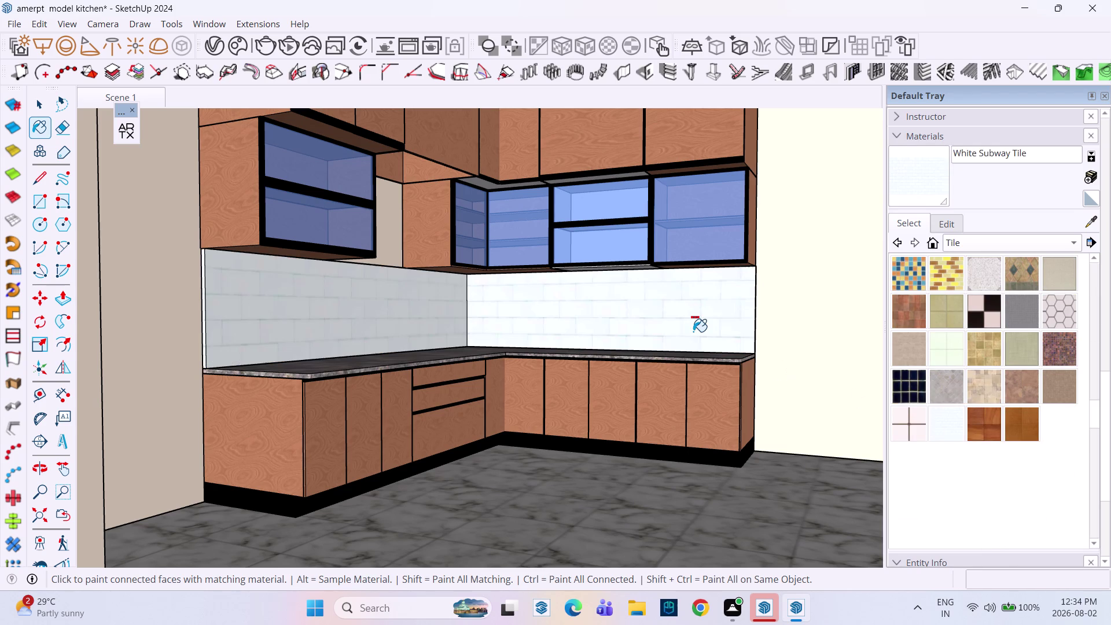
click(895, 327)
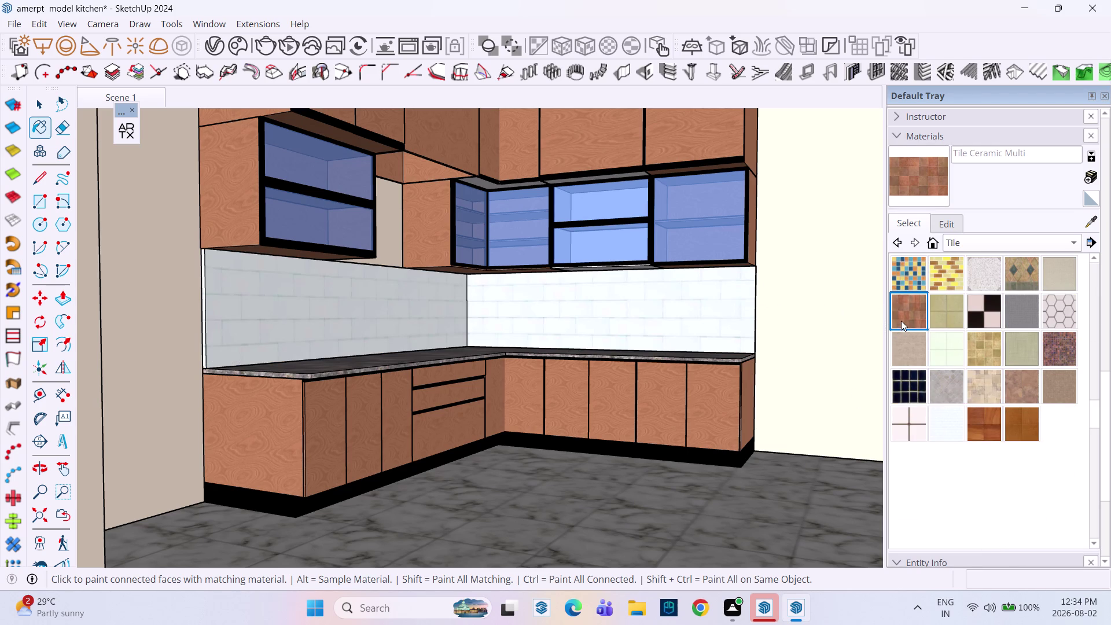
click(707, 314)
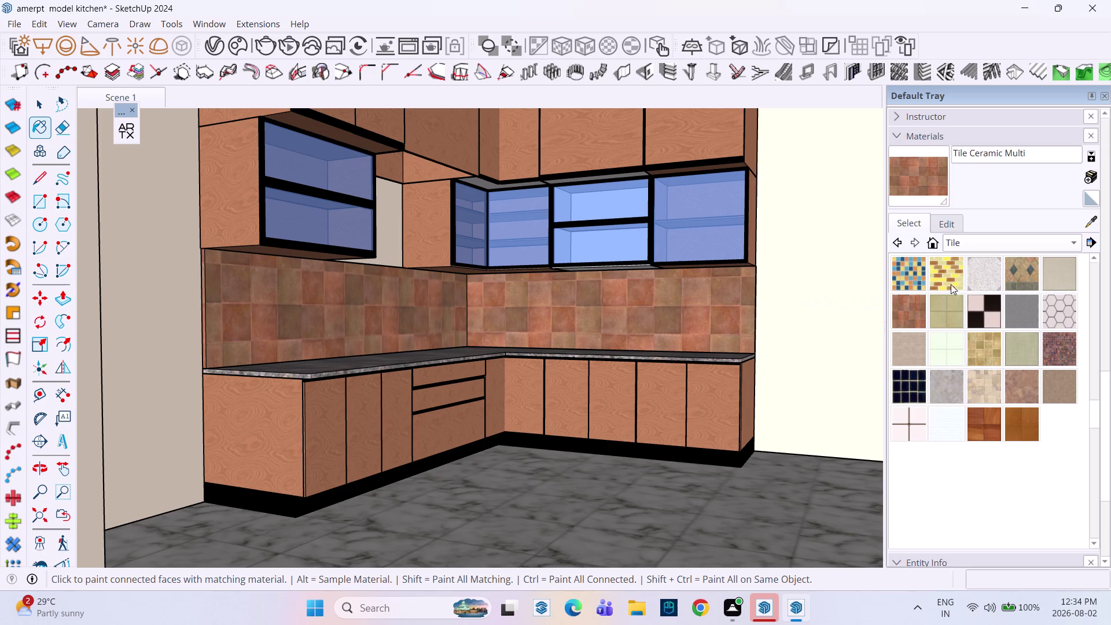
click(949, 278)
click(663, 313)
scroll(up, 3)
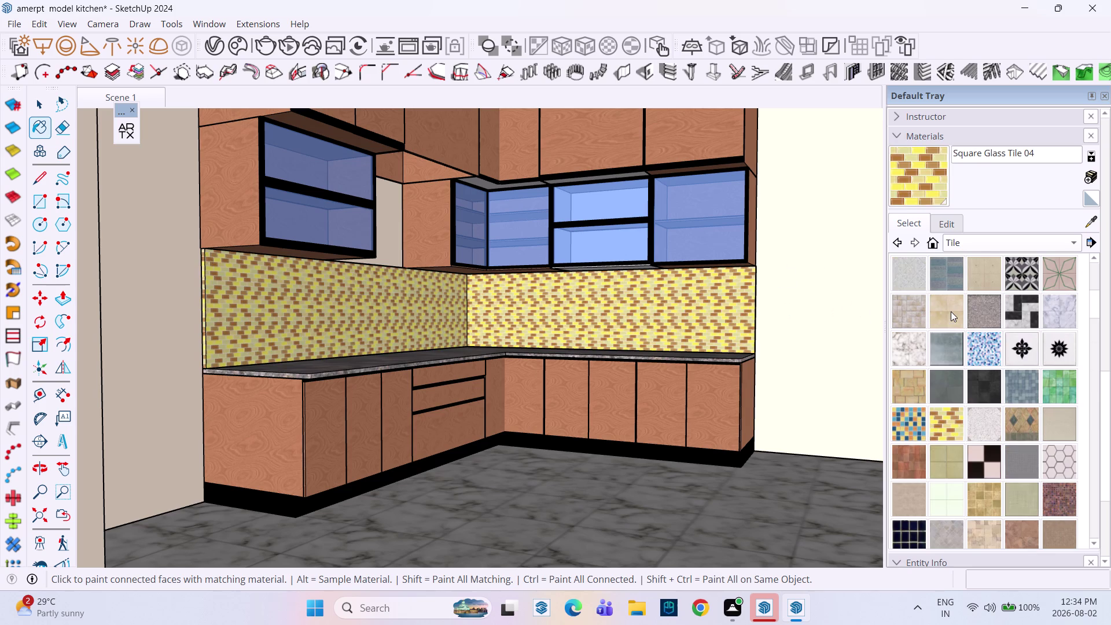
click(910, 310)
click(690, 309)
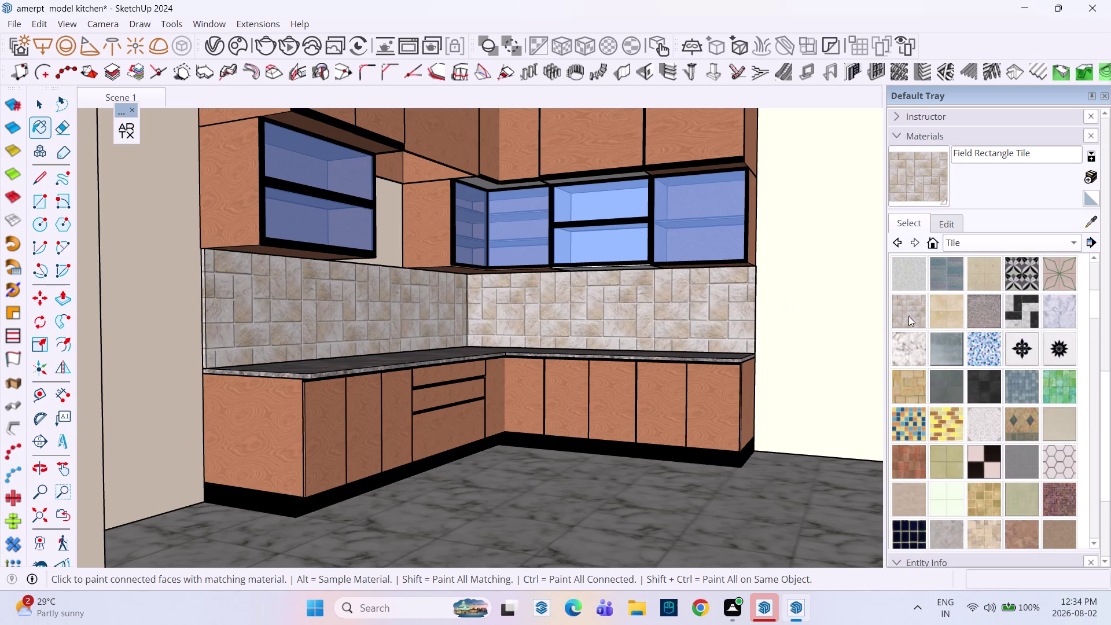
Try Basic Tile and Field Square Tile, then settle on Tile Large Brown.
click(908, 279)
drag(711, 300, 706, 307)
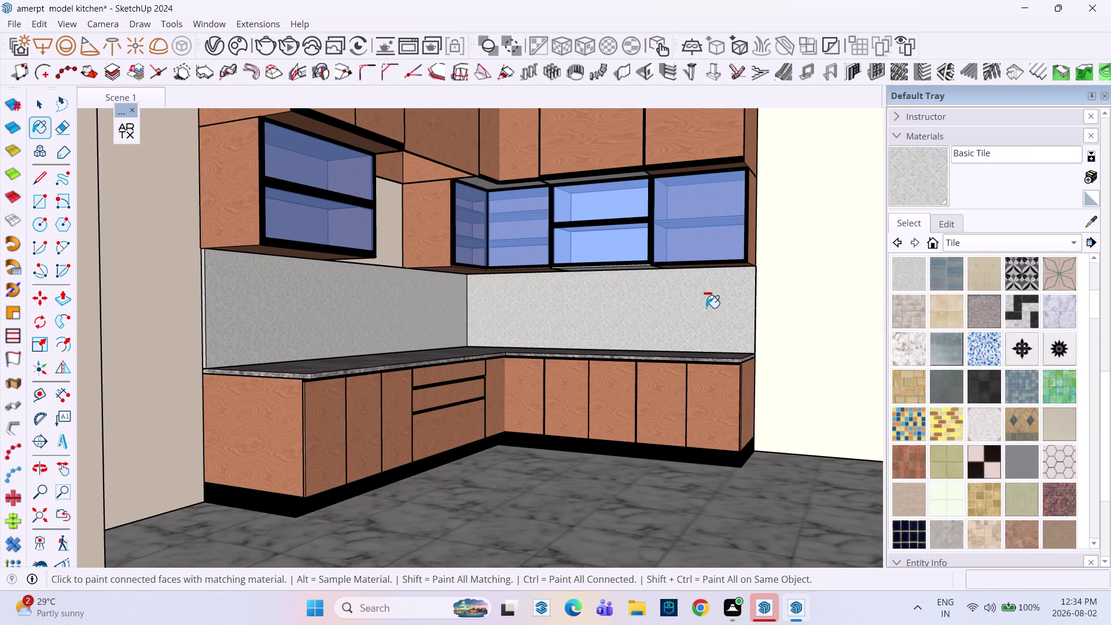
scroll(up, 3)
scroll(up, 3)
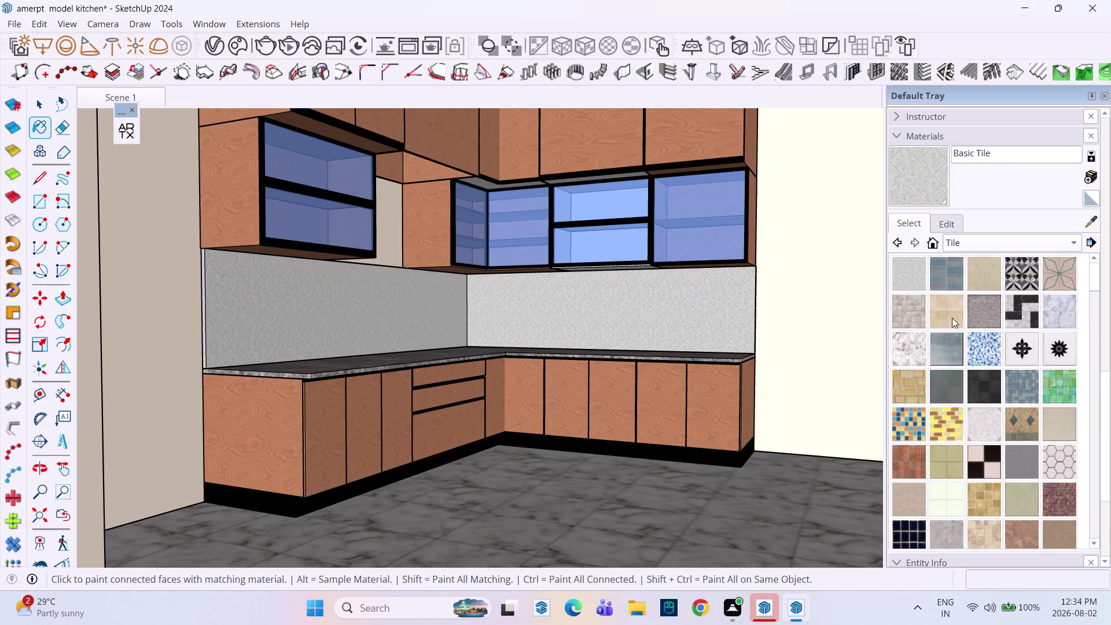
click(951, 315)
click(691, 305)
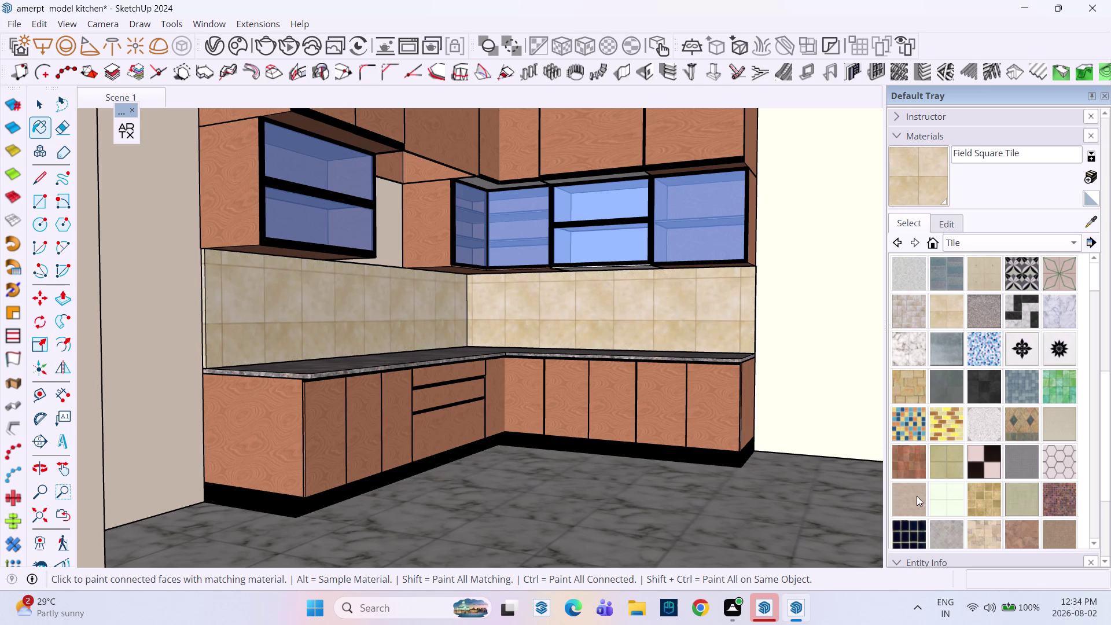
click(916, 504)
click(692, 325)
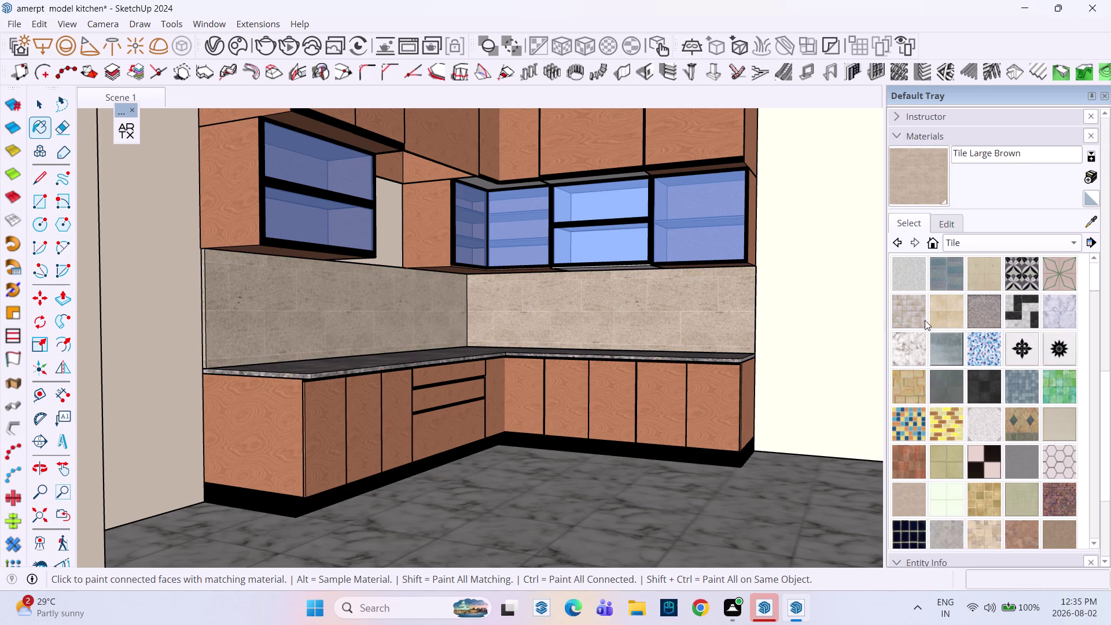
click(987, 238)
Paint the backsplash with Carrera Marble from the Stone collection.
click(945, 213)
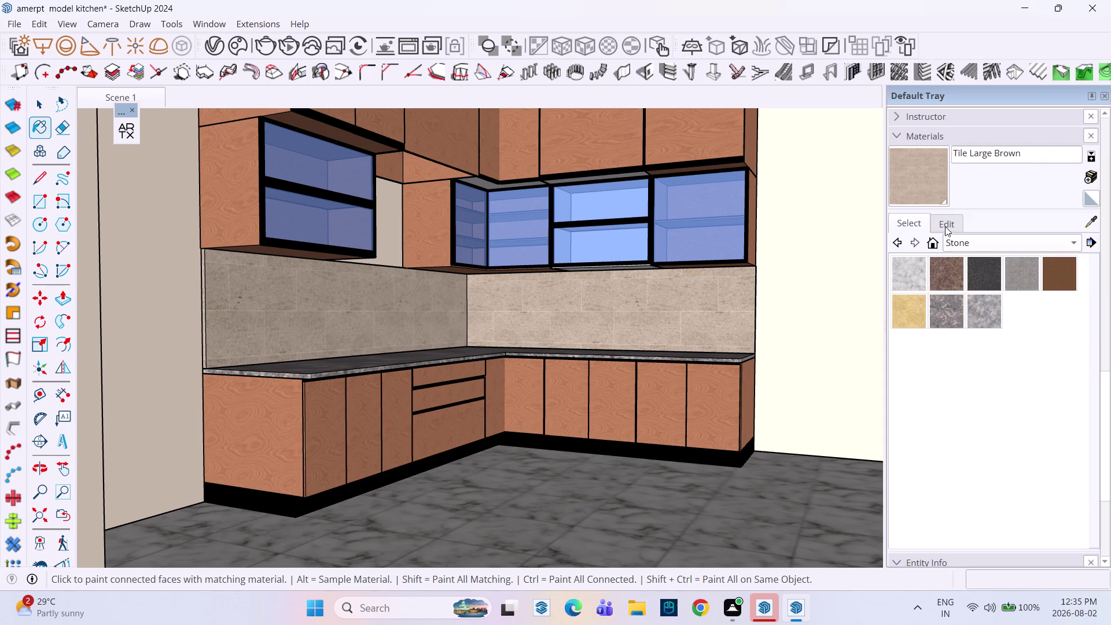
click(896, 265)
click(683, 313)
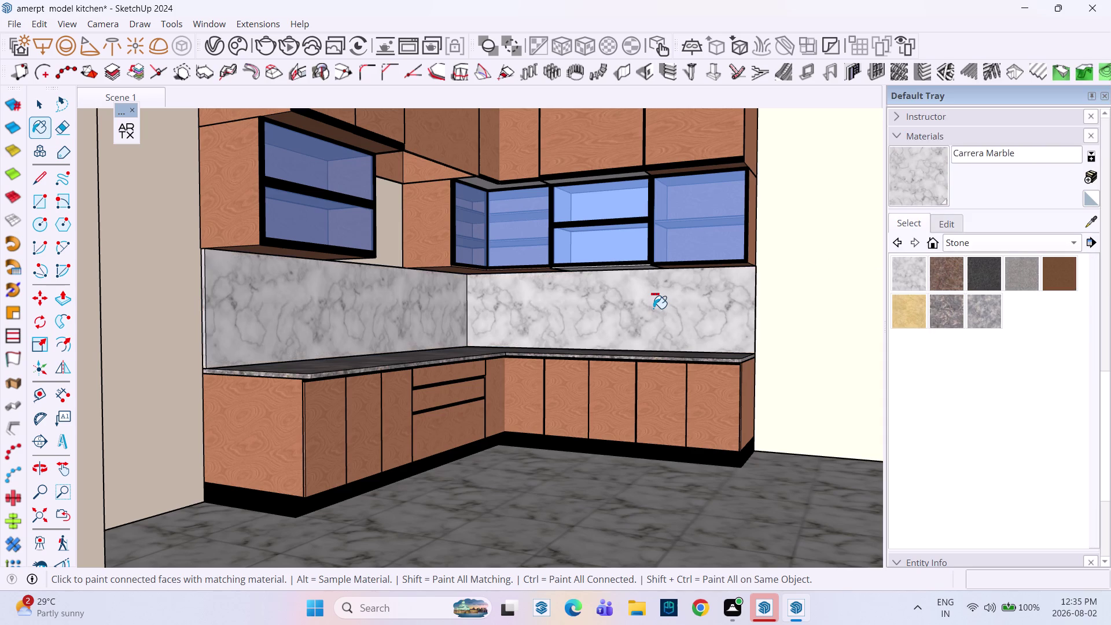
middle_drag(625, 322, 503, 375)
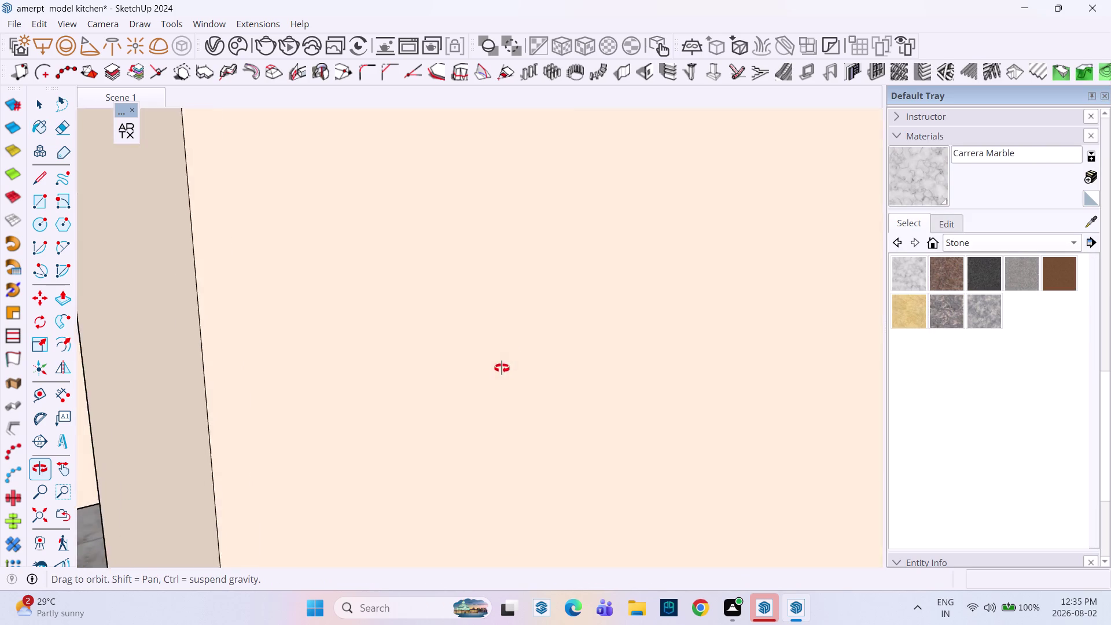
middle_drag(502, 375, 601, 404)
scroll(up, 3)
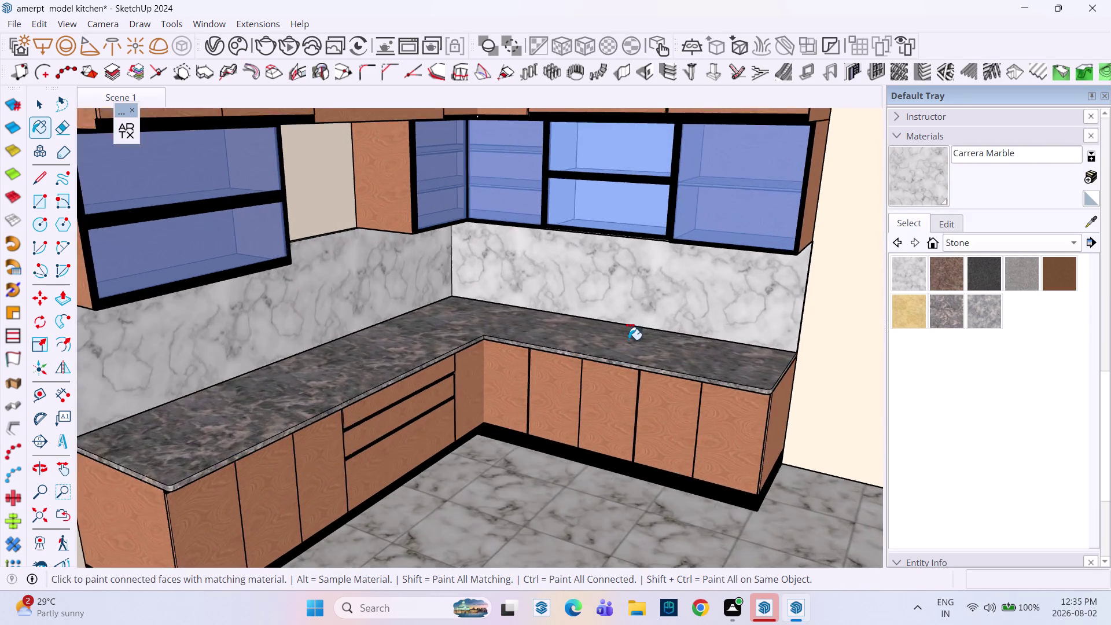
scroll(up, 3)
scroll(down, 3)
Paint the countertop Granite Dark Gray and frame the whole L-shaped kitchen.
click(984, 278)
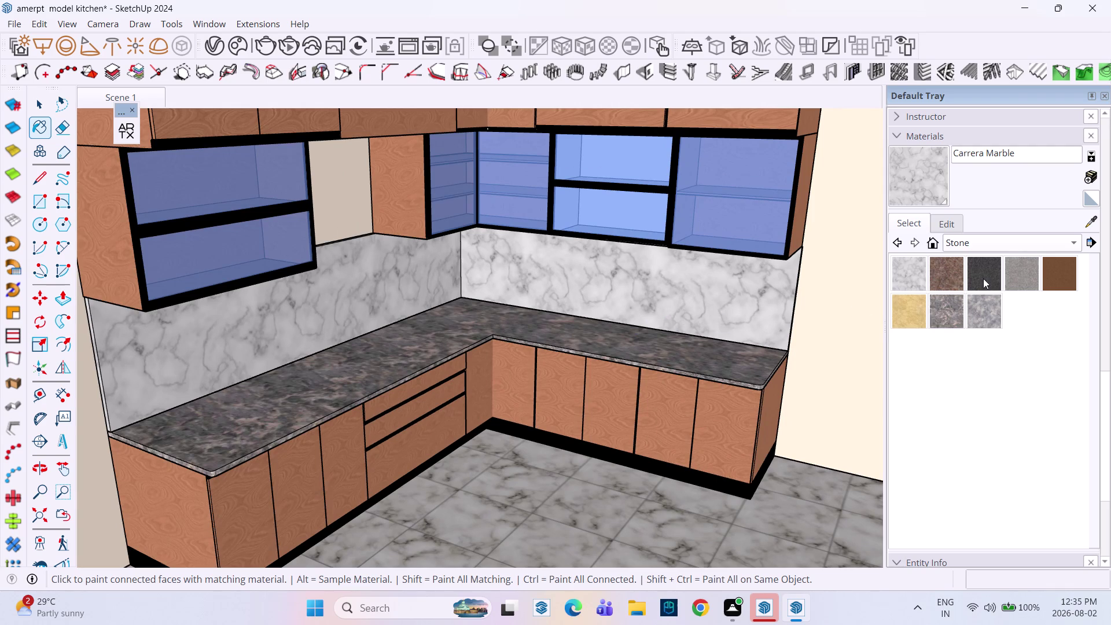
click(671, 349)
middle_drag(684, 338, 652, 225)
scroll(down, 3)
middle_drag(643, 319, 652, 395)
scroll(down, 3)
middle_drag(638, 383, 645, 383)
middle_drag(639, 384, 585, 406)
middle_drag(579, 381, 627, 366)
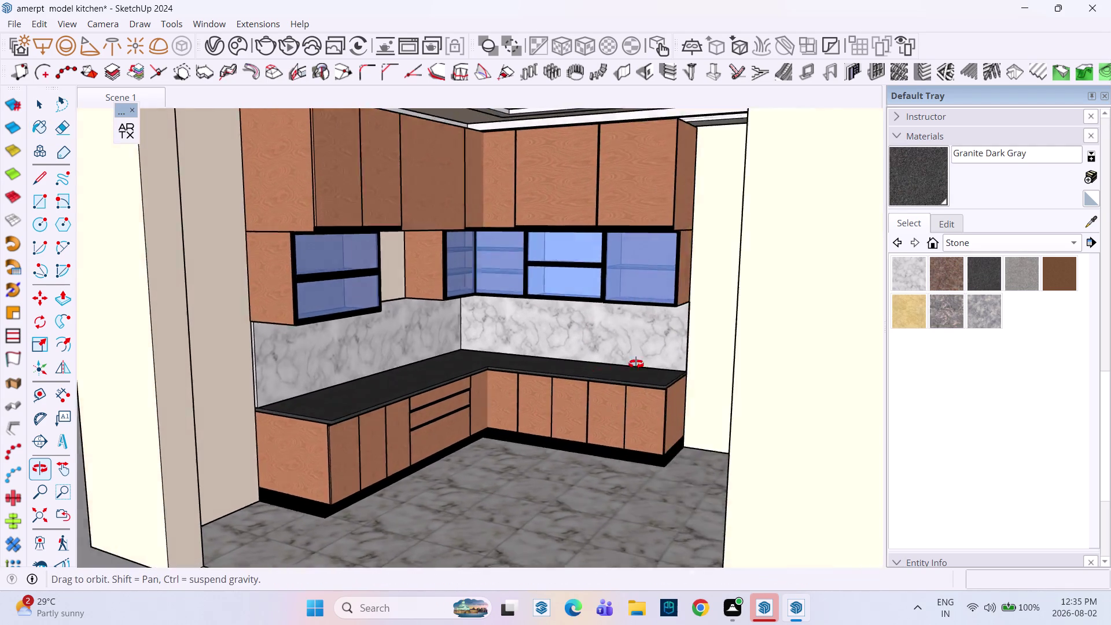
Orbit and zoom around the kitchen, viewing the ceiling and walls from outside.
middle_drag(627, 366, 673, 354)
scroll(up, 3)
middle_drag(642, 343, 576, 346)
scroll(down, 3)
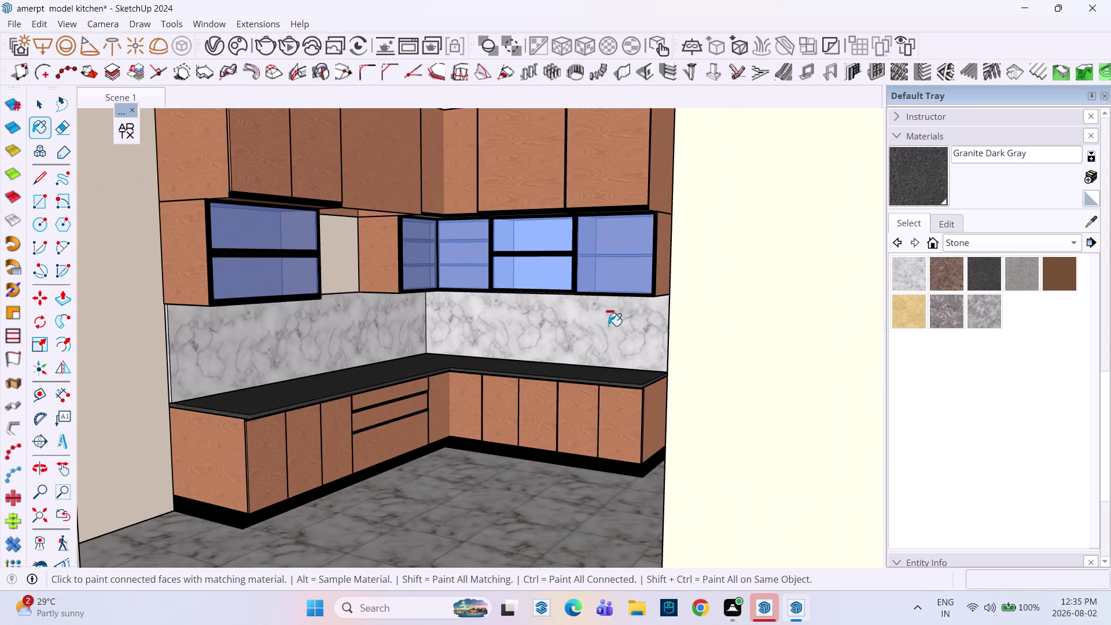
middle_drag(604, 338, 622, 391)
scroll(down, 3)
middle_drag(628, 374, 642, 339)
scroll(up, 3)
middle_drag(646, 329, 621, 324)
scroll(down, 3)
middle_drag(612, 316, 638, 316)
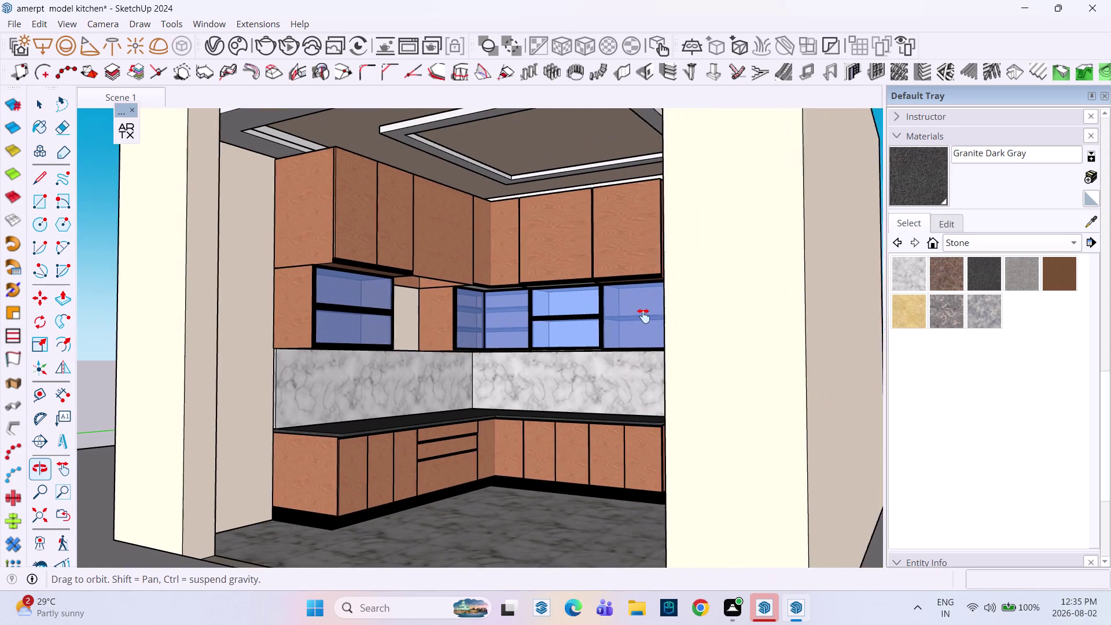
middle_drag(638, 316, 662, 319)
scroll(down, 3)
middle_drag(657, 319, 689, 347)
scroll(up, 3)
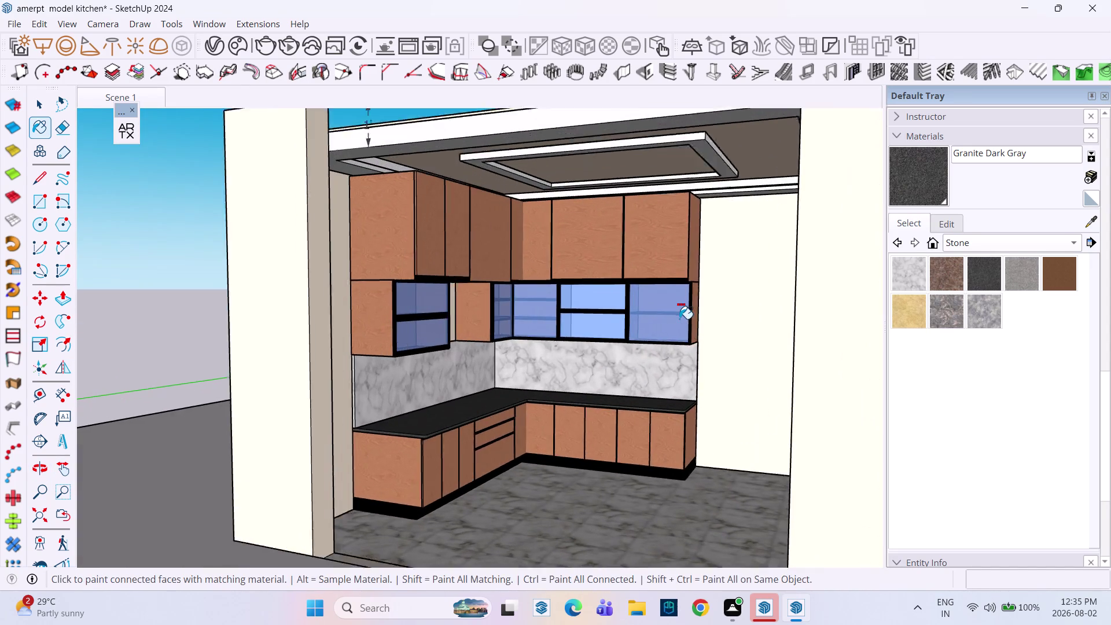
scroll(up, 3)
Frame a front view of the kitchen including the ceiling and start a V-Ray render.
middle_drag(675, 312, 659, 298)
scroll(up, 3)
middle_drag(651, 286, 649, 254)
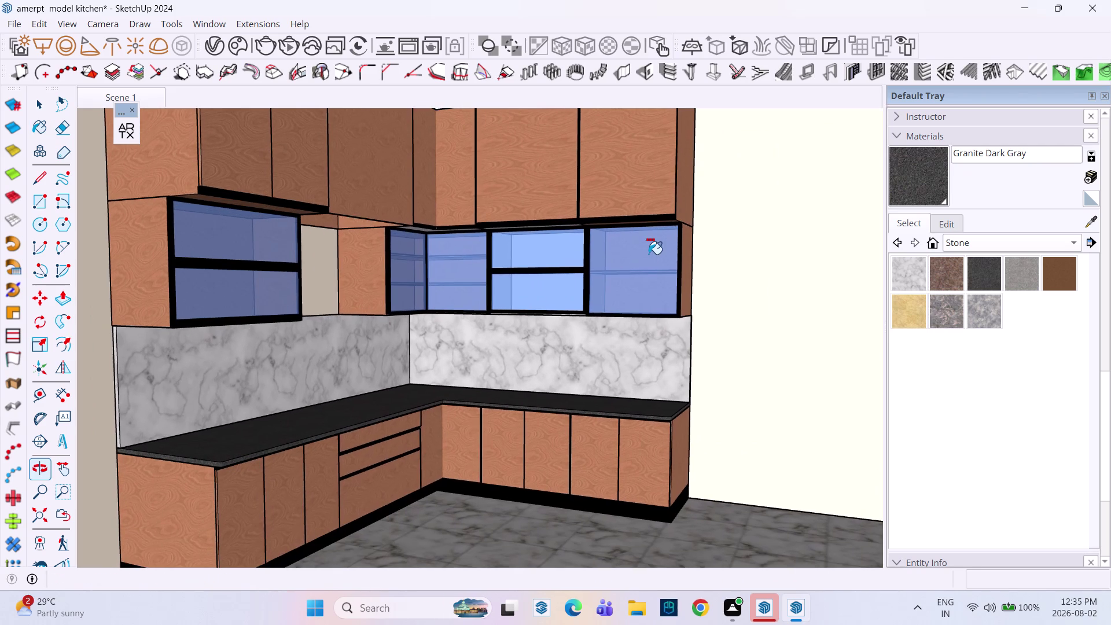
scroll(down, 3)
middle_drag(650, 267, 630, 278)
middle_drag(626, 272, 651, 296)
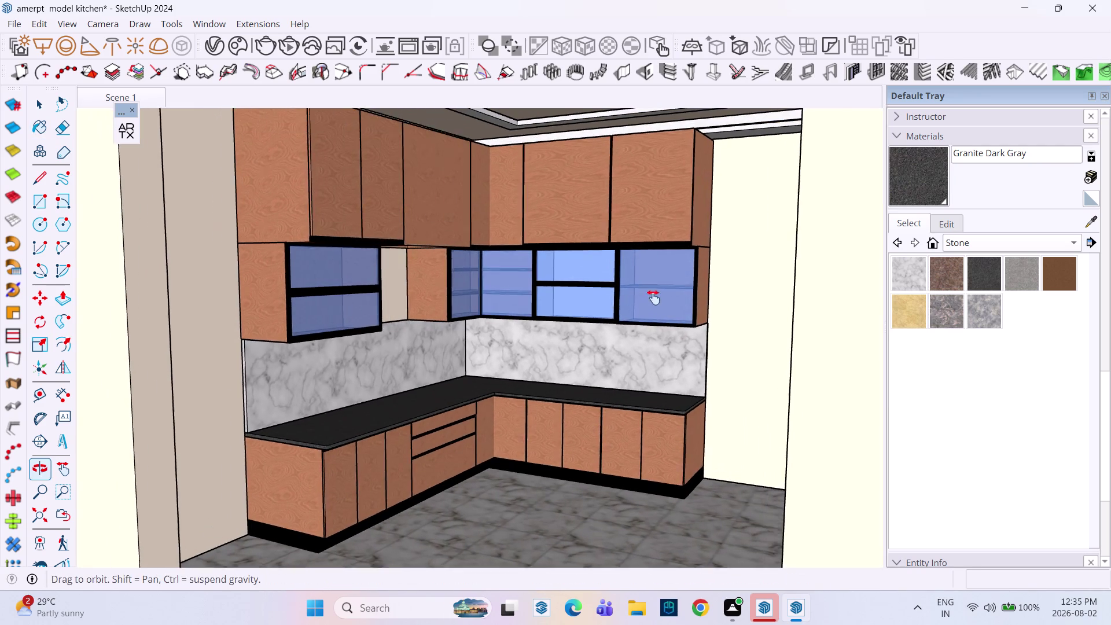
middle_drag(651, 296, 656, 300)
middle_drag(654, 297, 638, 296)
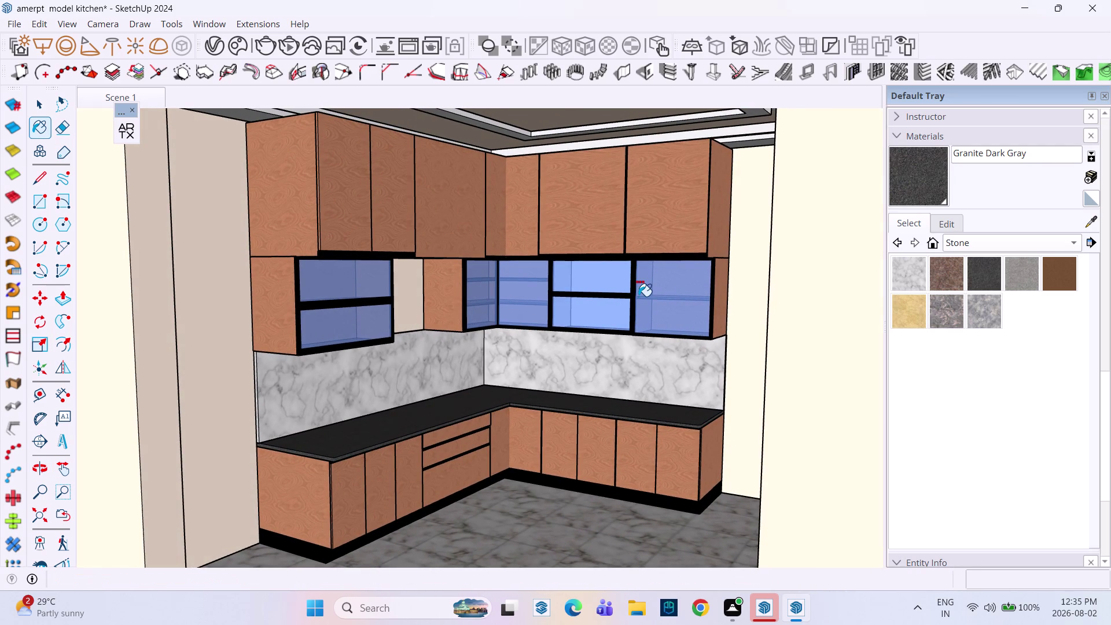
scroll(down, 3)
scroll(down, 3)
middle_drag(662, 330, 669, 368)
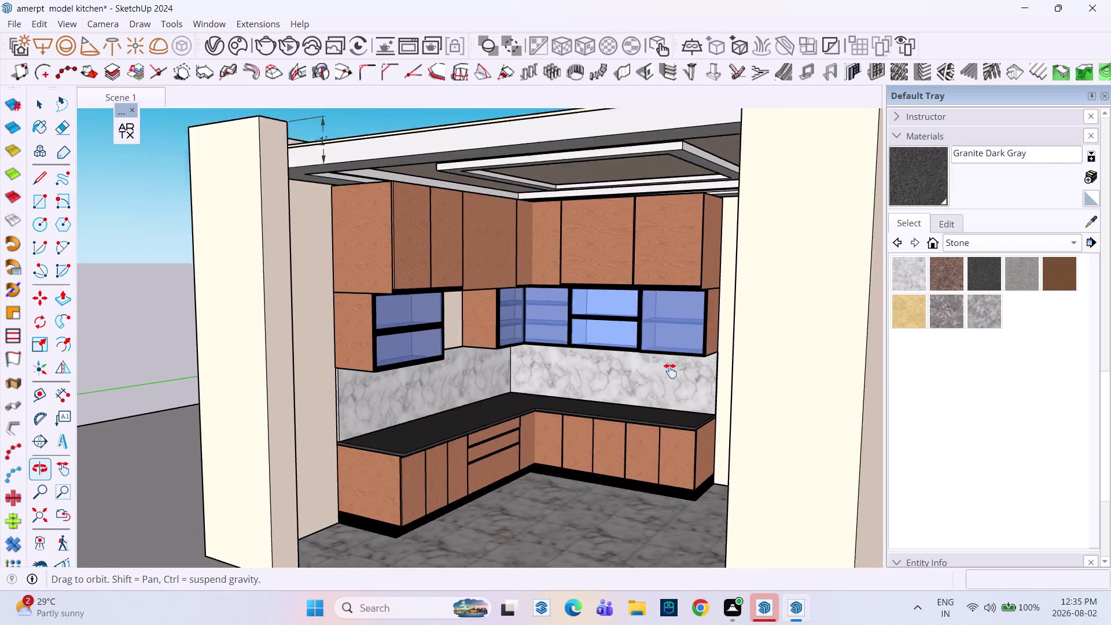
middle_drag(669, 369, 670, 372)
middle_drag(674, 354, 693, 301)
scroll(up, 3)
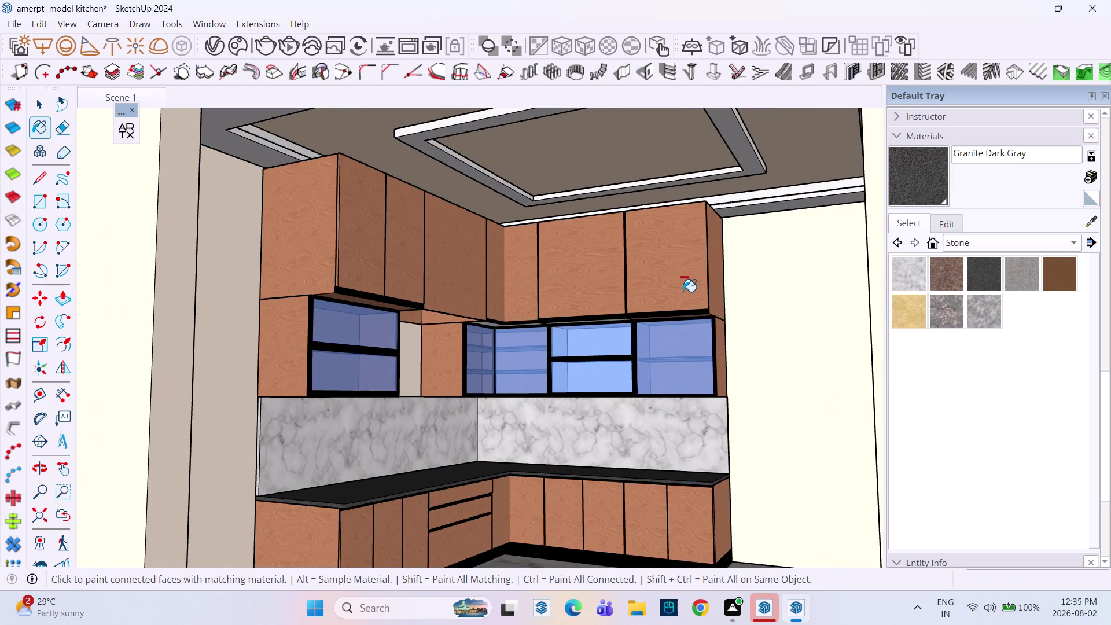
click(296, 46)
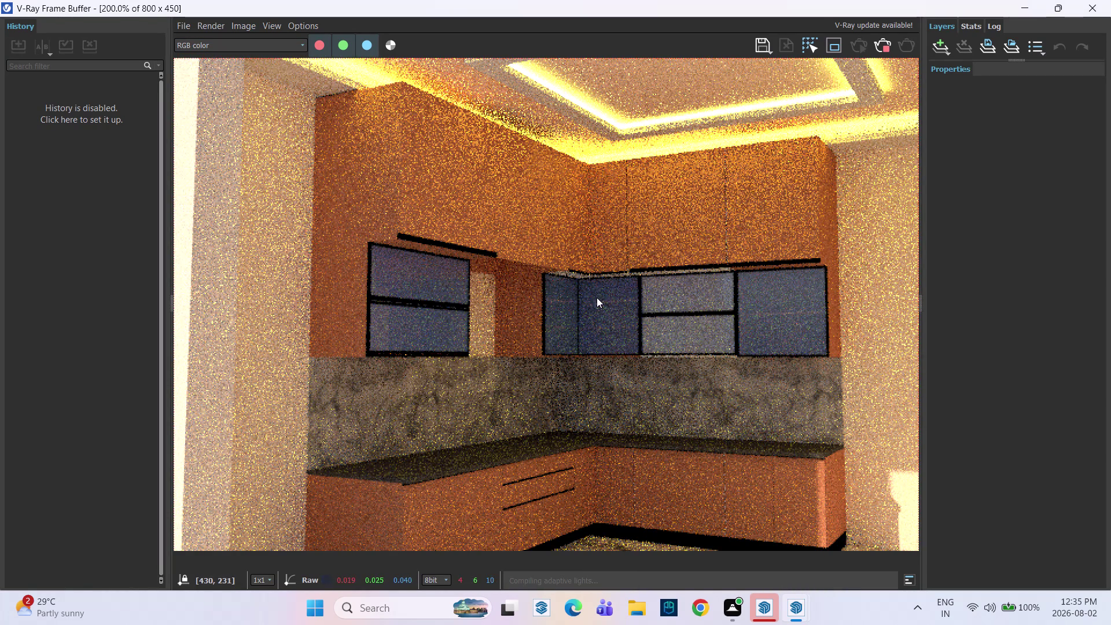
Zoom out on the cove-ceiling render and close the V-Ray Frame Buffer window.
scroll(down, 3)
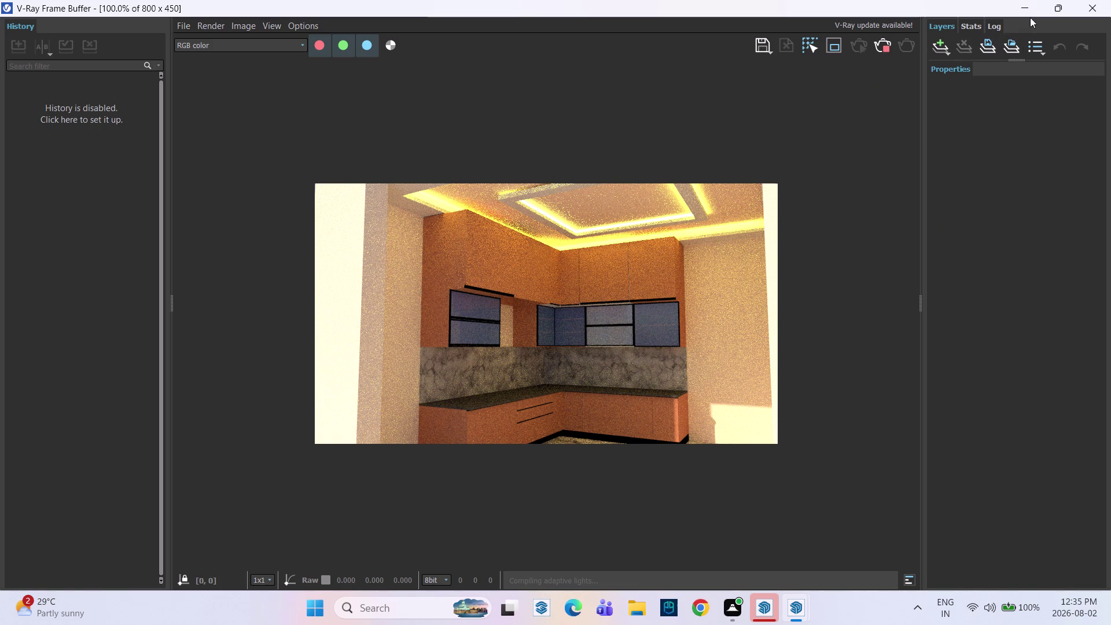
click(1052, 6)
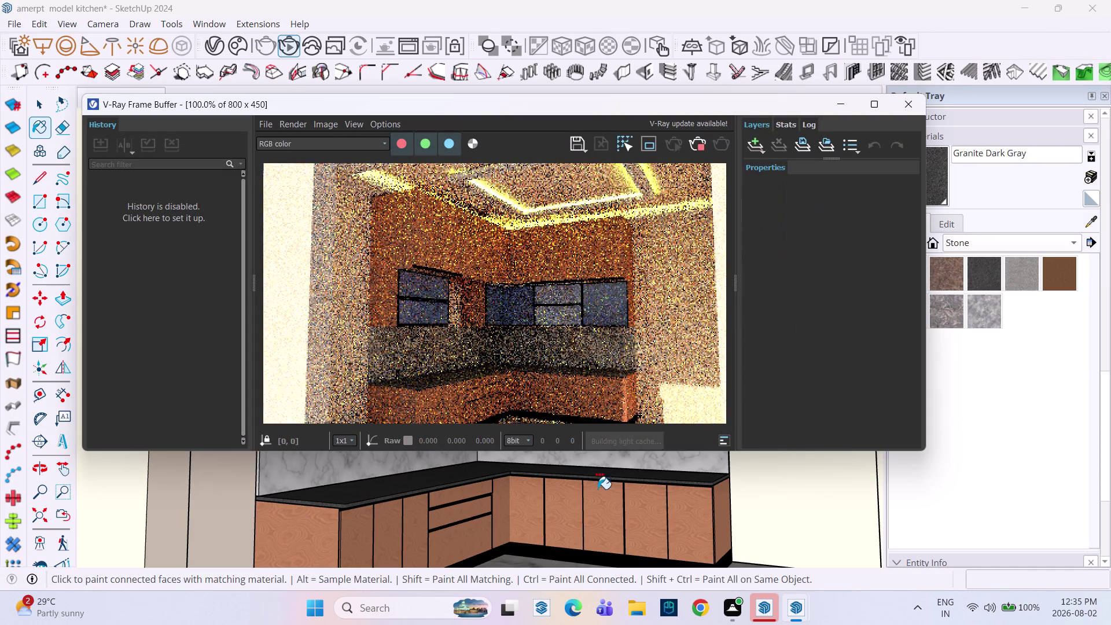
middle_drag(593, 479, 626, 411)
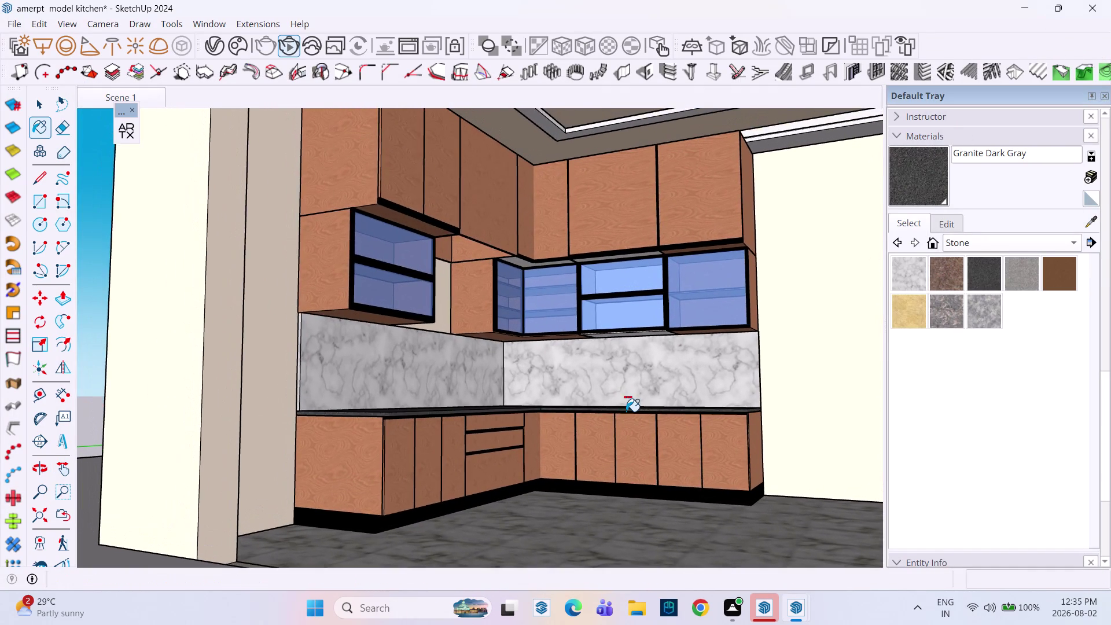
Orbit out to a wider front view and launch a V-Ray render.
scroll(down, 3)
scroll(down, 3)
middle_drag(626, 411, 616, 430)
middle_drag(616, 429, 628, 430)
middle_click(628, 430)
middle_click(628, 429)
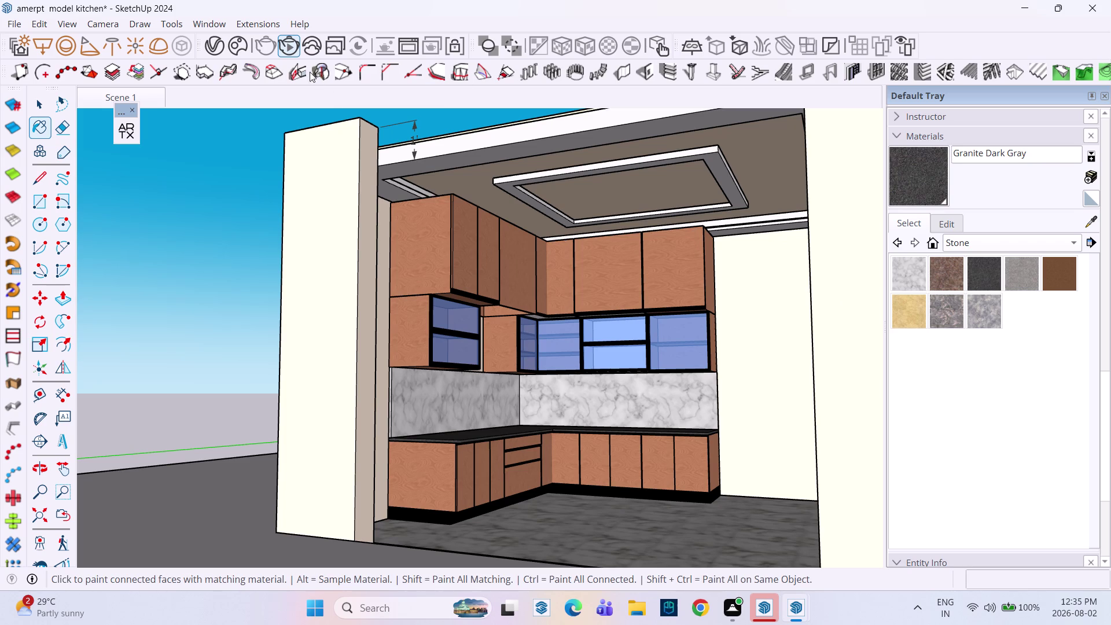
click(290, 44)
click(290, 45)
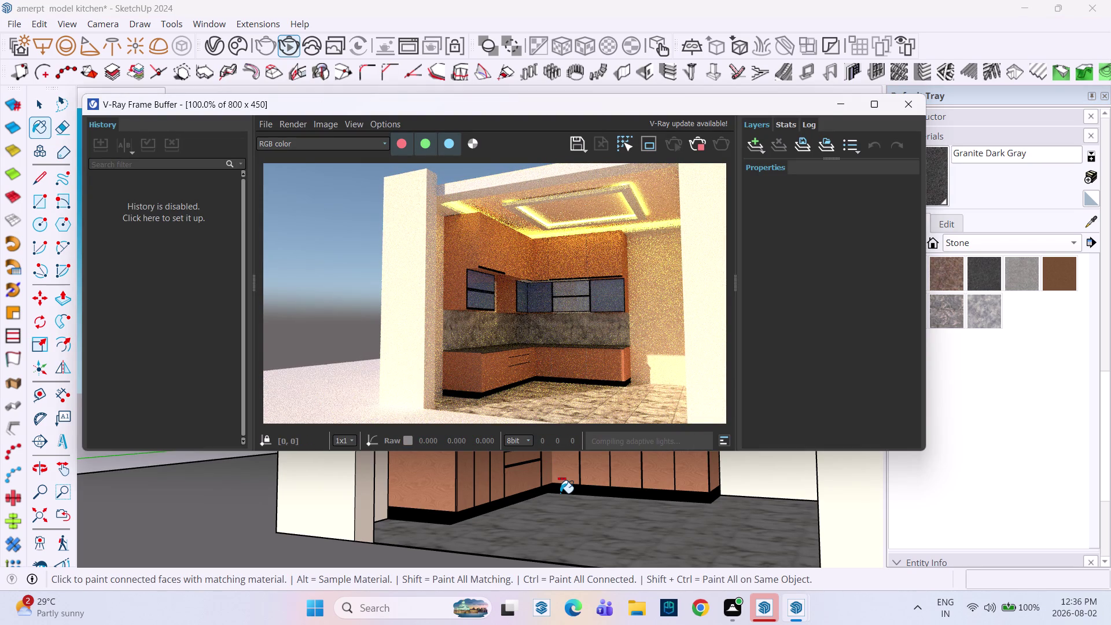
Widen the outside view and relaunch the V-Ray render of the whole kitchen shell.
middle_drag(527, 509, 503, 515)
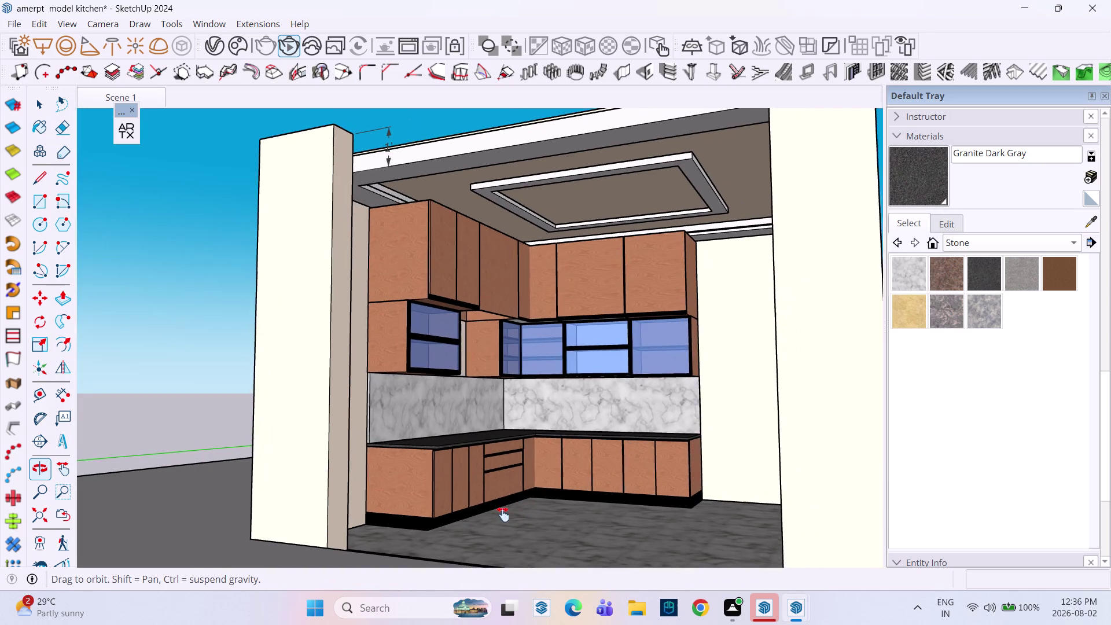
middle_drag(504, 515, 495, 476)
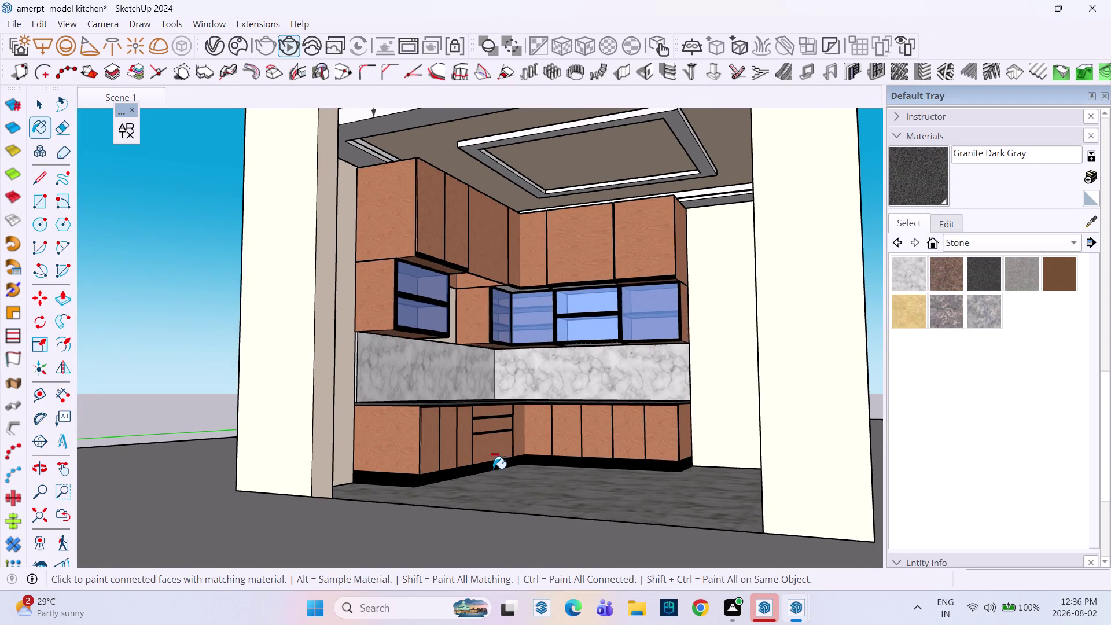
scroll(down, 3)
click(960, 561)
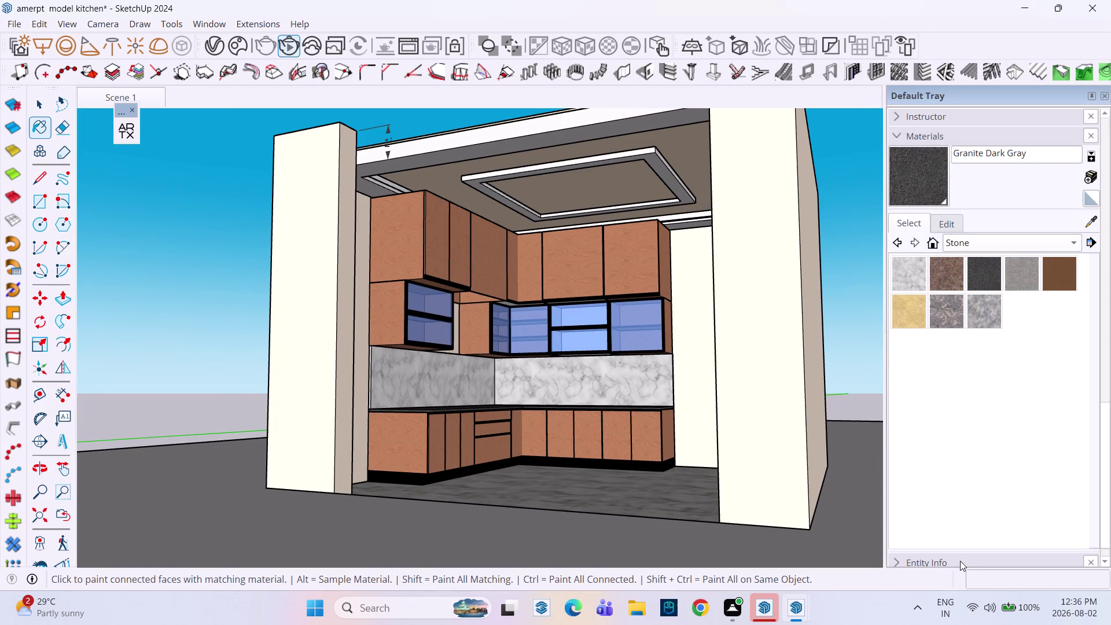
click(287, 44)
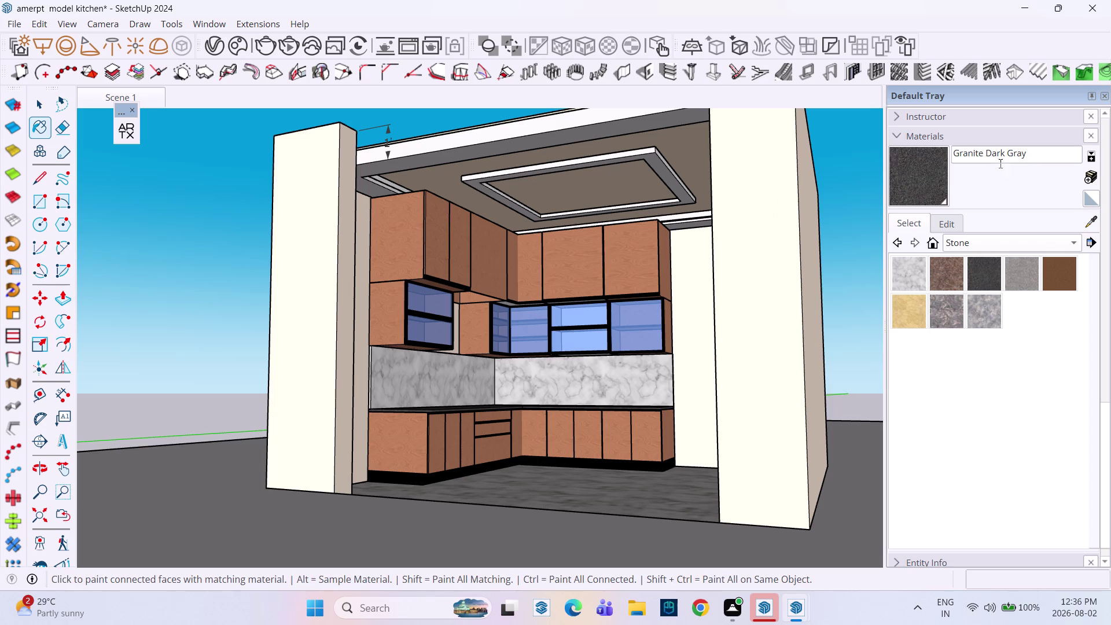
click(286, 48)
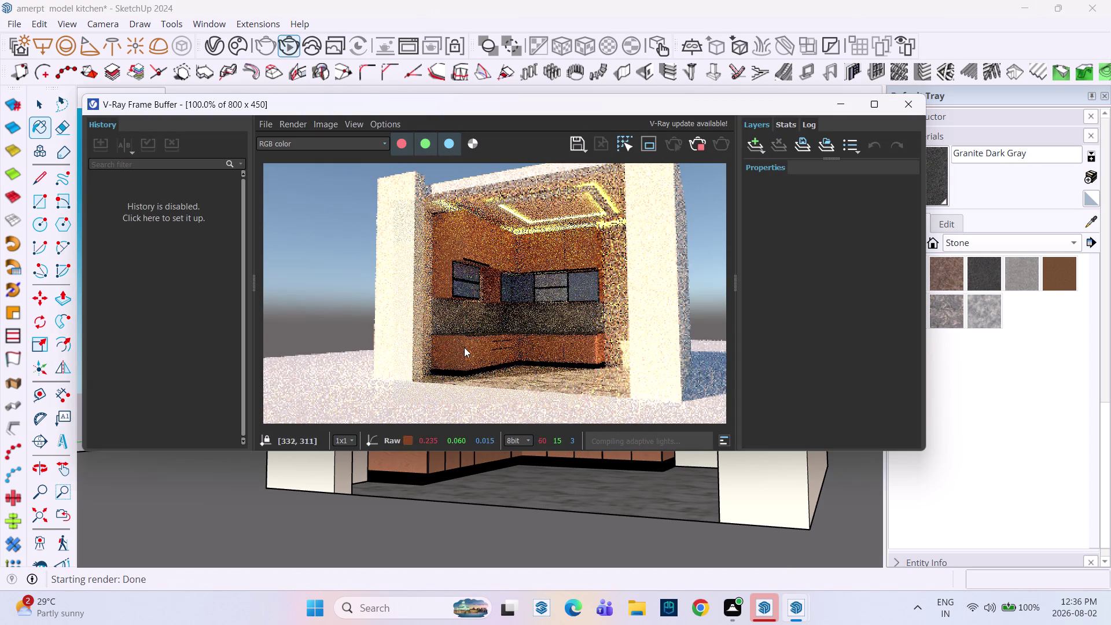
click(700, 146)
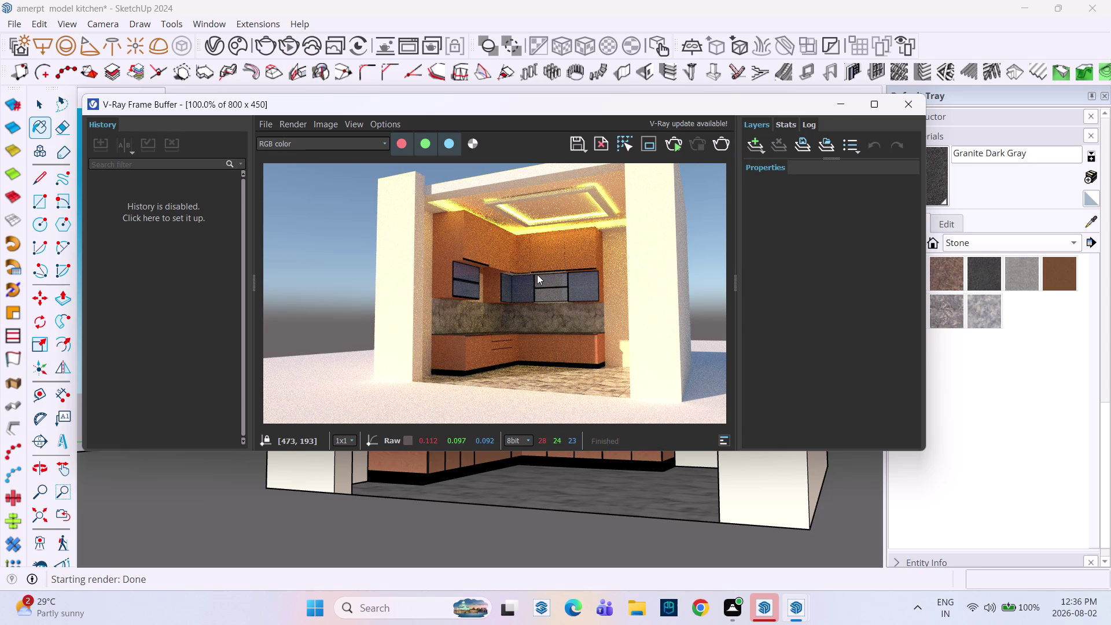
Pan the render toward the glass cabinets and maximize the Frame Buffer window.
middle_drag(536, 269, 530, 298)
scroll(up, 3)
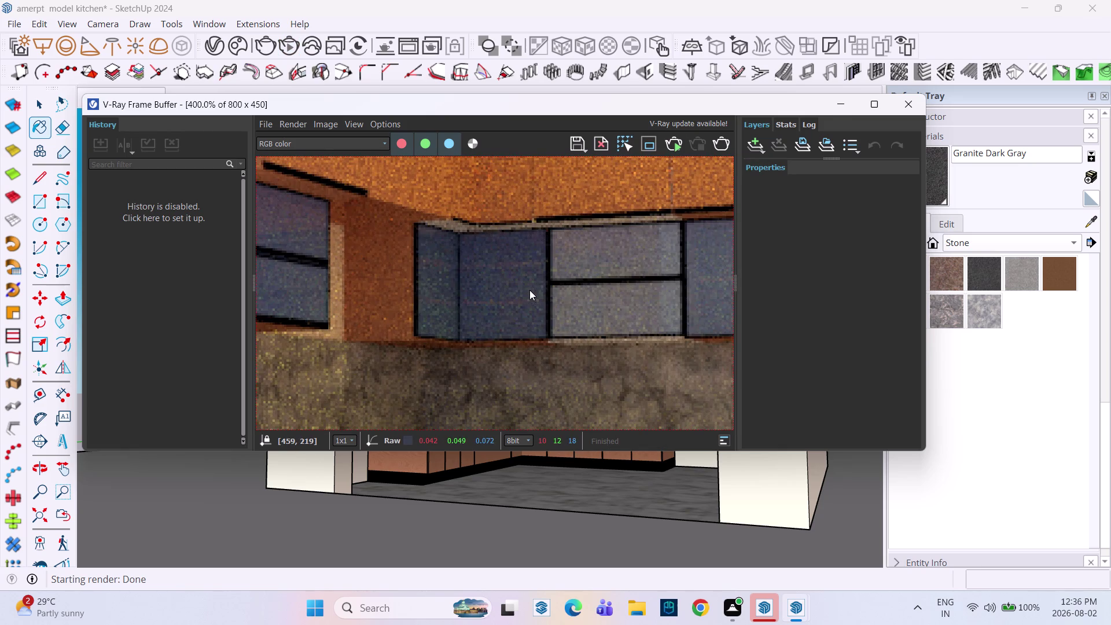
scroll(down, 3)
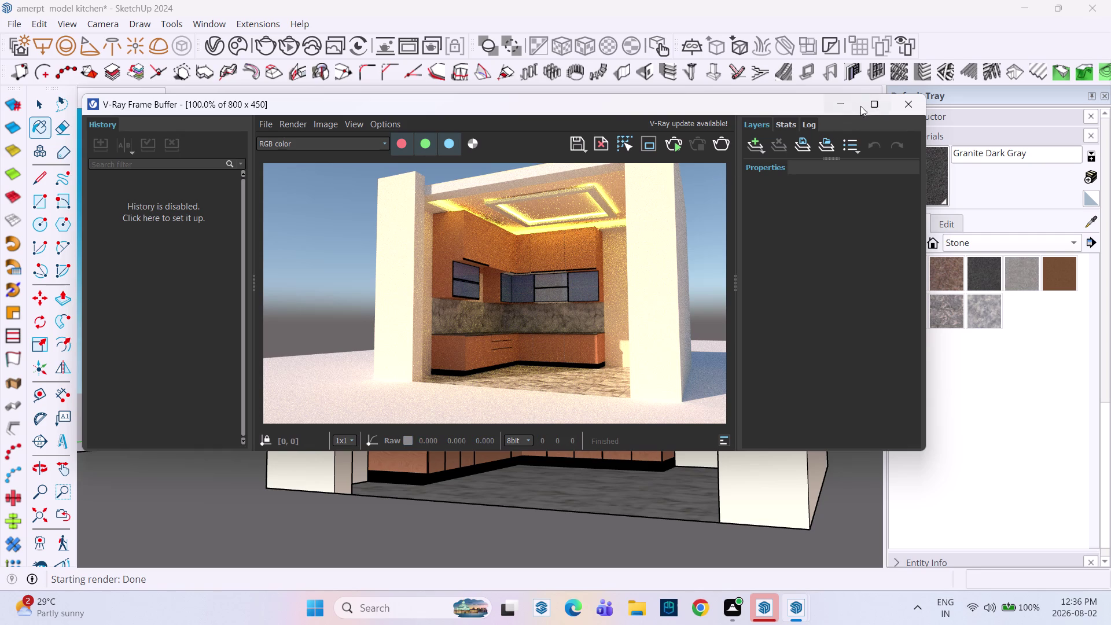
click(871, 102)
Inspect the upper cabinets in the enlarged render, then minimize the Frame Buffer.
scroll(up, 3)
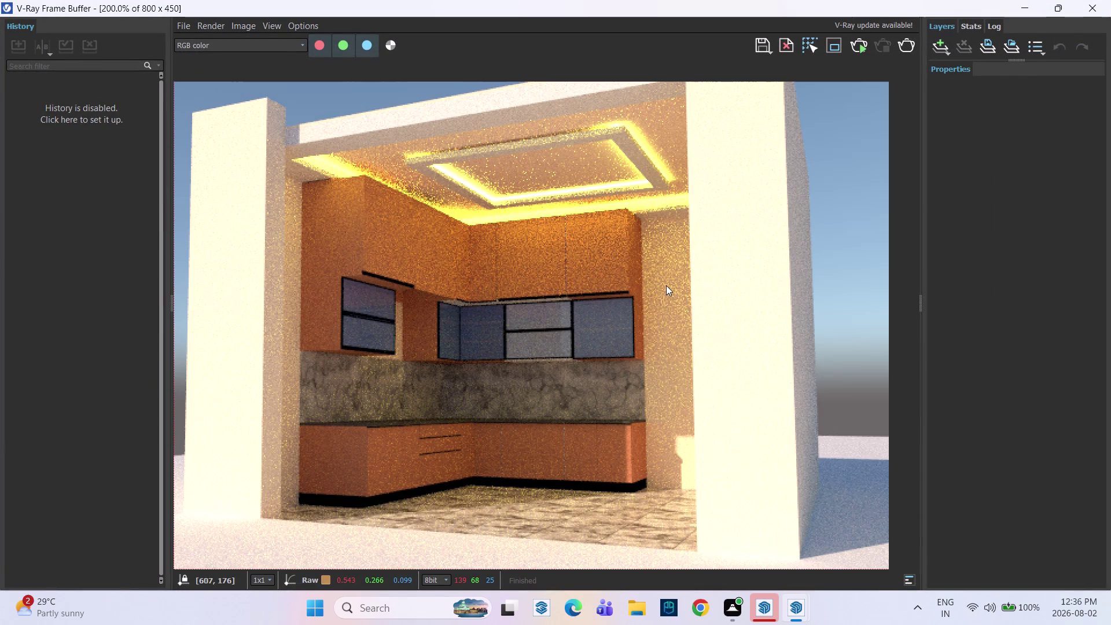
scroll(down, 3)
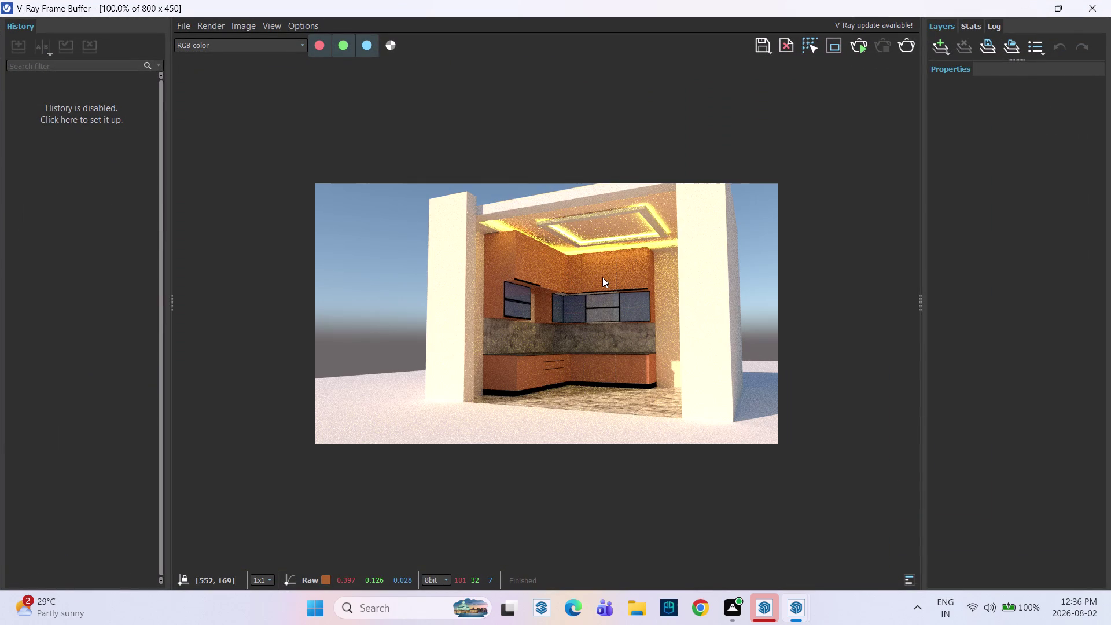
scroll(up, 3)
middle_drag(564, 274, 482, 328)
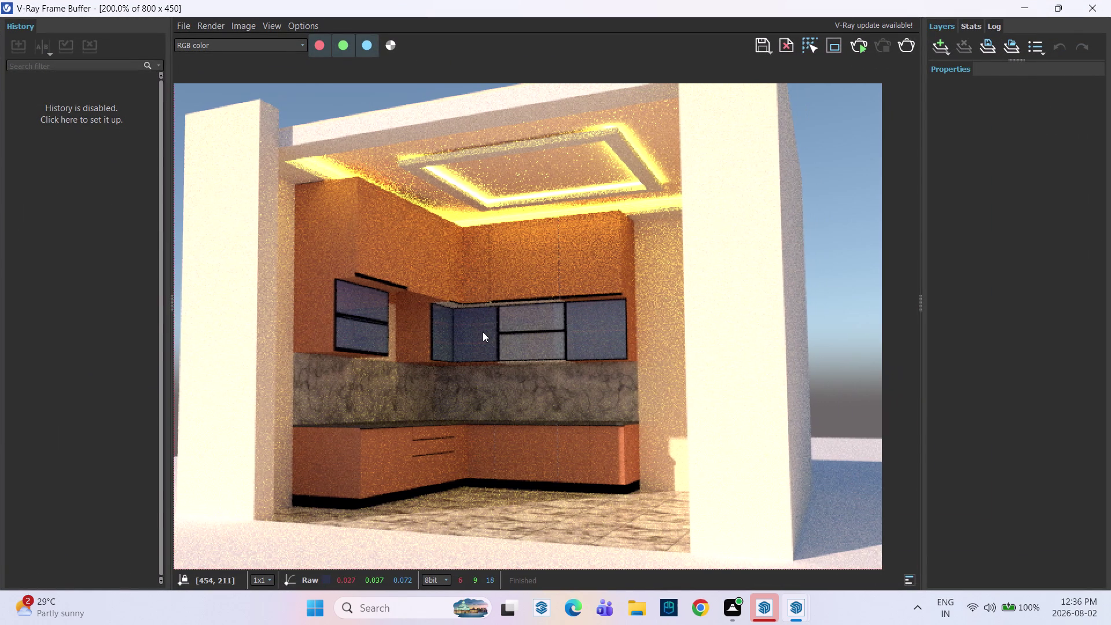
middle_drag(482, 327, 486, 355)
scroll(up, 3)
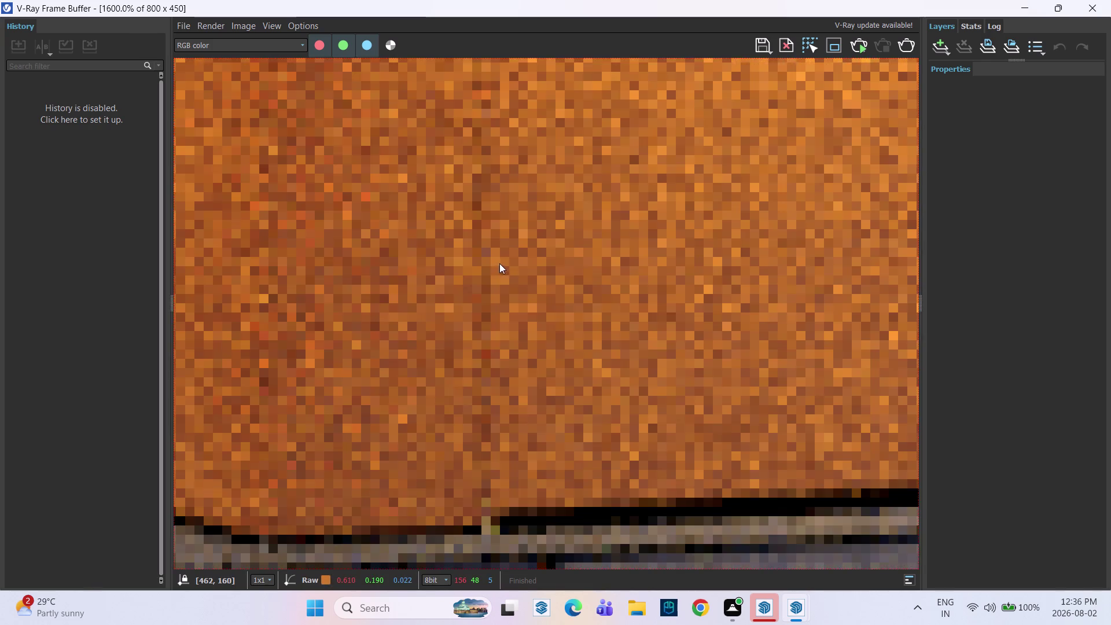
scroll(down, 3)
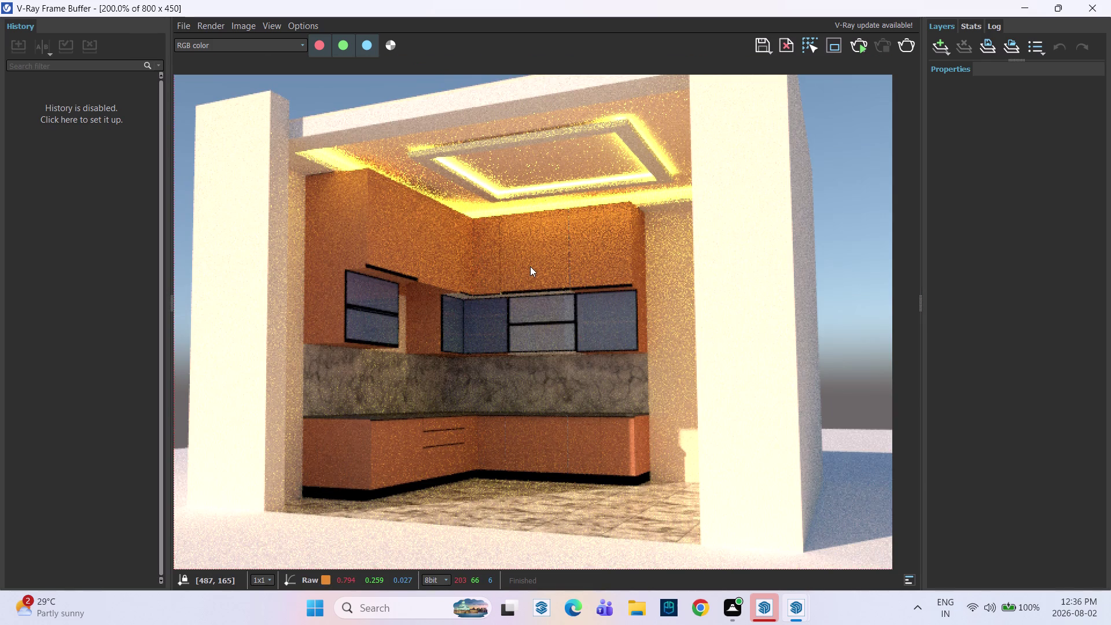
middle_drag(531, 266, 528, 252)
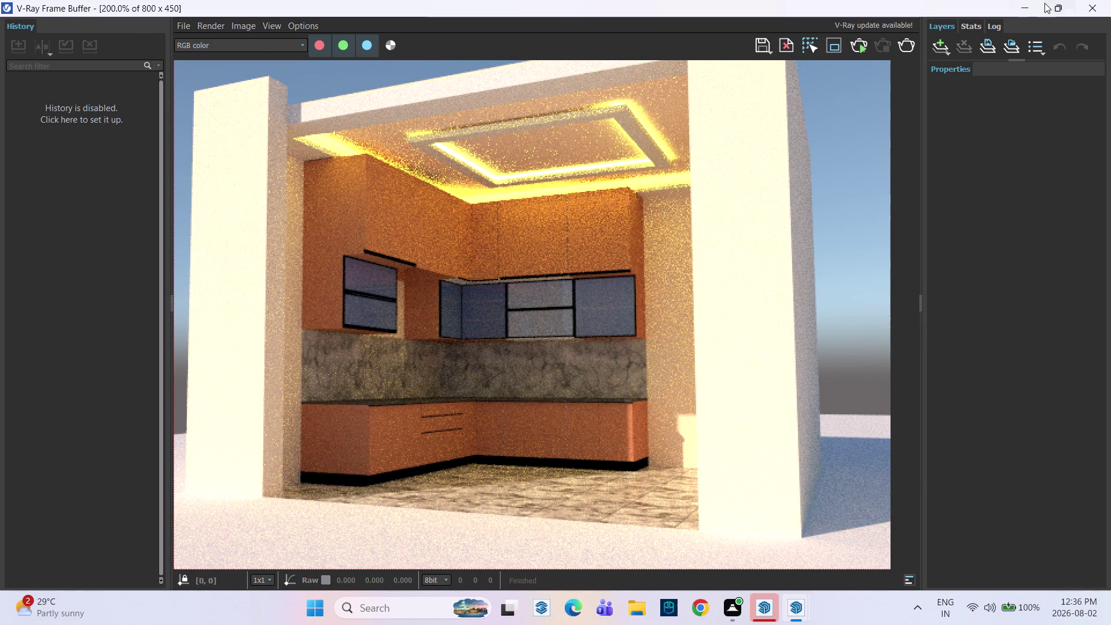
click(1092, 11)
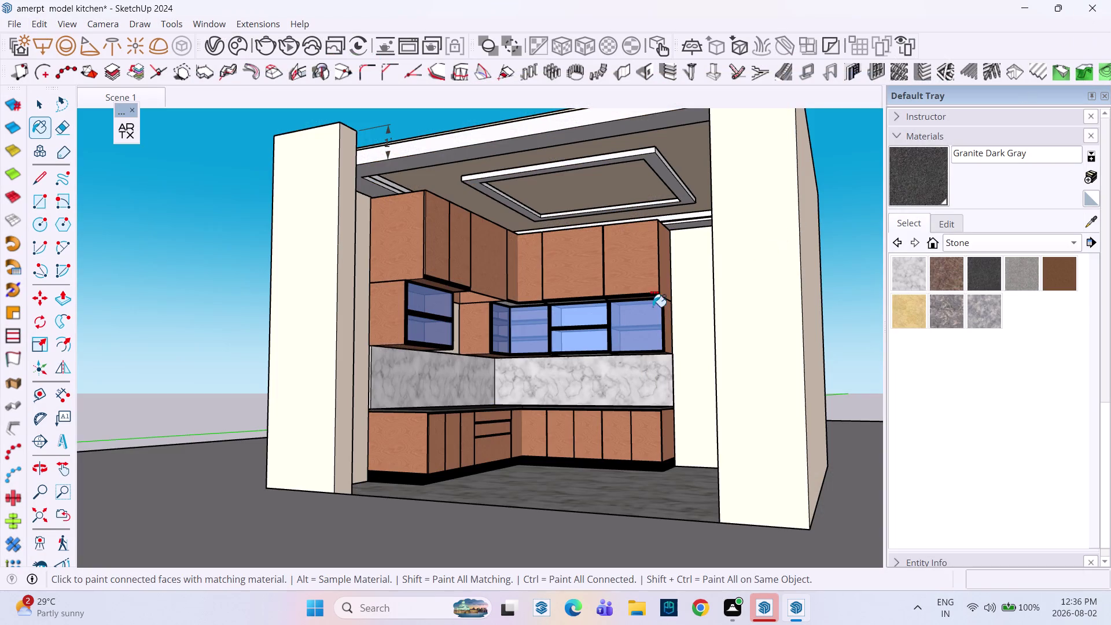
Look up under the wall cabinets and sample Wood Veneer 02 with the Paint Bucket.
middle_drag(608, 316, 621, 337)
scroll(up, 3)
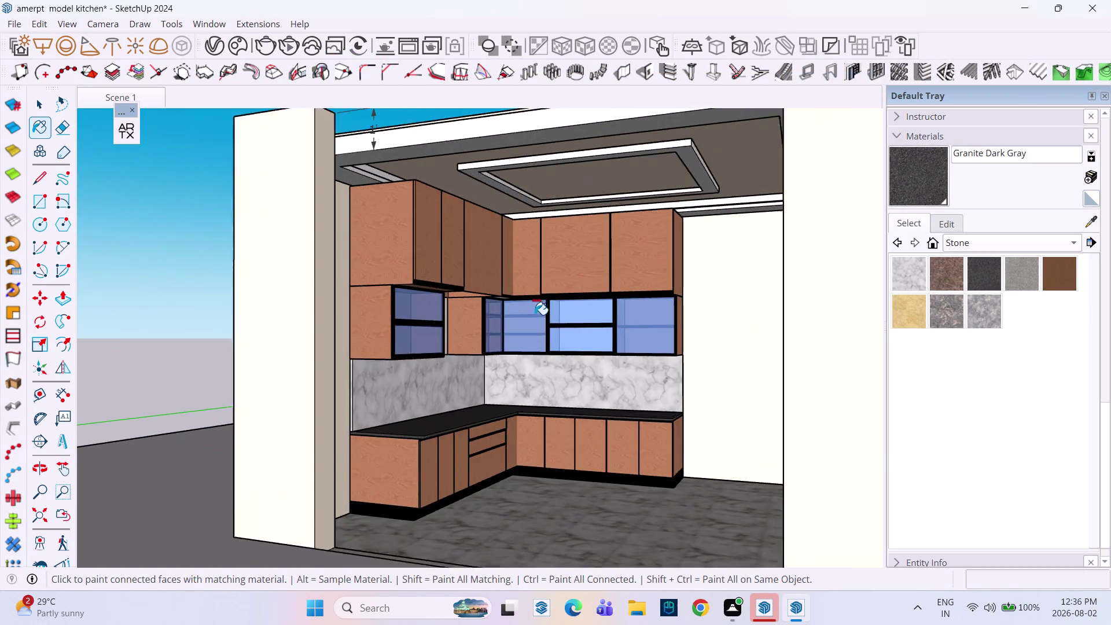
scroll(up, 3)
middle_drag(520, 292, 520, 224)
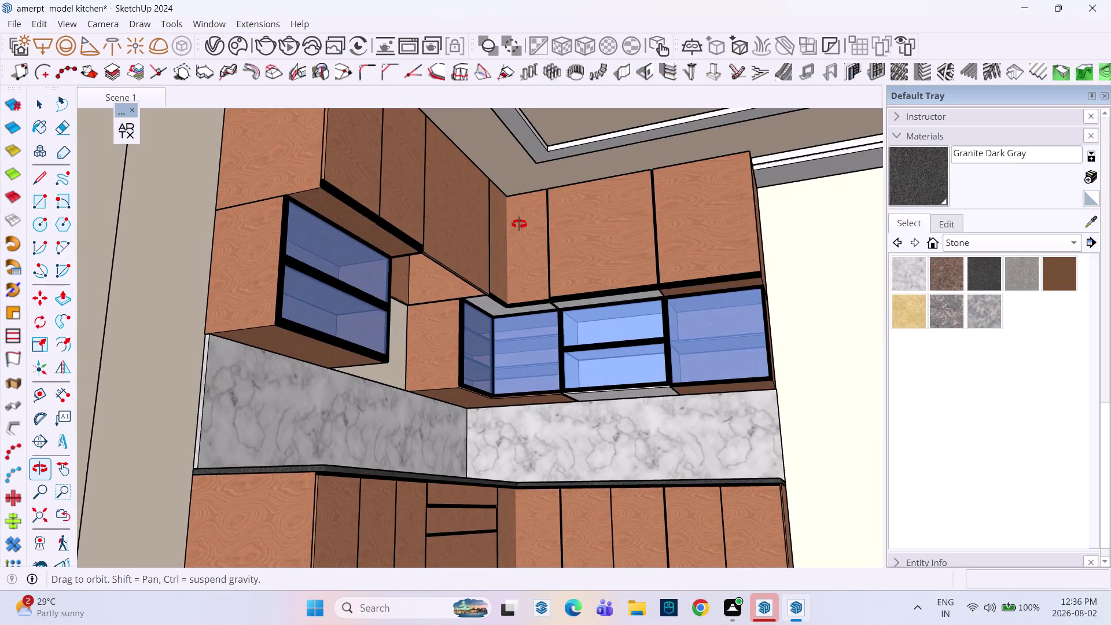
middle_drag(519, 223, 518, 213)
scroll(down, 3)
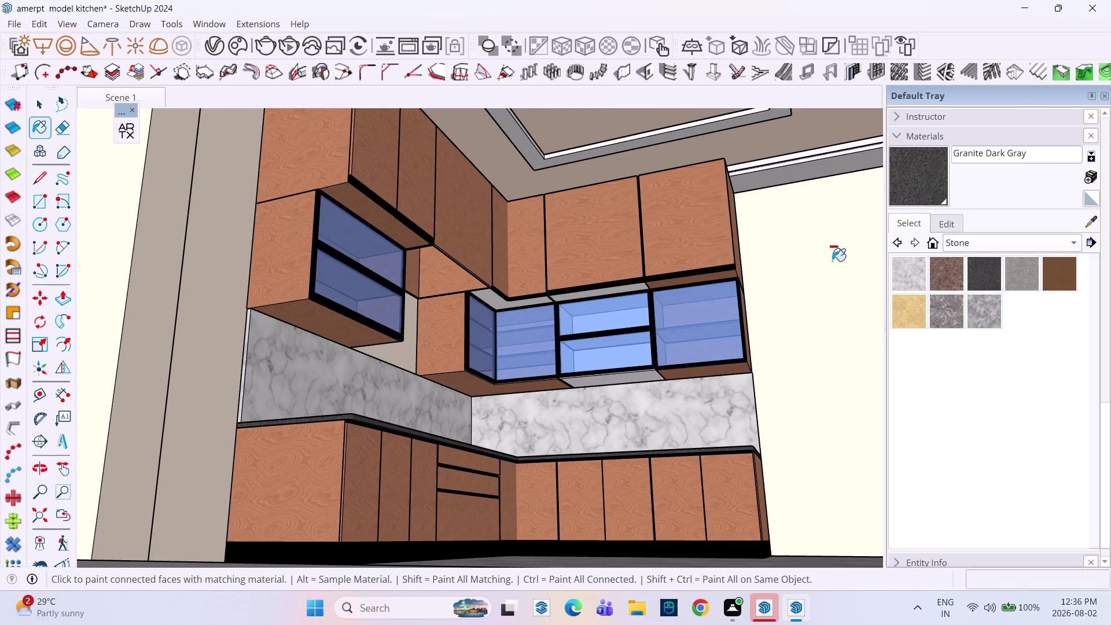
click(1089, 223)
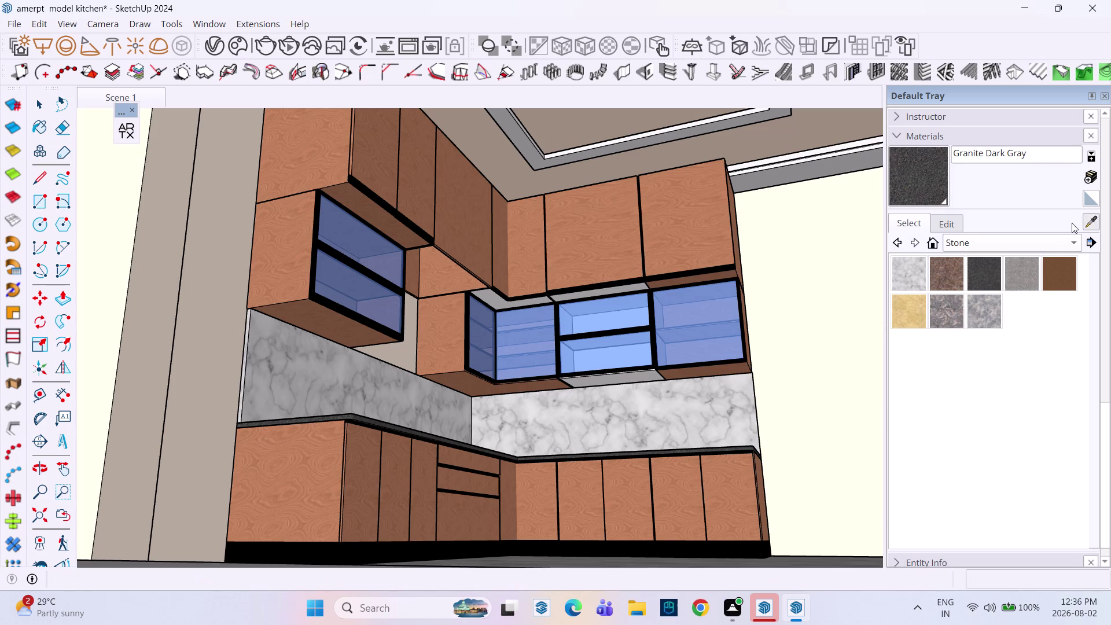
click(586, 252)
Paint the corner and neighbouring cabinet undersides with Wood Veneer 02.
middle_drag(592, 300, 586, 277)
middle_drag(562, 286, 630, 434)
scroll(down, 3)
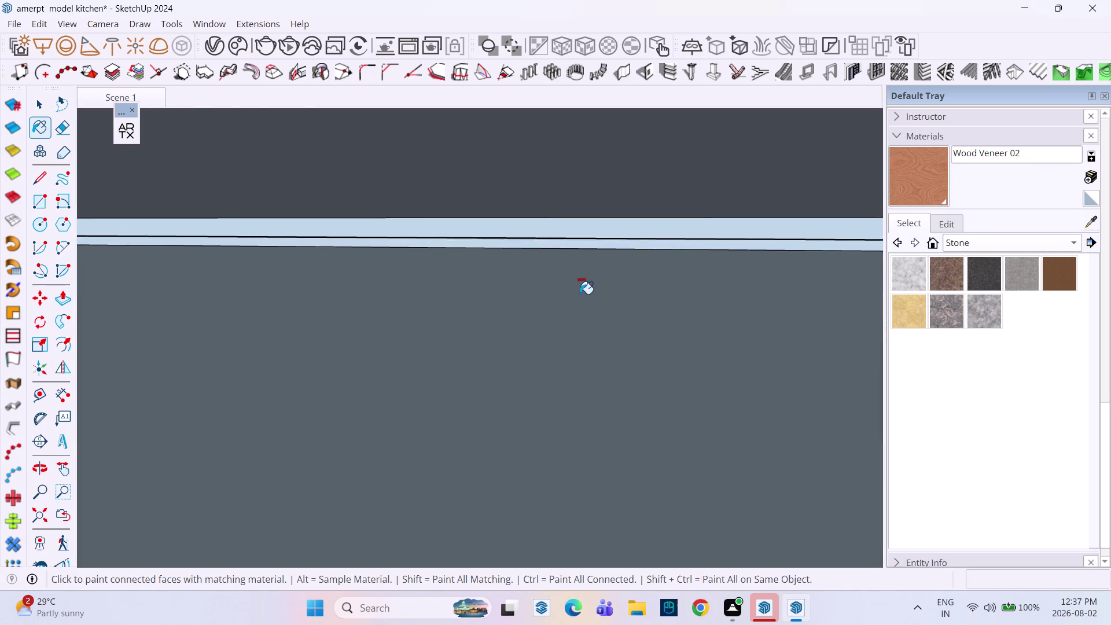
scroll(down, 3)
middle_drag(557, 222, 662, 510)
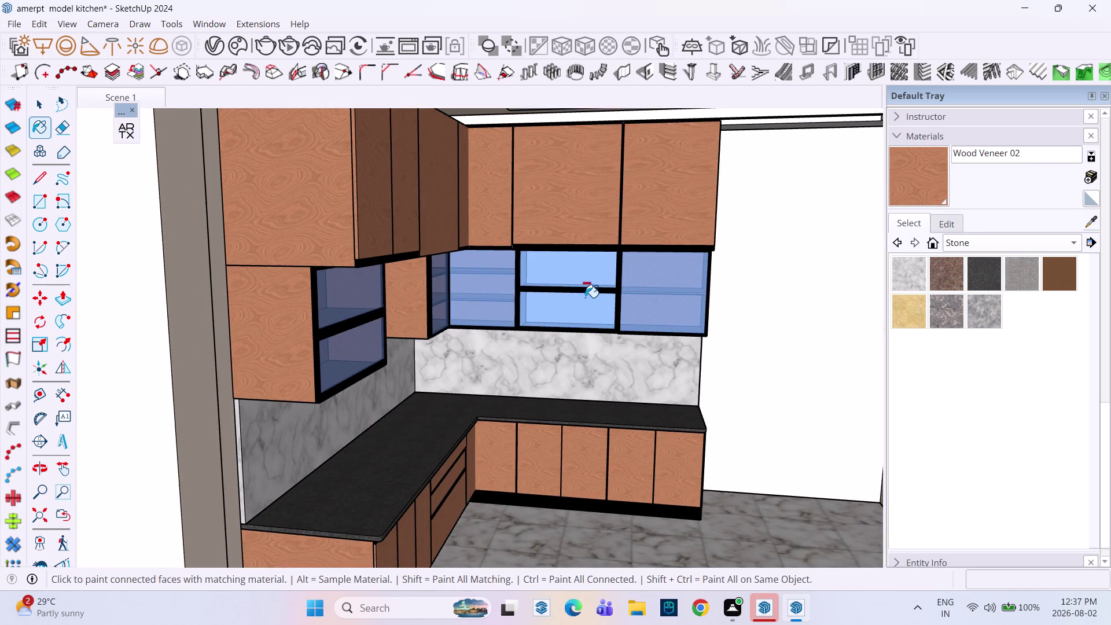
middle_drag(567, 277, 513, 248)
scroll(up, 3)
middle_drag(478, 268, 469, 232)
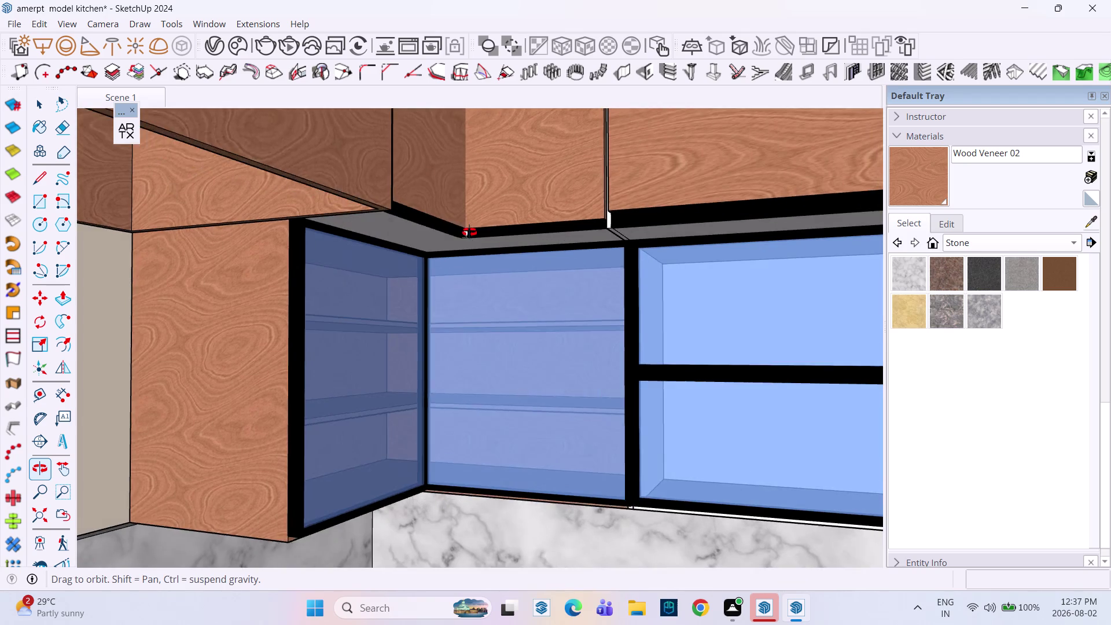
middle_drag(470, 232, 466, 223)
click(429, 238)
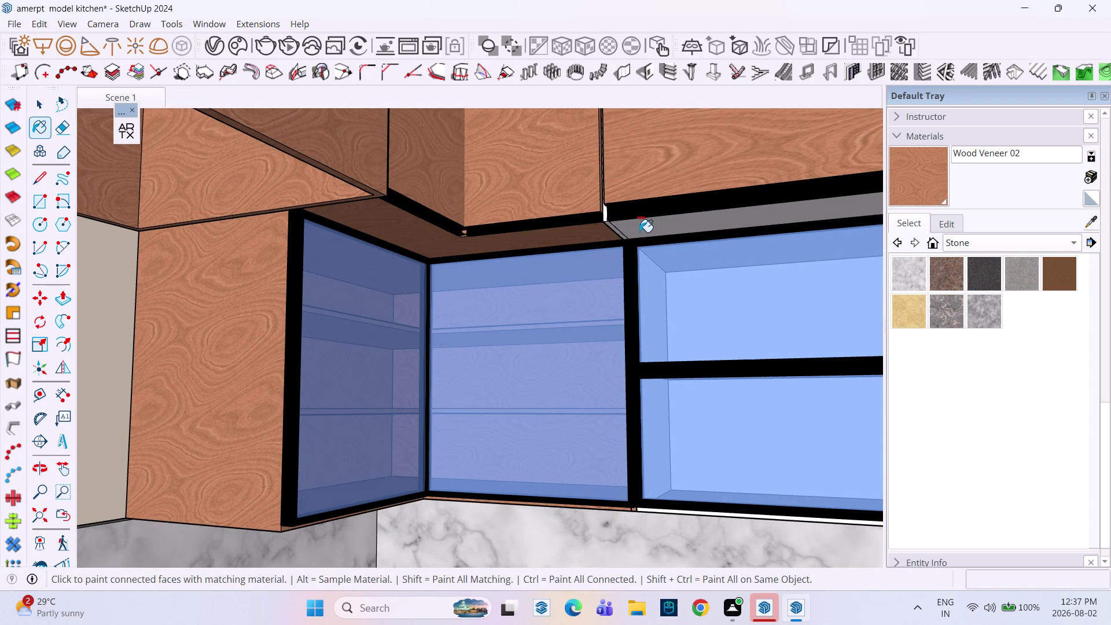
click(638, 231)
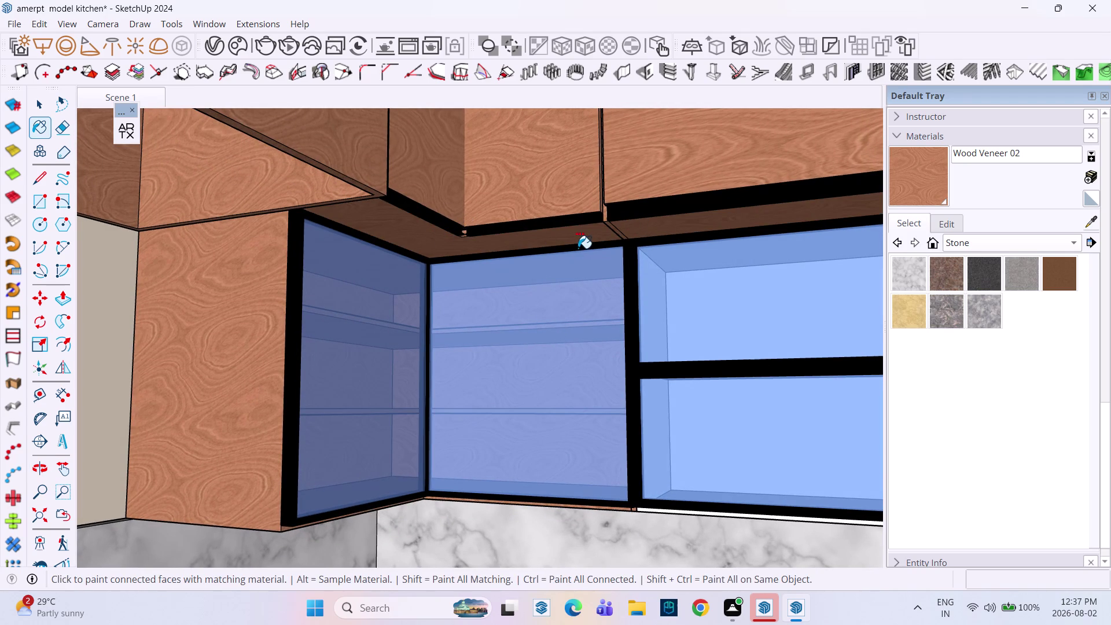
Paint the underside along the glass cabinets, then orbit back to a front kitchen overview.
scroll(down, 3)
middle_drag(569, 247, 643, 215)
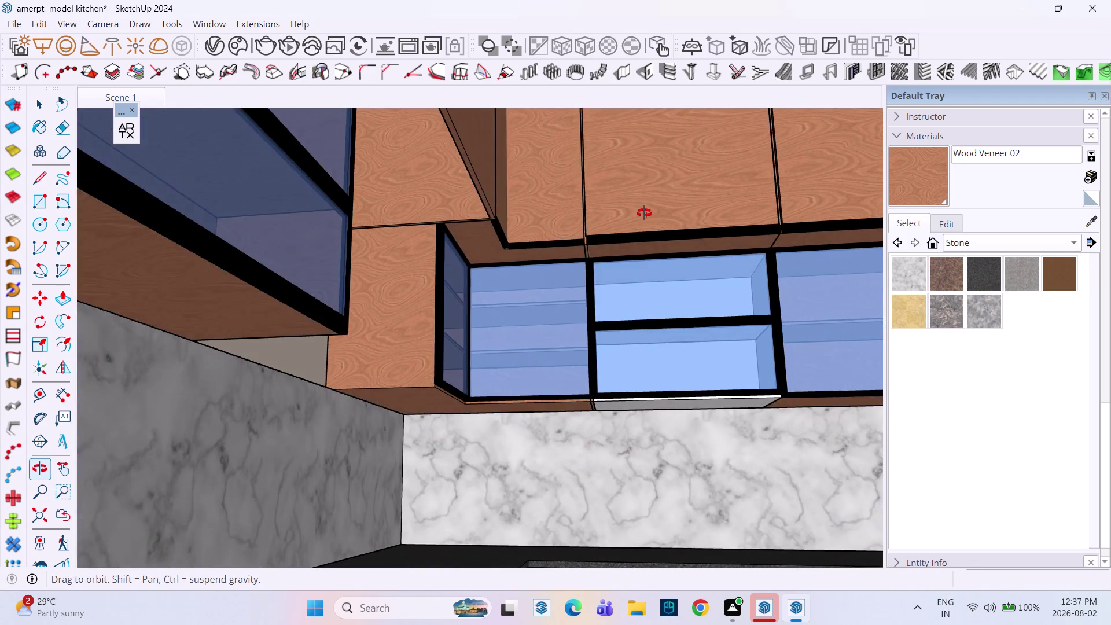
middle_drag(644, 216, 646, 208)
middle_click(647, 208)
click(680, 408)
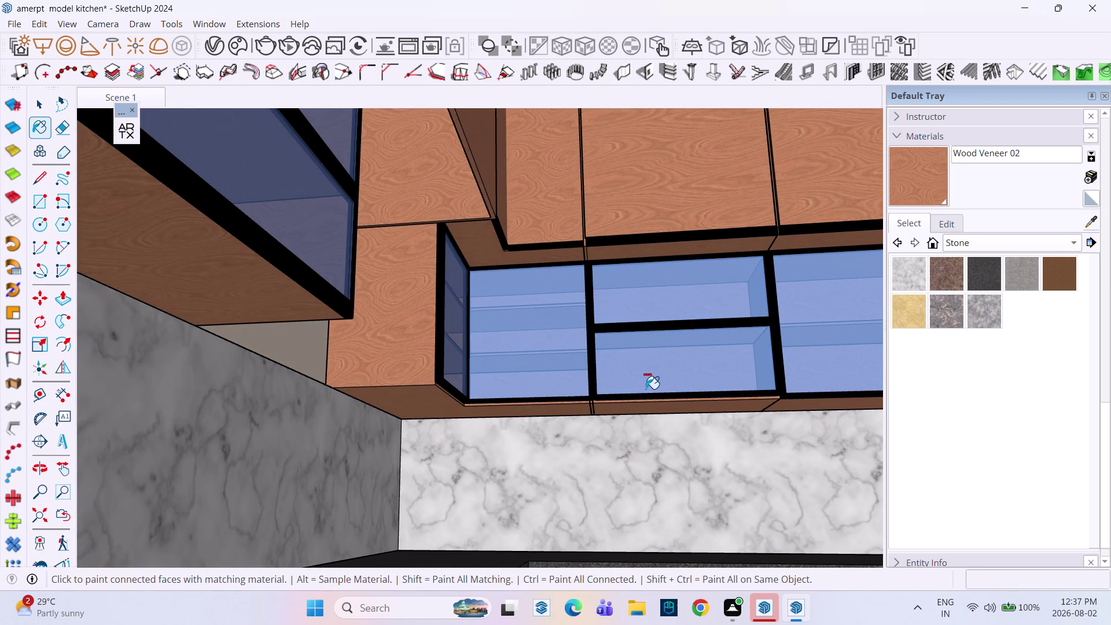
scroll(down, 3)
scroll(down, 3)
middle_drag(616, 349, 507, 429)
scroll(down, 3)
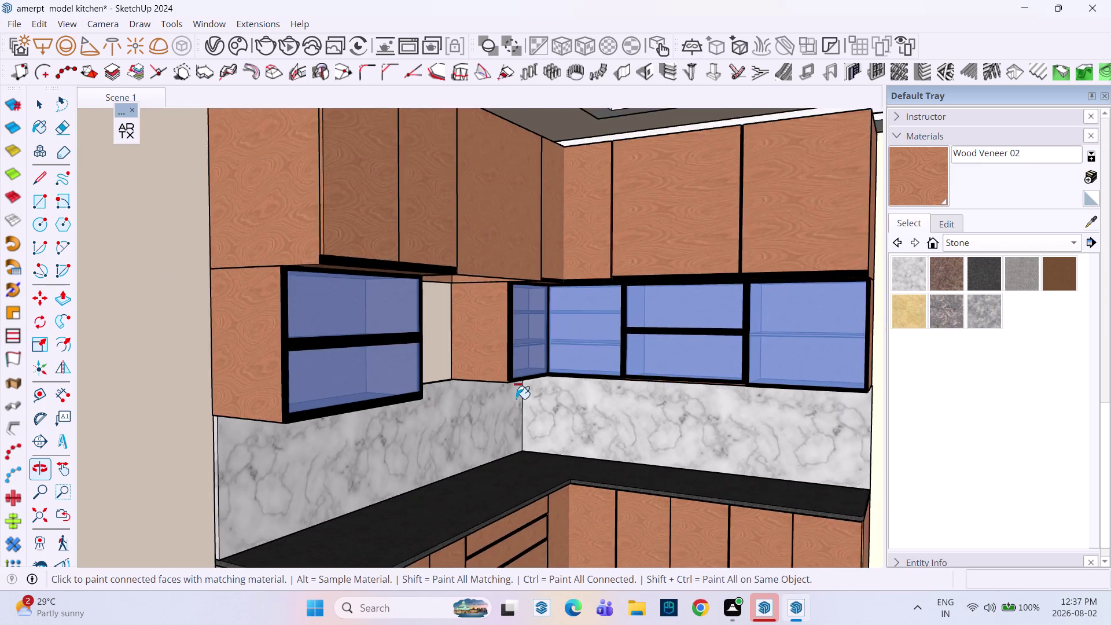
scroll(down, 3)
middle_drag(564, 335, 478, 358)
middle_click(478, 358)
scroll(down, 3)
middle_drag(482, 356, 510, 404)
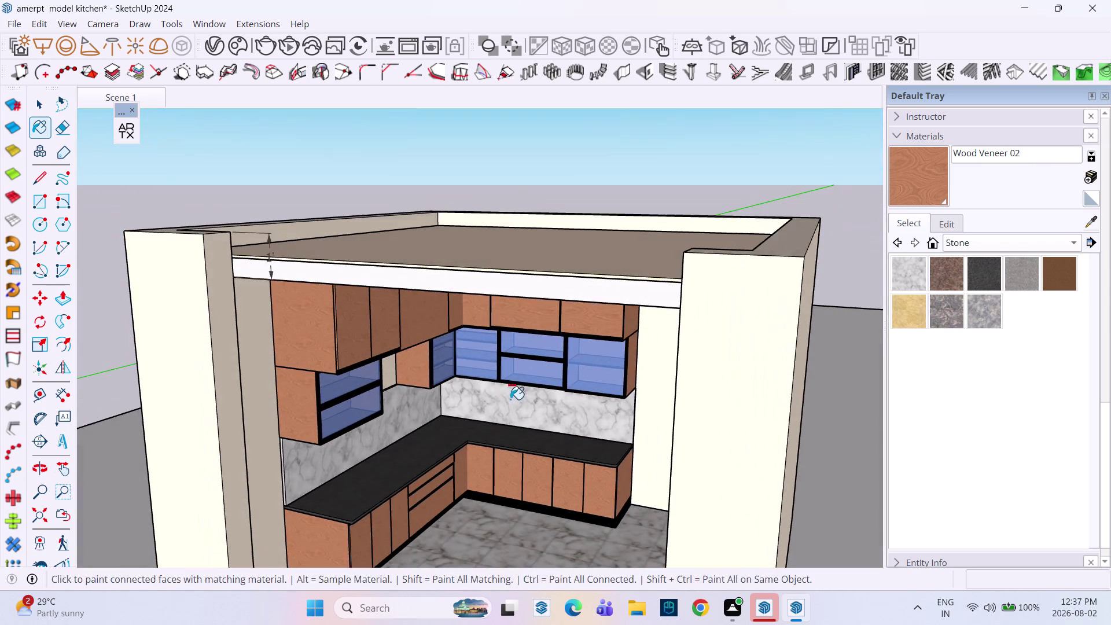
middle_drag(526, 372, 544, 335)
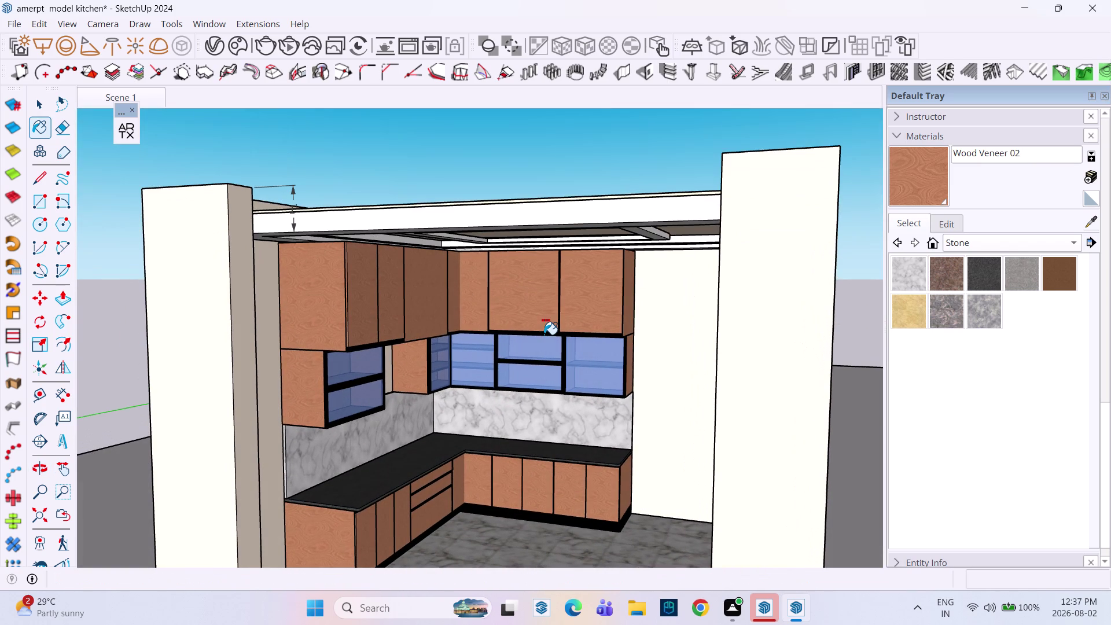